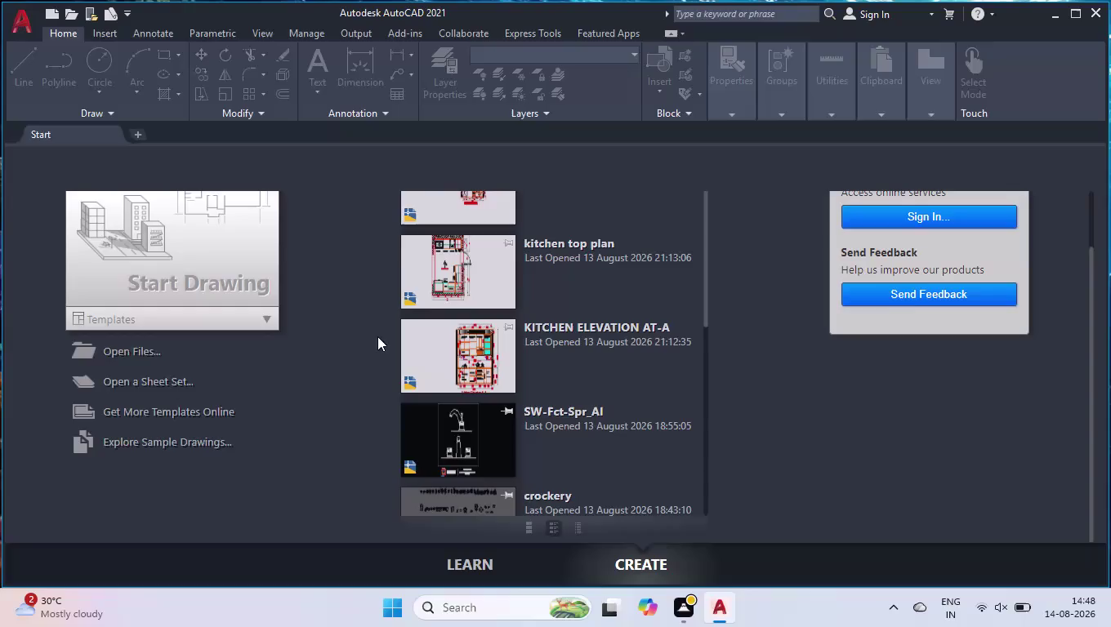
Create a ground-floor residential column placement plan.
Start a new blank drawing and turn the grid off.
scroll(down, 3)
scroll(up, 3)
click(235, 324)
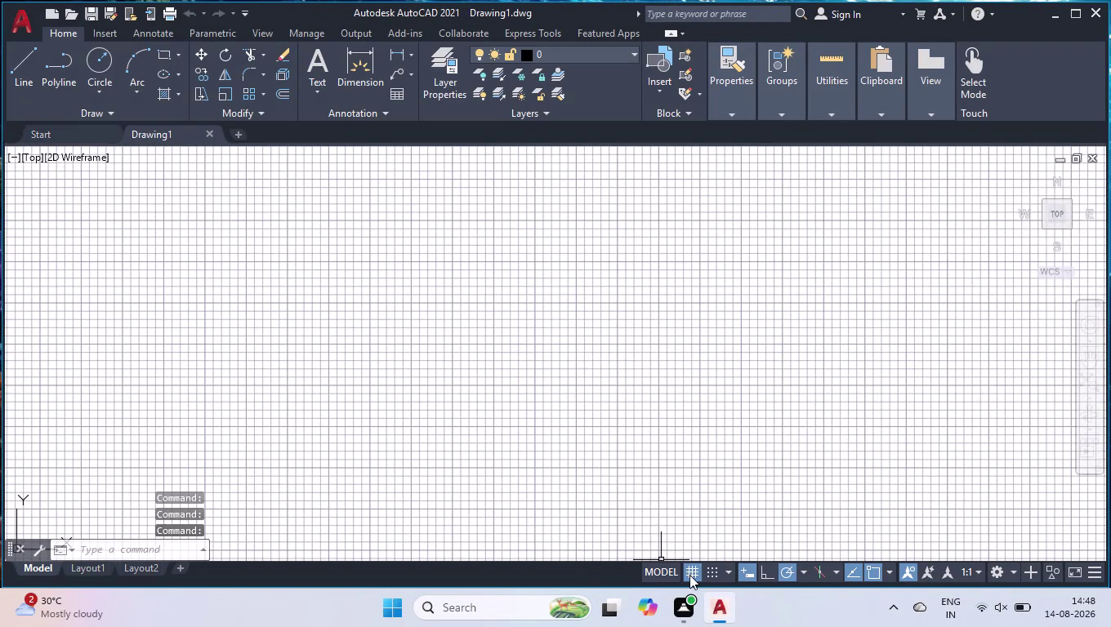
click(690, 576)
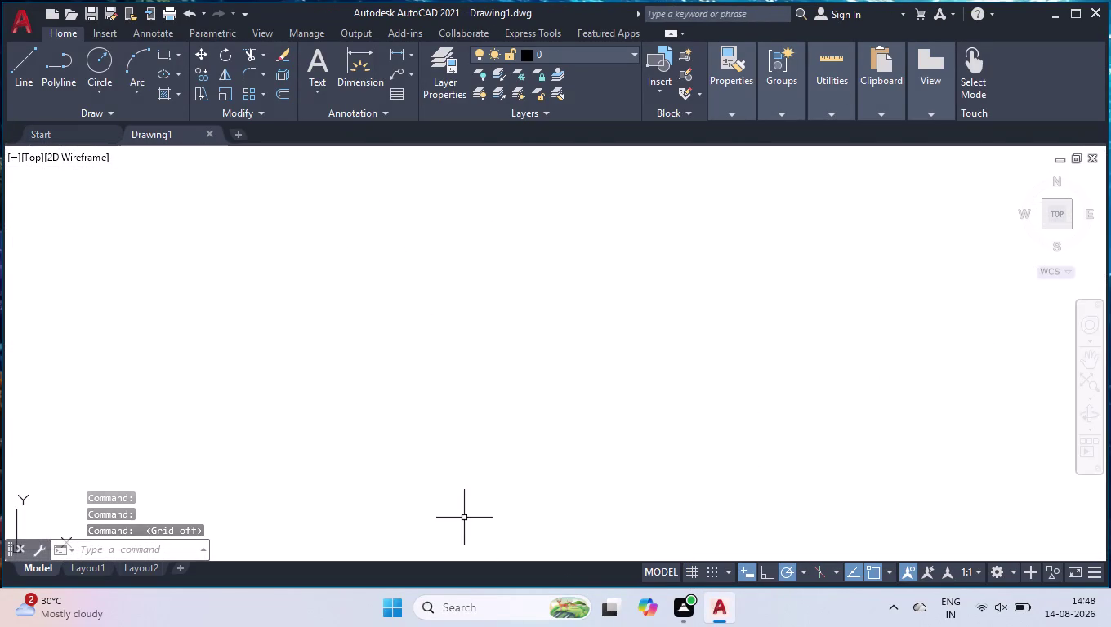
Set drawing units to Engineering, 0'-0.0" precision, with Inches as the insertion scale.
key(u)
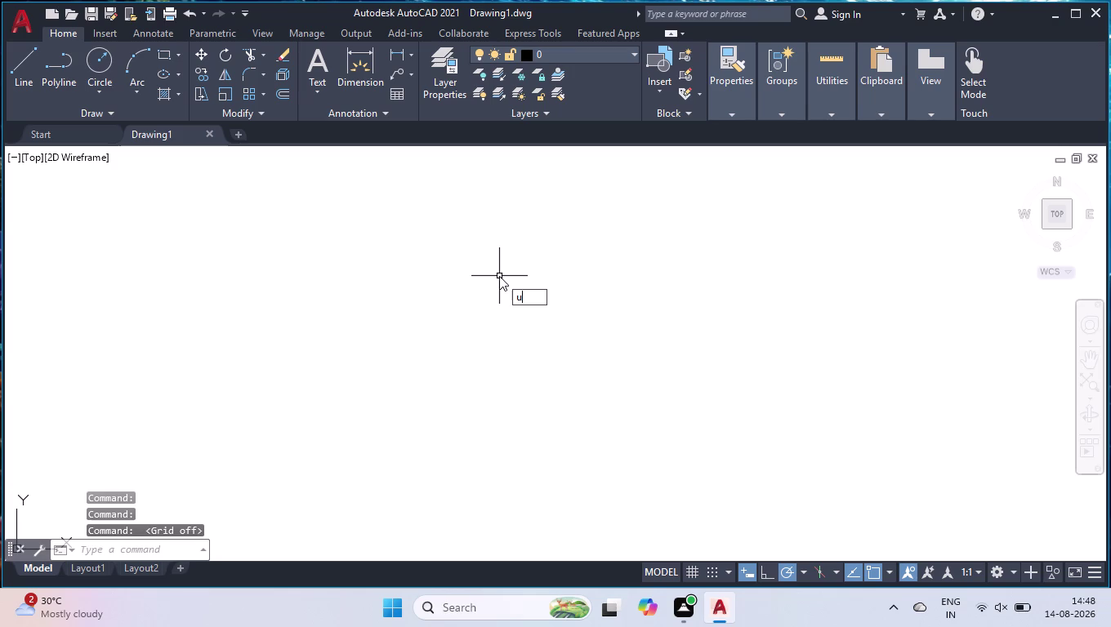
key(n)
key(Return)
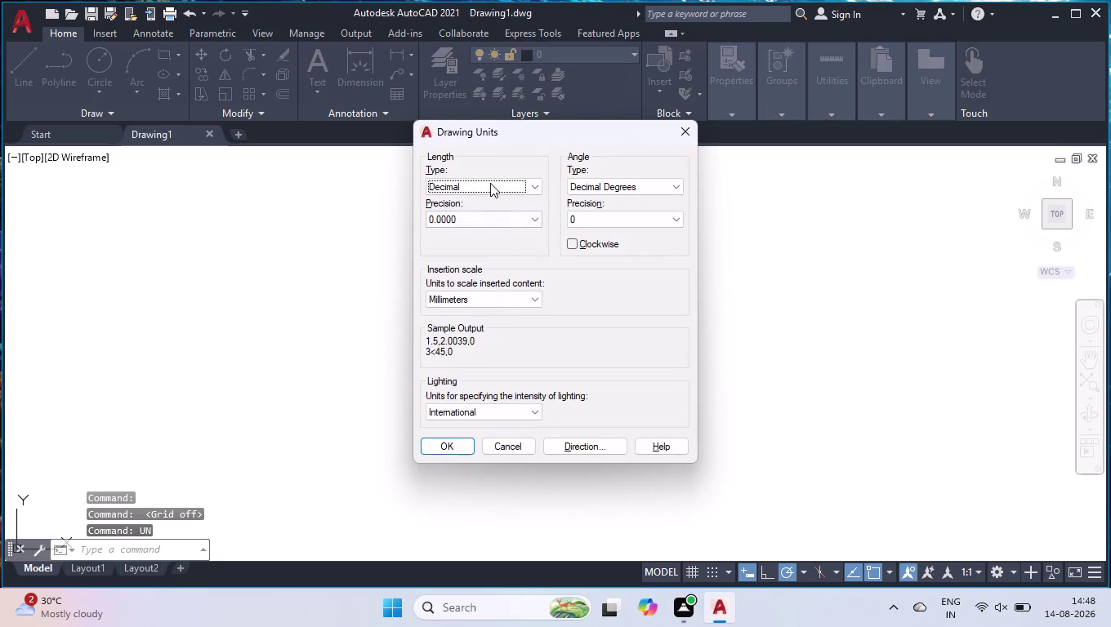
click(491, 184)
click(474, 220)
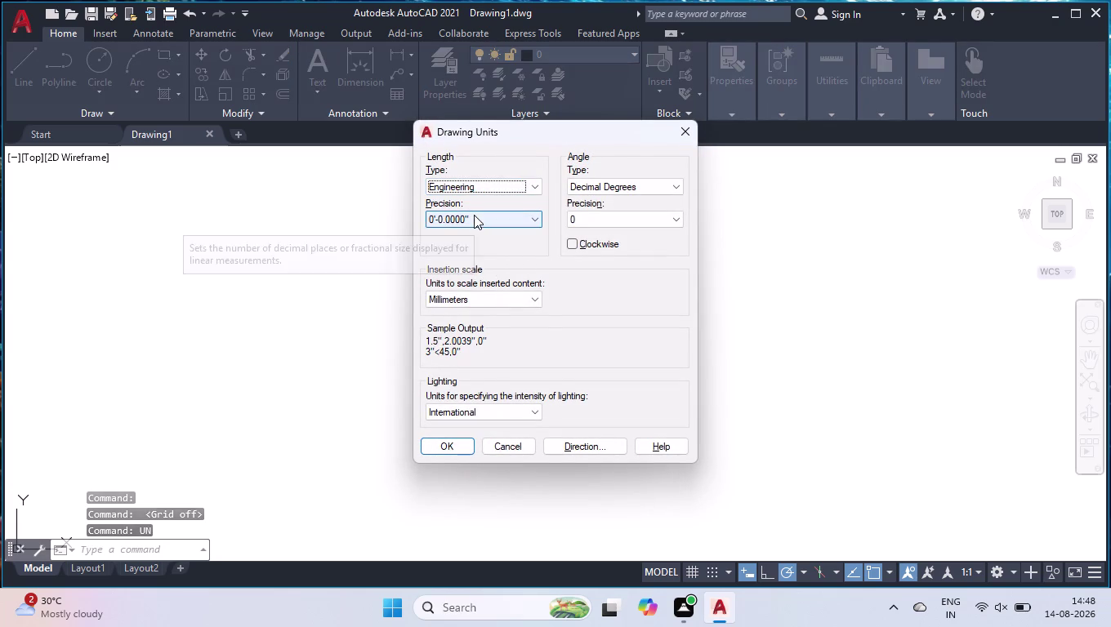
click(474, 215)
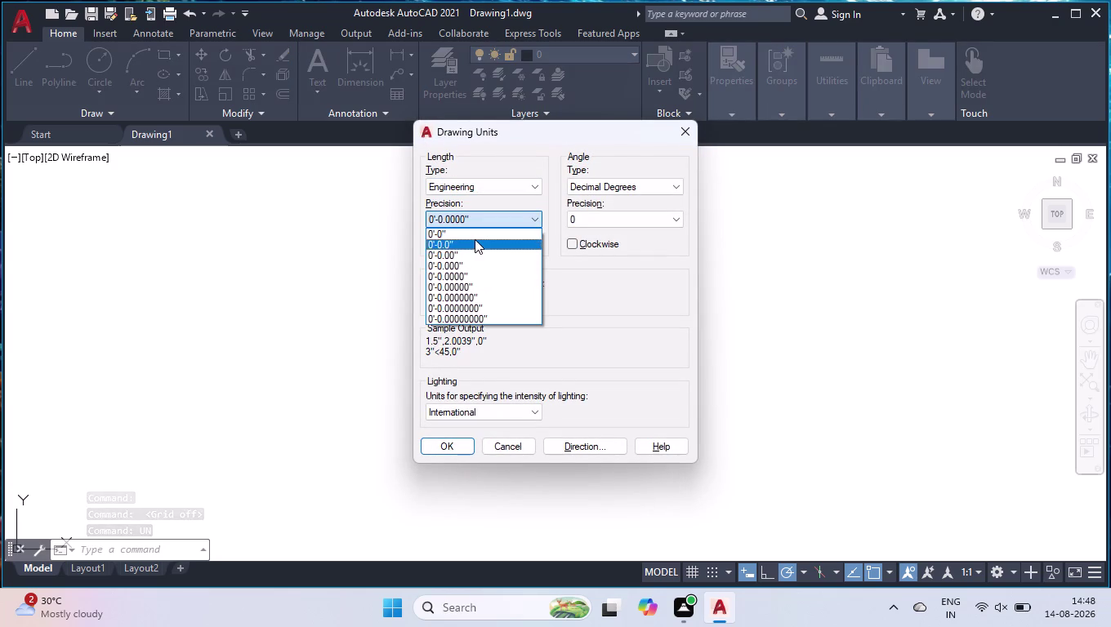
click(474, 240)
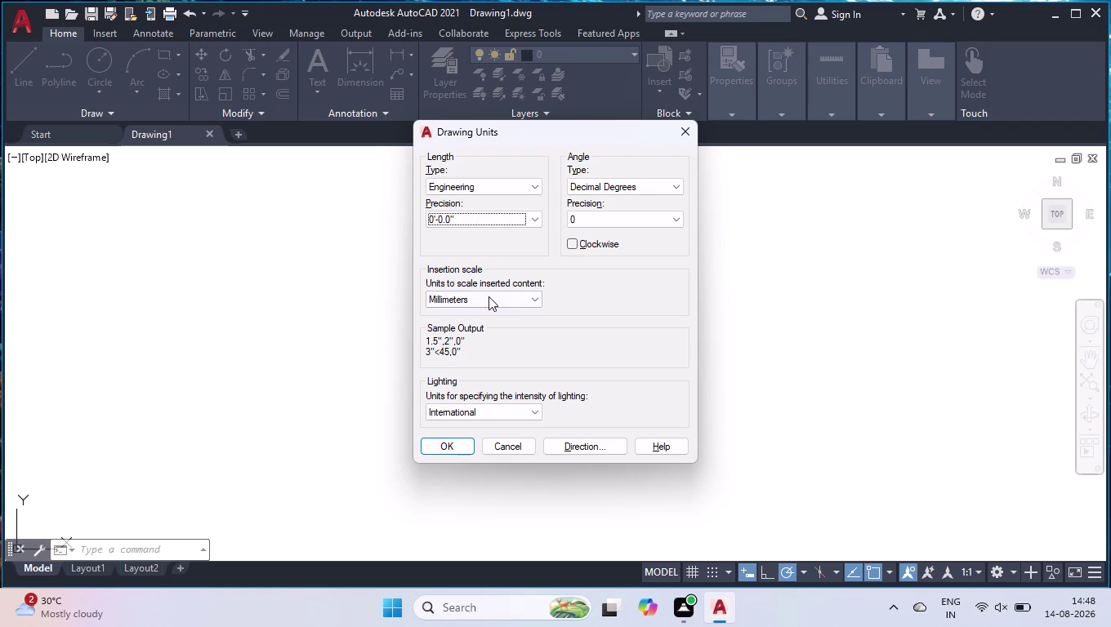
click(488, 297)
click(474, 329)
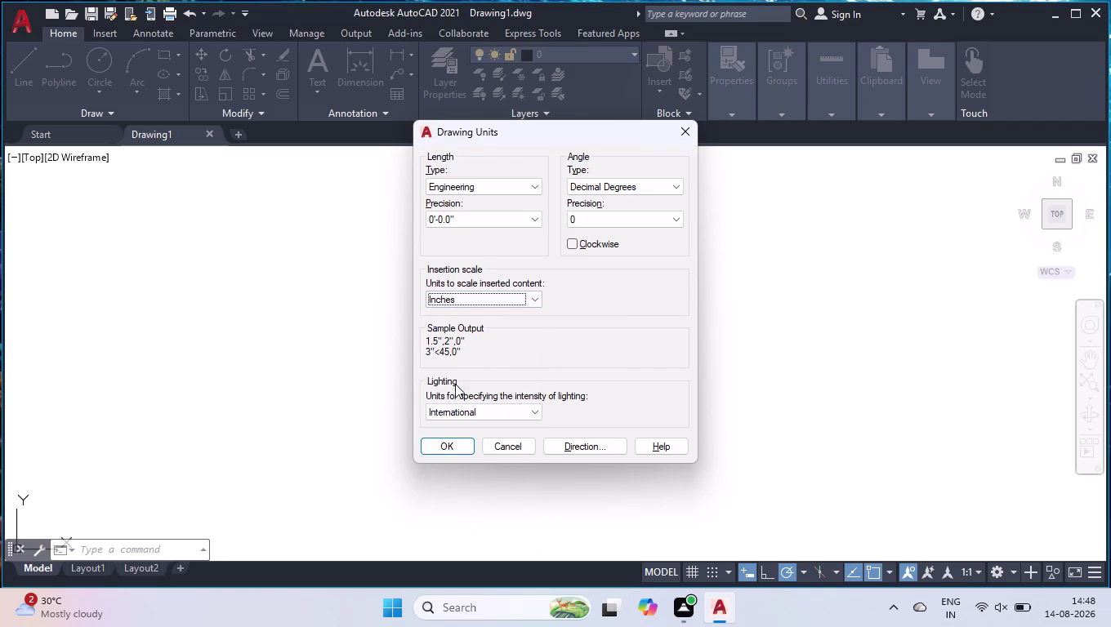
click(447, 451)
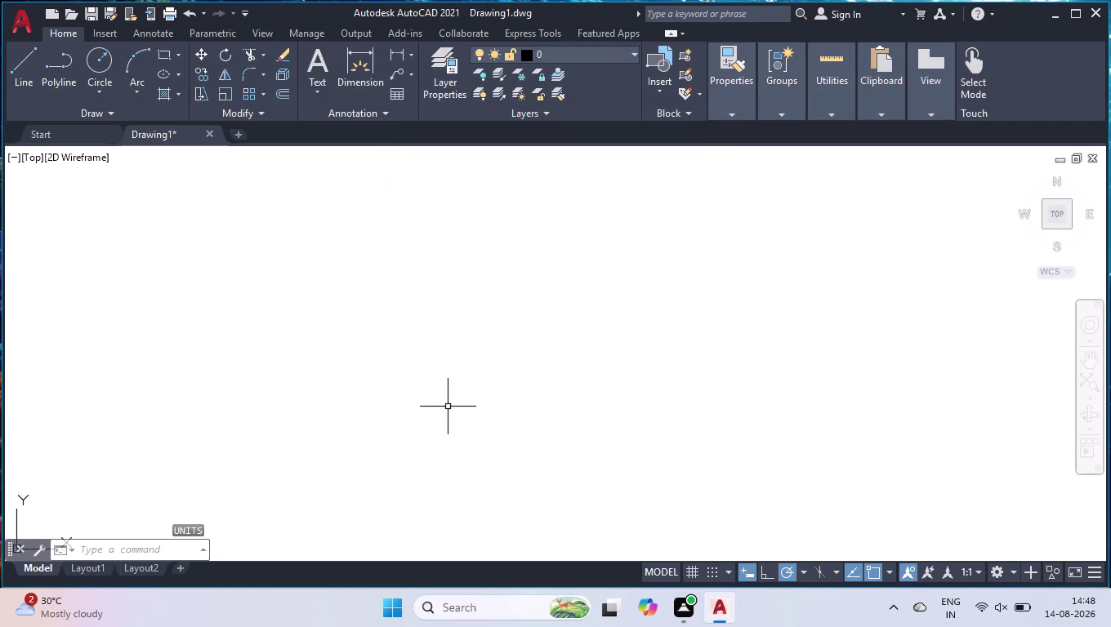
Modify the ISO-25 dimension style to use a 1' arrow size.
key(d)
key(Return)
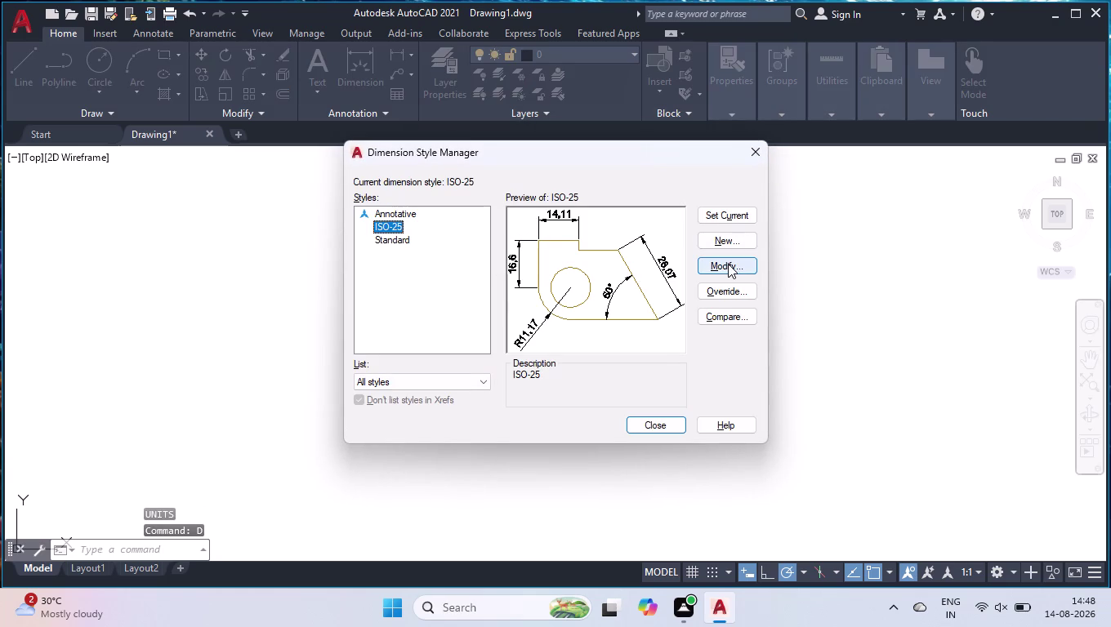
click(728, 264)
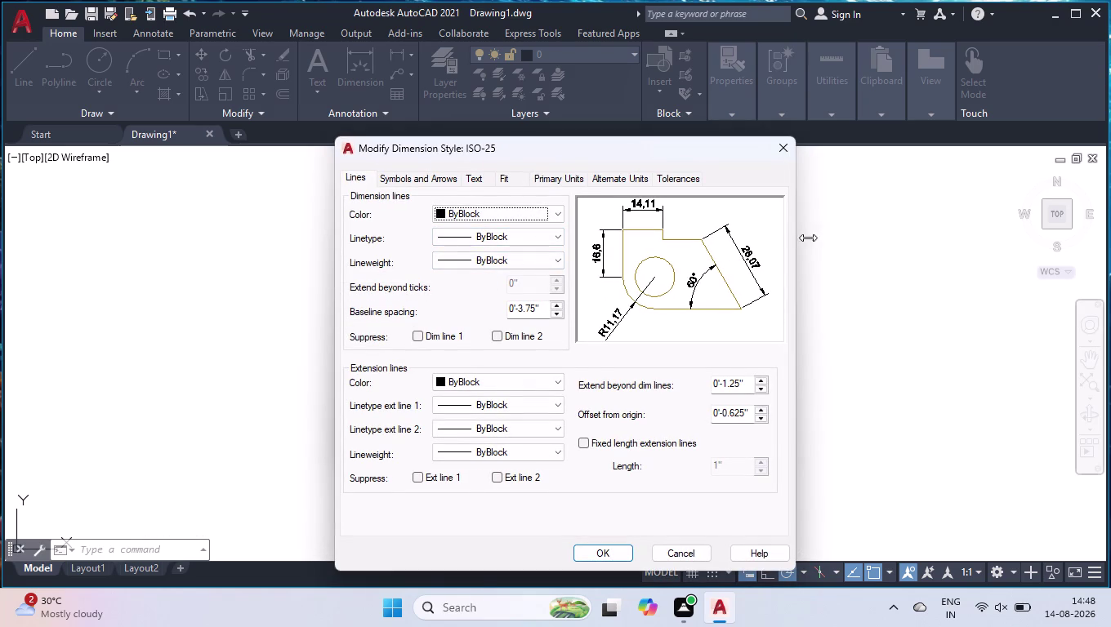
click(437, 182)
drag(385, 349, 256, 376)
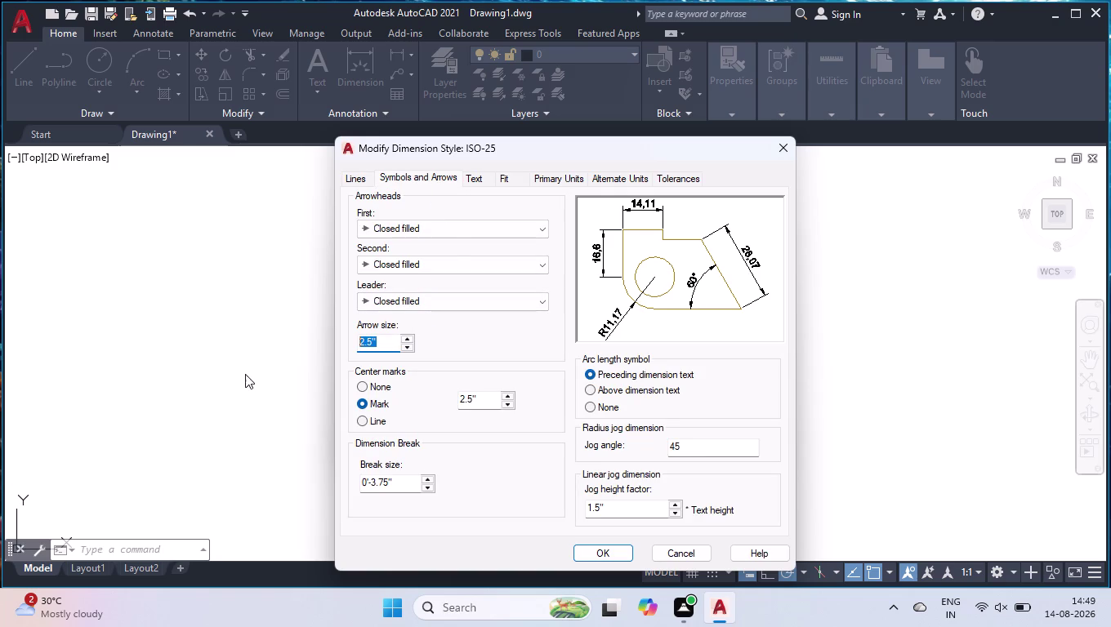
text(1')
key(Return)
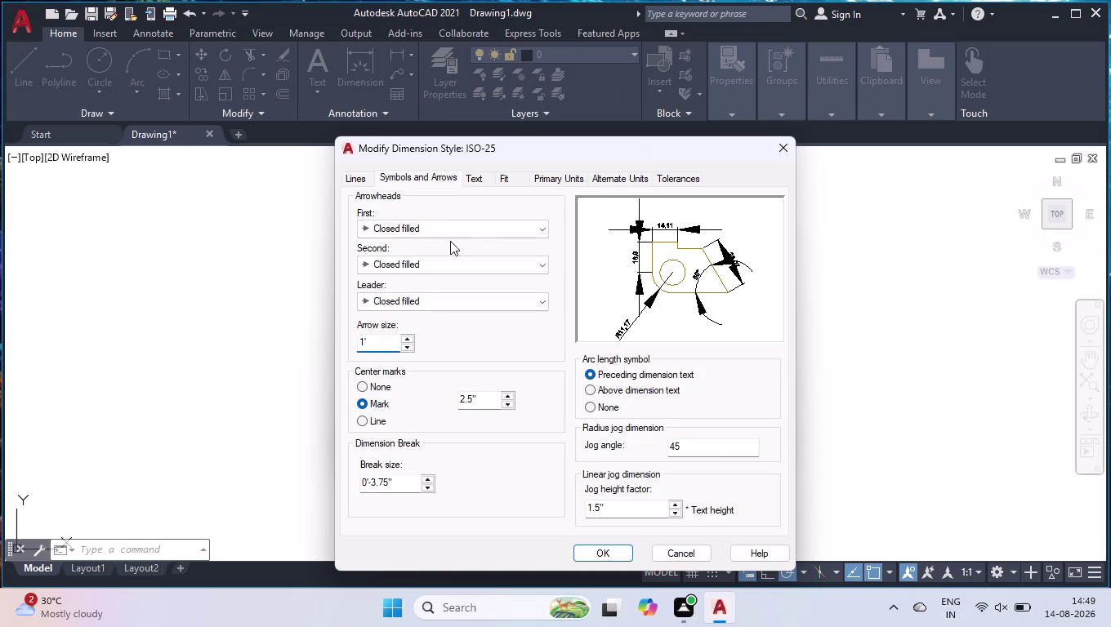
Set the ISO-25 dimension text height to 1'.
click(465, 183)
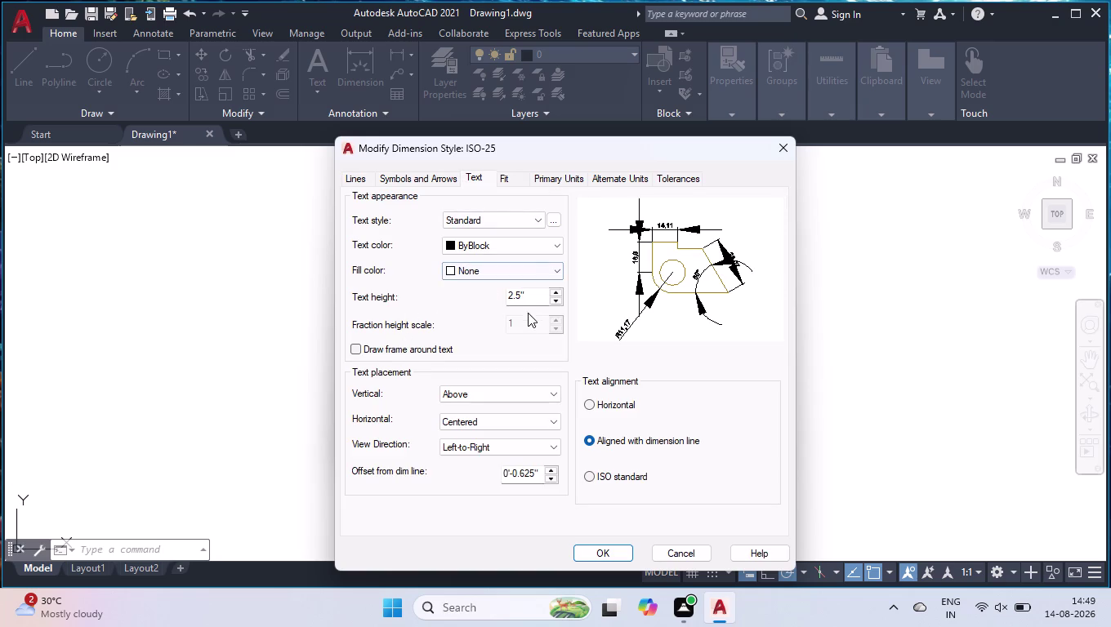
drag(532, 300, 434, 312)
text(1')
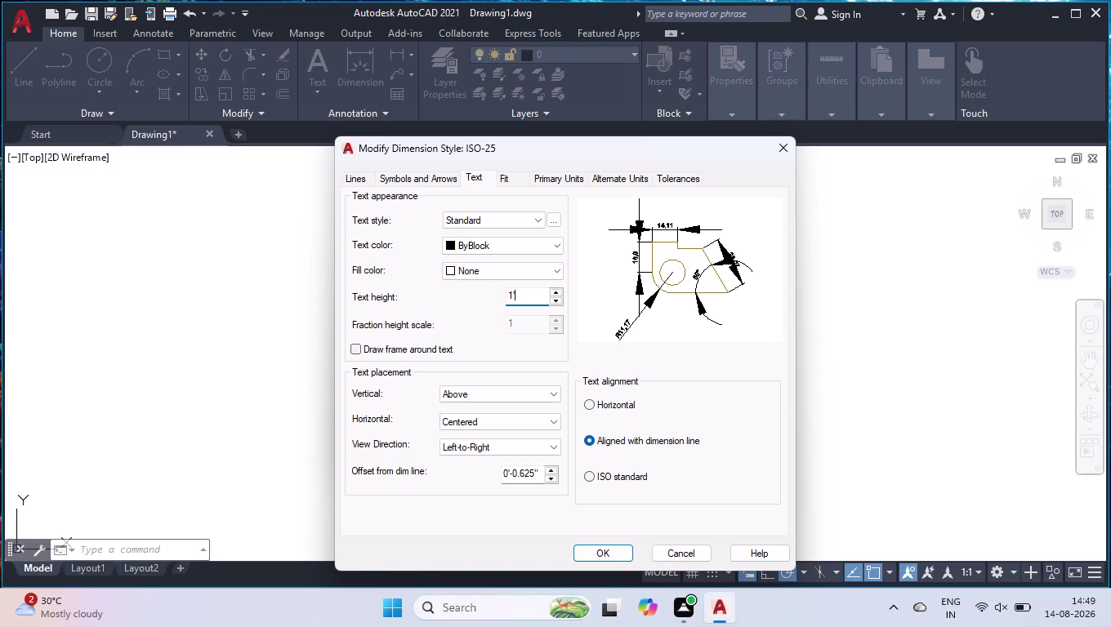
key(Return)
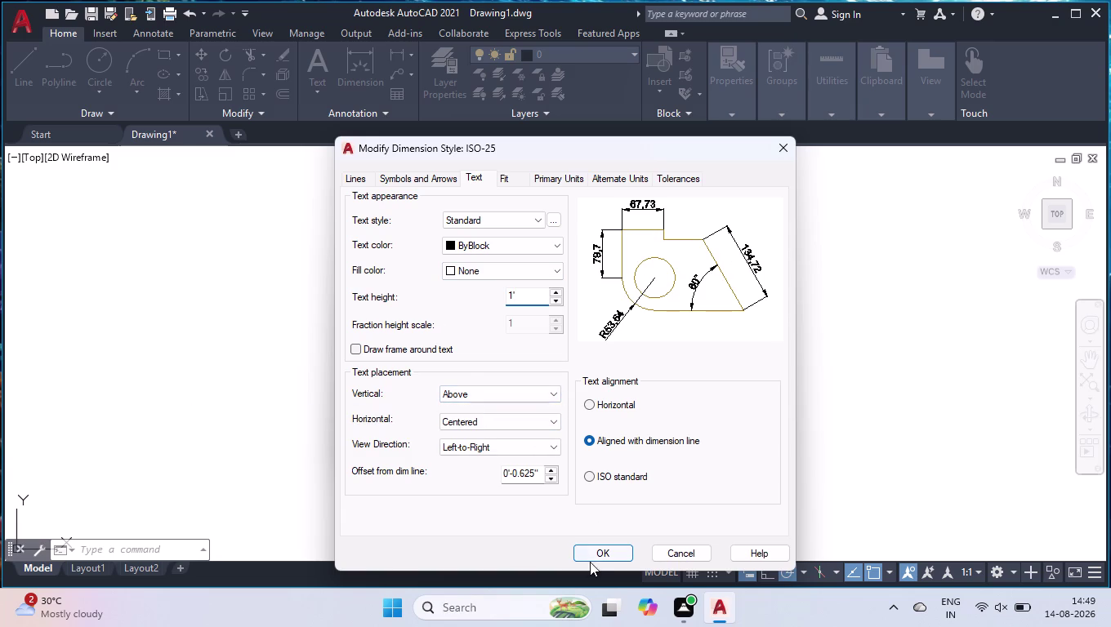
Switch dimension units to Engineering with 0'-0.00" precision and close the style manager.
click(566, 180)
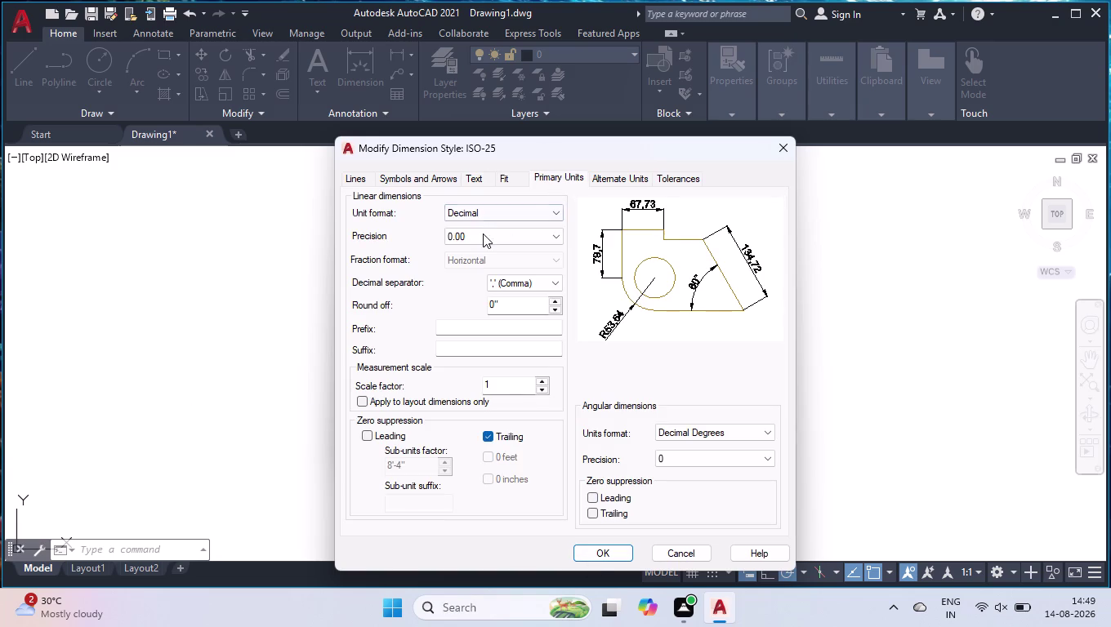
click(487, 220)
click(485, 247)
click(486, 233)
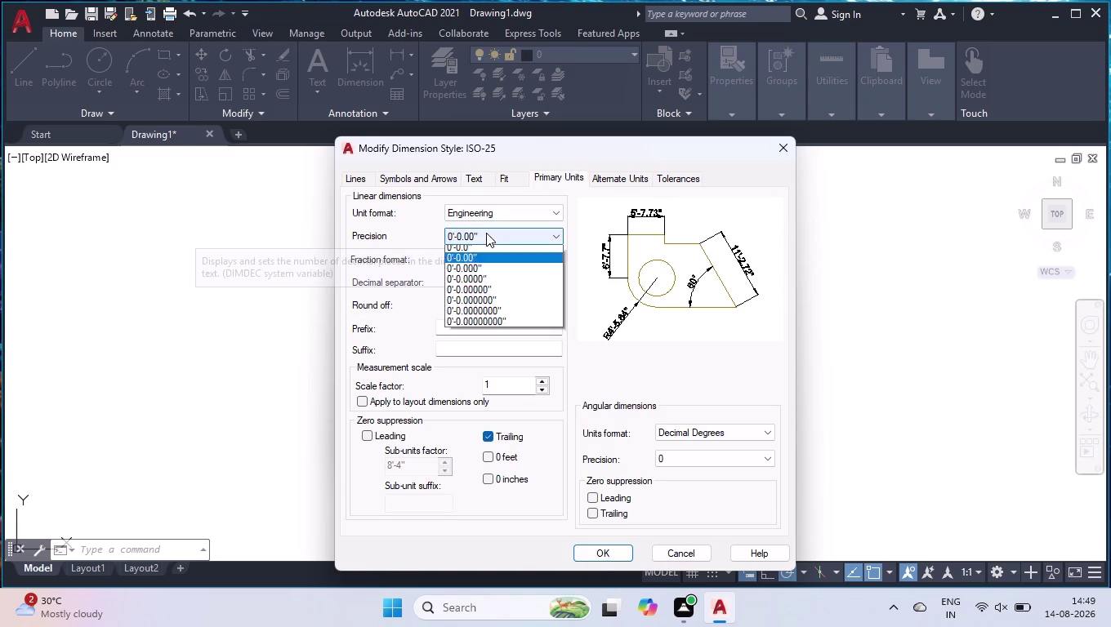
click(464, 271)
click(596, 557)
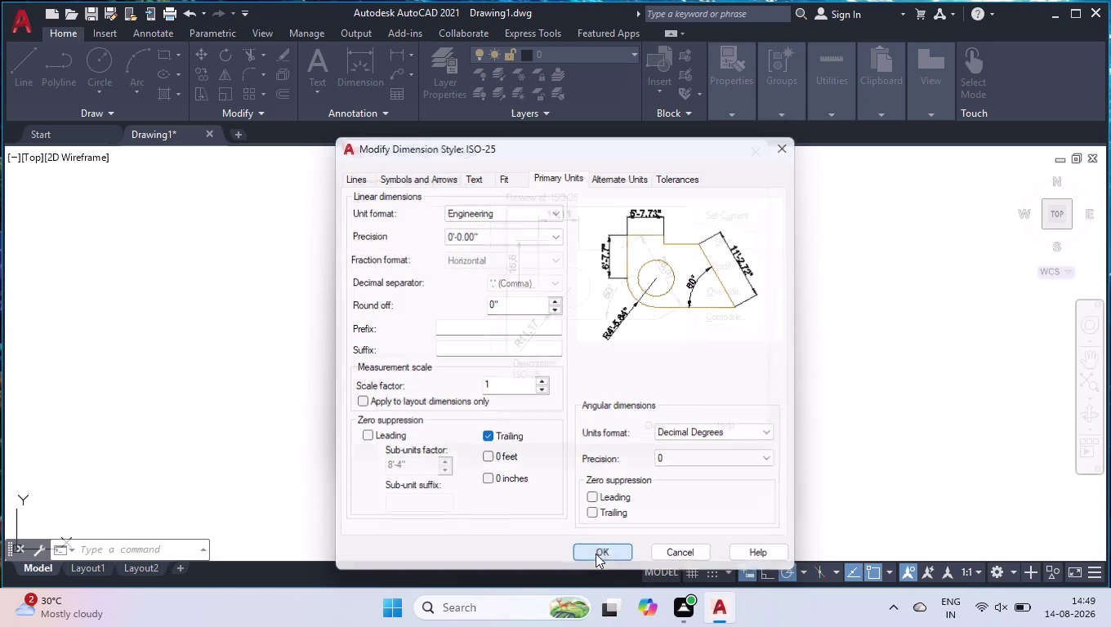
click(730, 210)
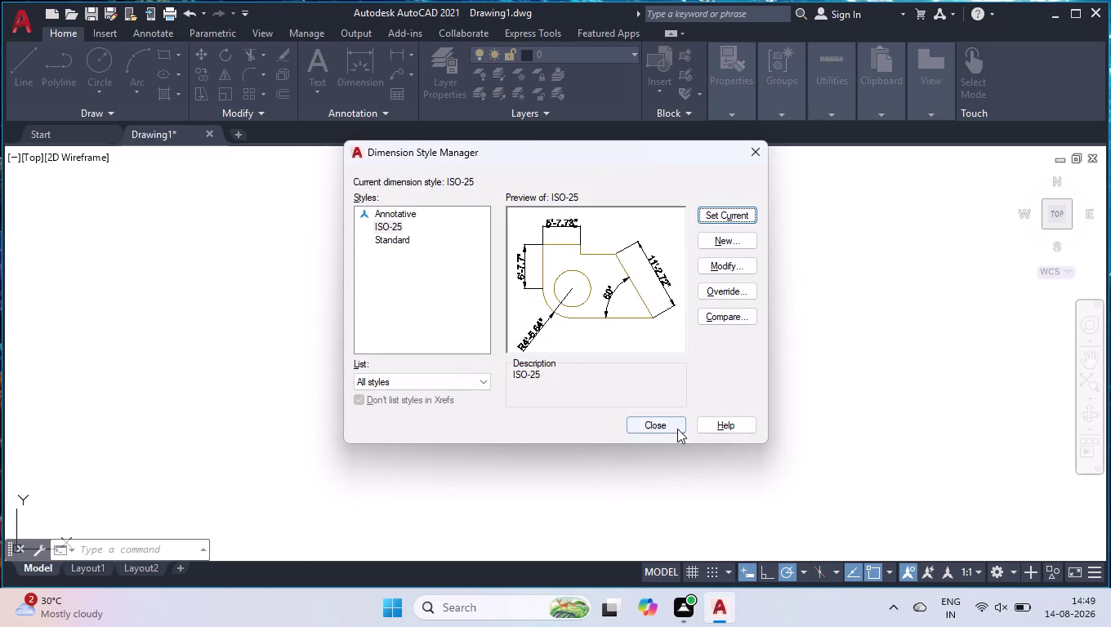
click(677, 429)
key(l)
key(Return)
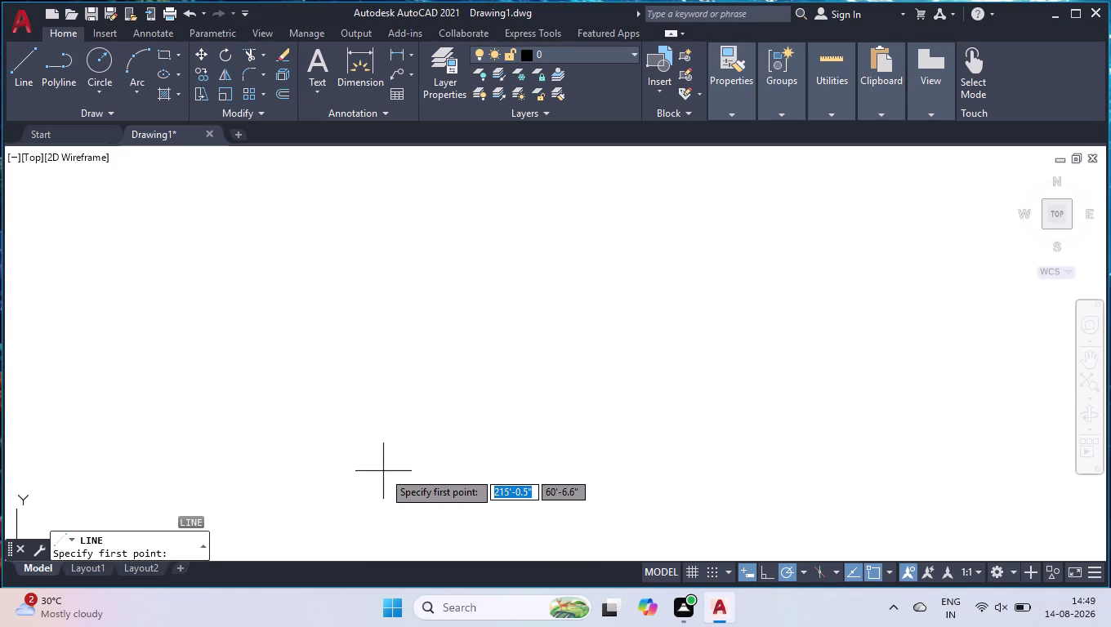
Place the outline's first corner and draw a 37' horizontal wall line.
click(416, 476)
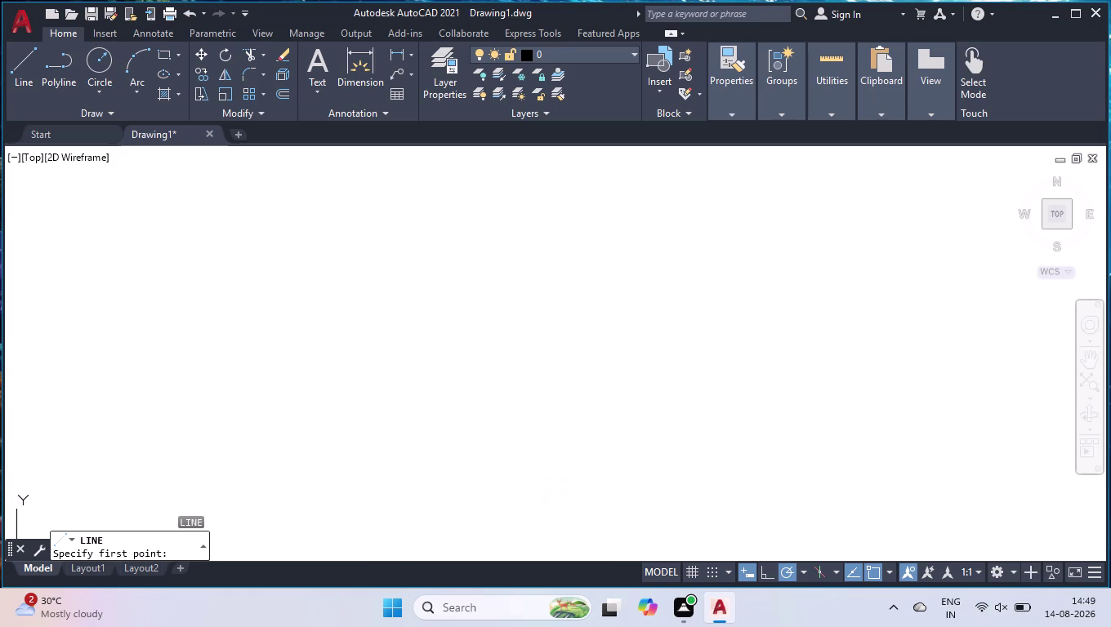
click(764, 577)
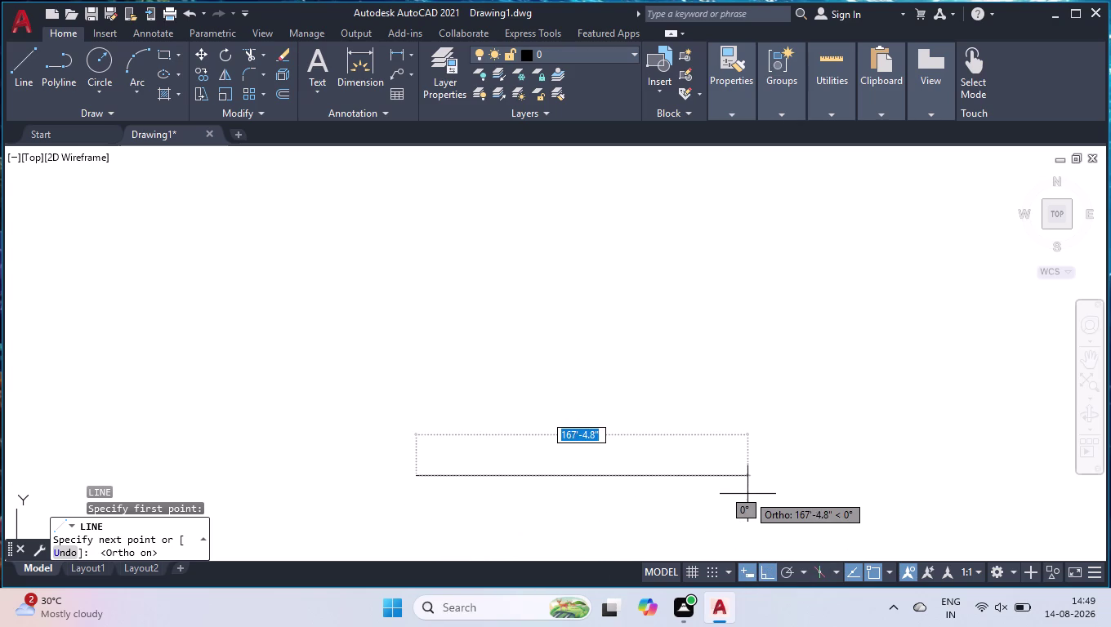
key(3)
text(7)
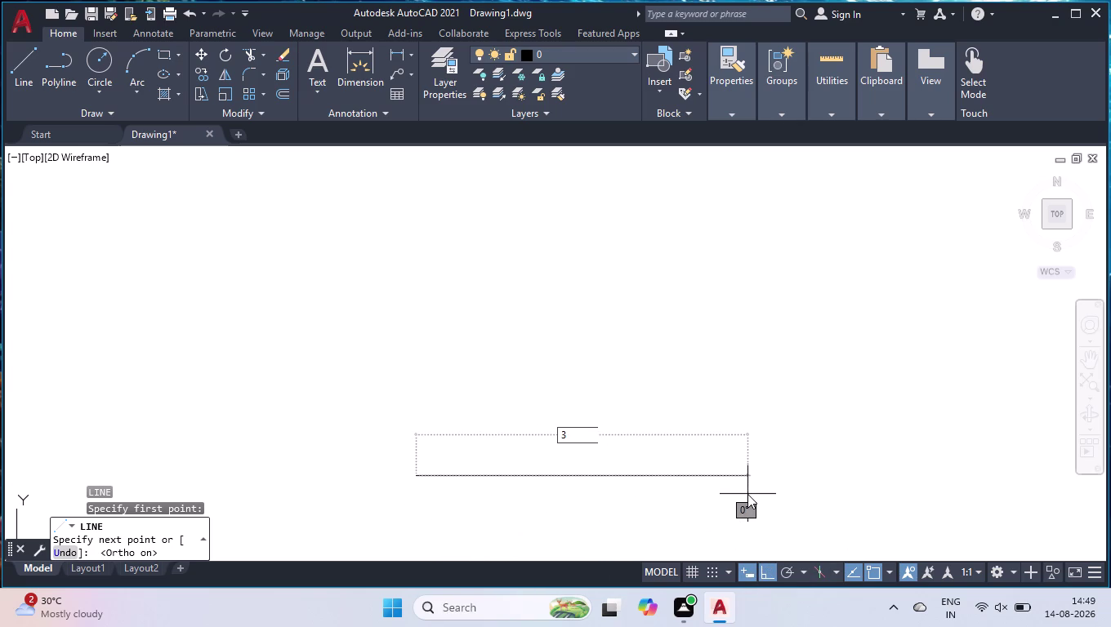
text(')
key(Return)
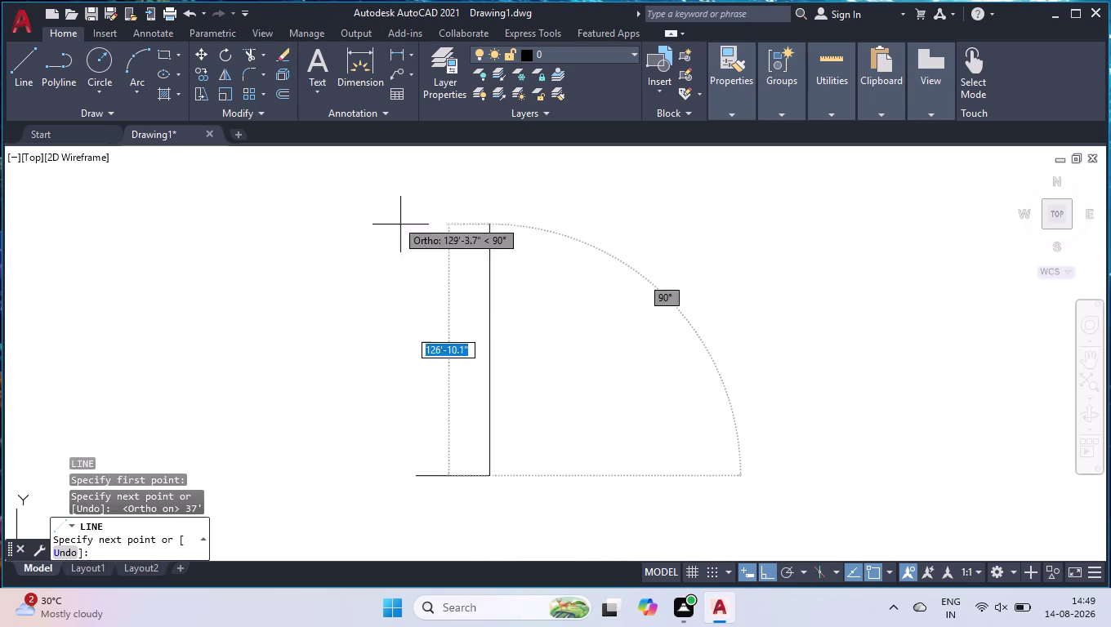
Add the 32' vertical and 37' return lines, then close the rectangle.
scroll(up, 3)
scroll(down, 3)
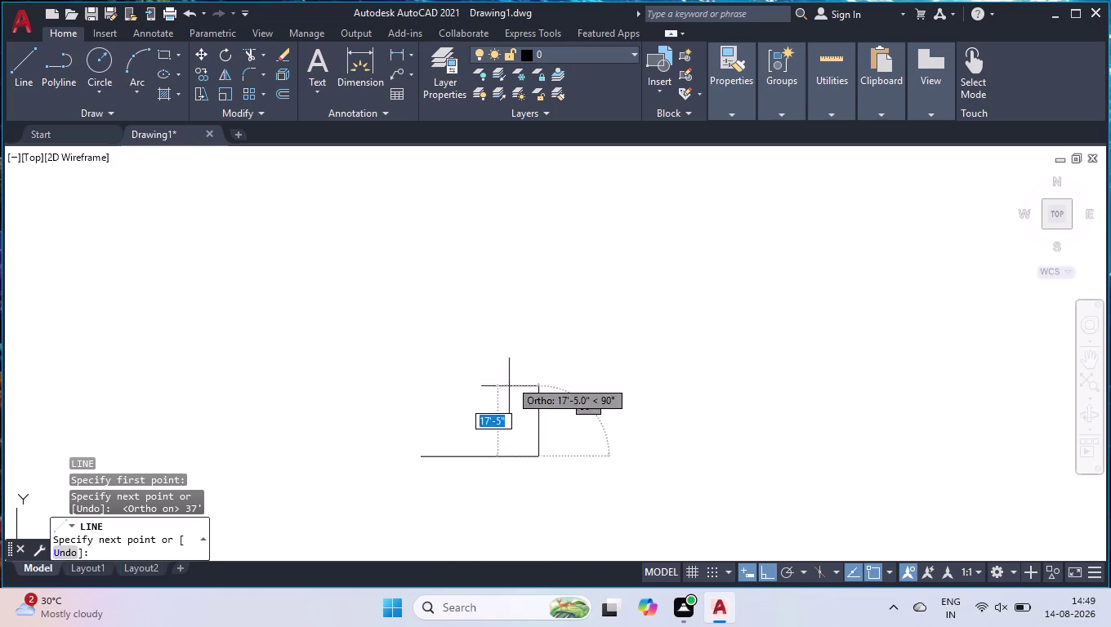
text(32)
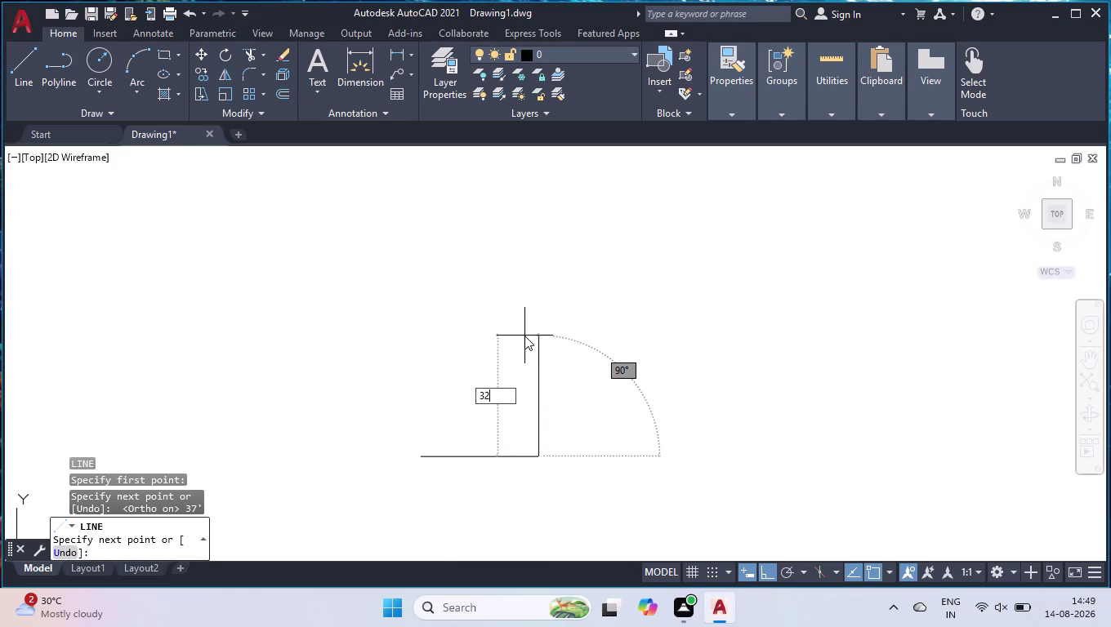
text(')
key(Return)
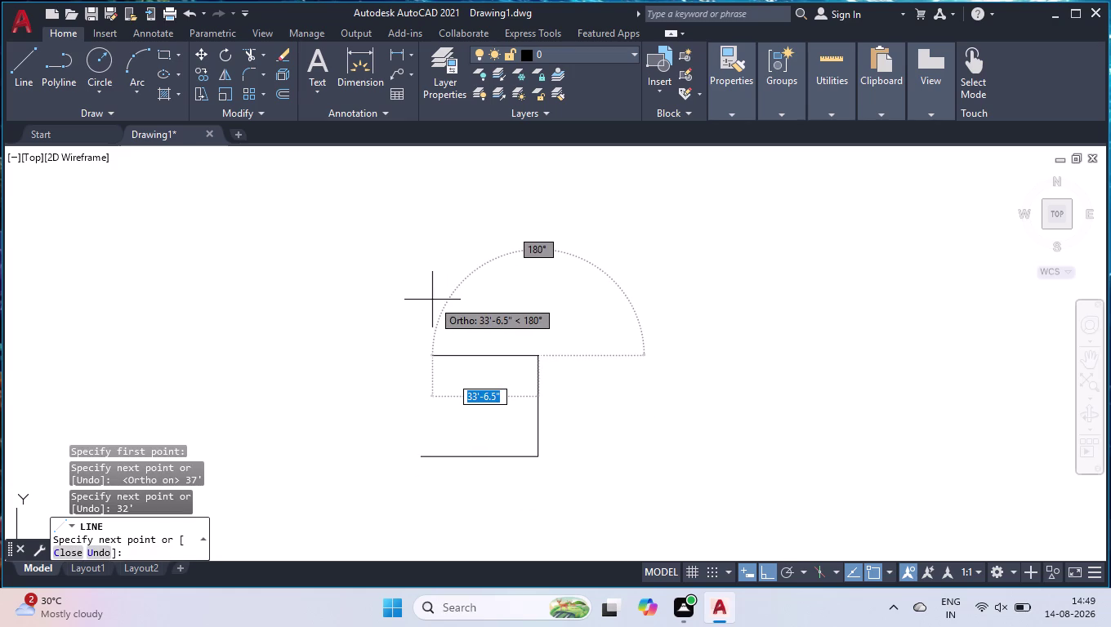
text(37')
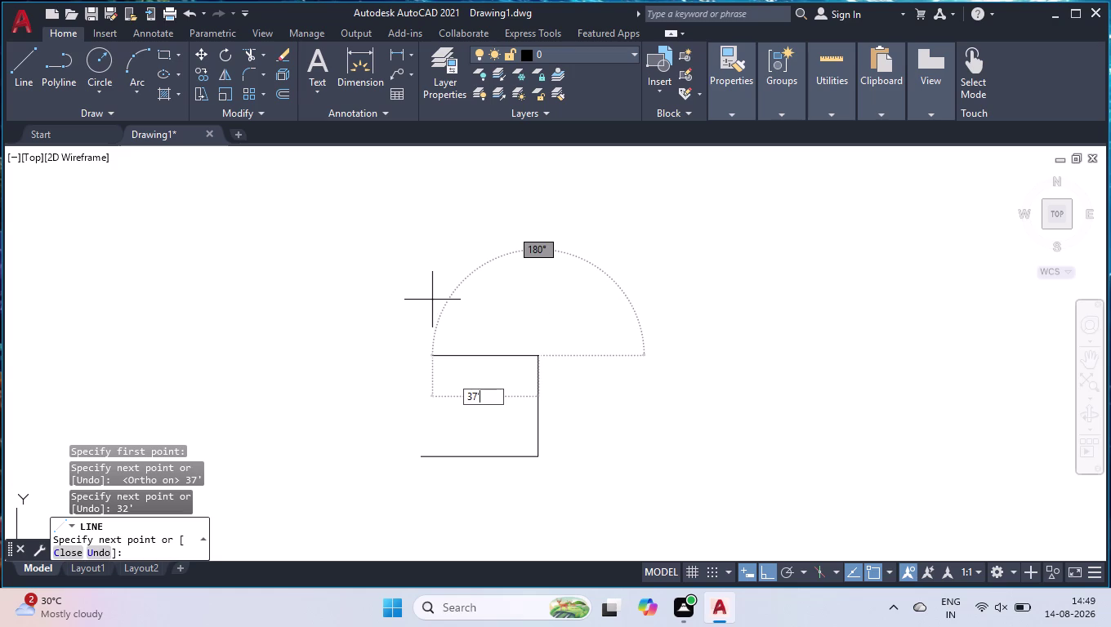
key(Return)
key(c)
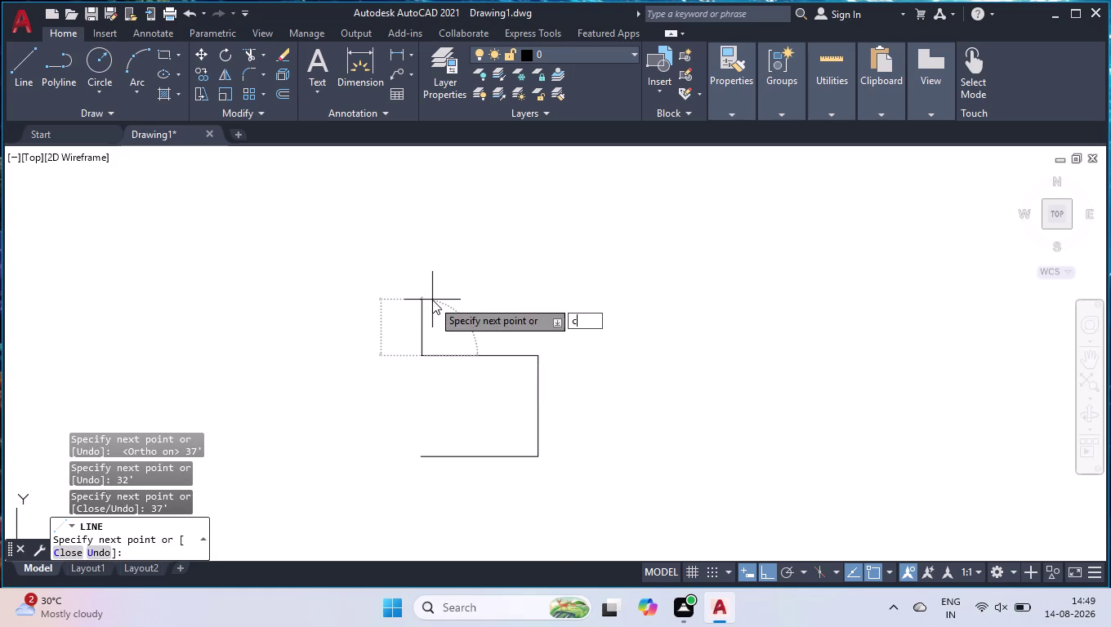
key(Return)
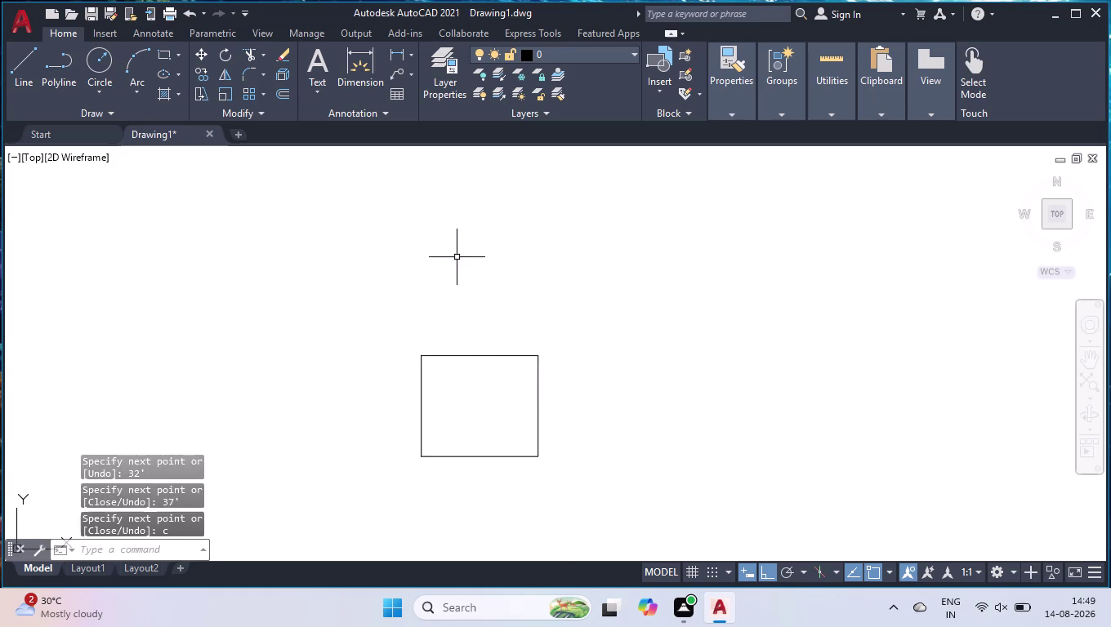
scroll(up, 3)
scroll(up, 3)
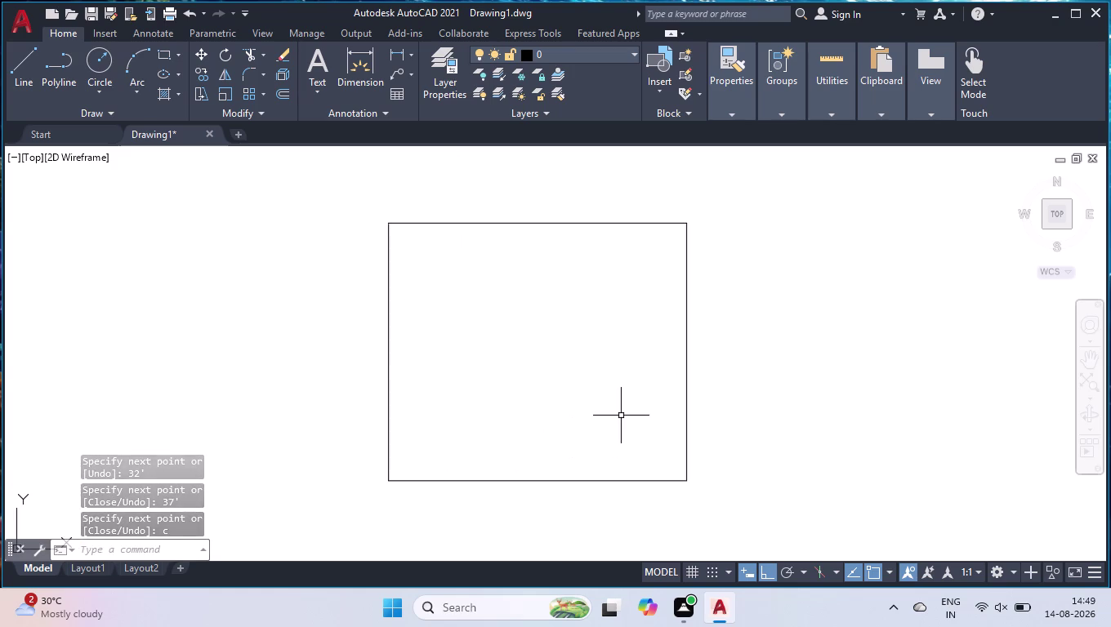
Offset all four outline edges 9" inward to form the exterior walls.
text(off)
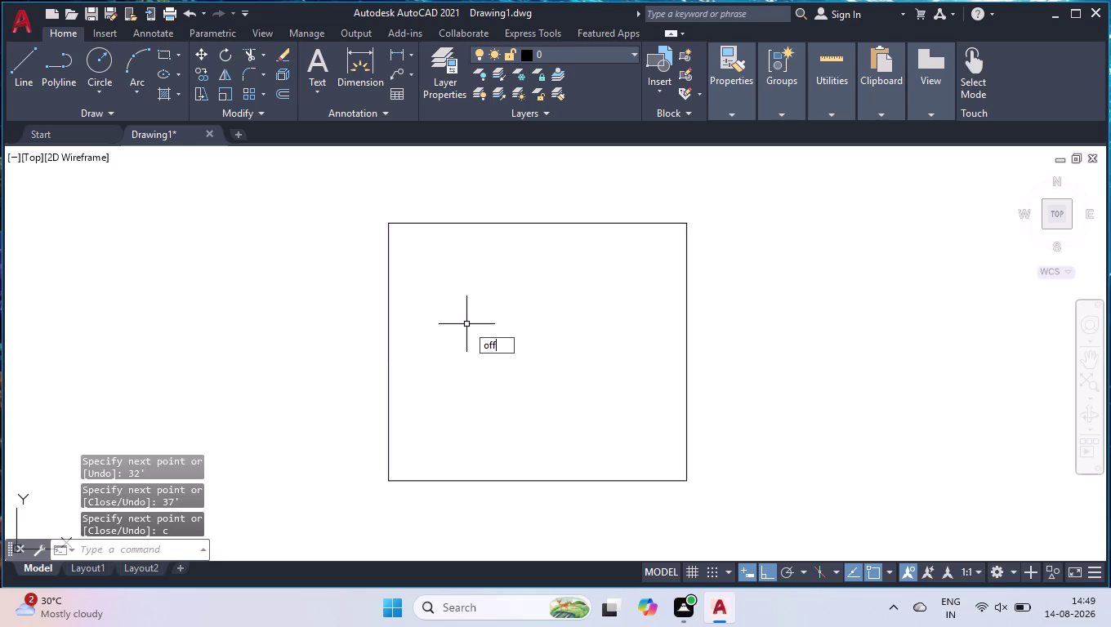
key(Return)
key(9)
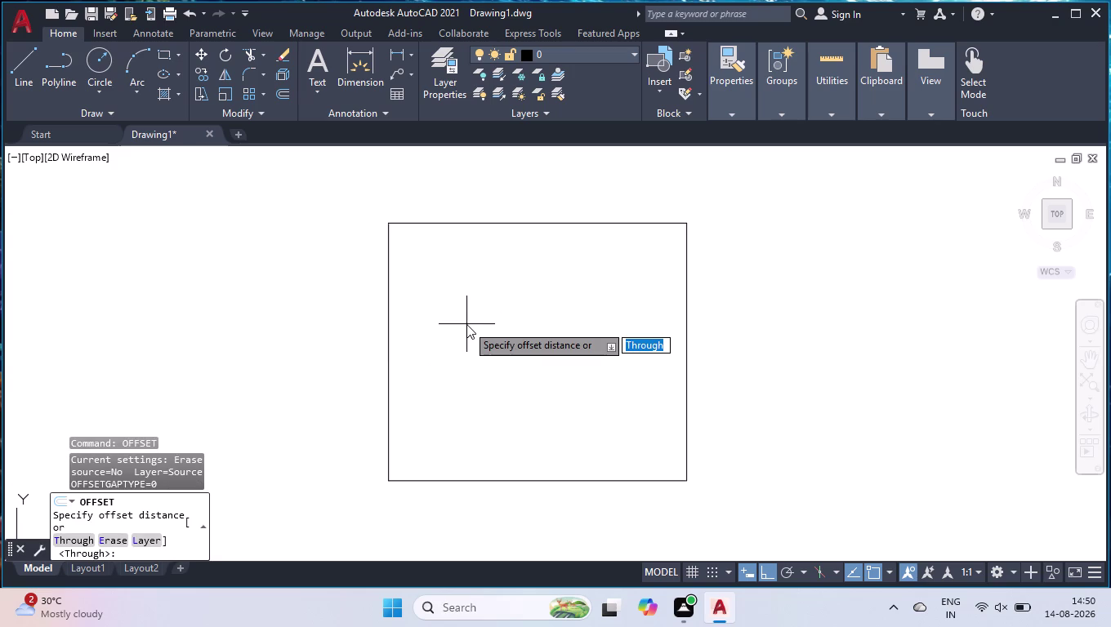
key(shift+quotedbl)
key(Return)
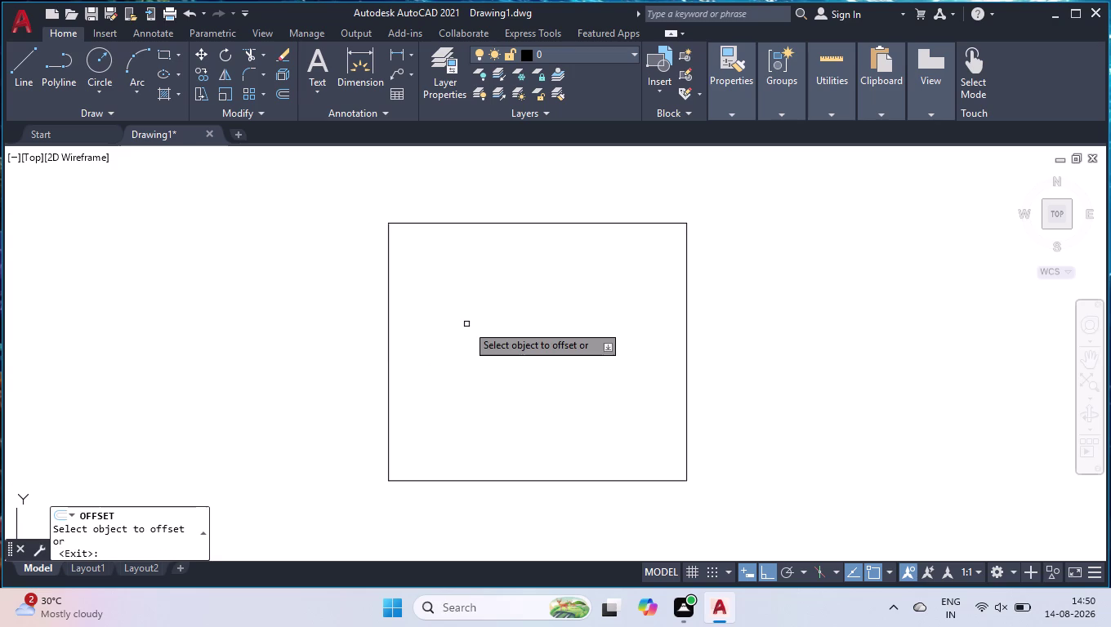
click(387, 351)
click(423, 353)
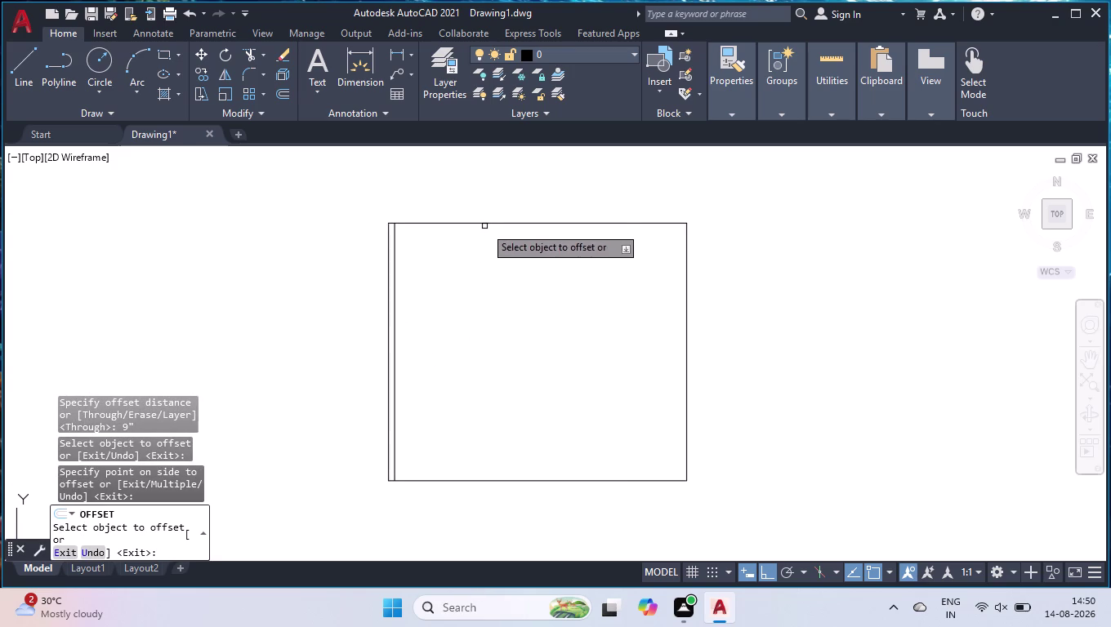
click(489, 223)
click(460, 365)
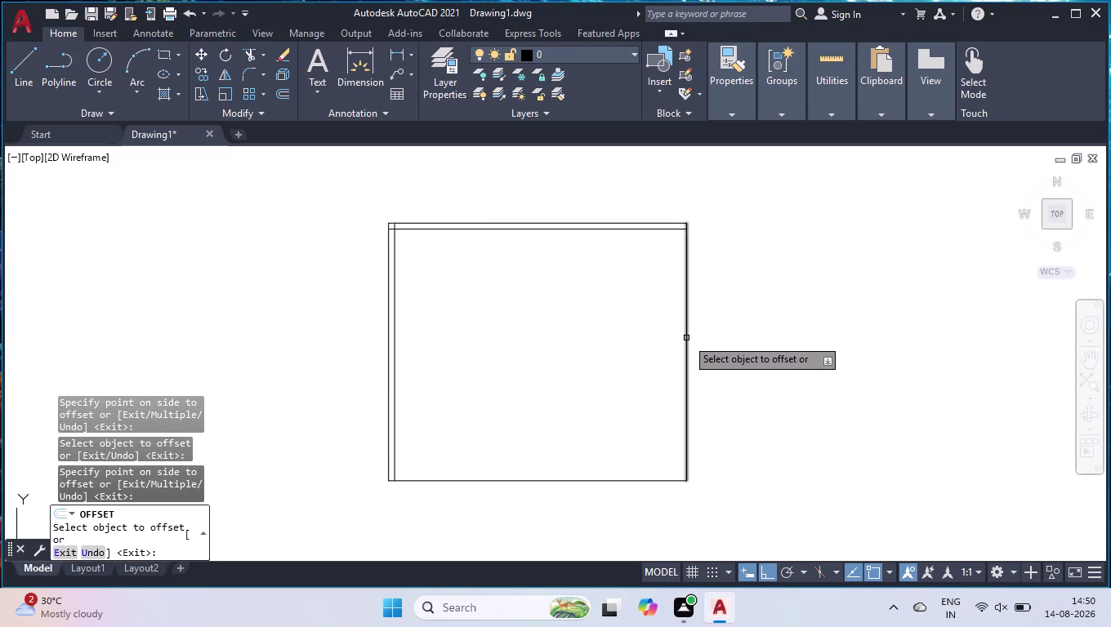
click(686, 338)
click(627, 360)
click(565, 482)
click(580, 398)
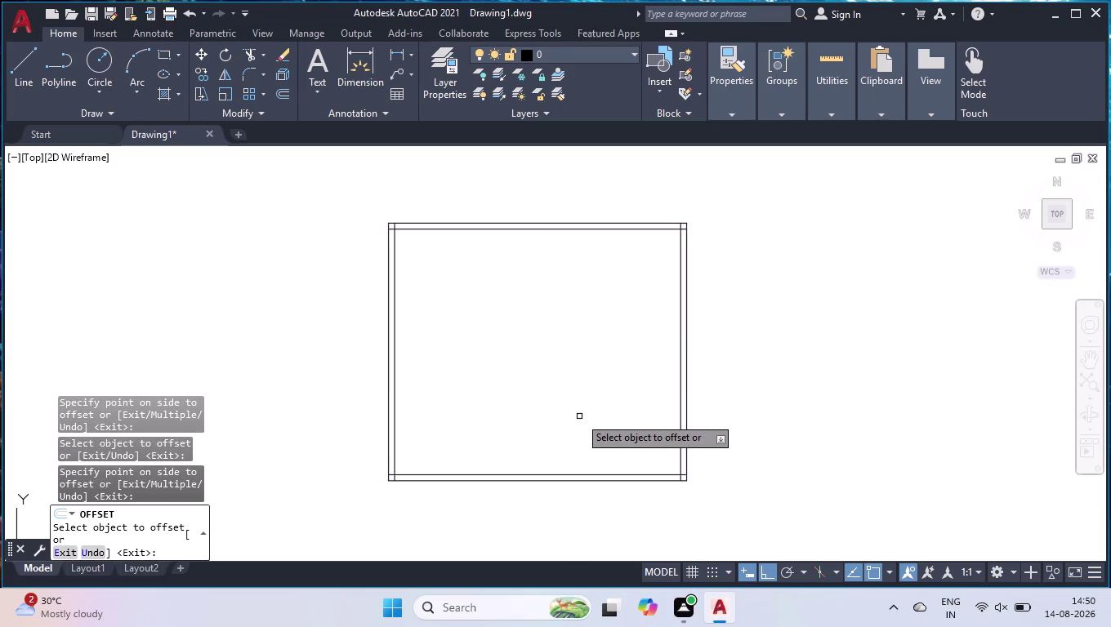
Add a 6"-thick partition wall 10' in from the inner left wall.
scroll(up, 3)
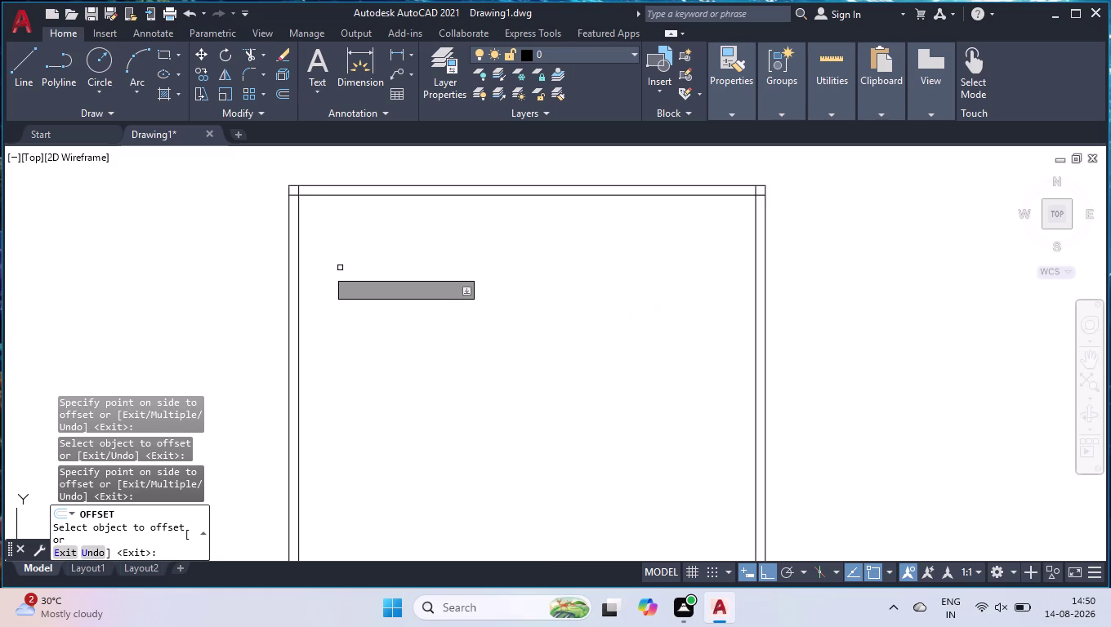
click(298, 290)
text(10)
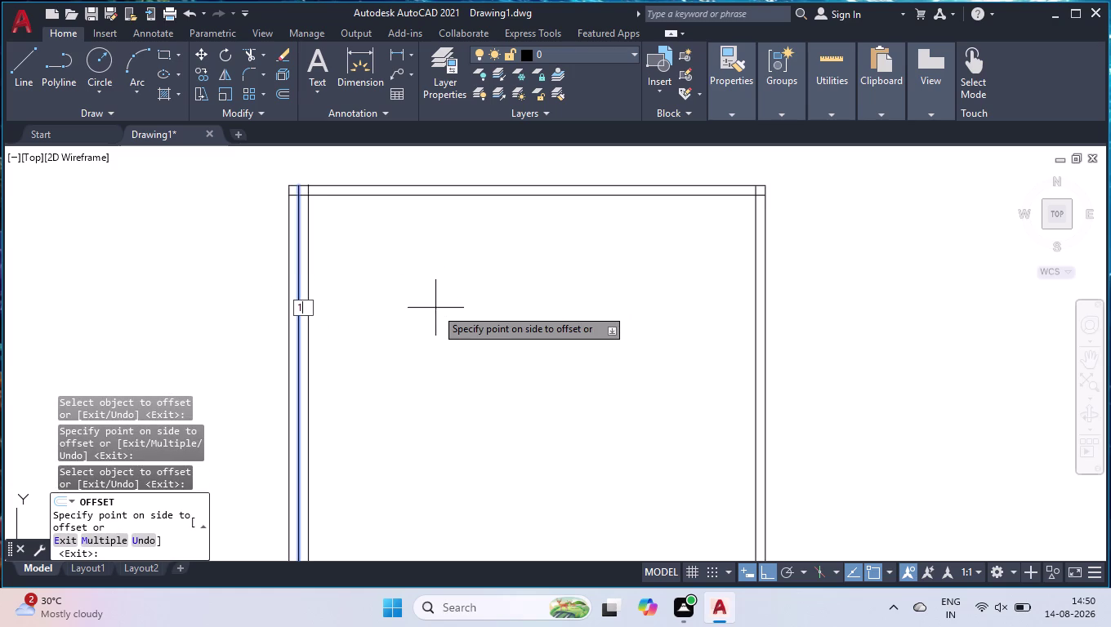
text(')
key(Return)
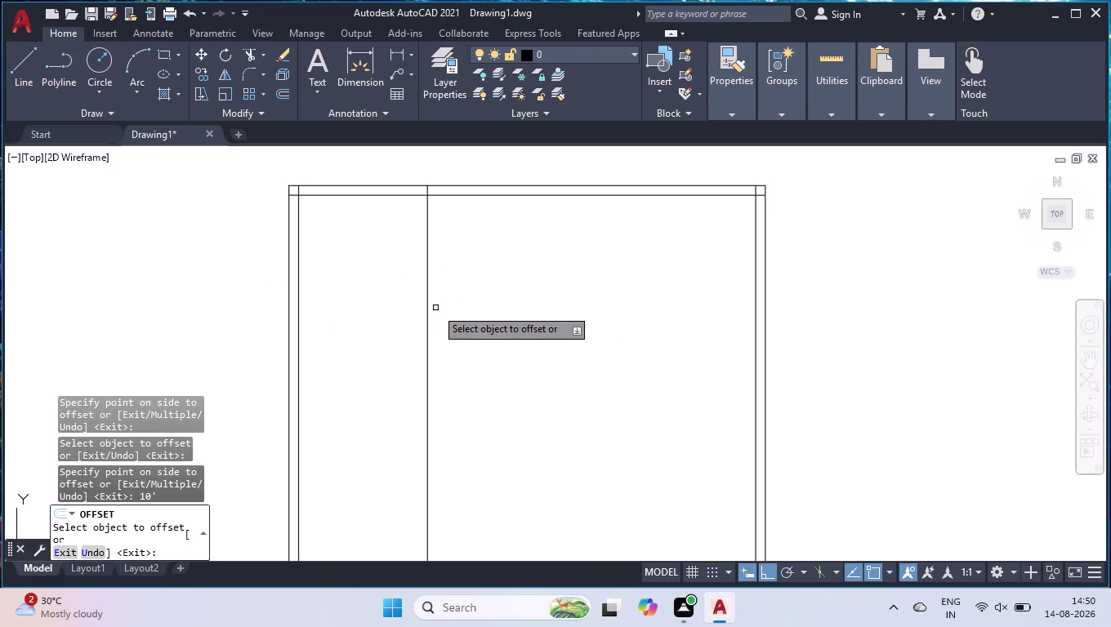
click(428, 302)
text(6)
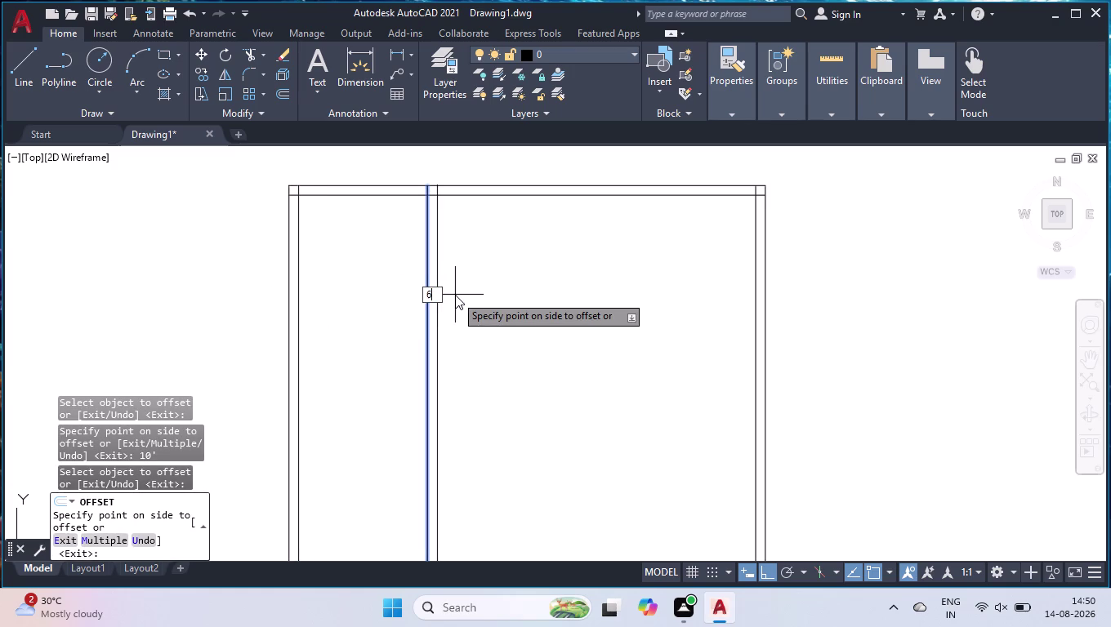
text(")
key(Return)
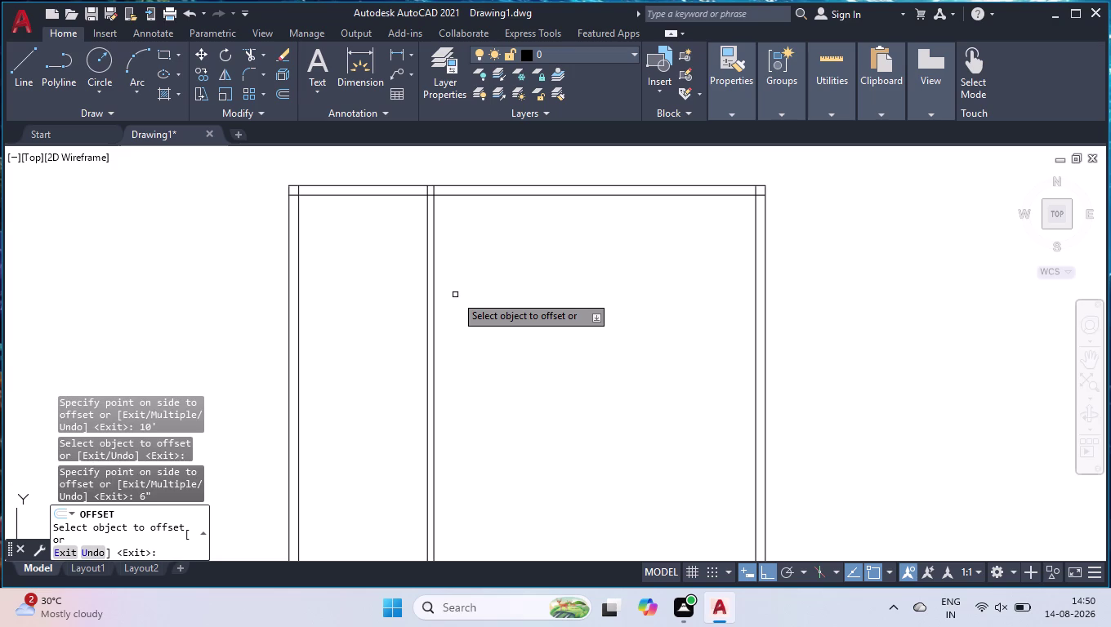
Add a second 6"-thick partition wall 9'6" further right.
click(433, 286)
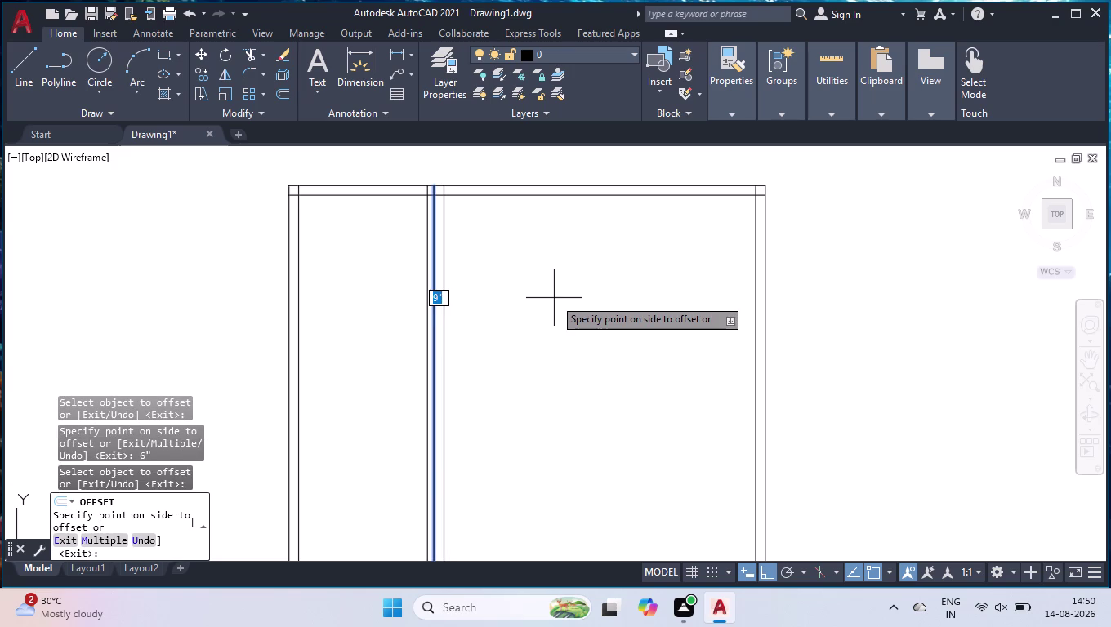
text(9'6")
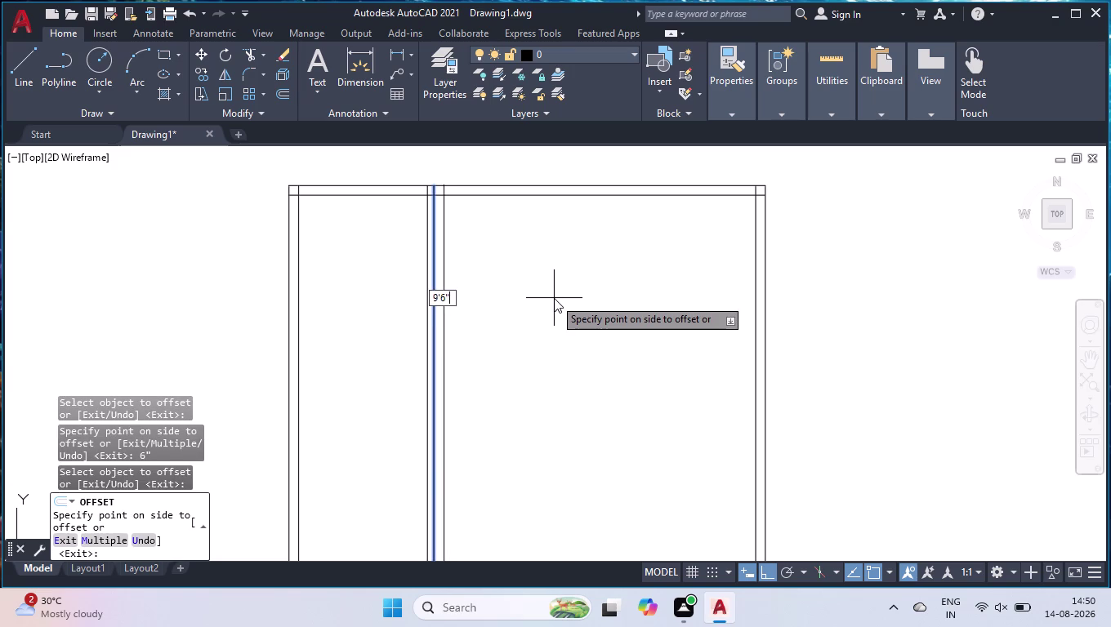
key(Return)
click(556, 301)
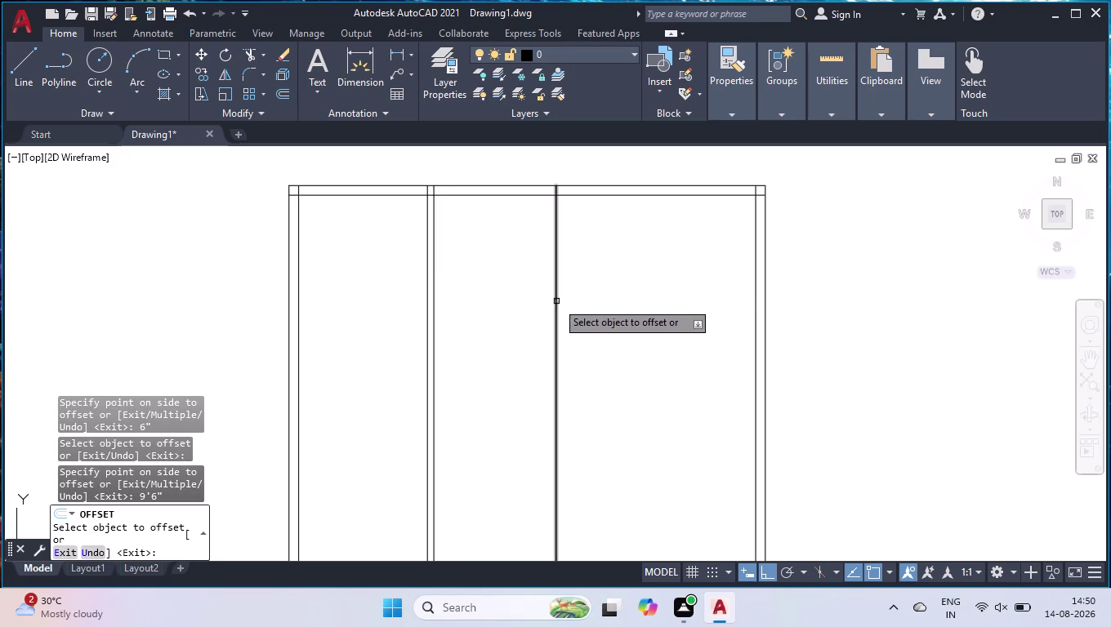
key(6)
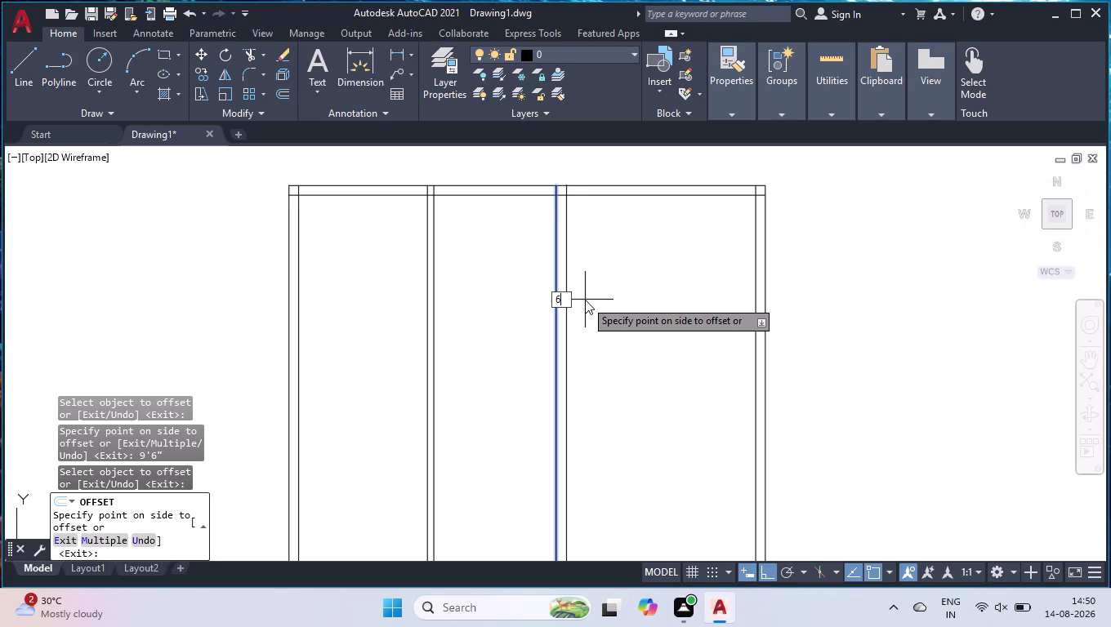
key(Return)
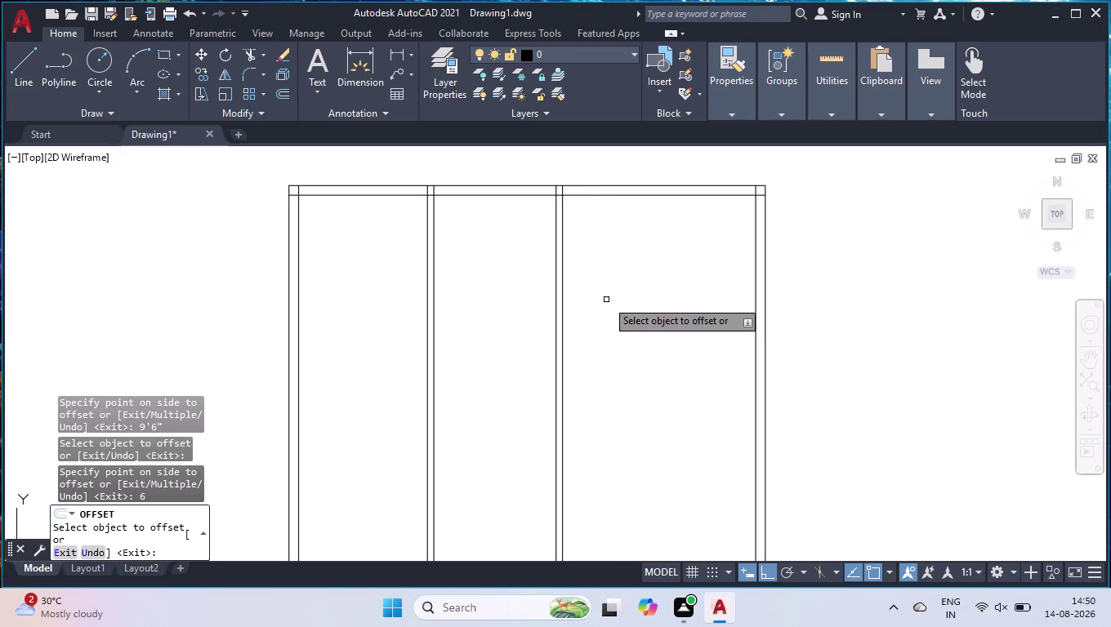
key(space)
Check the drawn geometry with MEASUREGEOM.
text(m)
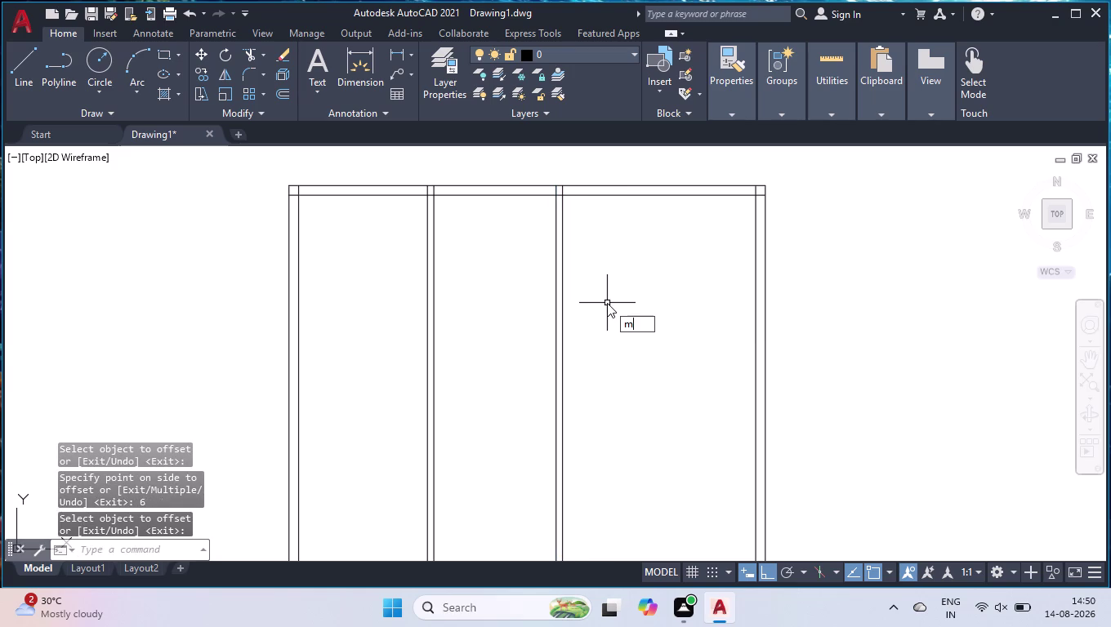
text(easur)
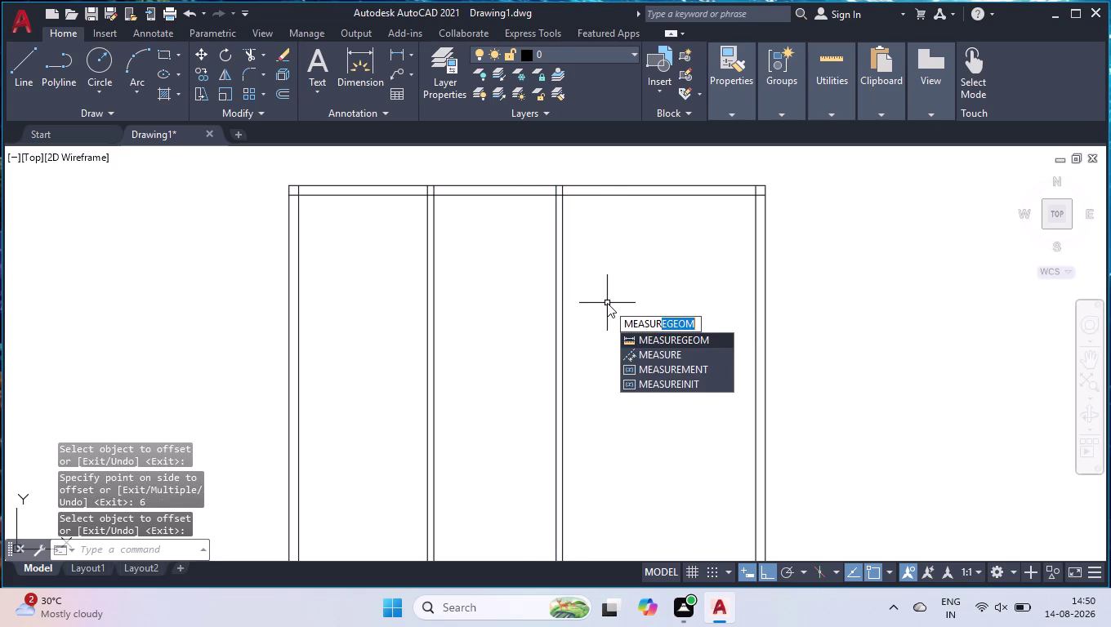
key(Return)
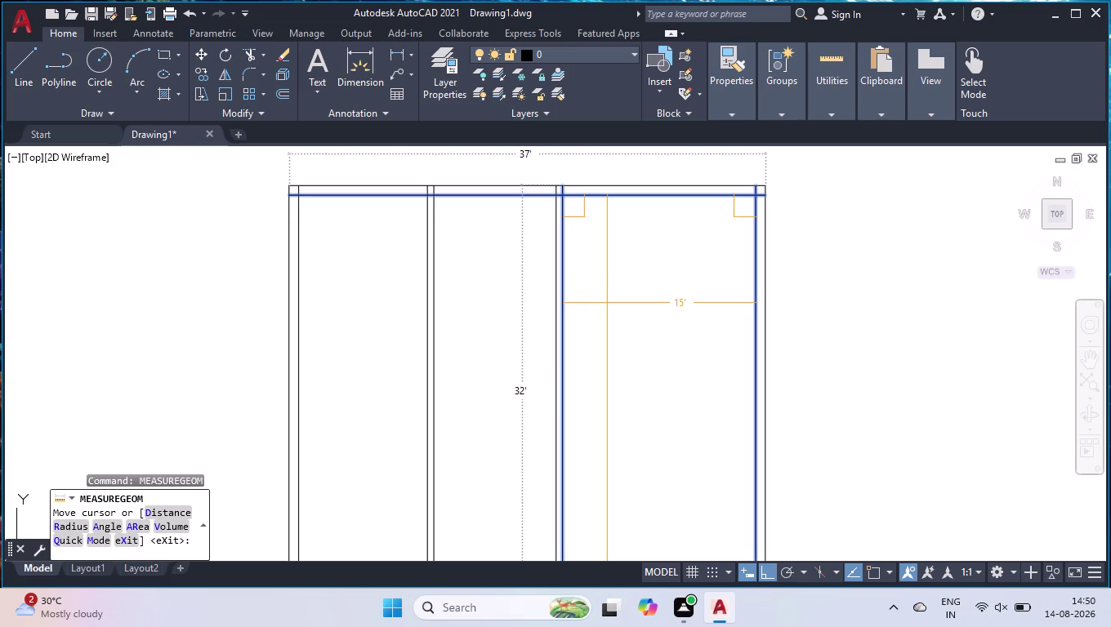
key(space)
text(o)
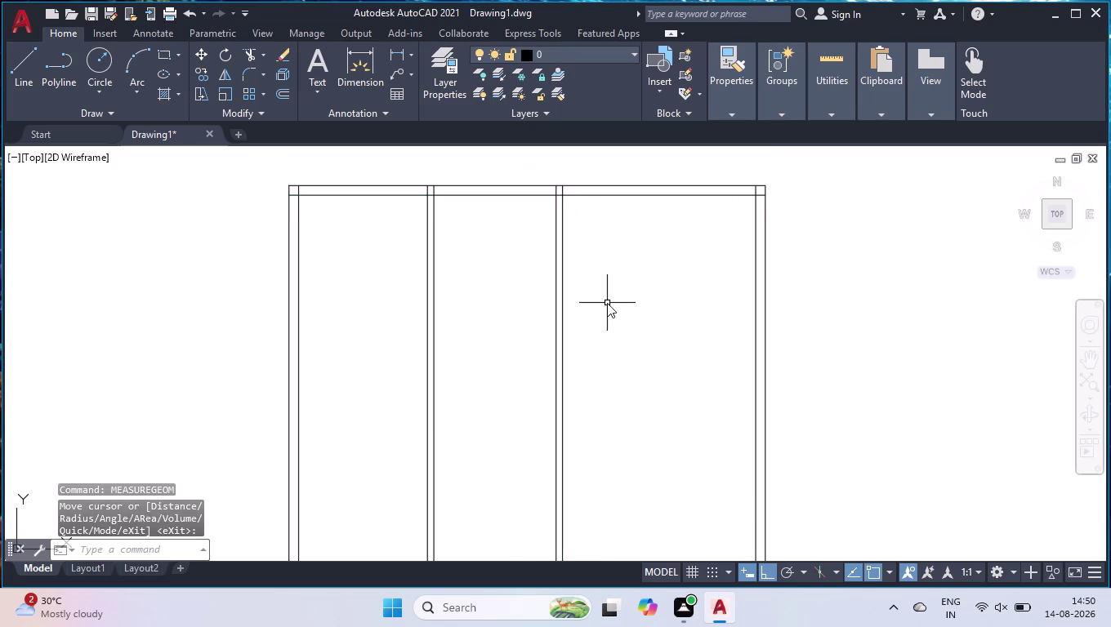
text(ff)
key(Return)
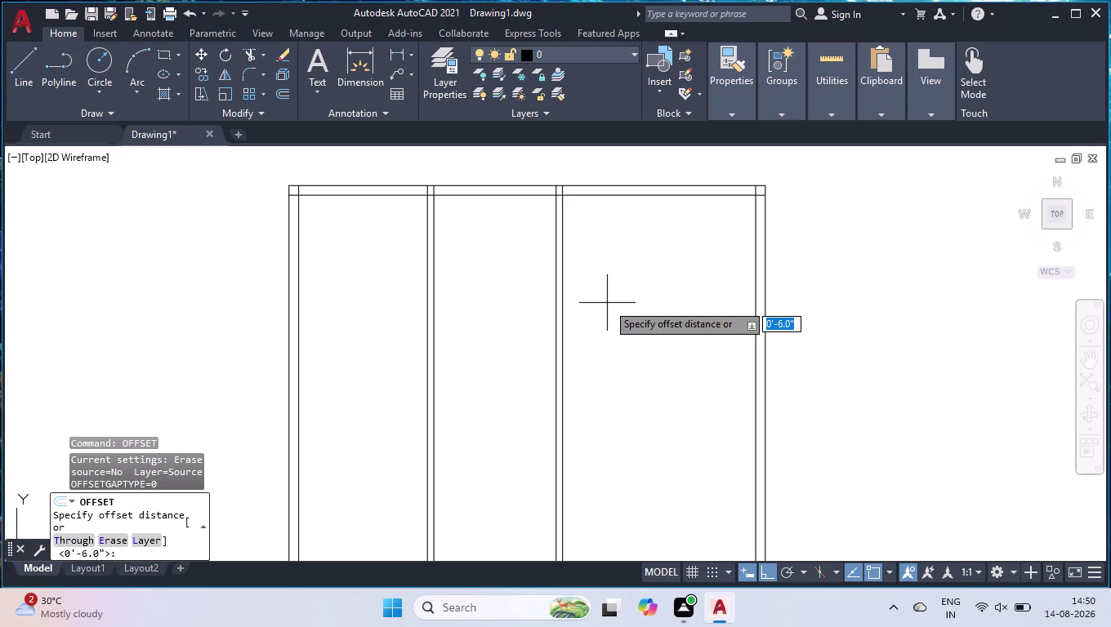
Add a 6"-thick horizontal partition 10'6" below the inner top wall.
text(10')
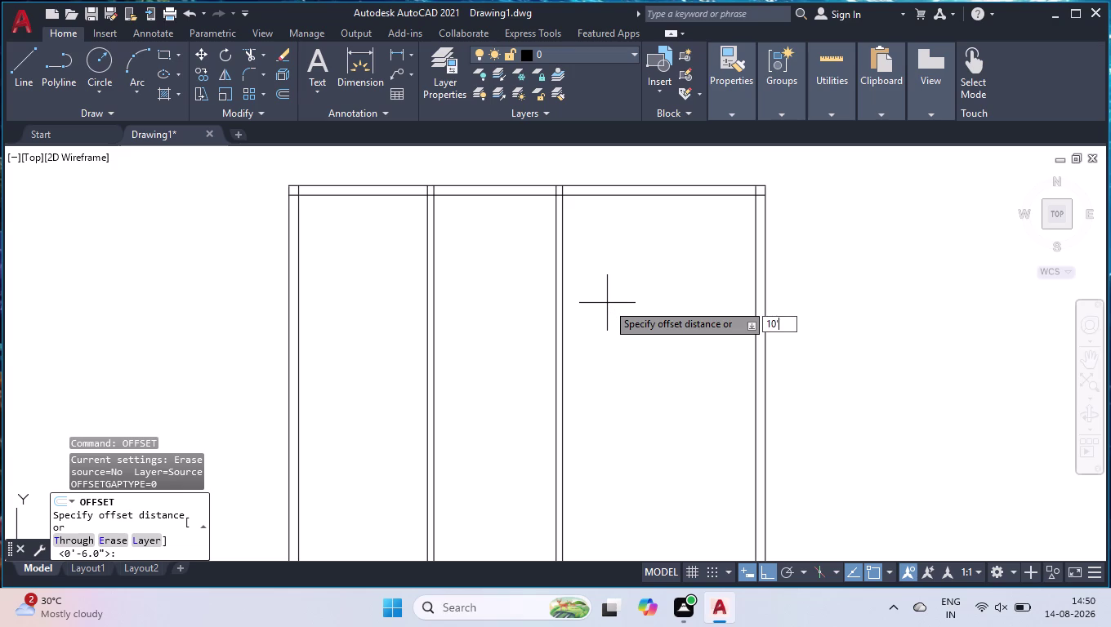
text(6")
key(Return)
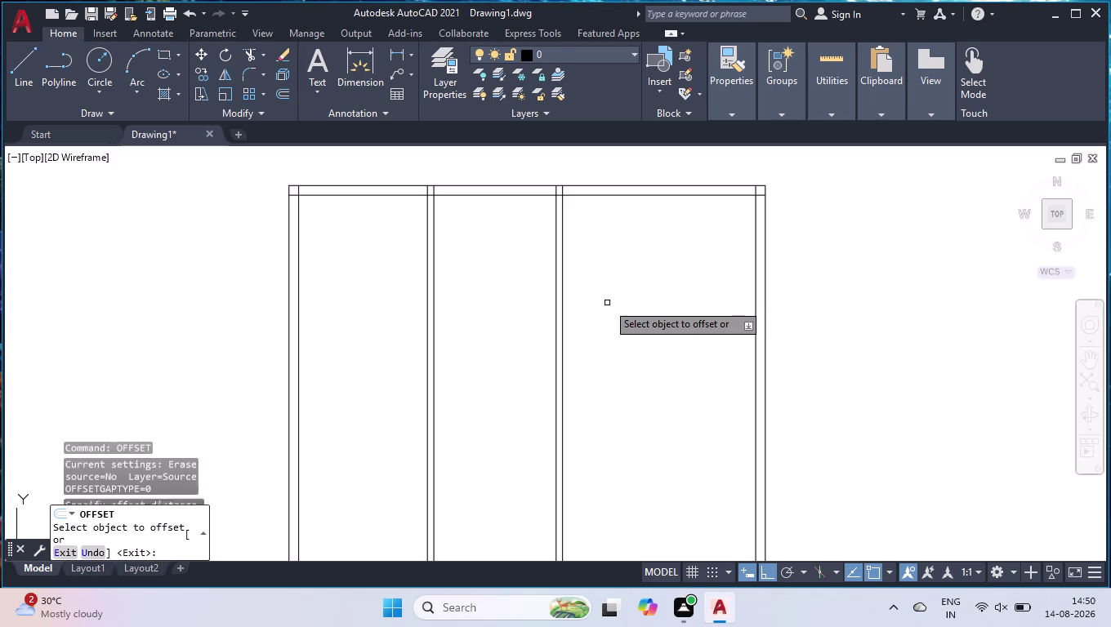
click(351, 195)
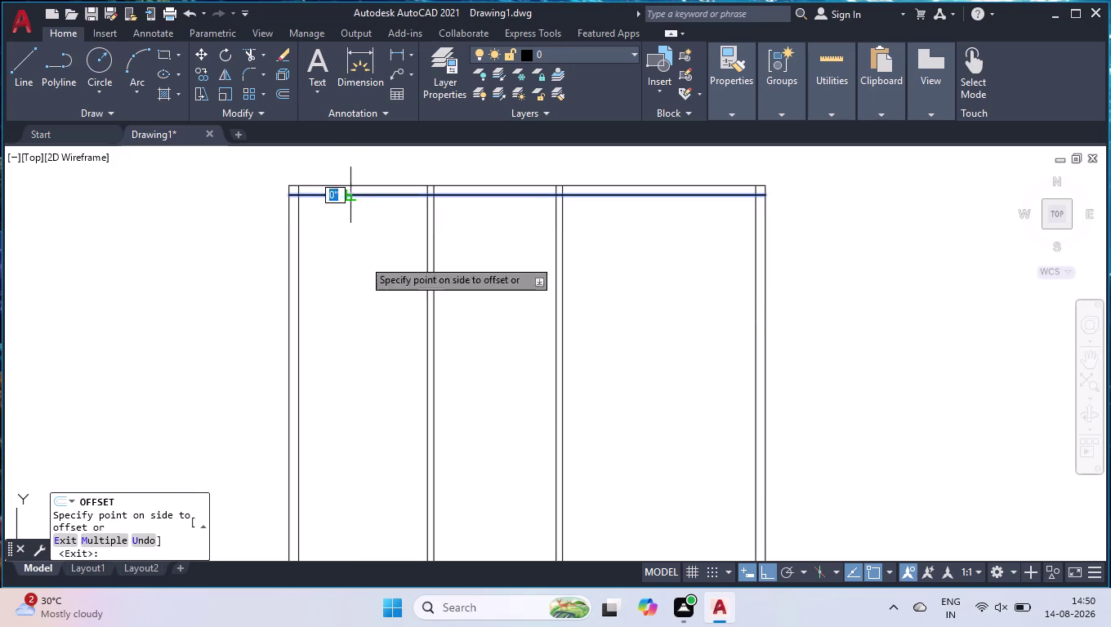
click(367, 317)
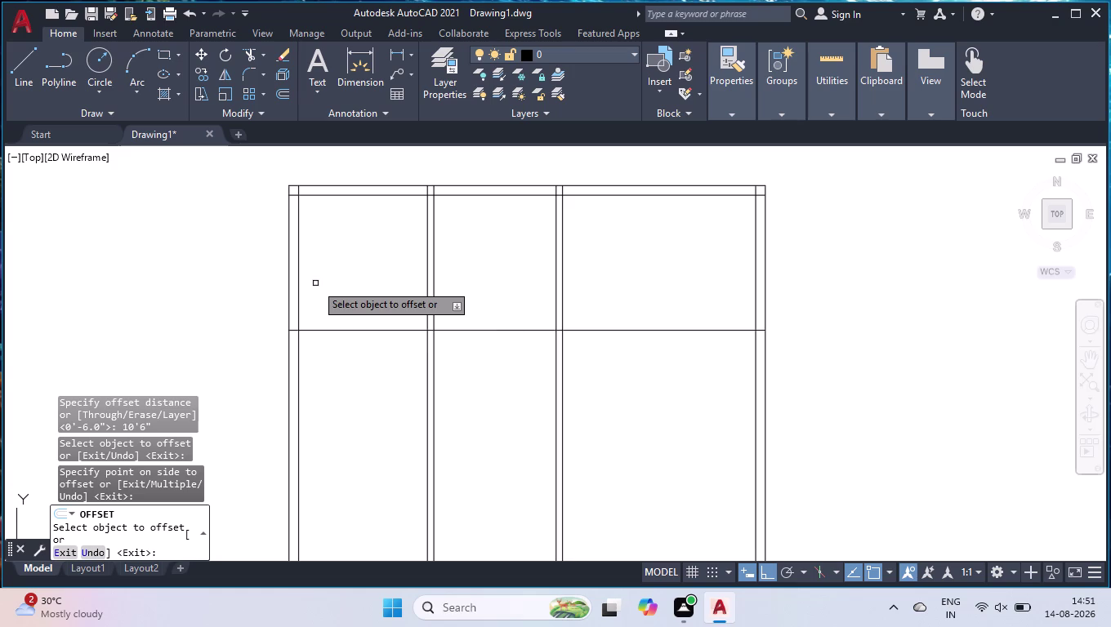
click(337, 328)
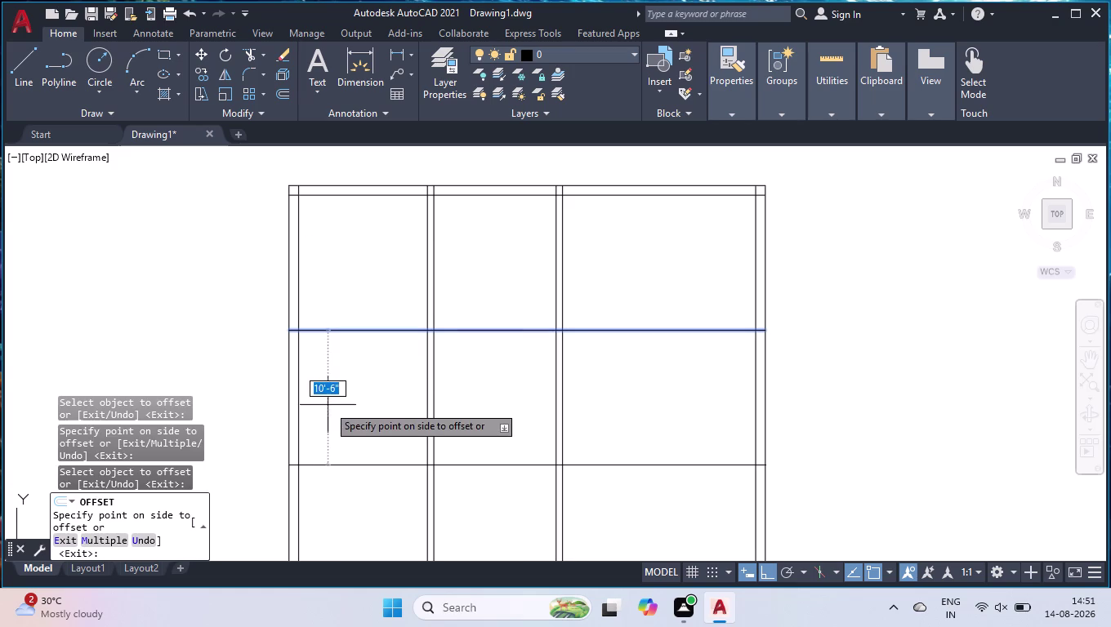
text(6")
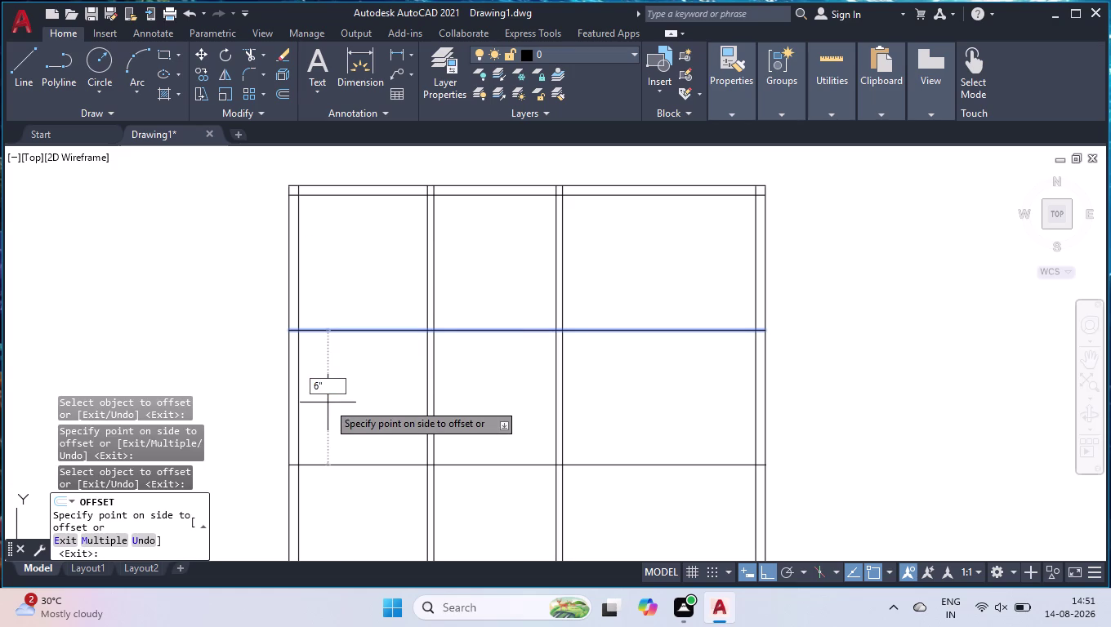
key(Return)
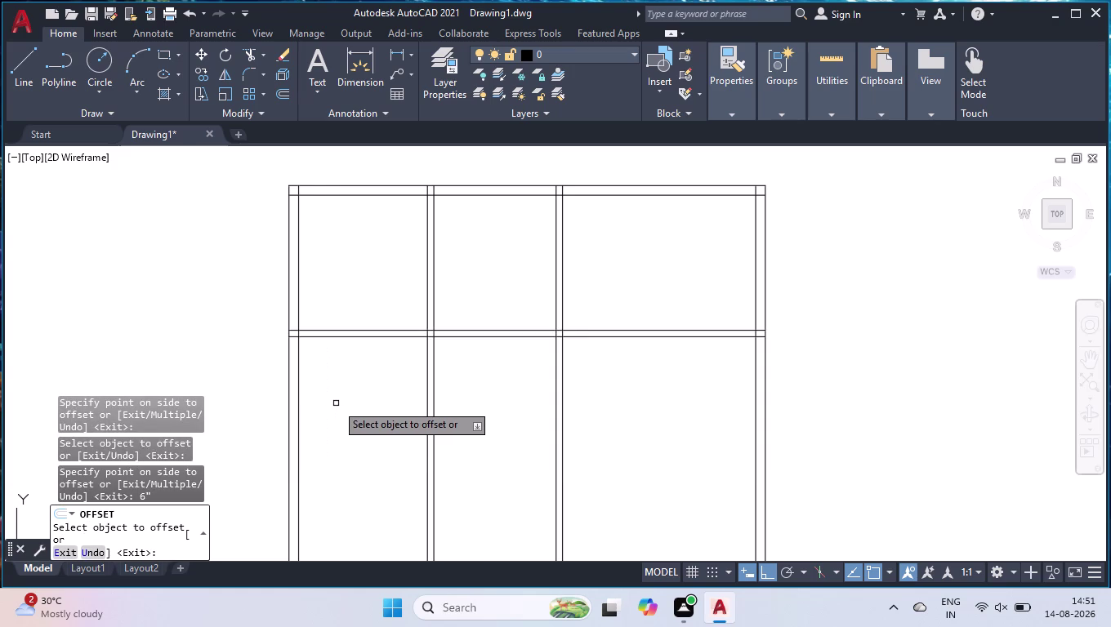
Offset the inner top wall line 15' downward.
click(484, 196)
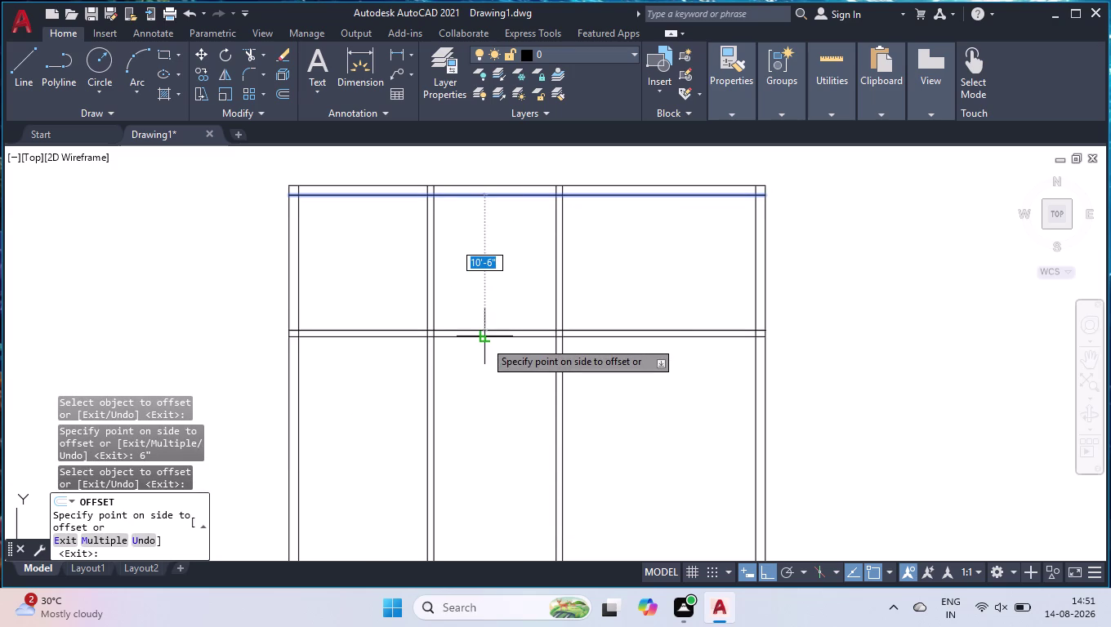
text(15)
key(apostrophe)
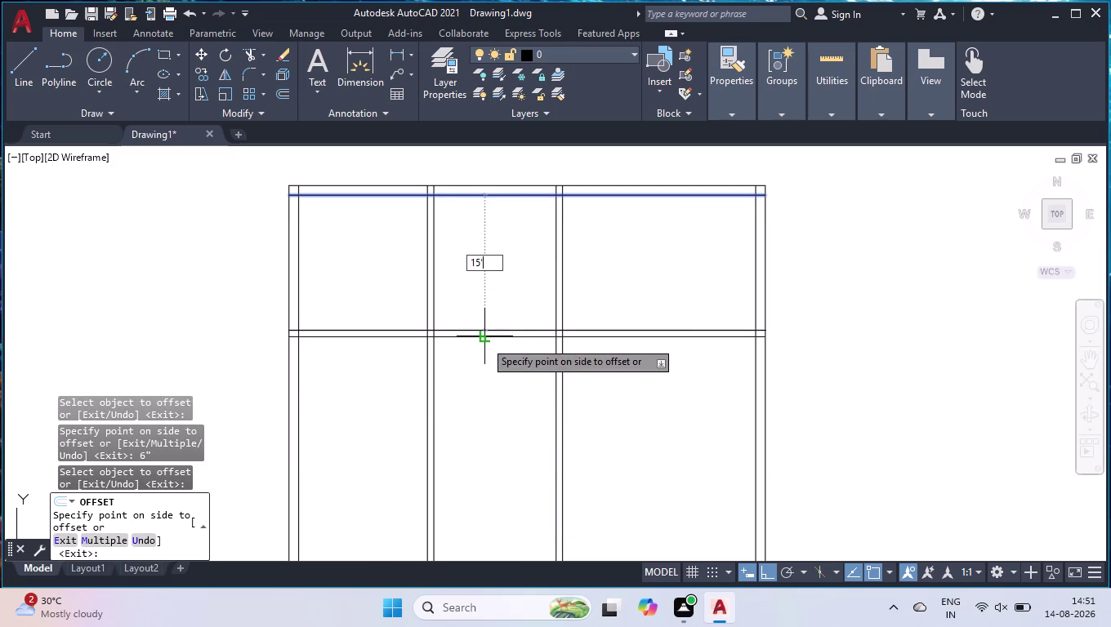
key(Return)
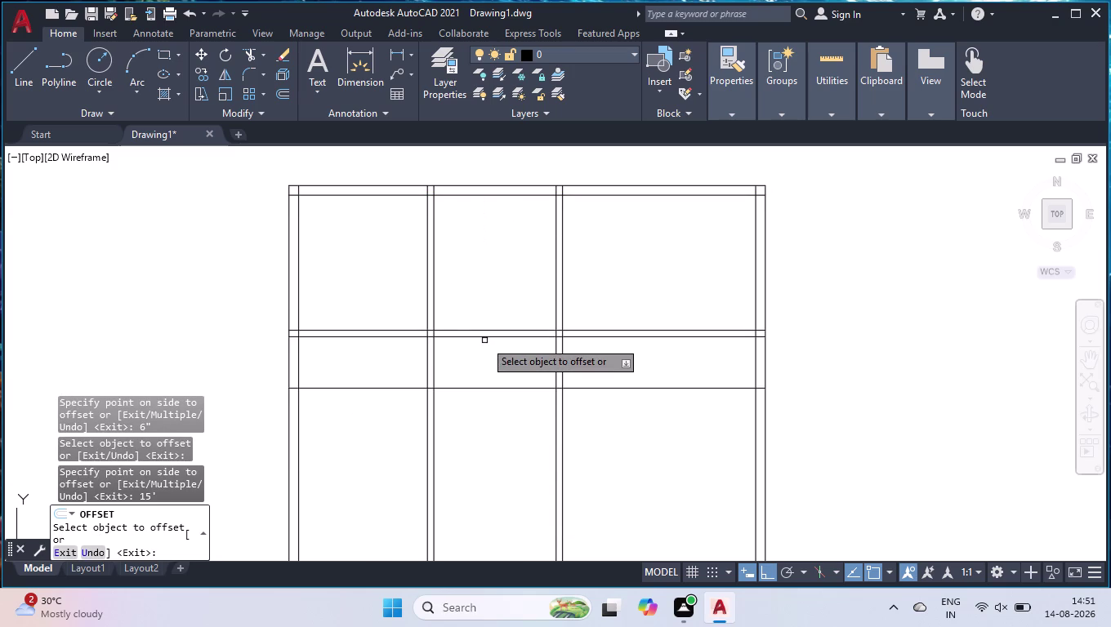
key(Return)
Trim overlapping segments at the new cross wall, middle junction and left junction.
text(tr)
key(Return)
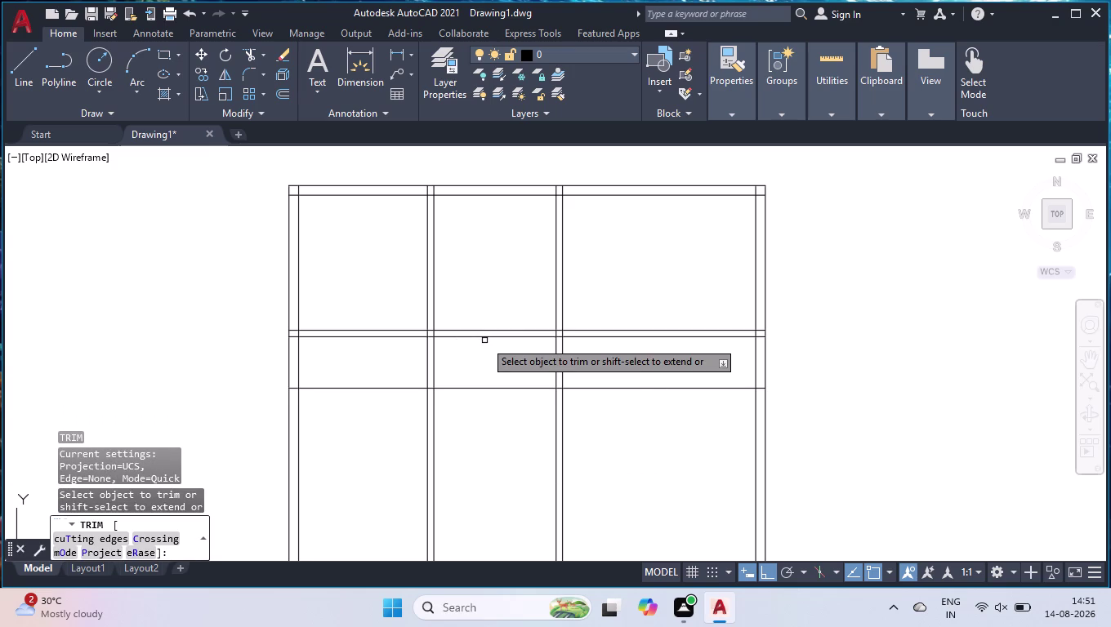
click(395, 361)
click(365, 408)
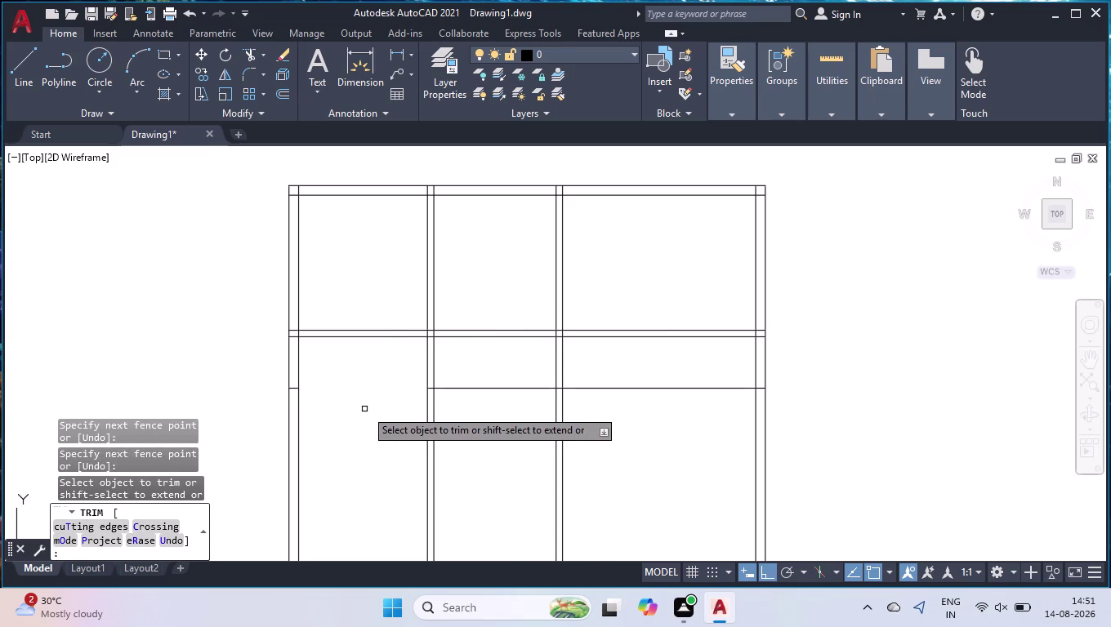
click(481, 318)
click(474, 359)
click(604, 285)
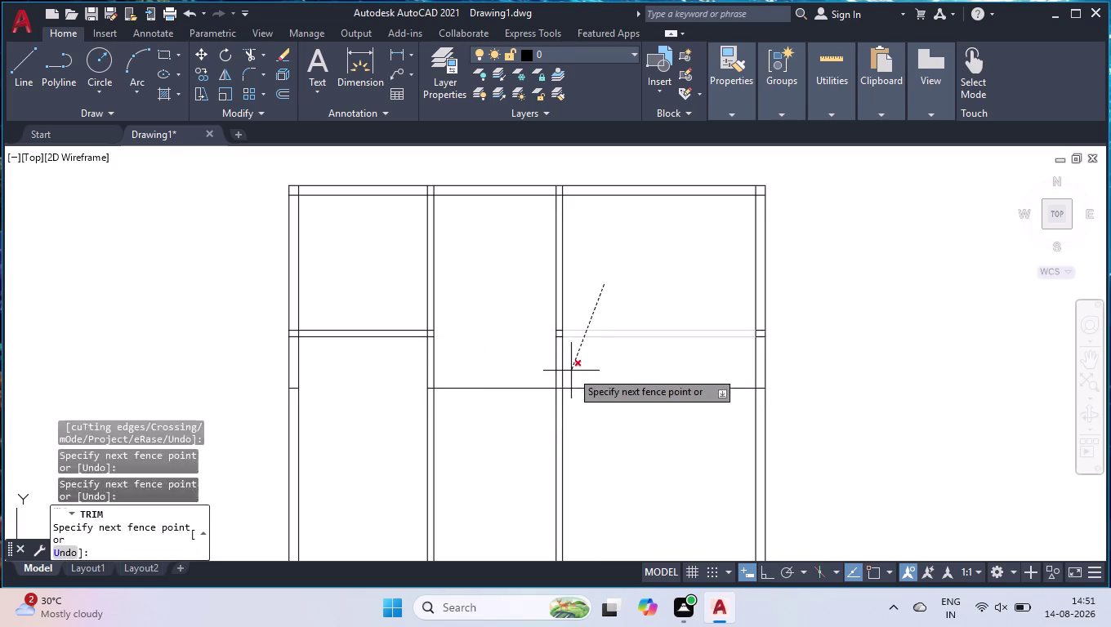
click(571, 371)
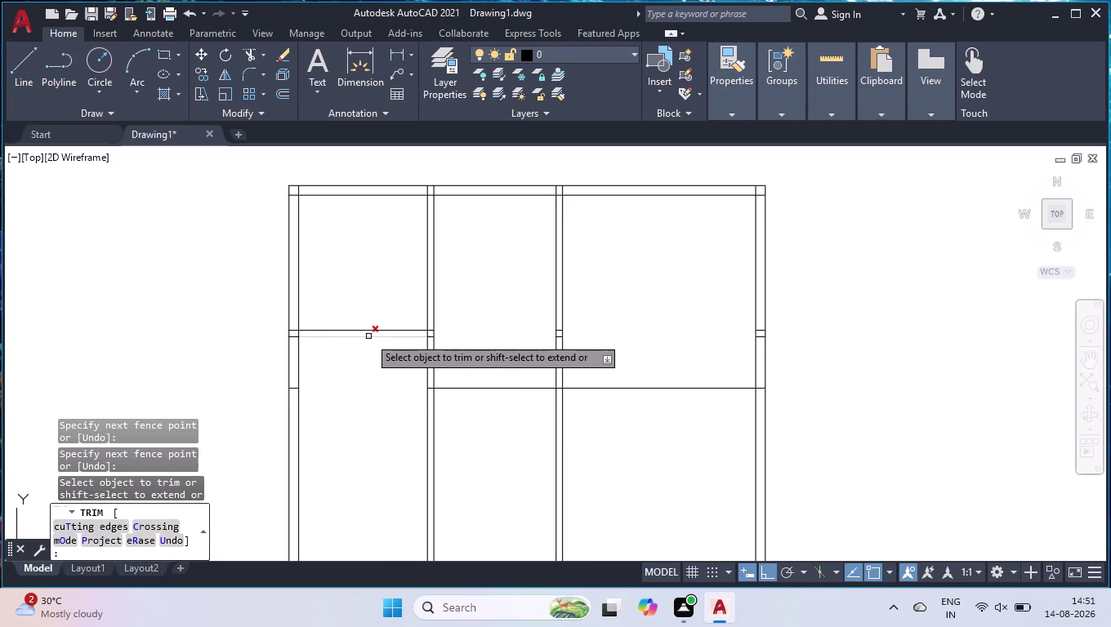
scroll(up, 3)
click(208, 285)
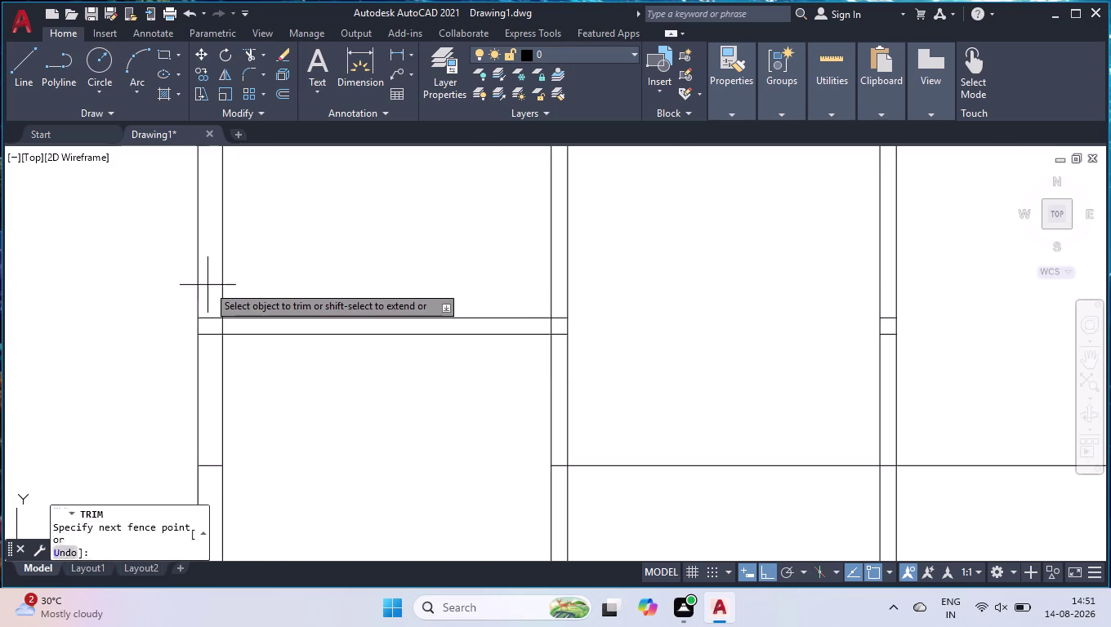
click(205, 343)
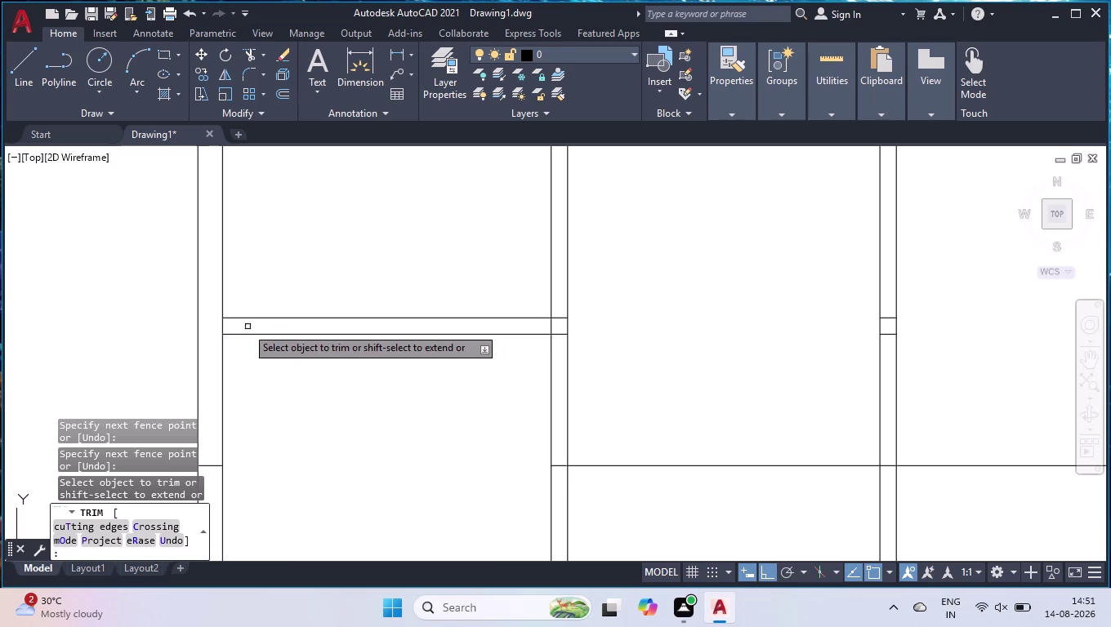
click(221, 326)
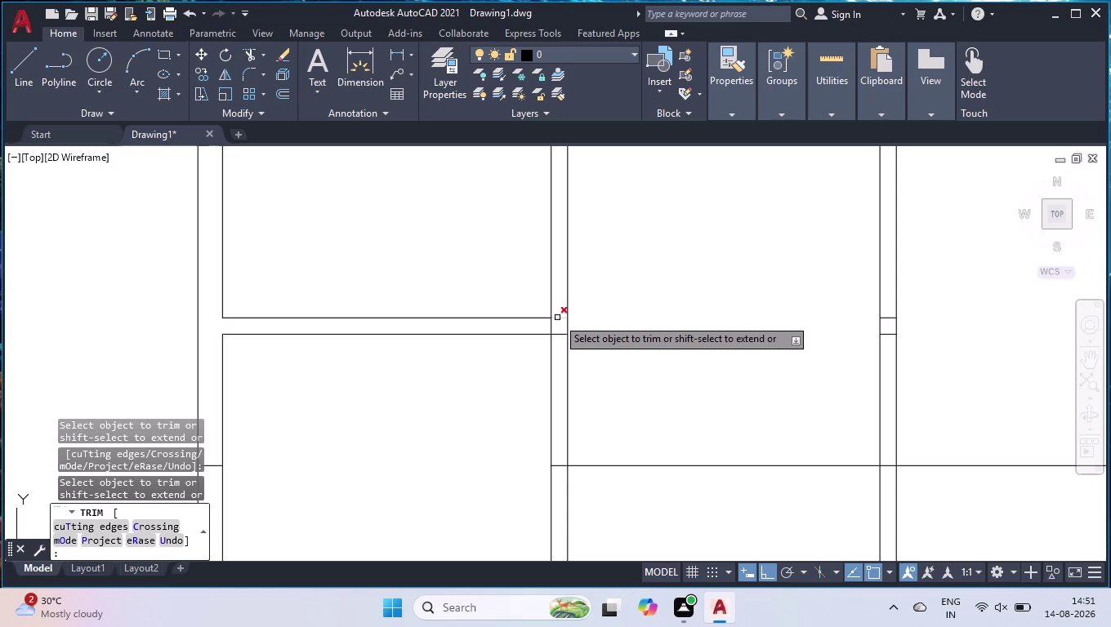
Fence-trim the crossing vertical wall lines and clean up the right wall junction.
scroll(down, 3)
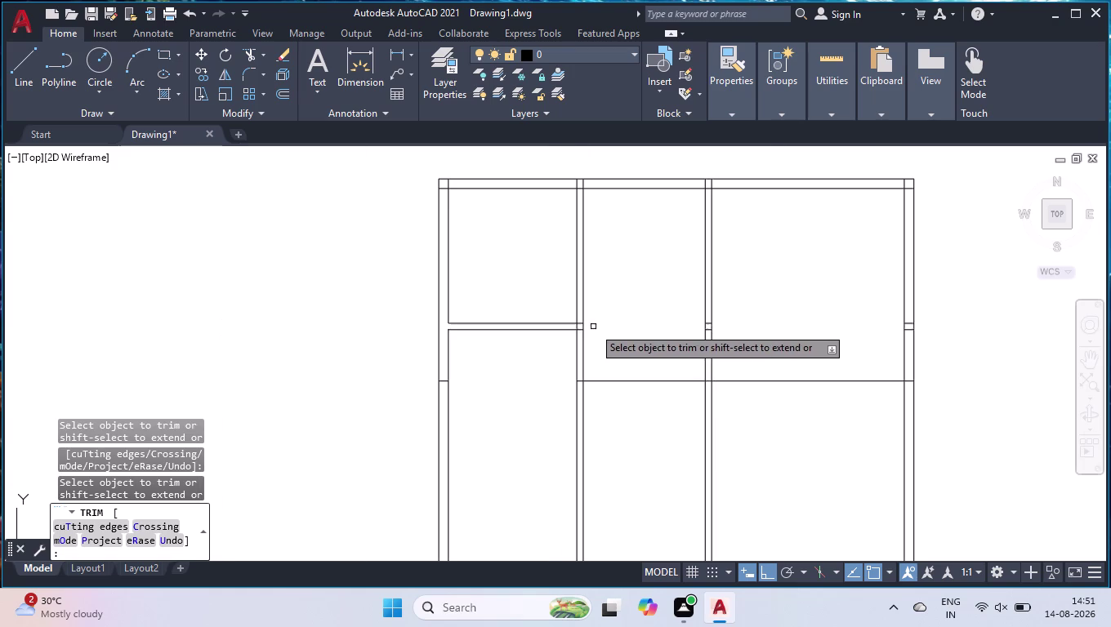
scroll(up, 3)
click(641, 283)
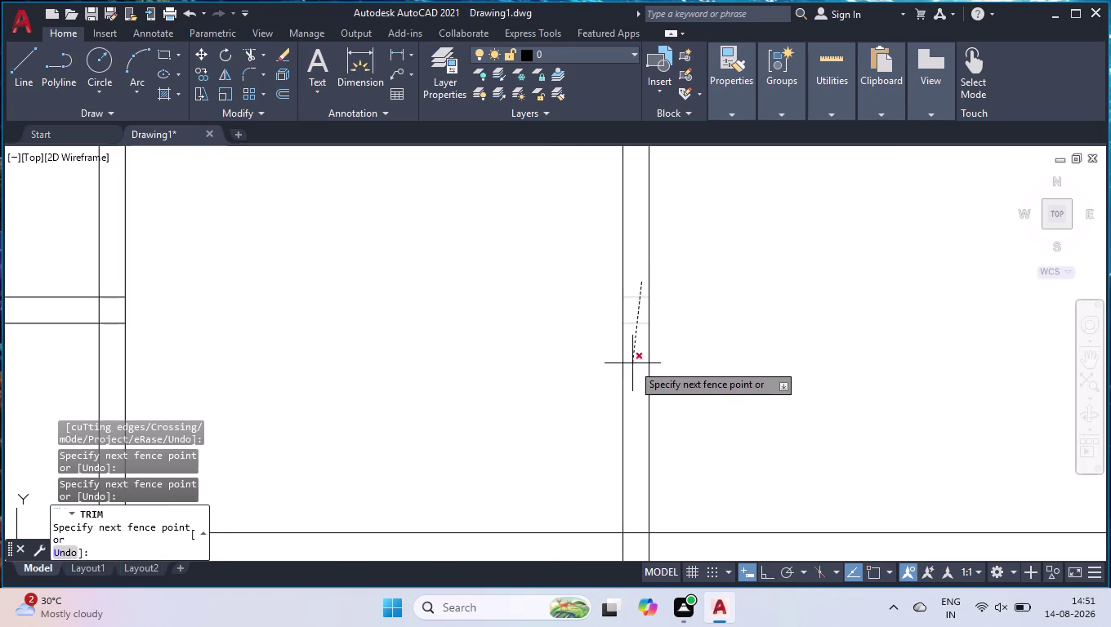
click(633, 364)
scroll(down, 3)
scroll(down, 3)
scroll(down, 3)
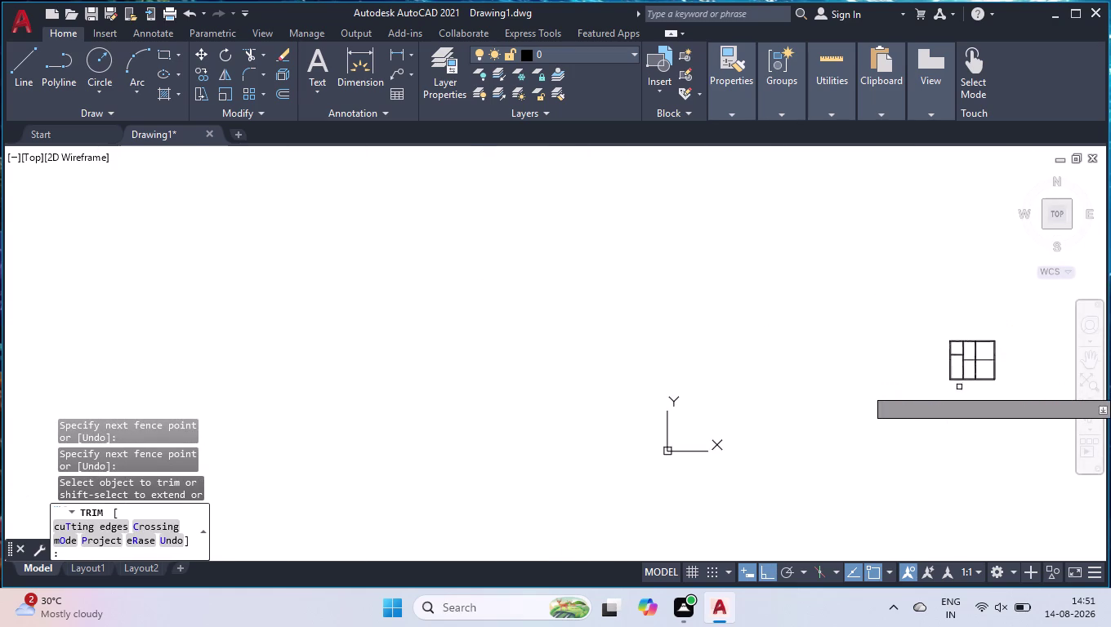
scroll(up, 3)
scroll(up, 3)
click(866, 297)
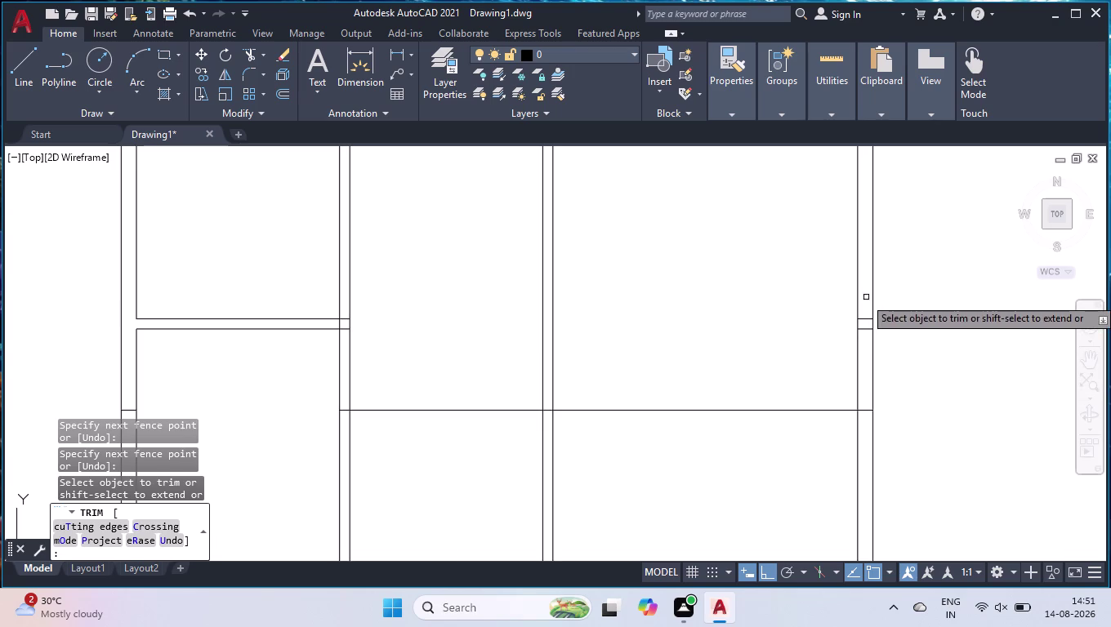
click(865, 350)
scroll(down, 3)
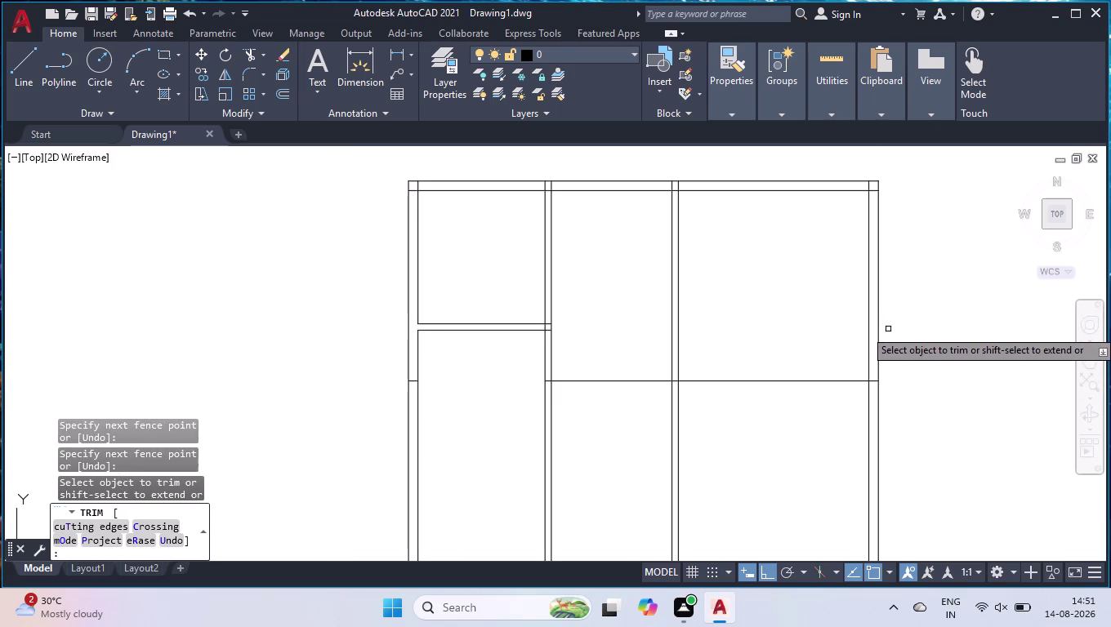
key(space)
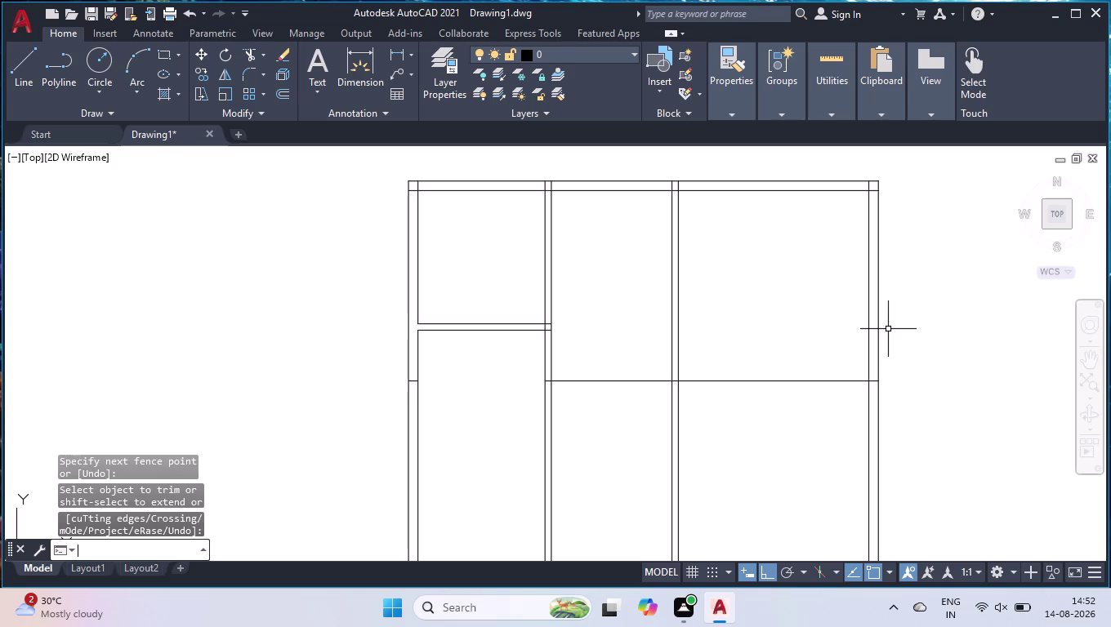
Offset the lower-left room's left wall line 5' inward.
text(of)
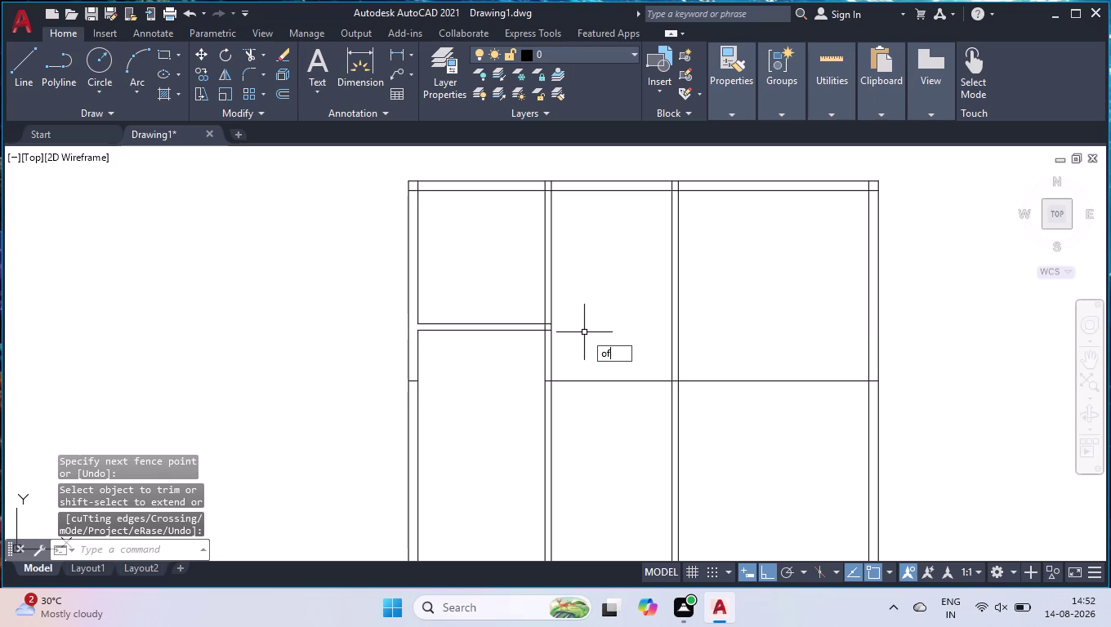
text(f)
key(Return)
text(5')
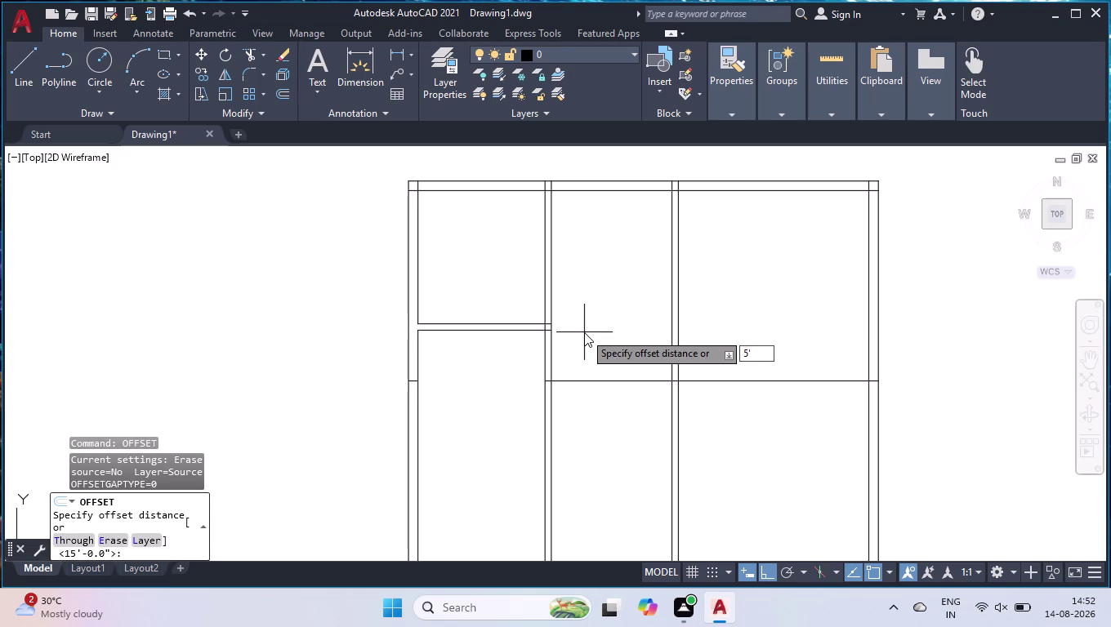
key(Return)
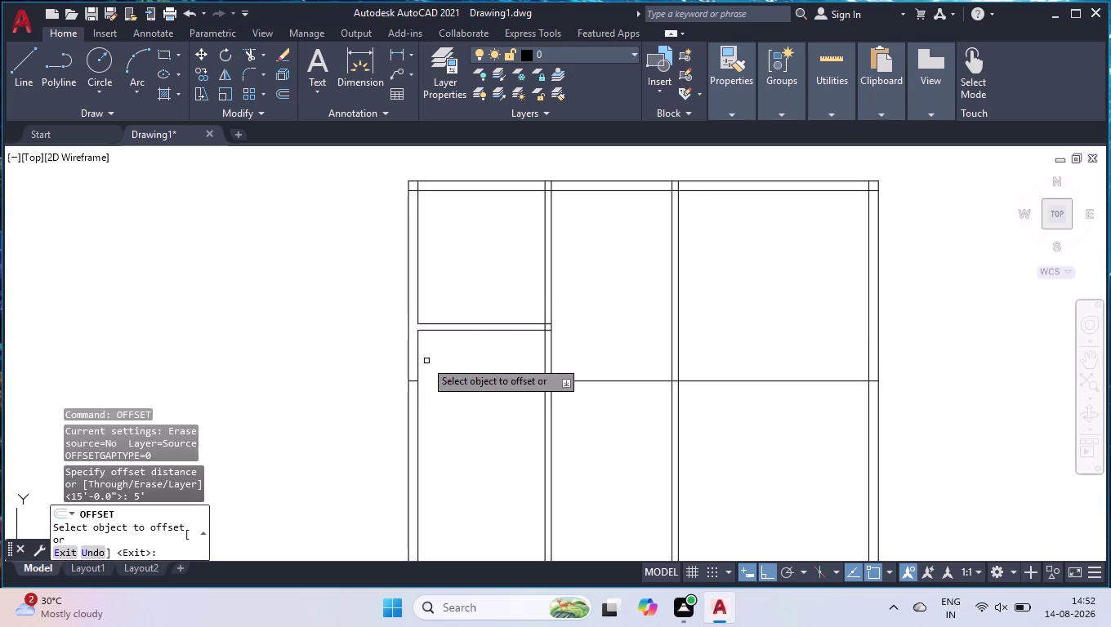
click(419, 346)
click(453, 354)
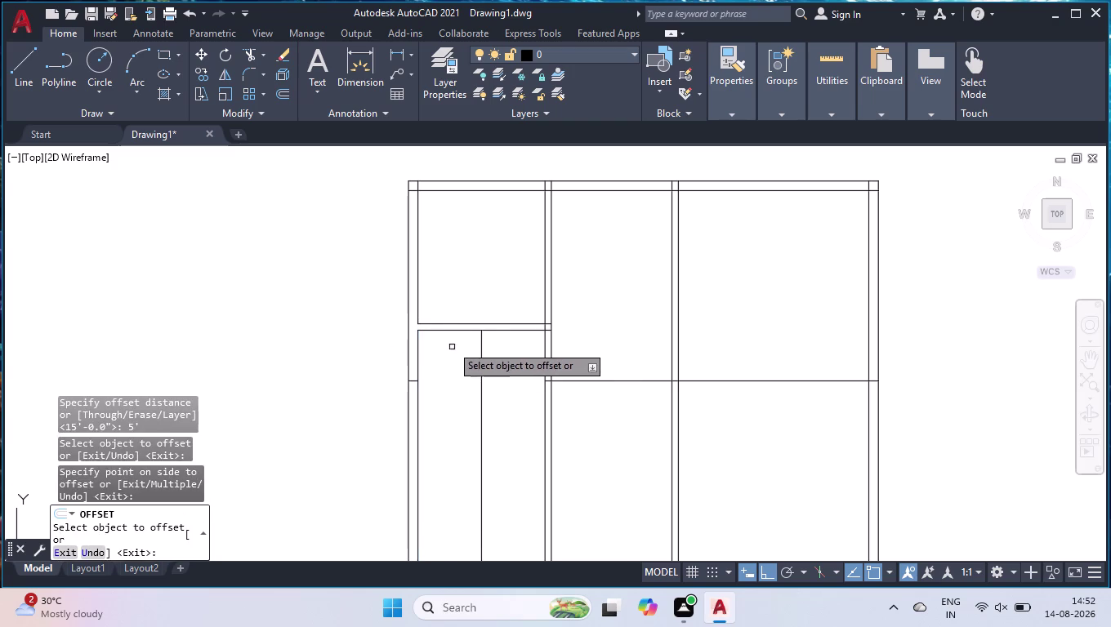
Offset that room's top wall line 4' downward.
click(448, 330)
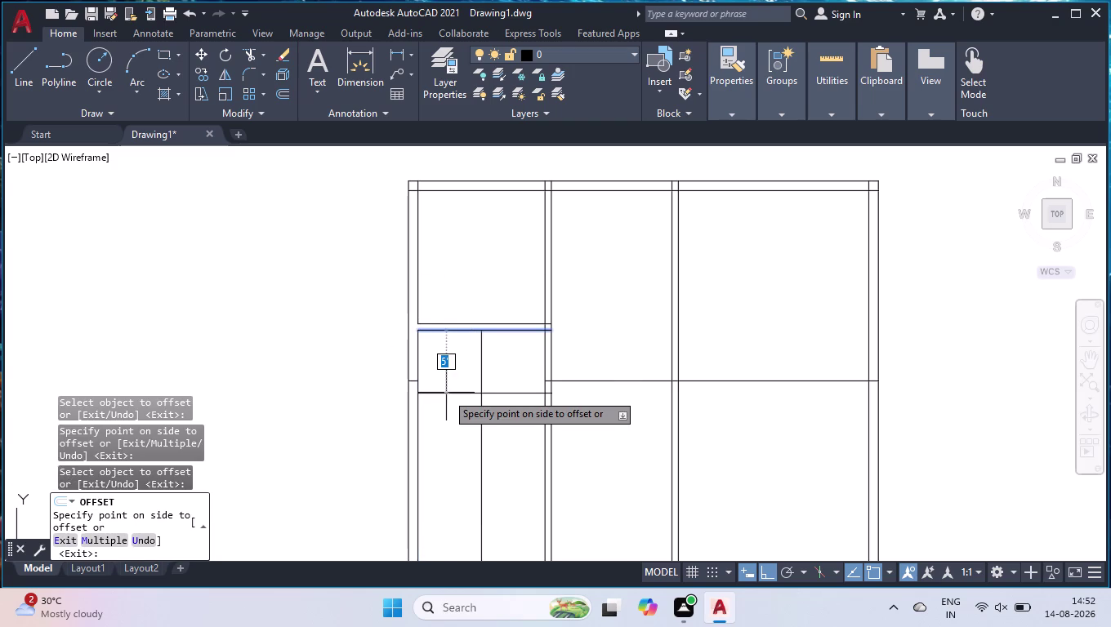
text(4')
key(Return)
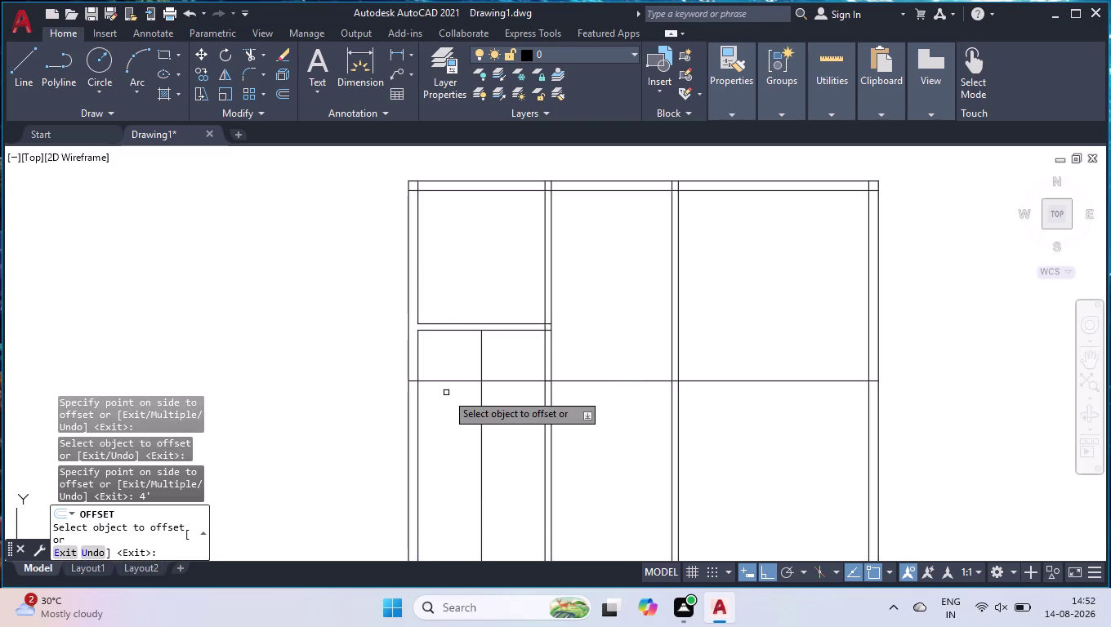
key(space)
text(tr)
key(Return)
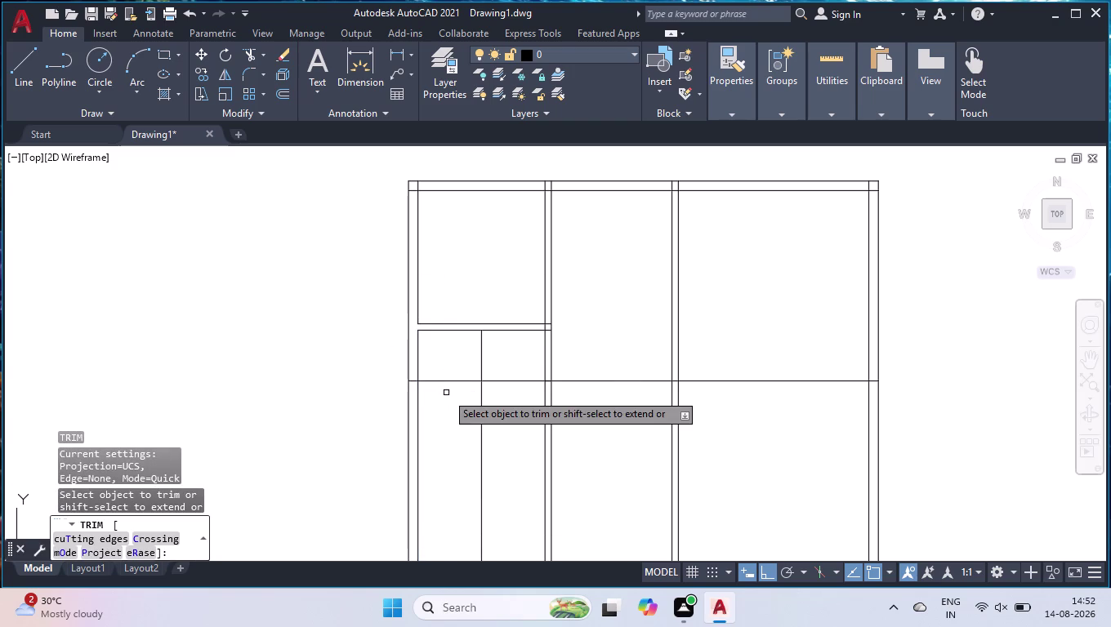
click(516, 366)
click(511, 409)
click(621, 343)
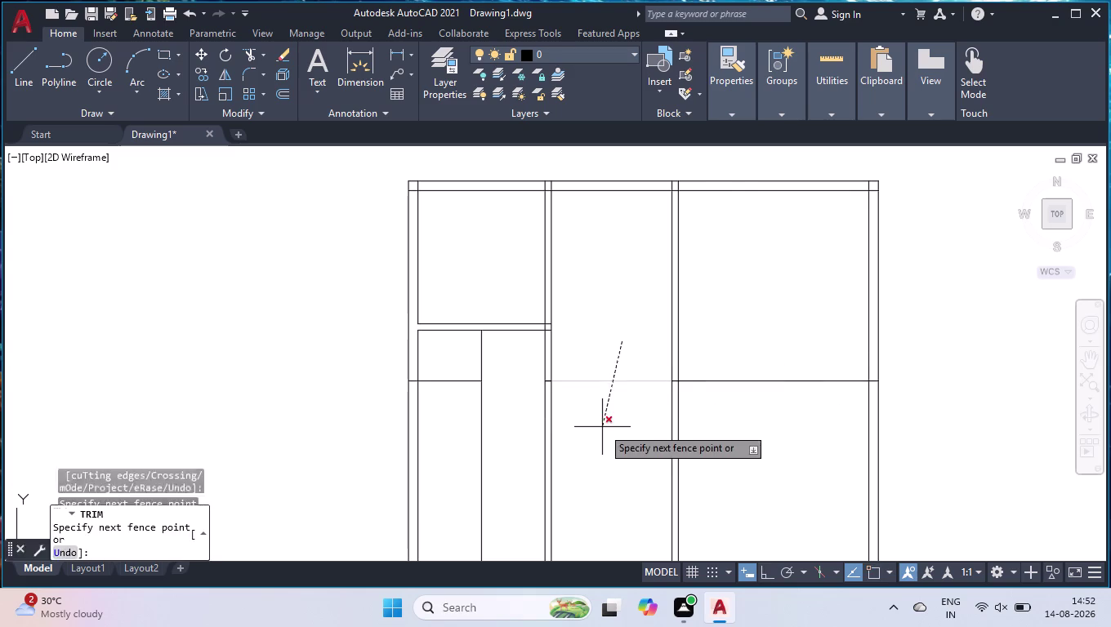
click(602, 428)
key(u)
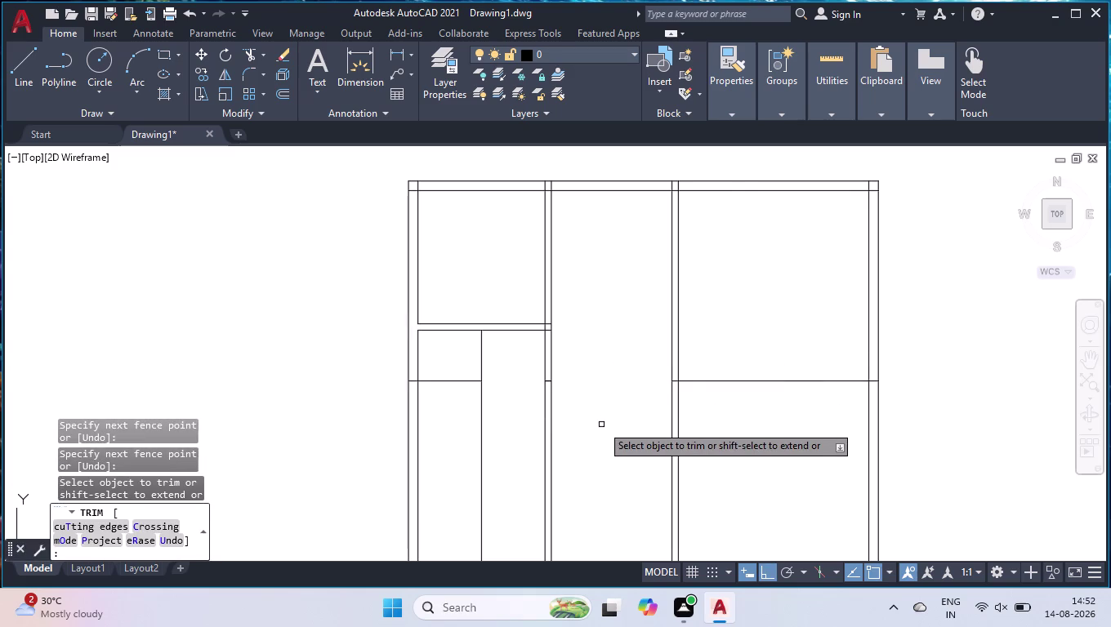
key(Return)
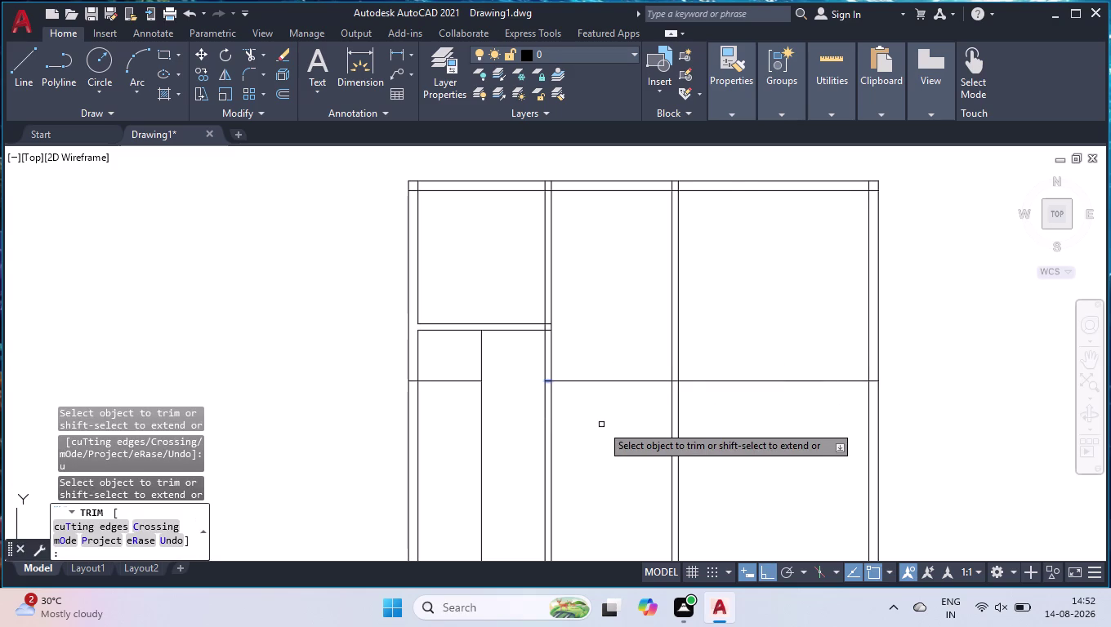
key(space)
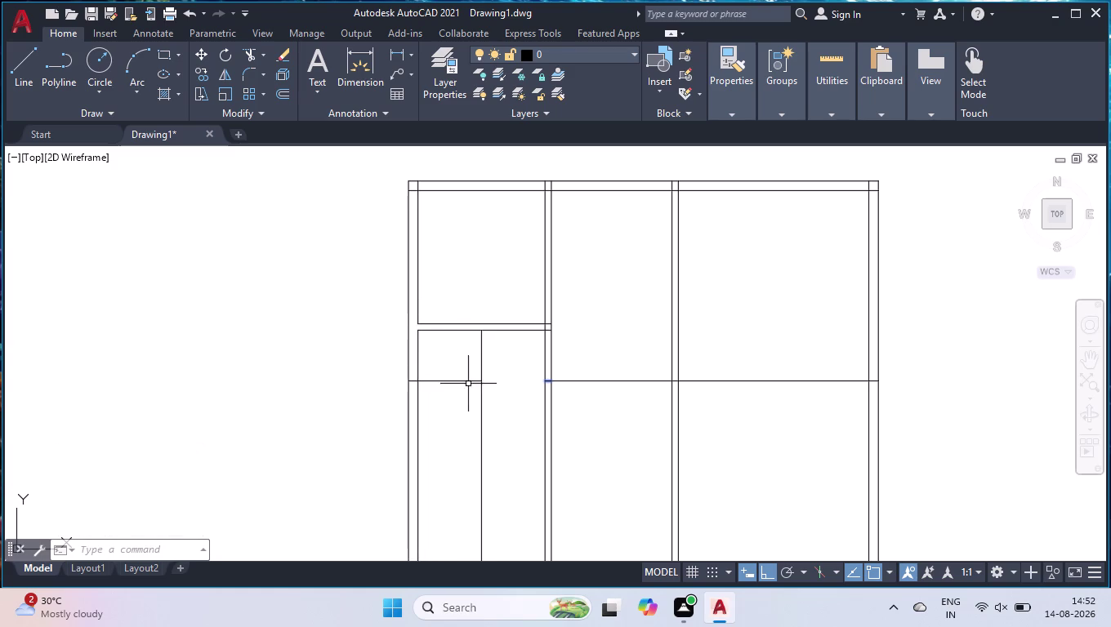
text(ex)
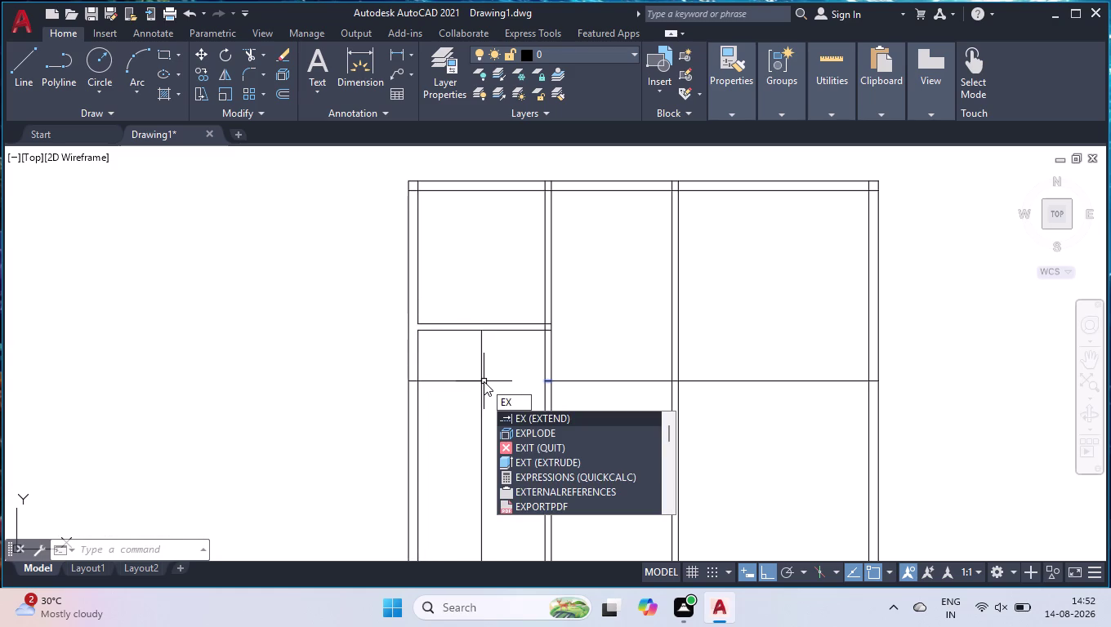
Finish extending the previous wall lines.
key(Return)
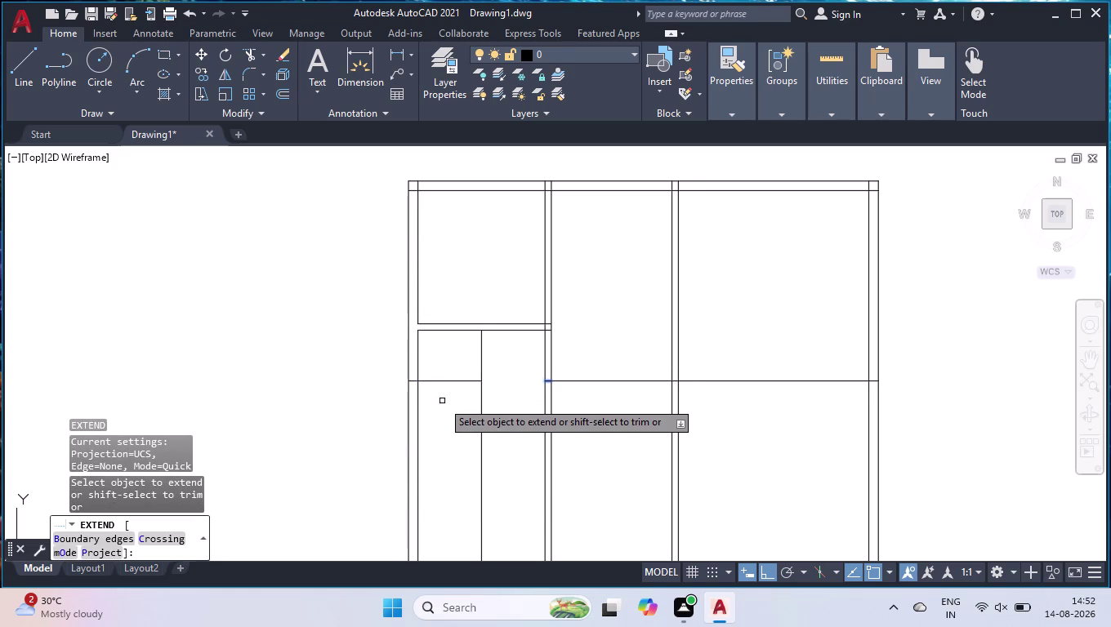
key(space)
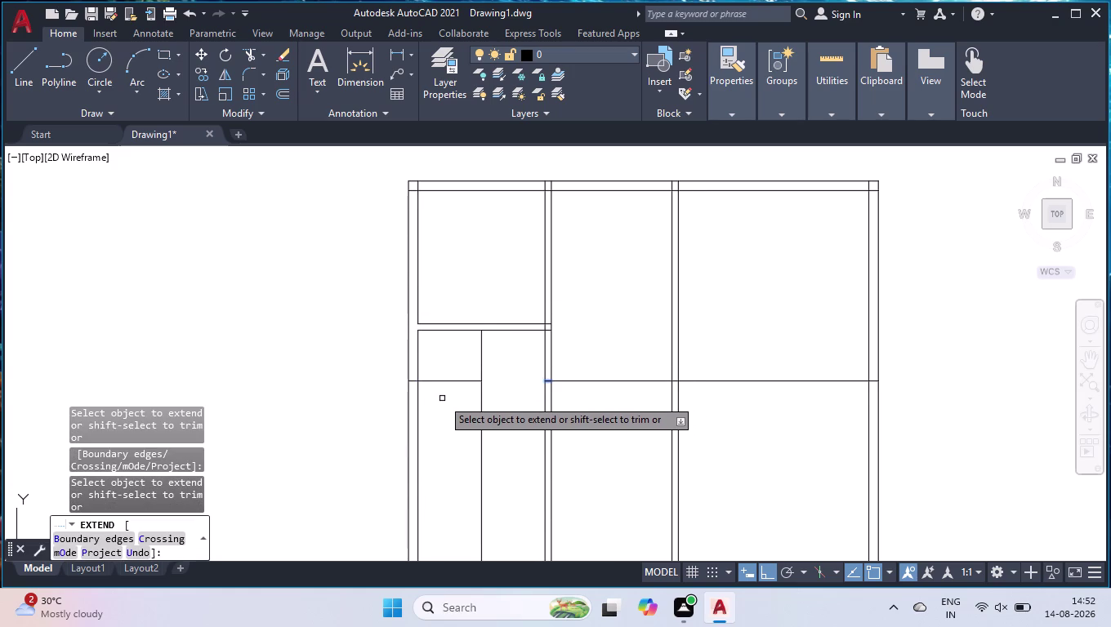
key(space)
Offset the small room's bottom wall and right horizontal wall lines 6" downward.
text(o)
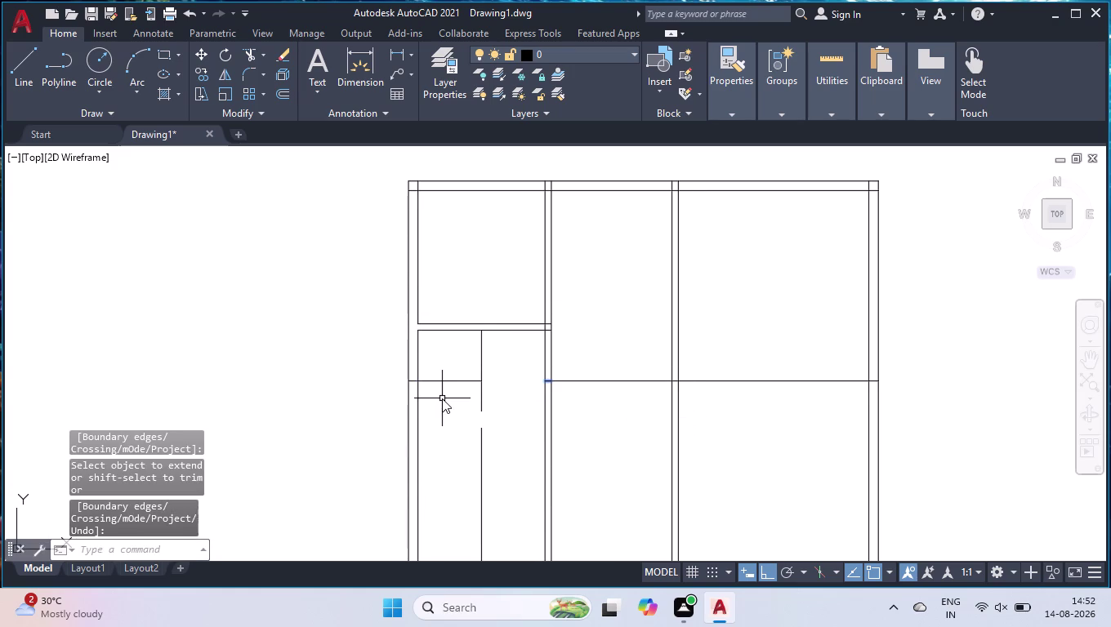
text(ff)
key(Return)
key(6)
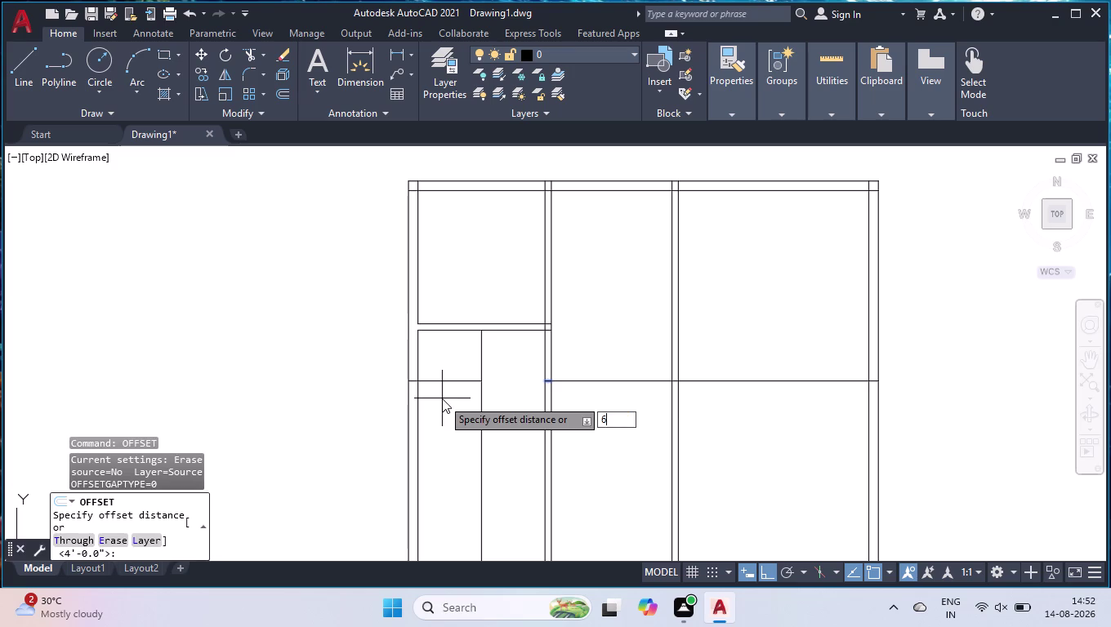
key(shift+quotedbl)
key(Return)
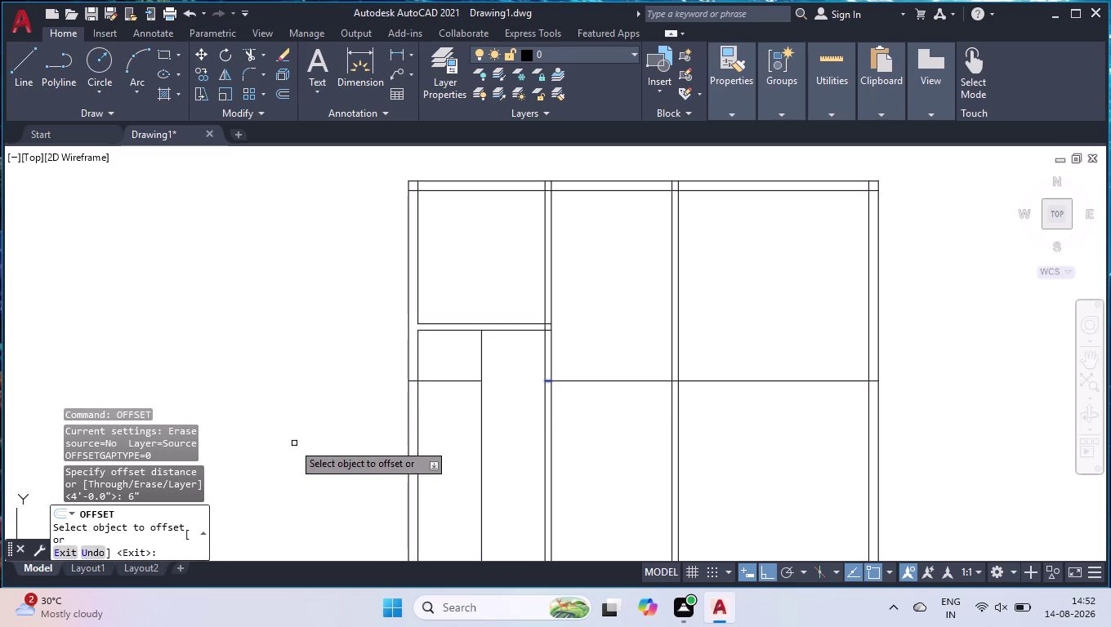
click(454, 378)
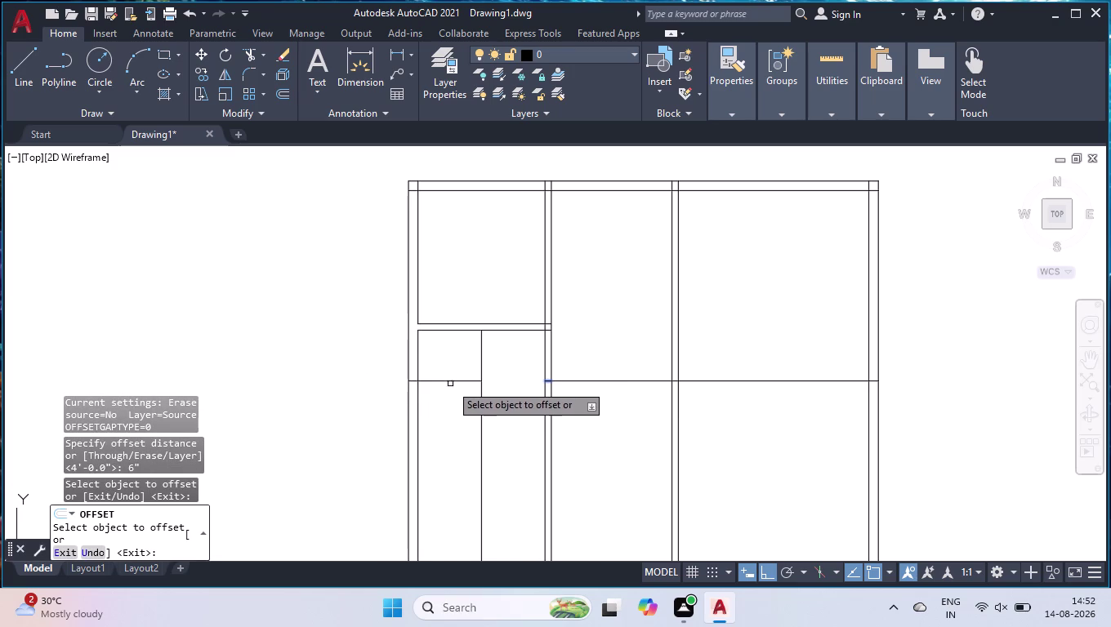
click(452, 381)
click(453, 419)
click(569, 380)
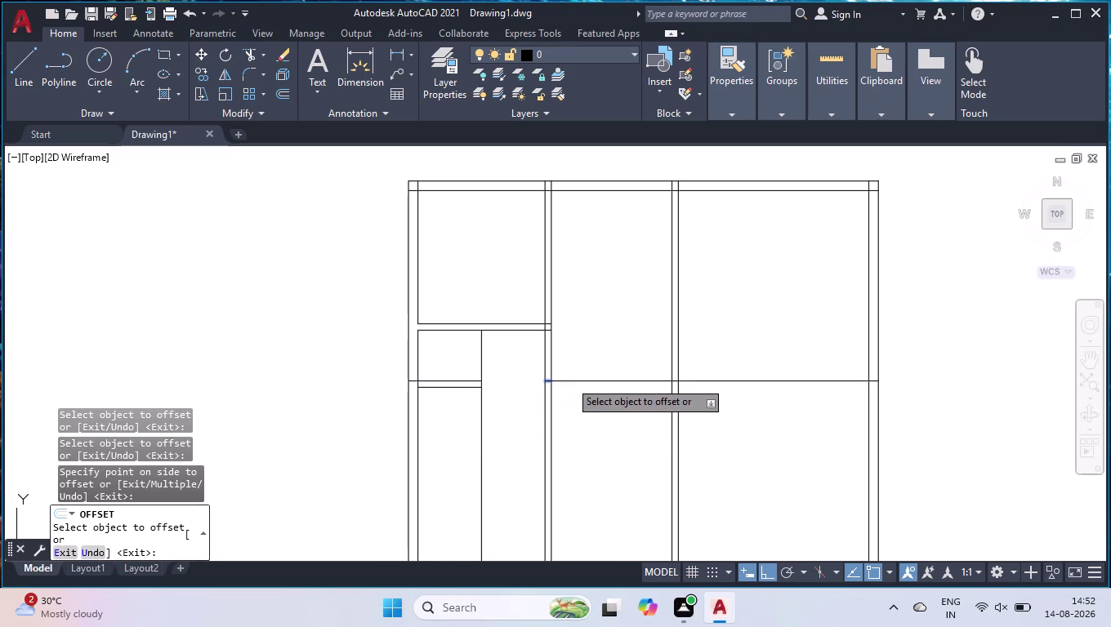
click(563, 413)
key(Return)
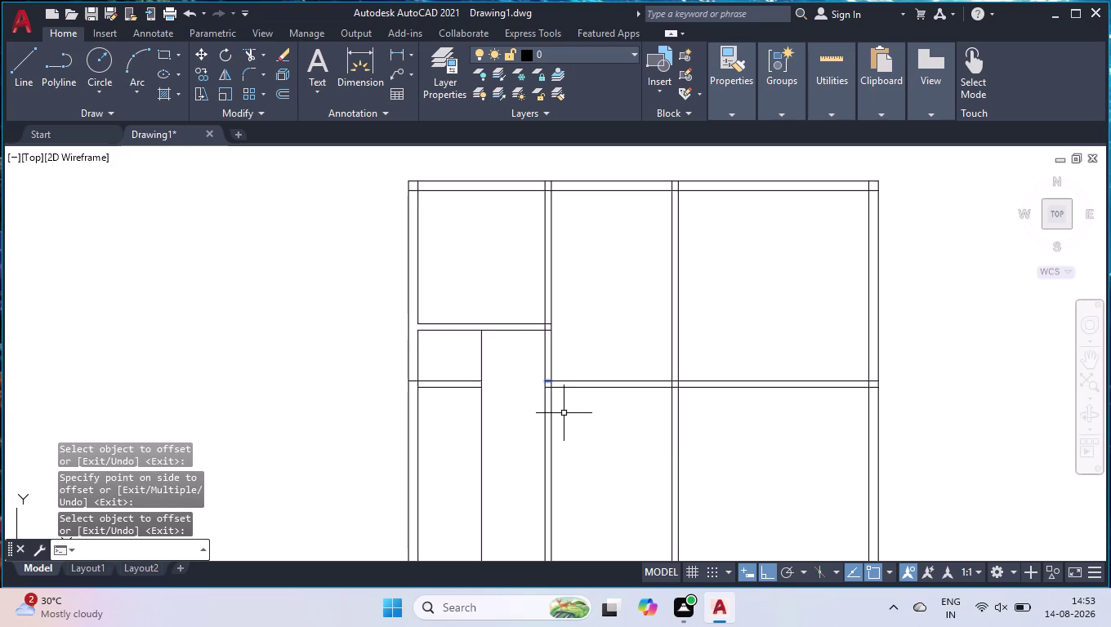
Offset the vertical partition wall line 6" to the right.
text(off)
key(Return)
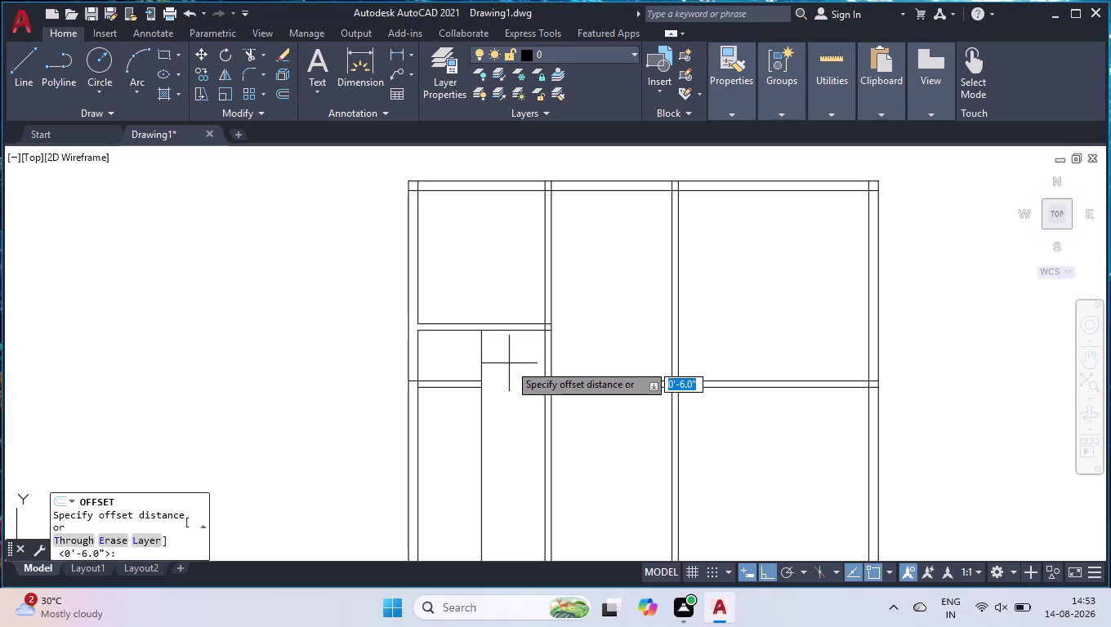
text(6")
key(Return)
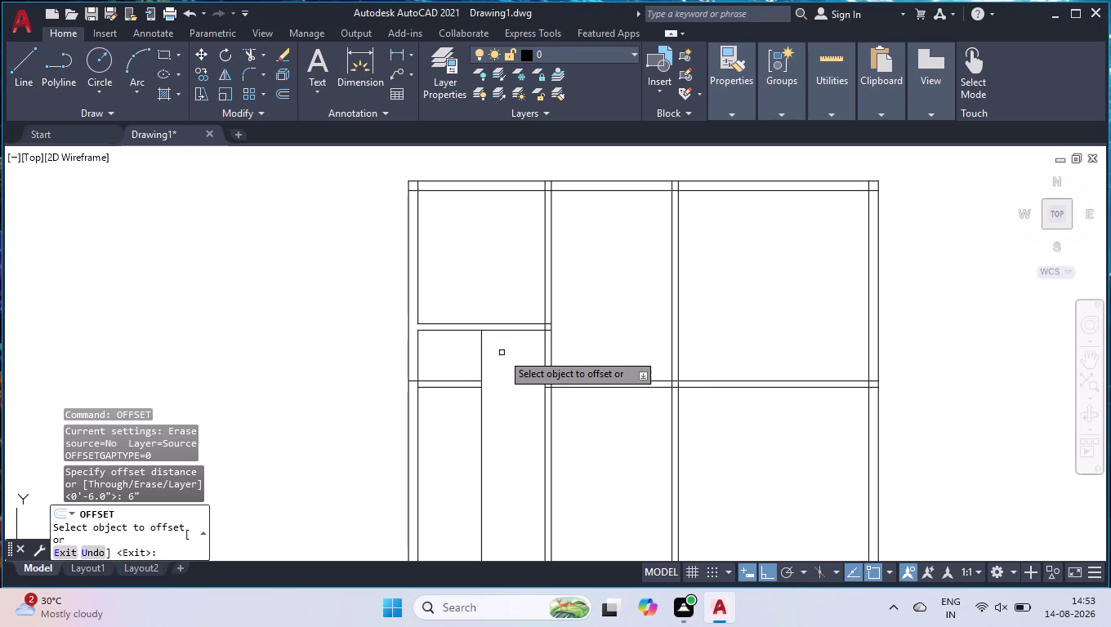
click(480, 344)
click(500, 350)
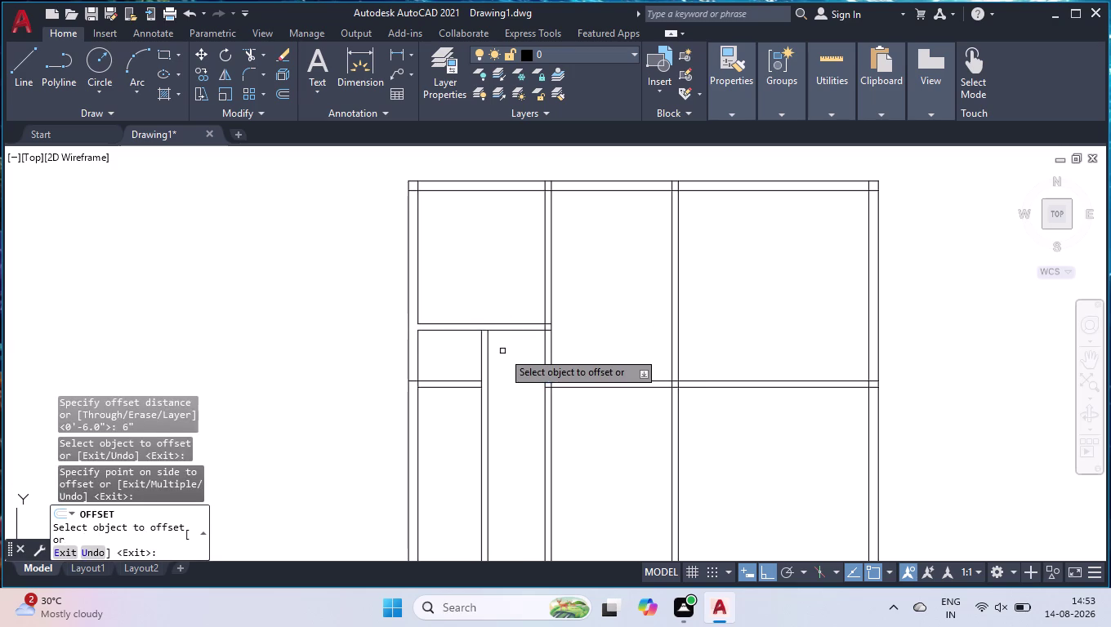
key(Return)
Extend the new vertical partition line up to the wall.
text(ex)
key(Return)
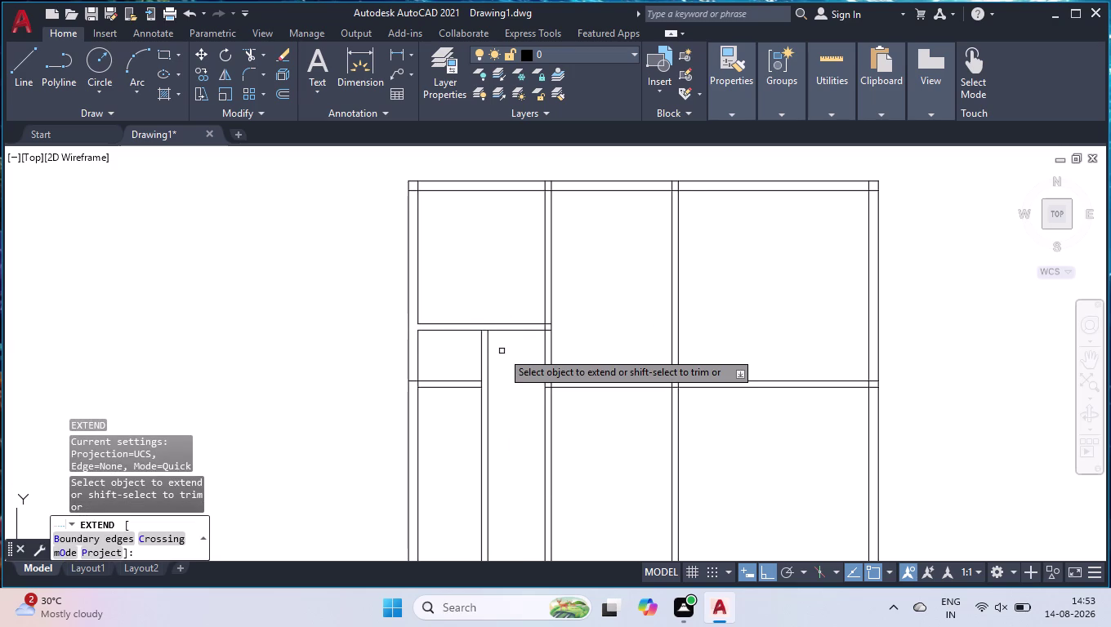
click(489, 344)
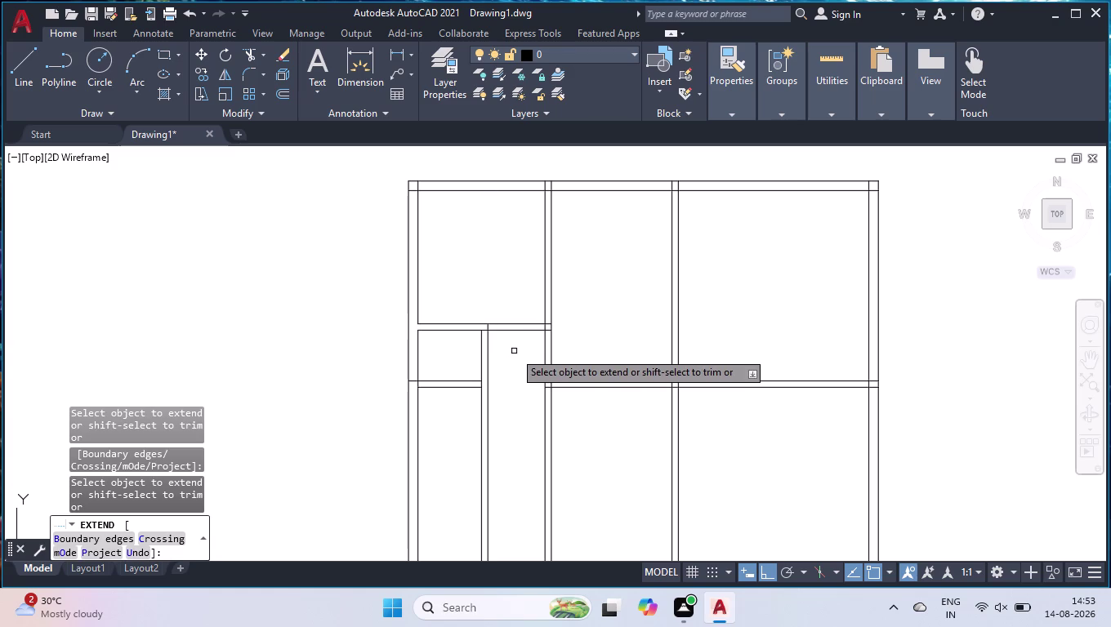
key(Return)
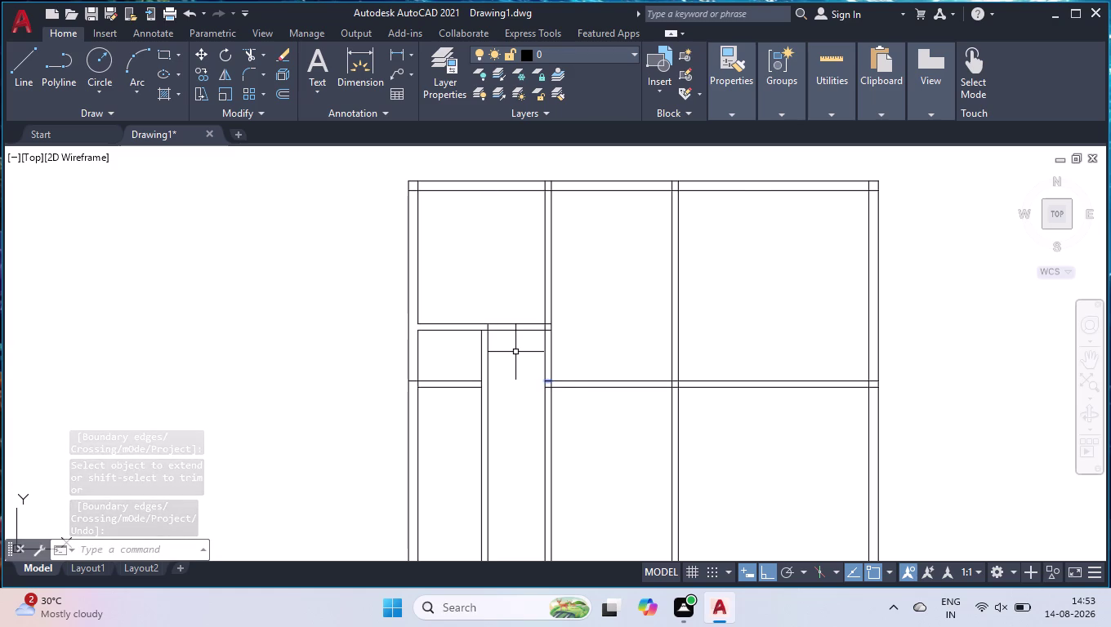
Extend the partition wall lines to the top wall using a fence.
text(ex)
key(Return)
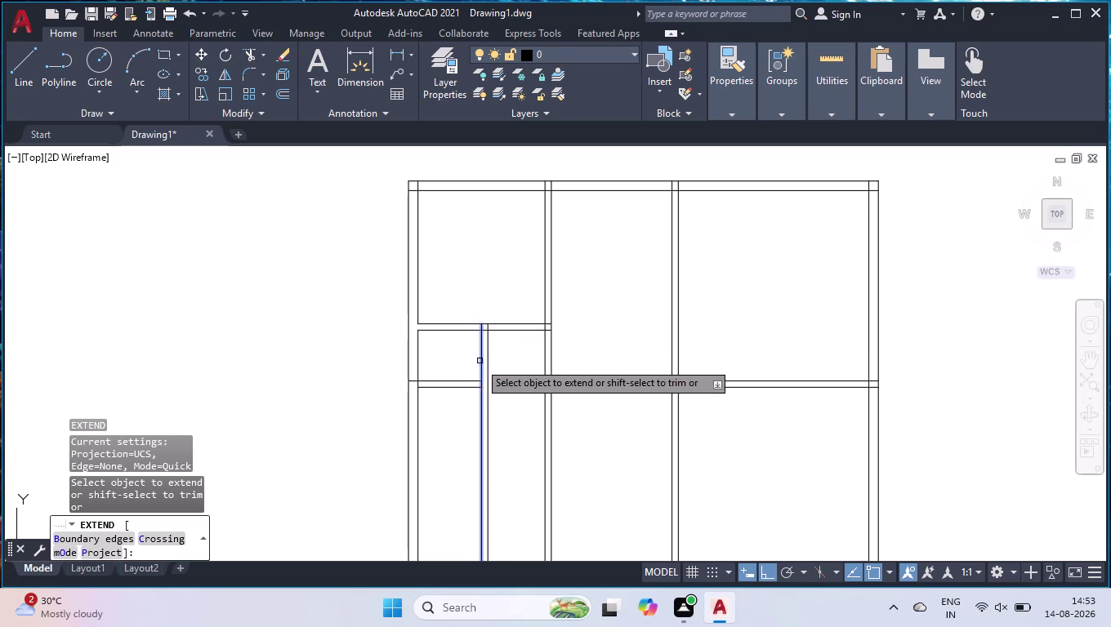
click(465, 376)
click(477, 412)
click(477, 367)
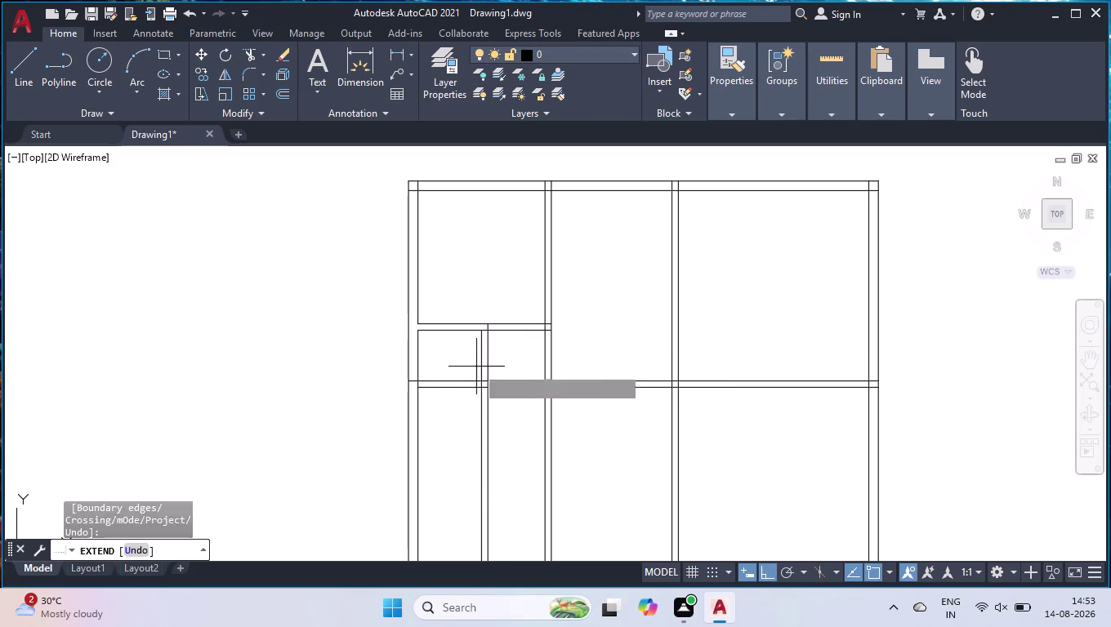
click(467, 396)
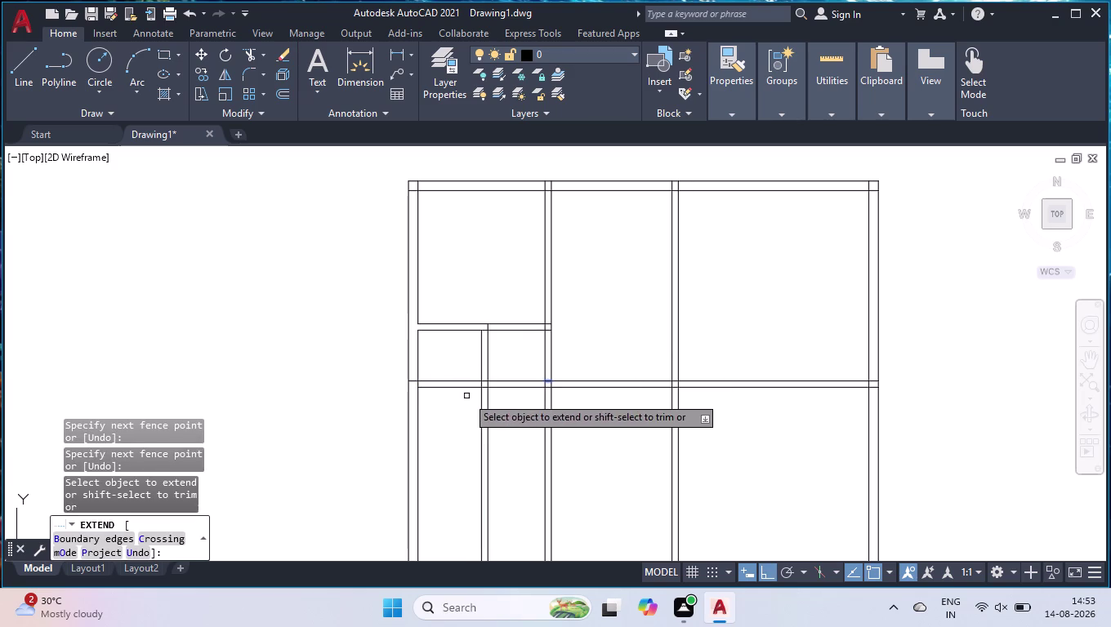
key(Return)
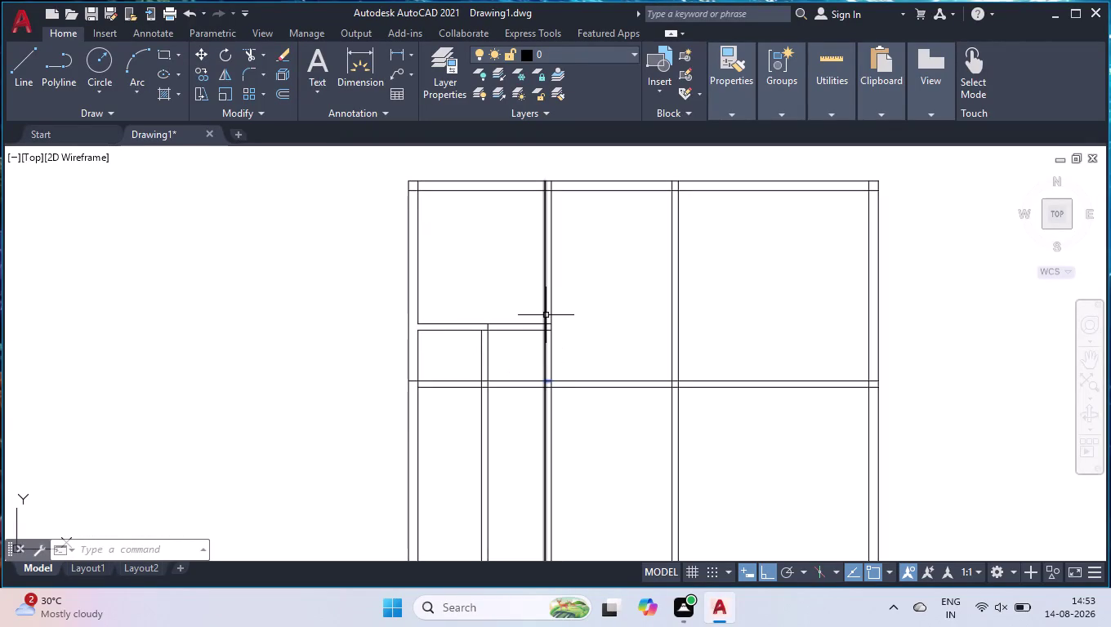
Trim the crossing wall segments at the partition junctions, picking lines and using a fence.
text(tr)
key(Return)
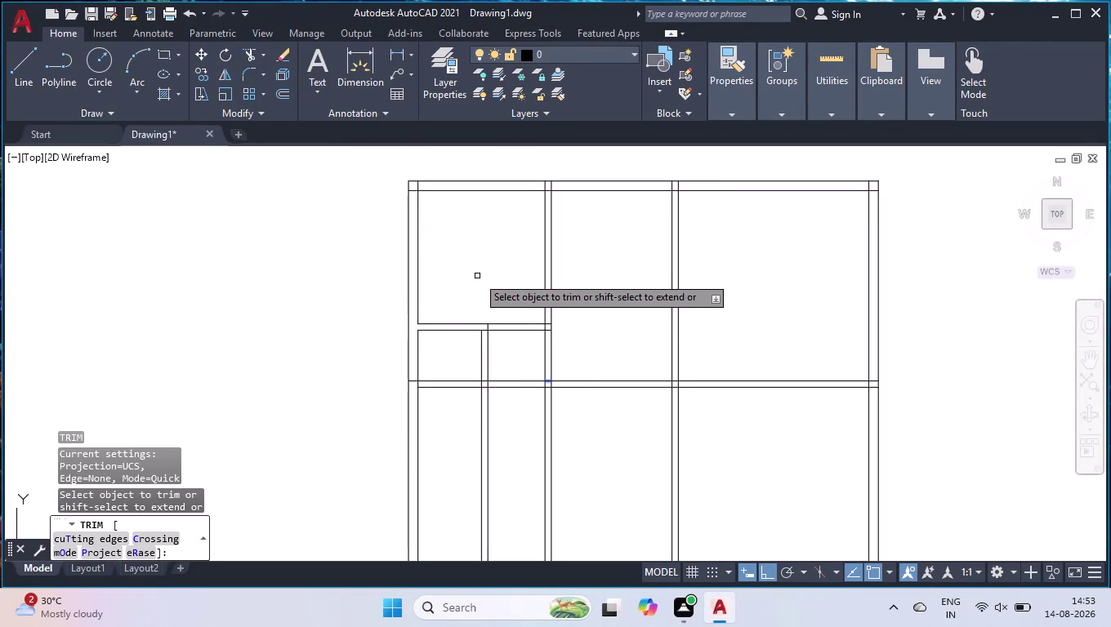
click(520, 294)
click(515, 340)
scroll(up, 3)
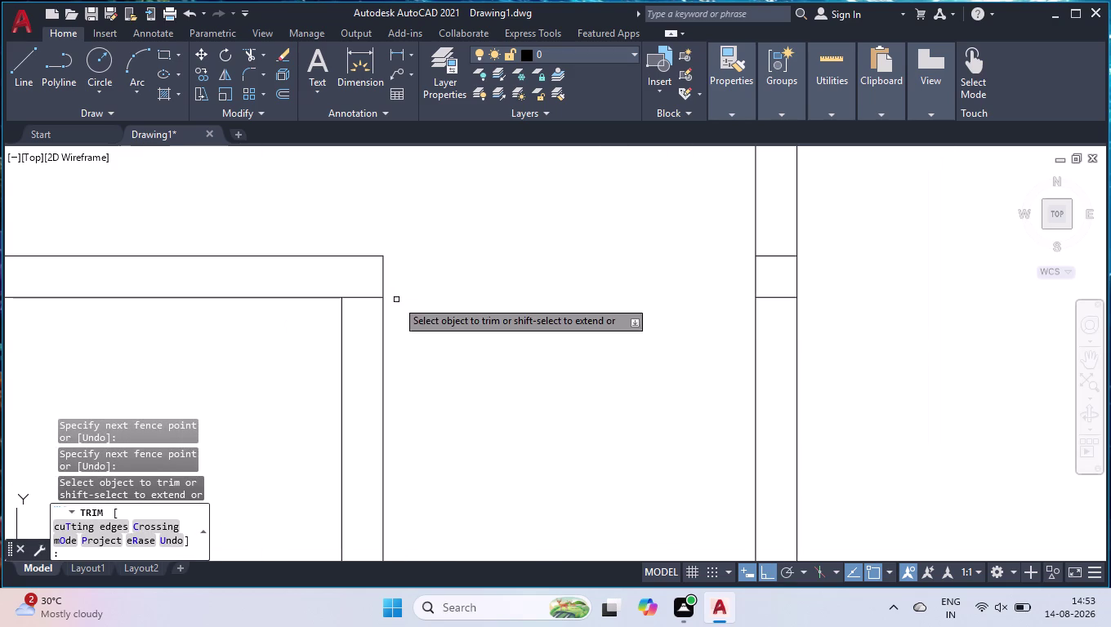
click(370, 273)
click(356, 316)
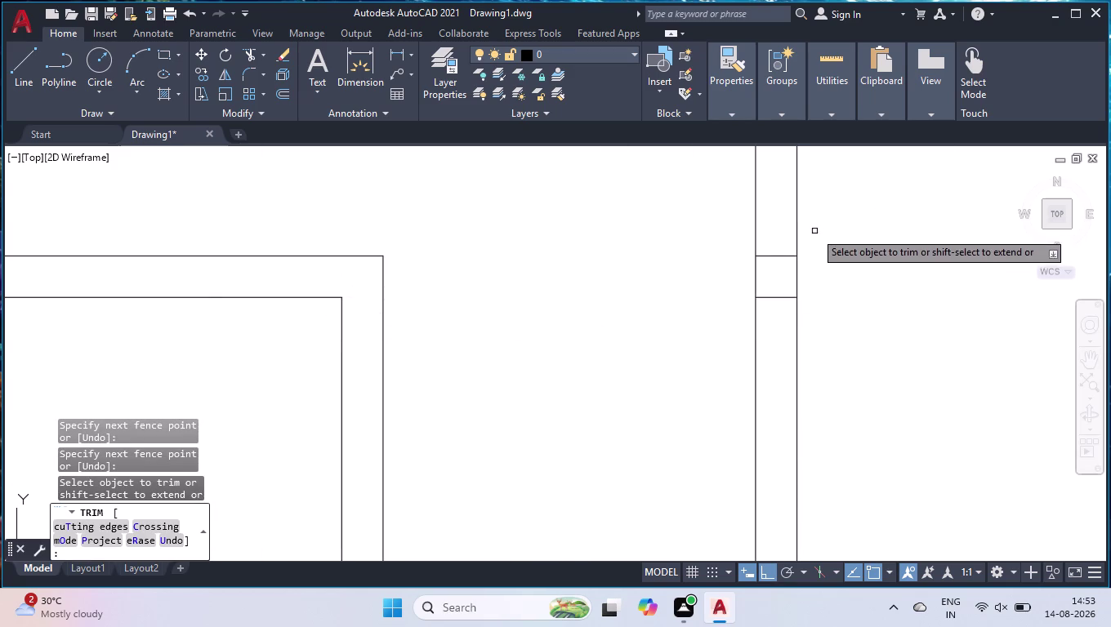
click(782, 227)
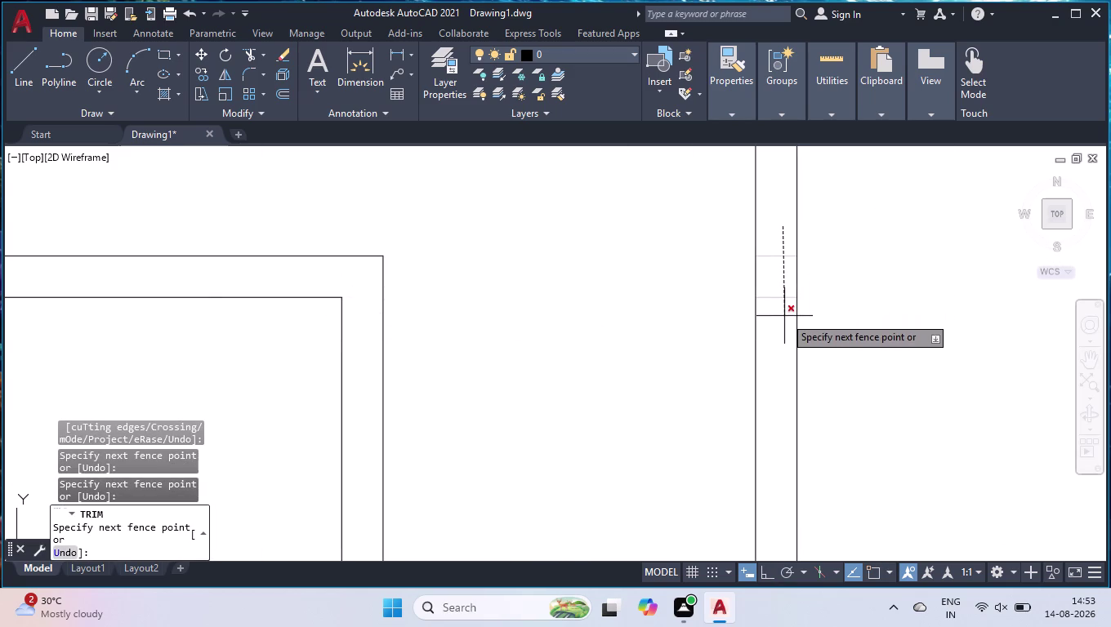
click(781, 268)
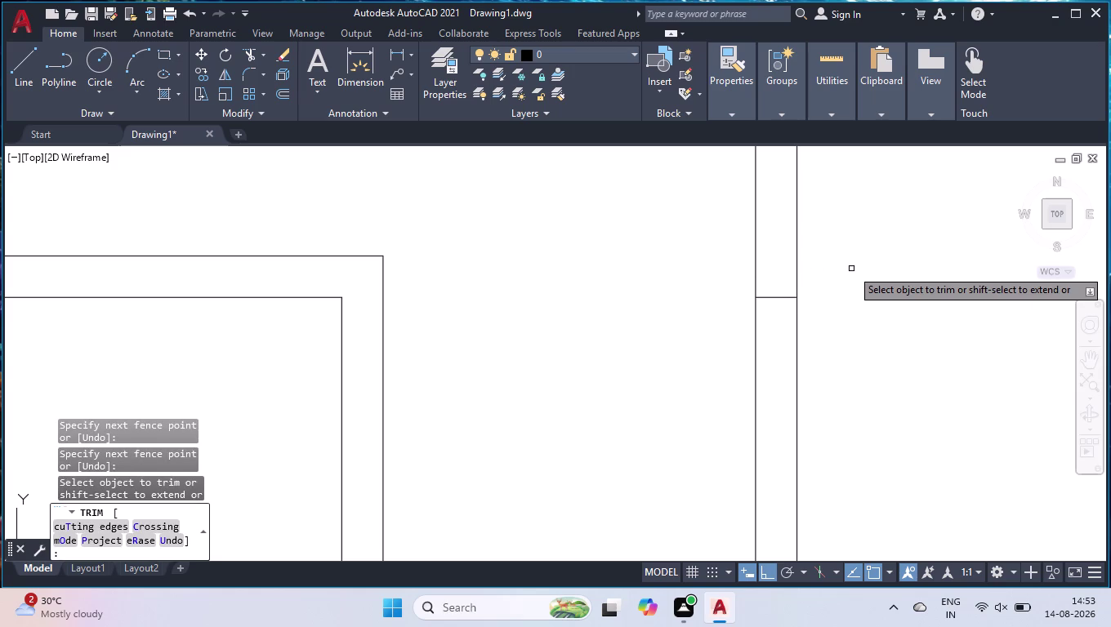
key(space)
scroll(down, 3)
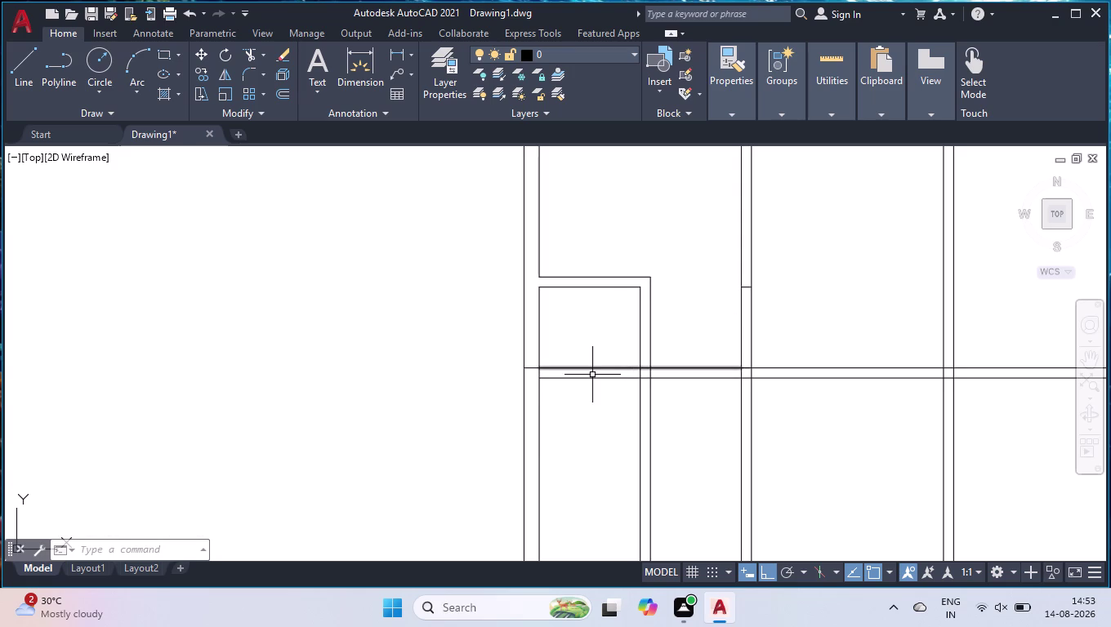
scroll(down, 3)
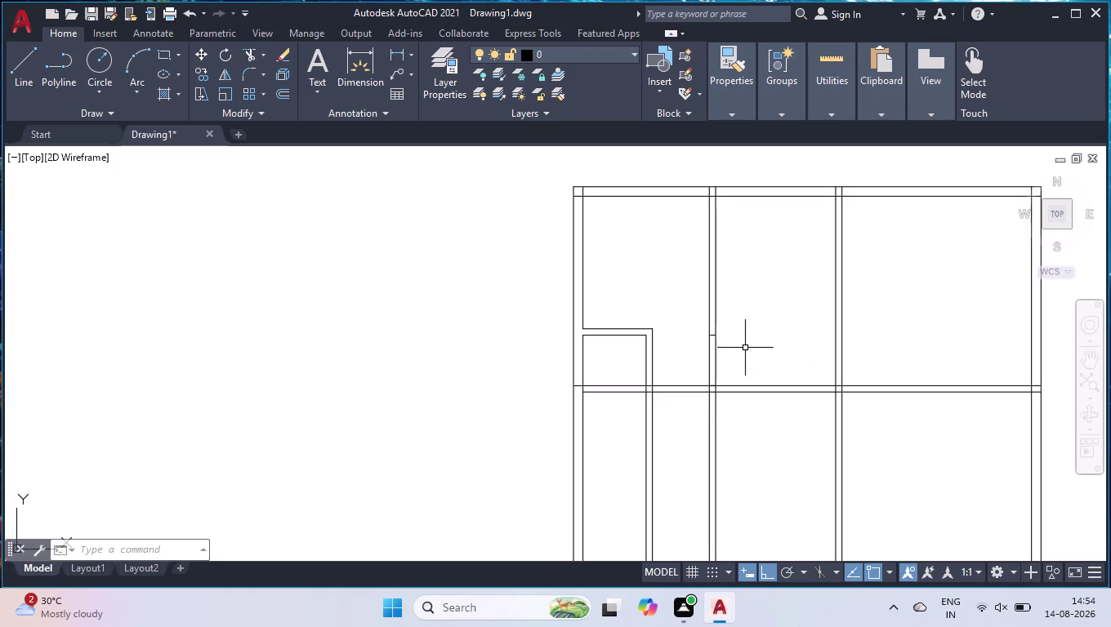
Trim both lines of the vertical interior wall to cut a doorway.
text(tr)
key(Return)
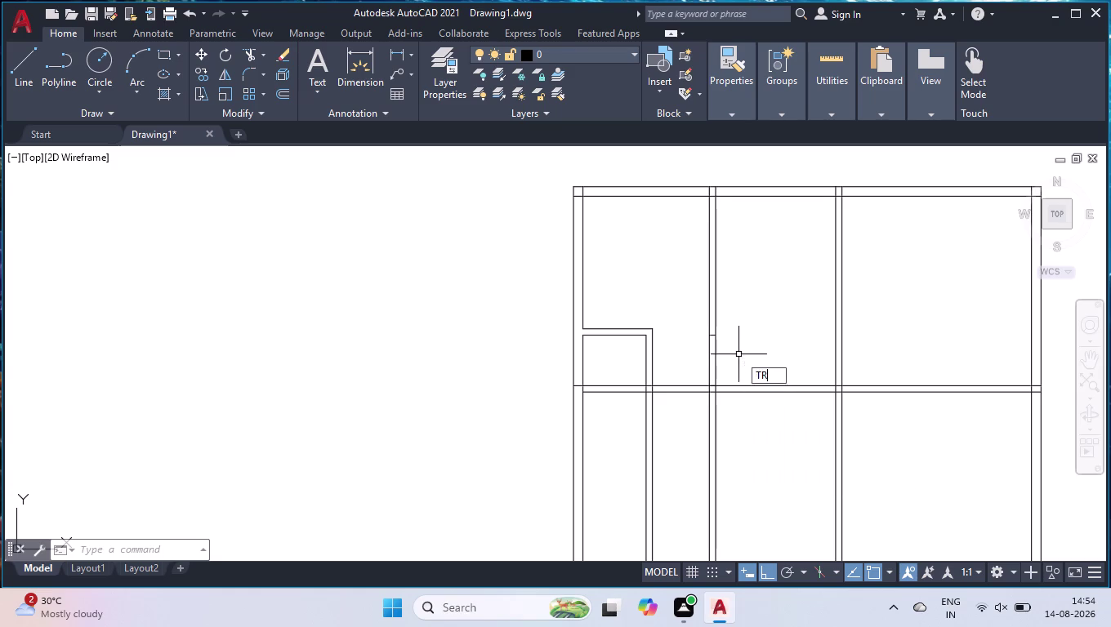
click(739, 354)
click(700, 361)
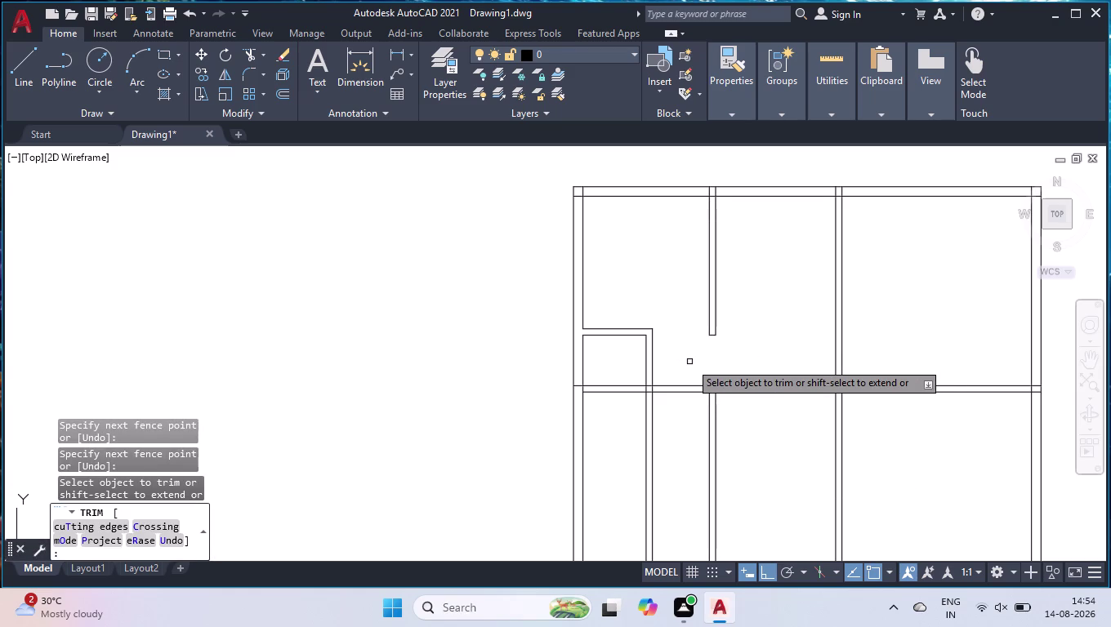
key(Return)
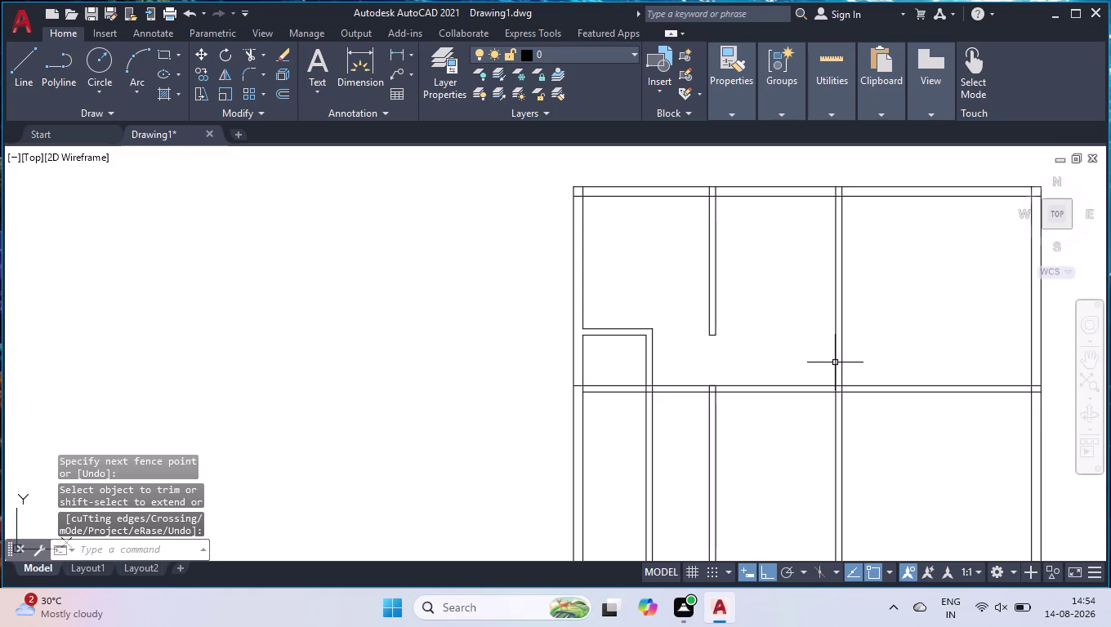
Cut an opening through the horizontal cross wall and trim leftover pieces with a fence.
text(tr)
key(Return)
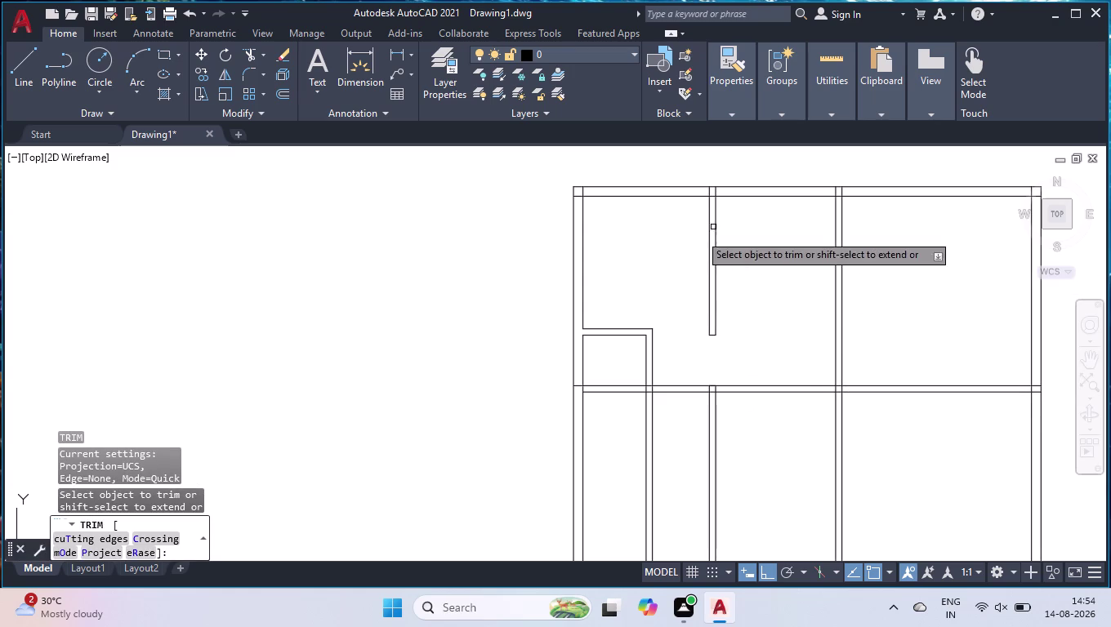
click(756, 308)
click(791, 480)
click(781, 466)
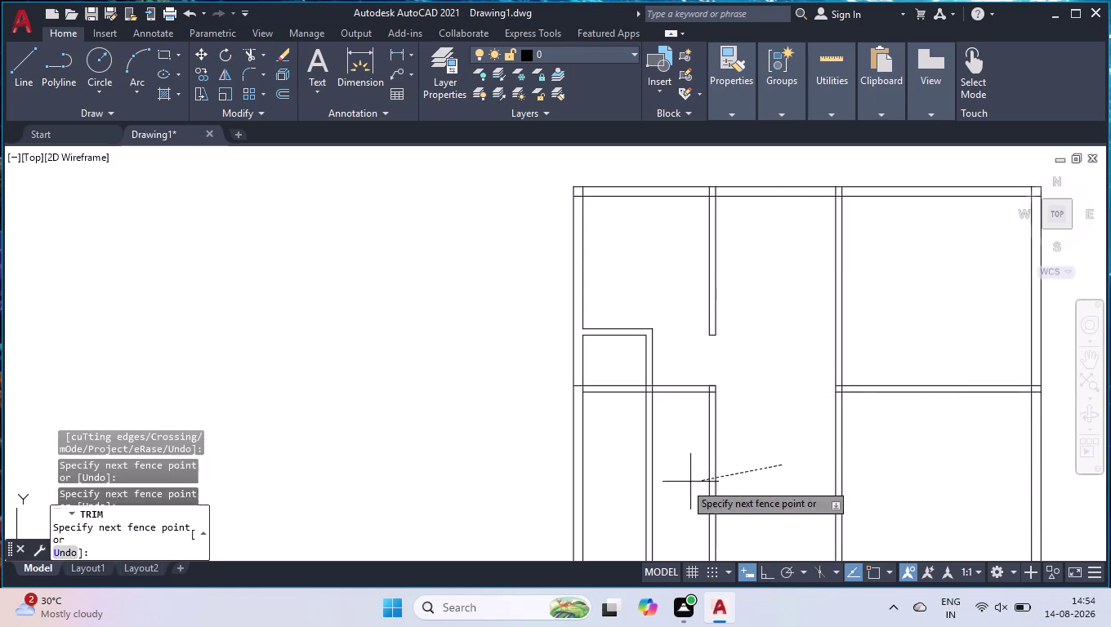
click(677, 485)
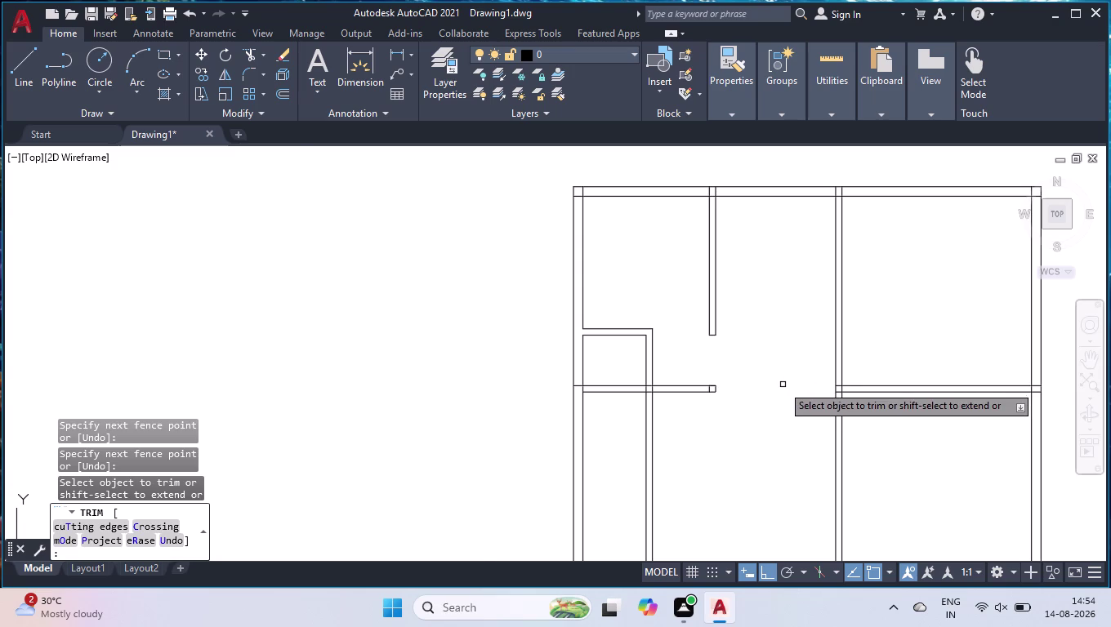
scroll(up, 3)
scroll(up, 3)
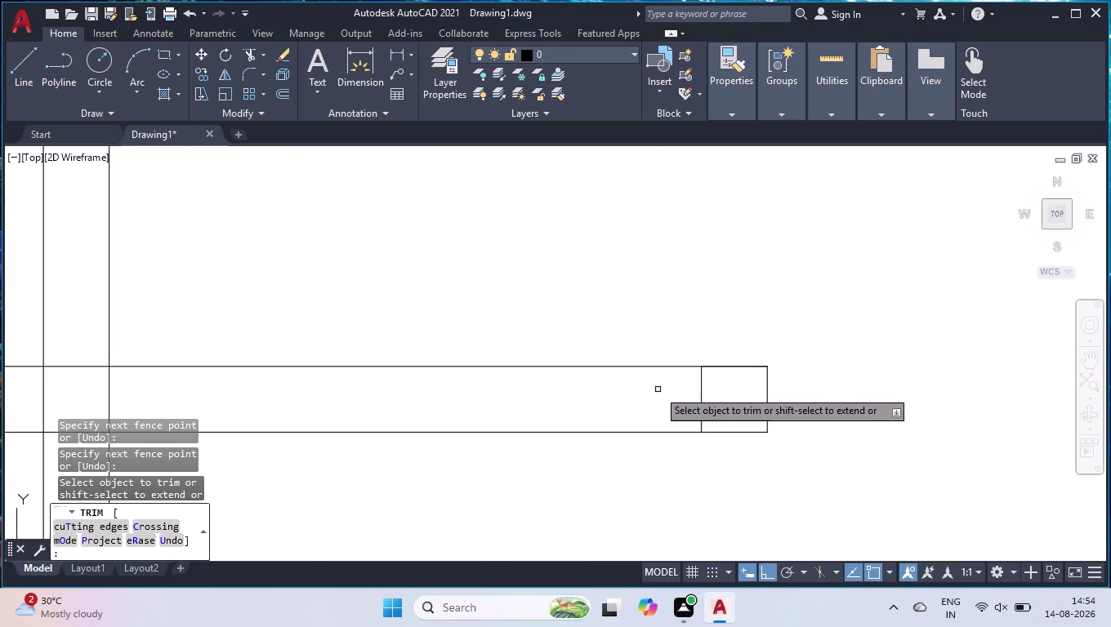
click(657, 389)
click(856, 400)
key(Return)
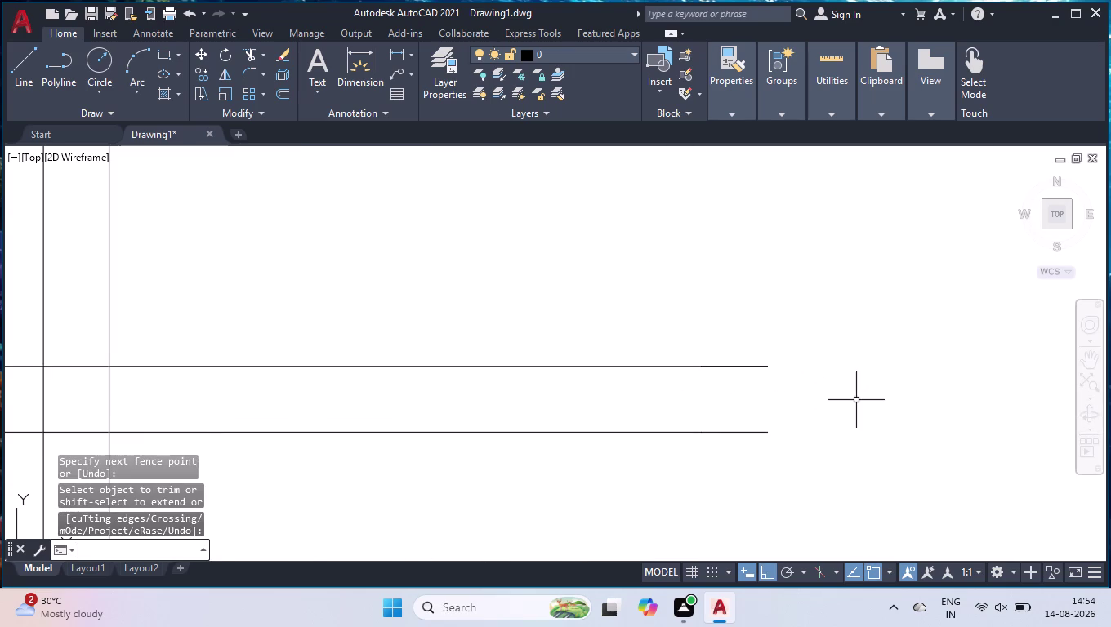
Delete the leftover short line stub.
click(745, 368)
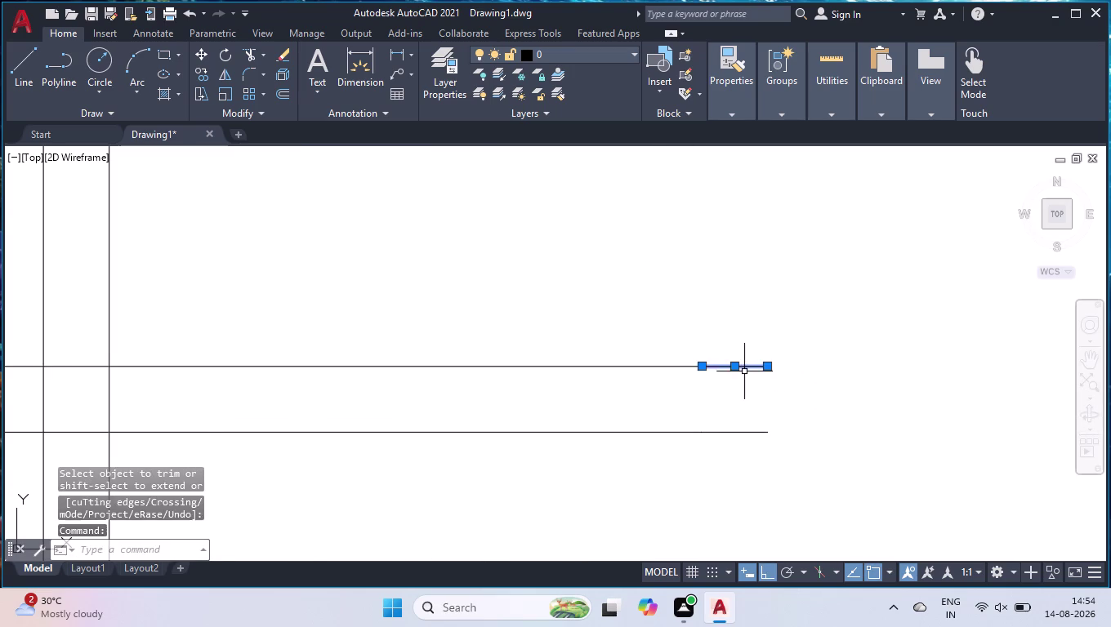
key(Delete)
scroll(down, 3)
scroll(down, 3)
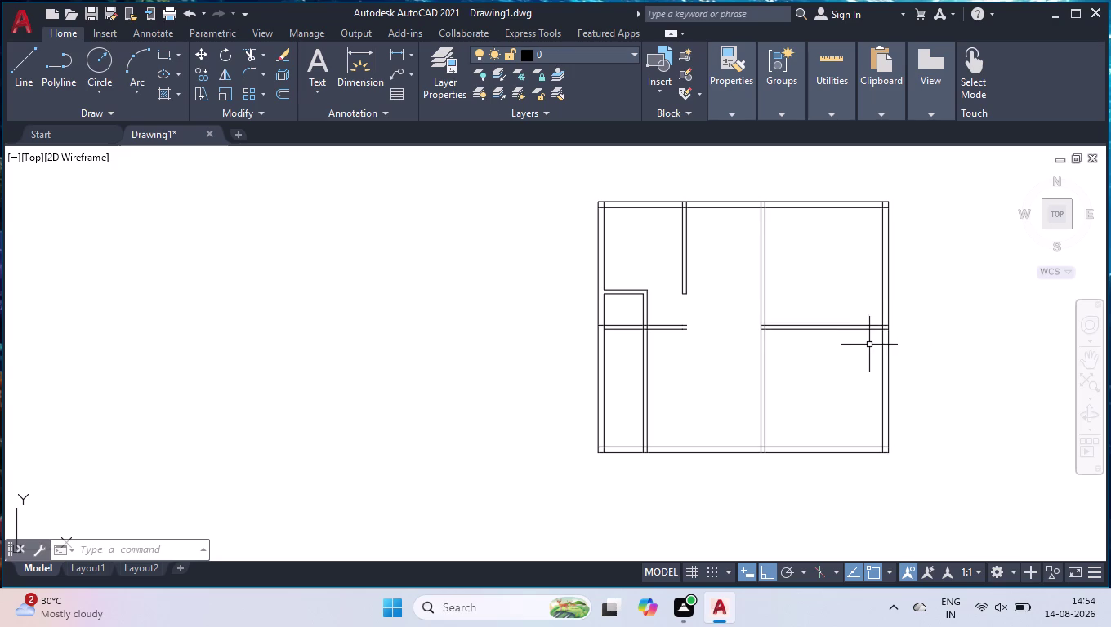
Offset the right wall line 4' into the plan.
text(pf)
text(f)
key(BackSpace)
key(BackSpace)
key(BackSpace)
key(BackSpace)
text(o)
text(ff)
key(Return)
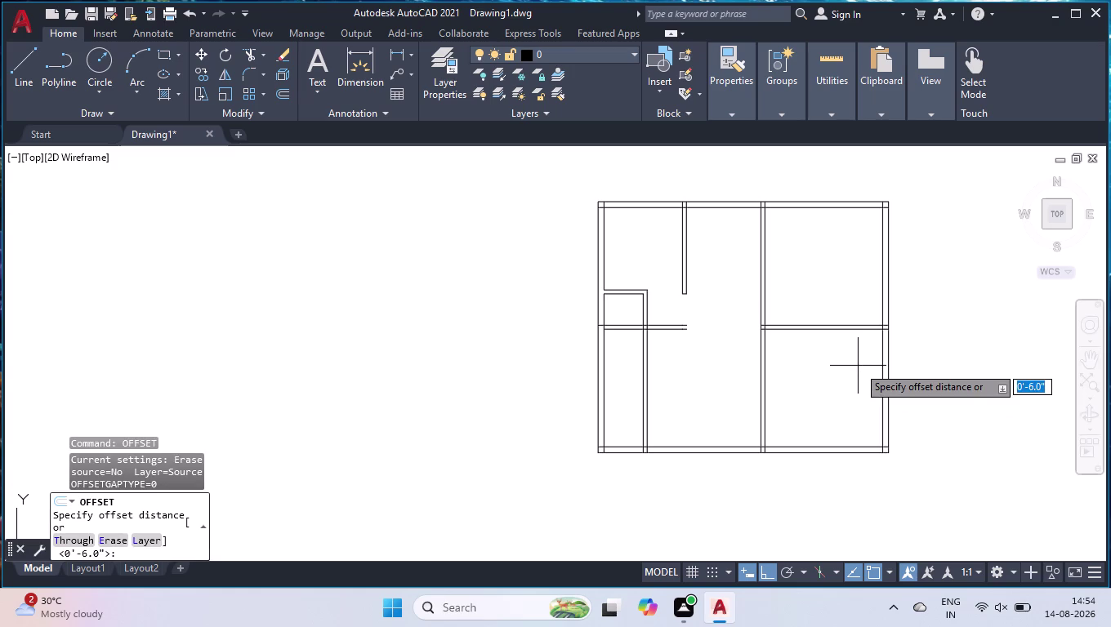
text(4')
key(Return)
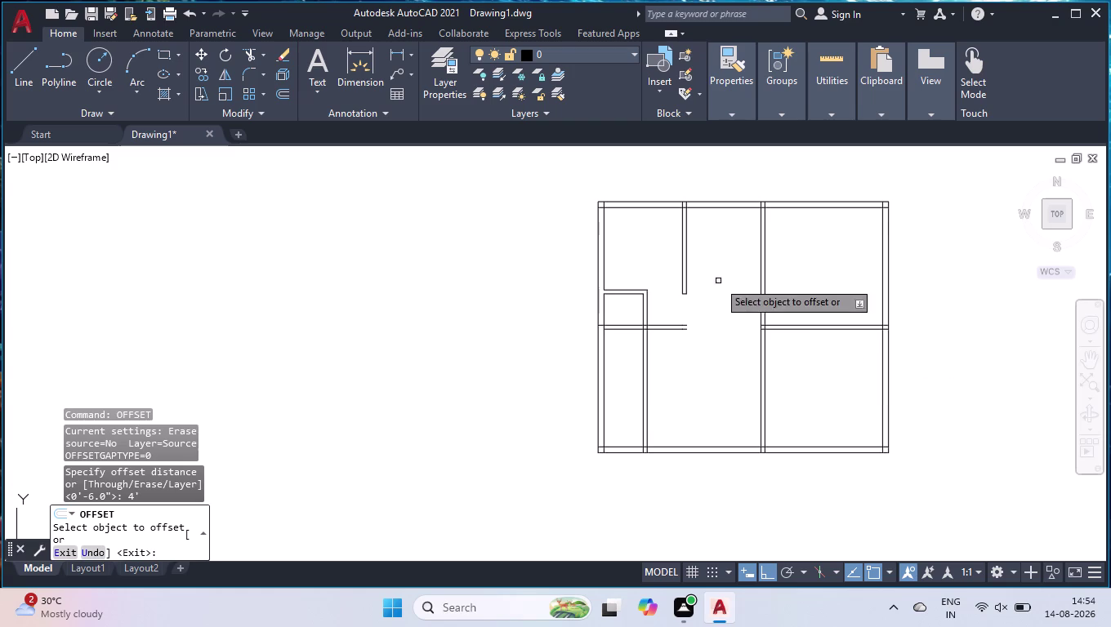
click(883, 353)
click(807, 363)
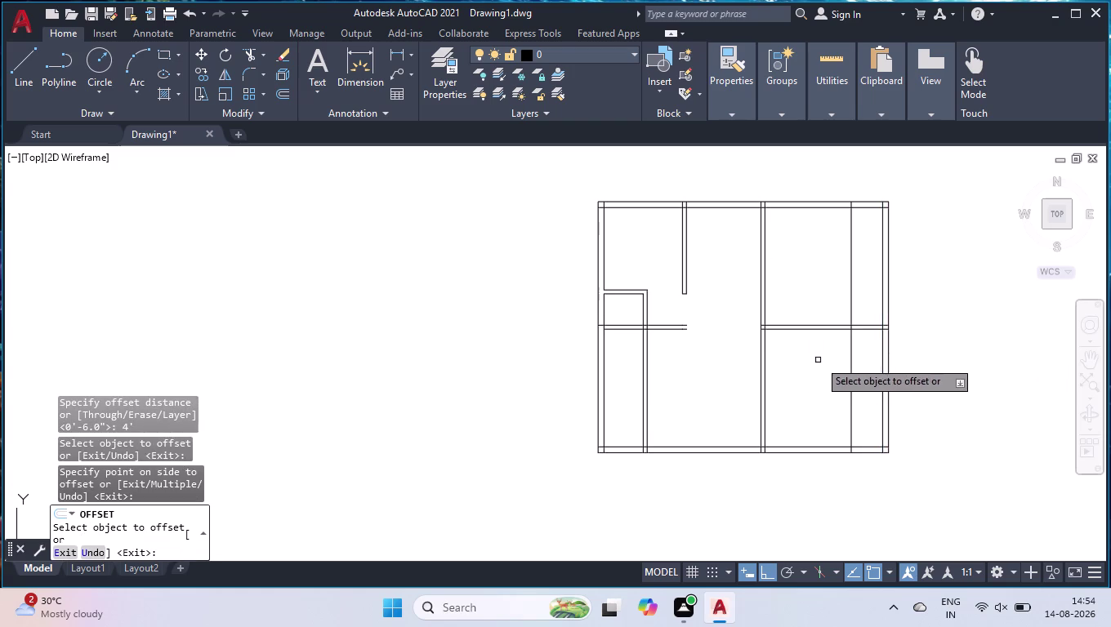
Offset the new vertical line 6" to form the wall.
click(851, 352)
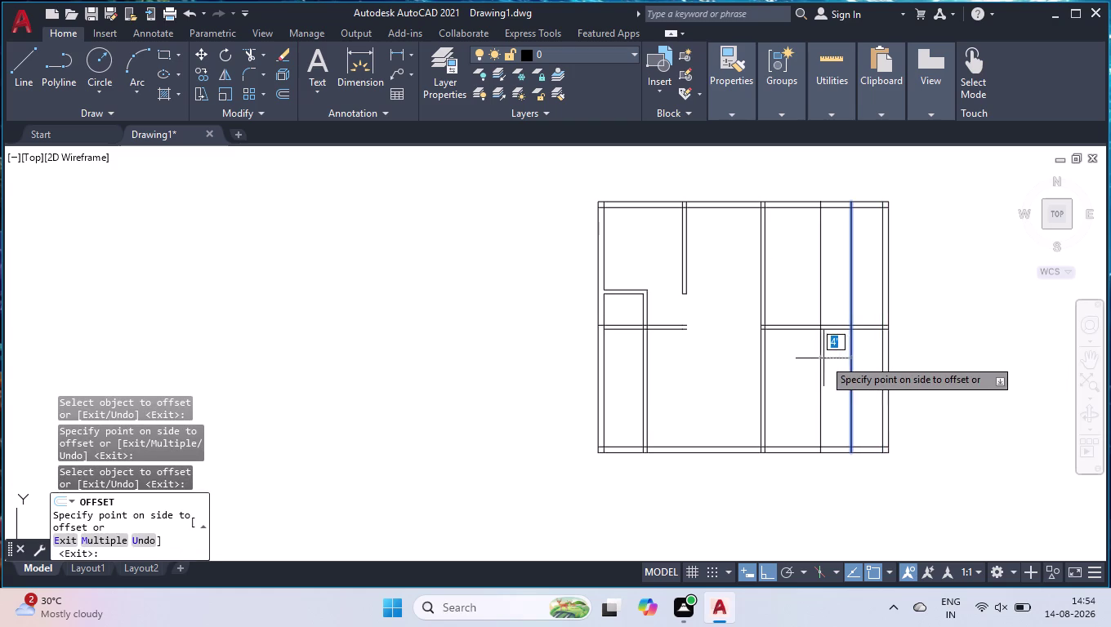
text(6")
key(Return)
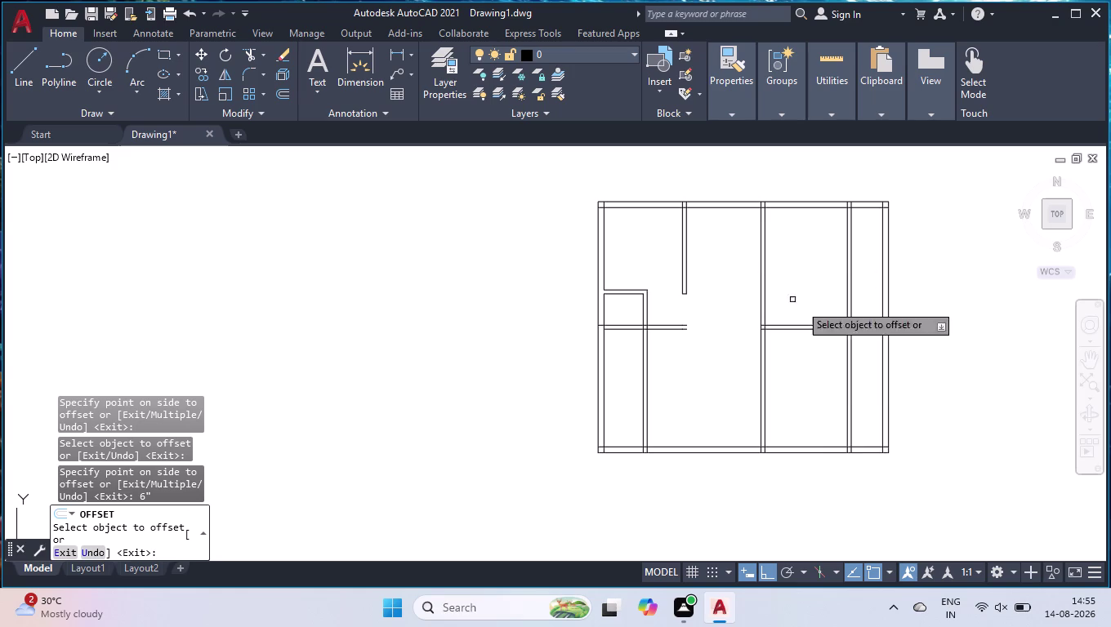
Offset the middle horizontal wall line 7'3" down, then that line 6".
scroll(up, 3)
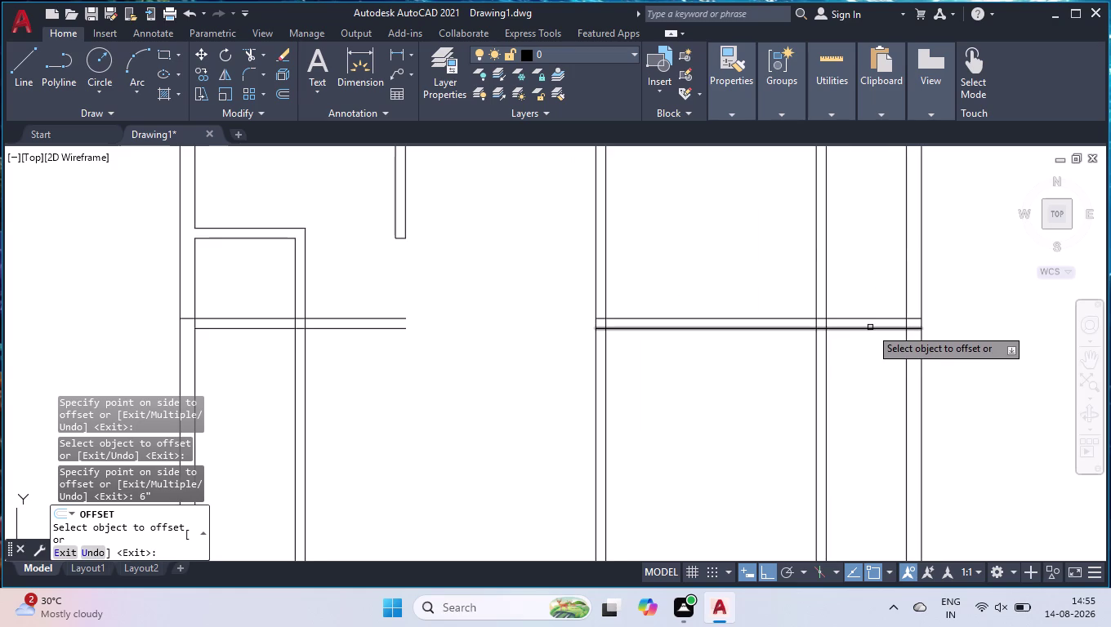
click(870, 328)
text(7)
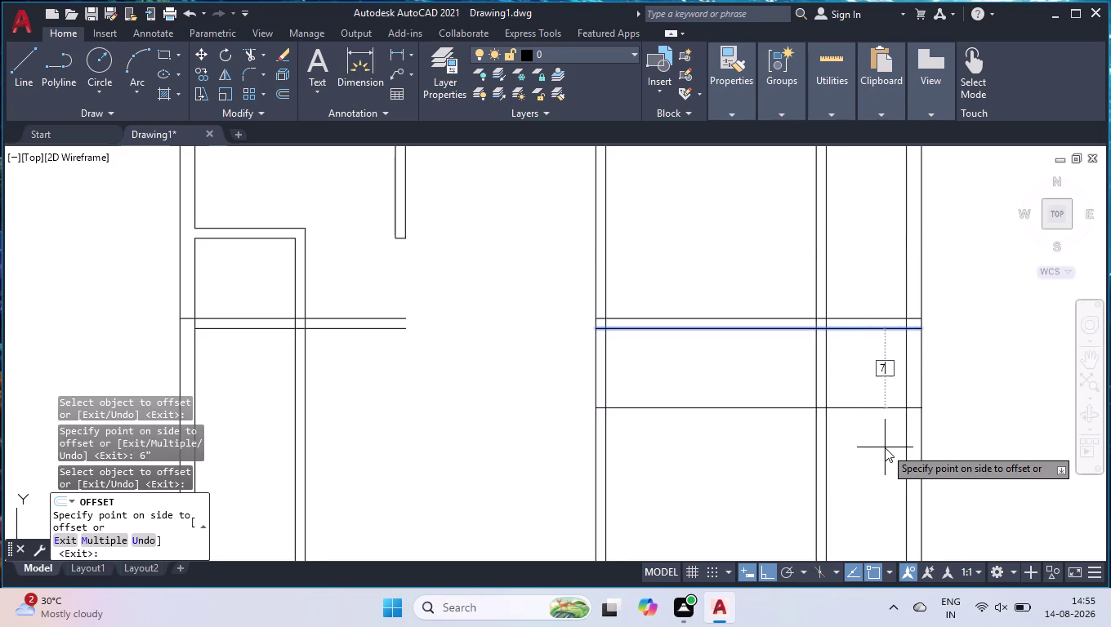
text('3")
key(Return)
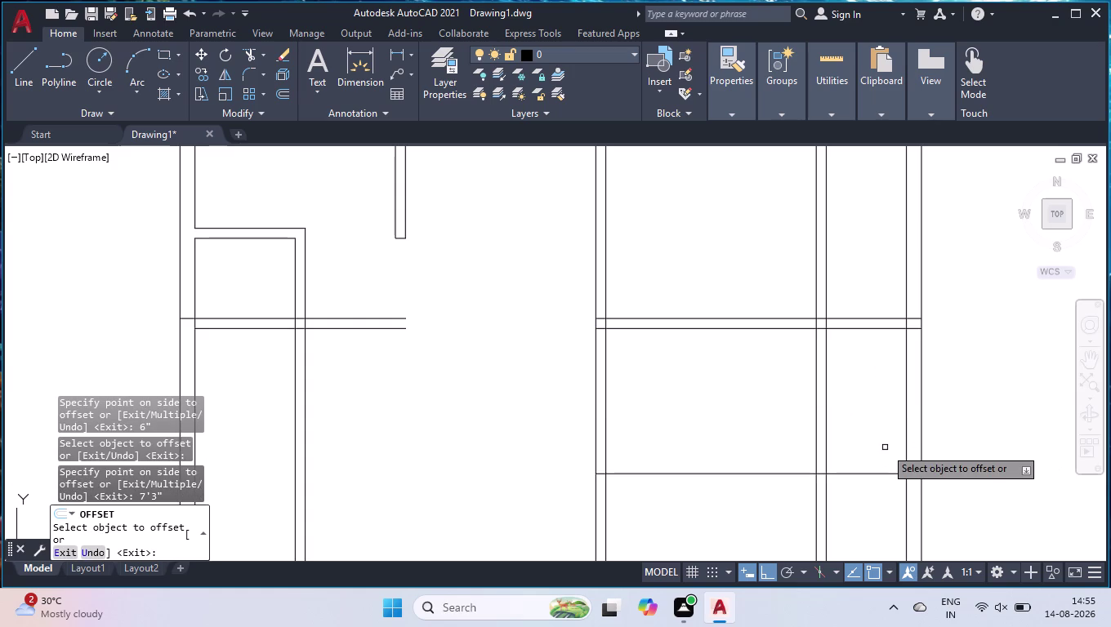
click(872, 473)
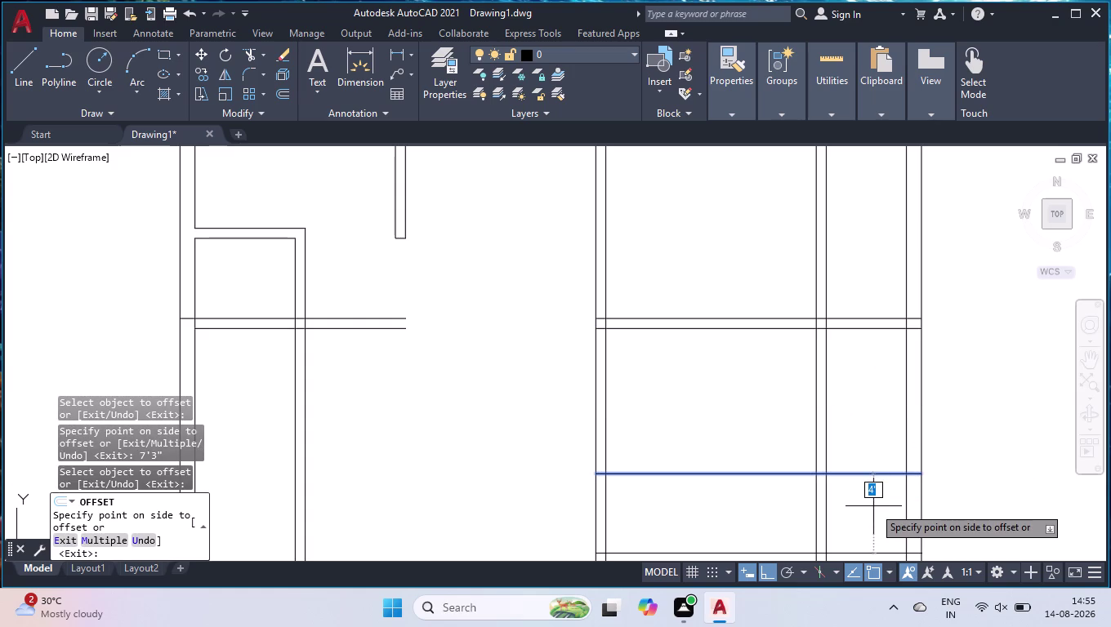
text(6")
key(Return)
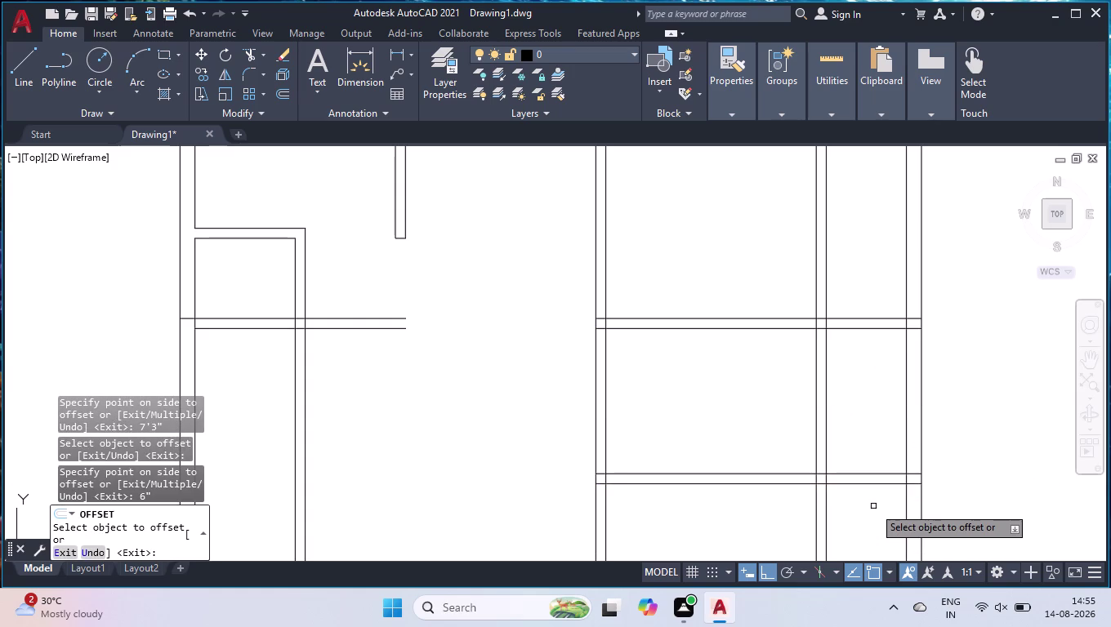
Offset the bottom wall line 7'3" upward.
scroll(down, 3)
scroll(up, 3)
scroll(down, 3)
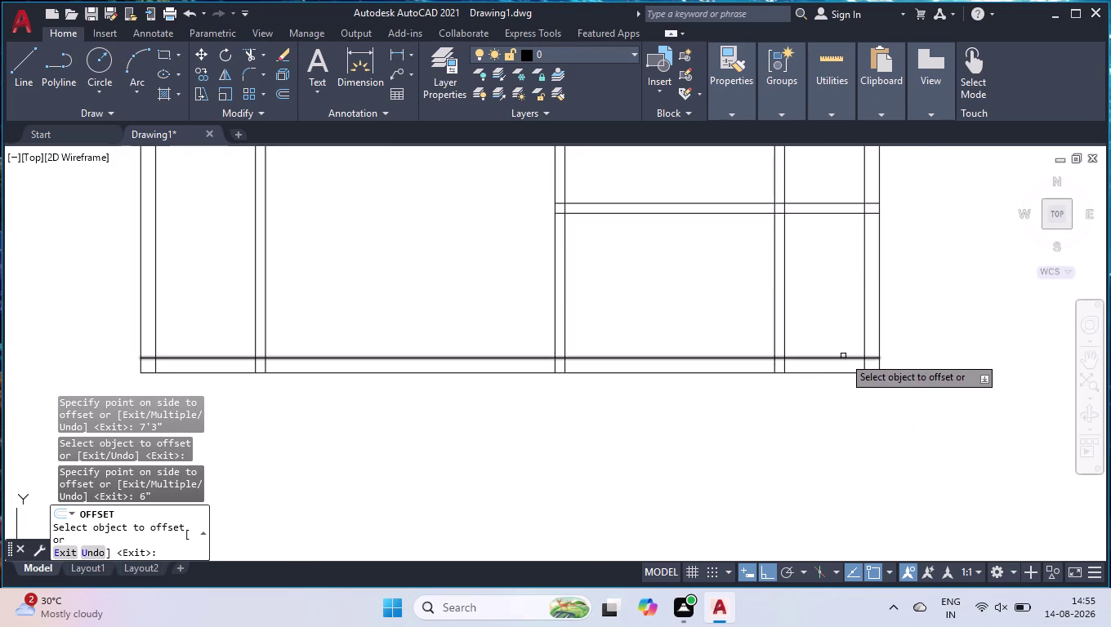
click(844, 356)
text(7)
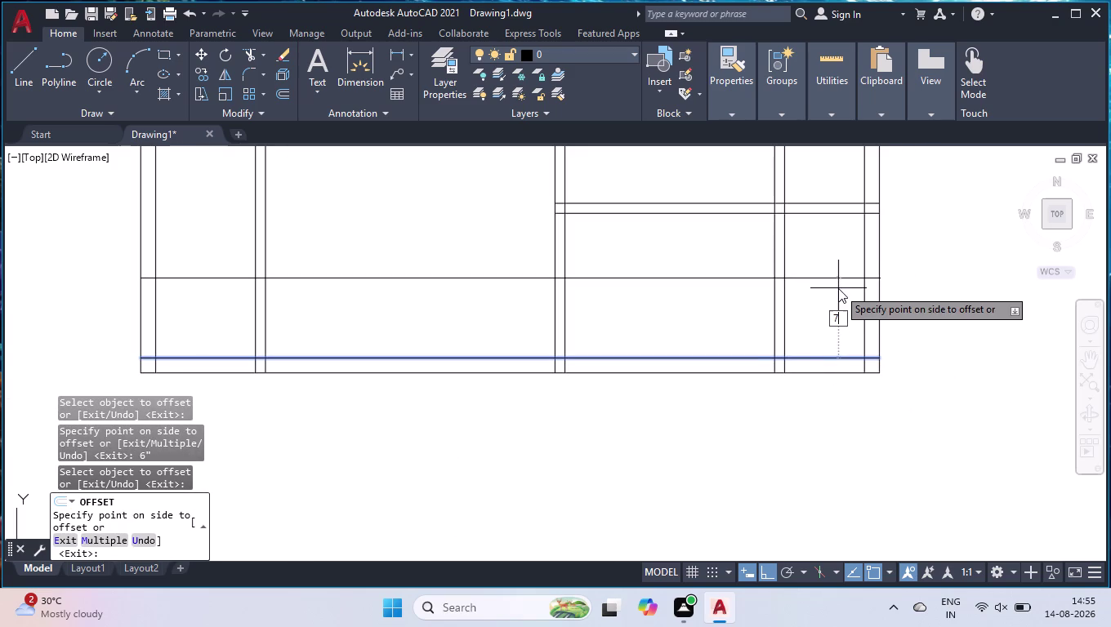
text(')
key(3)
key(shift+quotedbl)
key(Return)
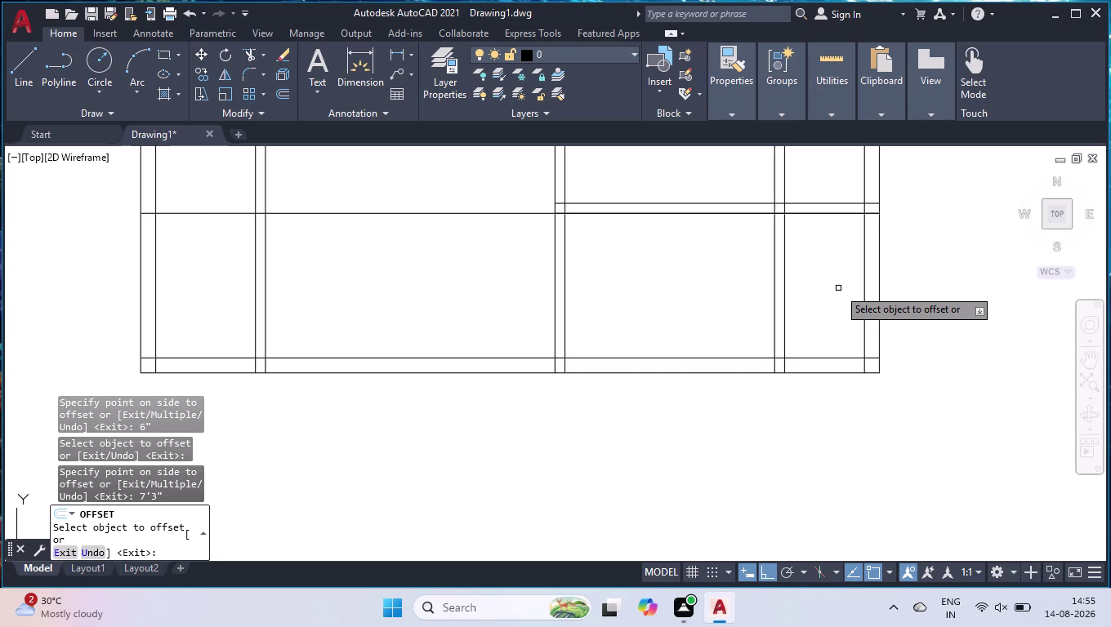
key(Return)
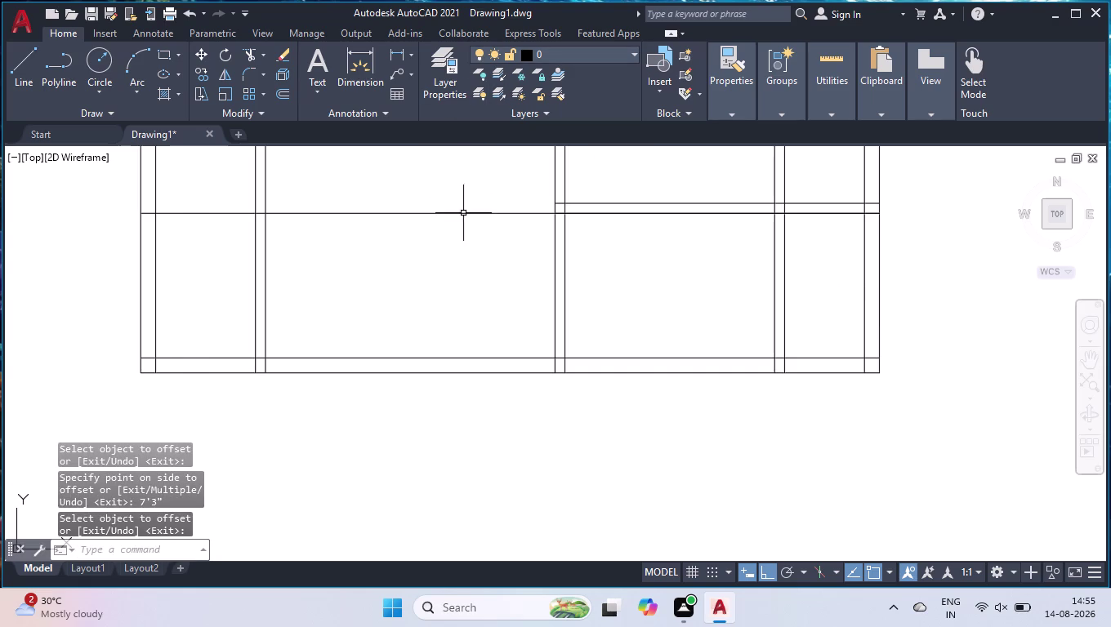
Delete the unwanted horizontal line.
click(464, 213)
key(Delete)
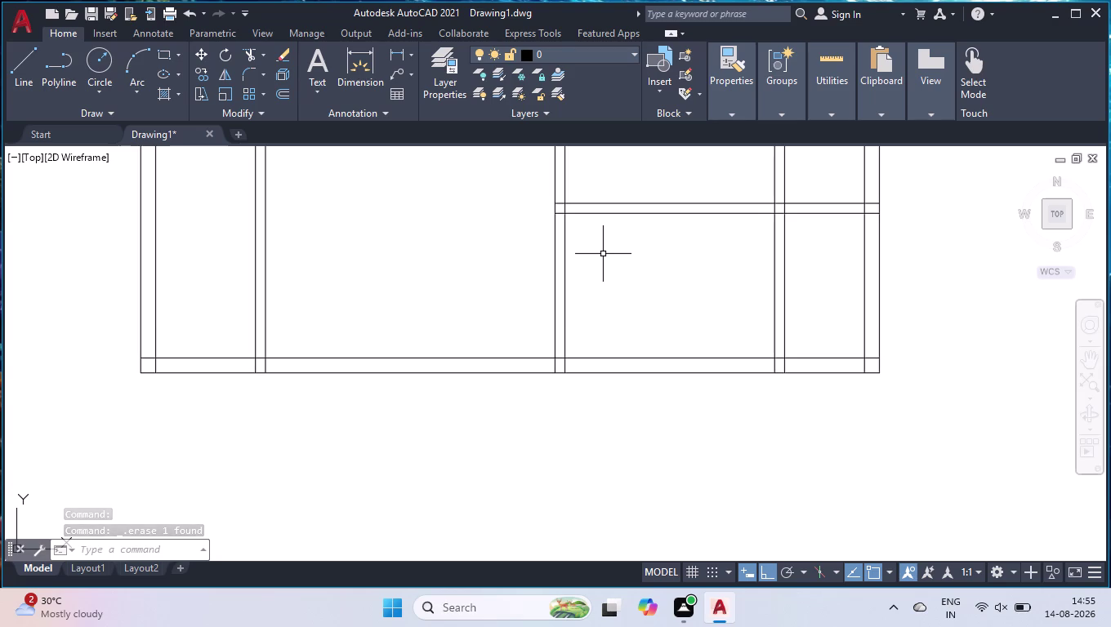
text(tr)
key(Return)
Fence-trim the overlapping right-side wall segments to enclose the lower-right room.
scroll(down, 3)
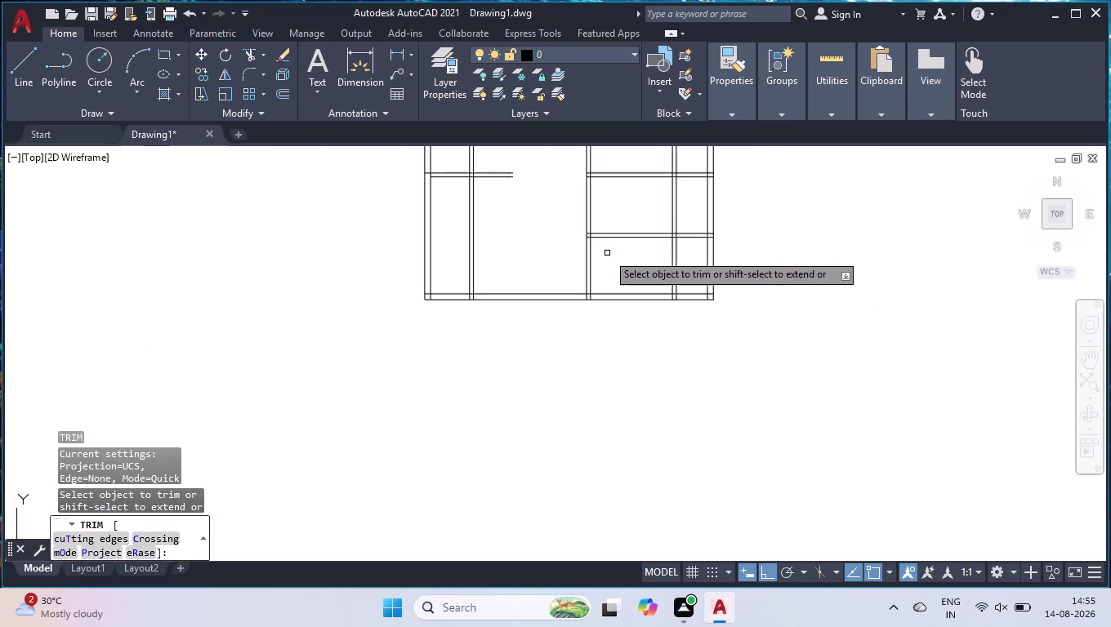
scroll(down, 3)
scroll(up, 3)
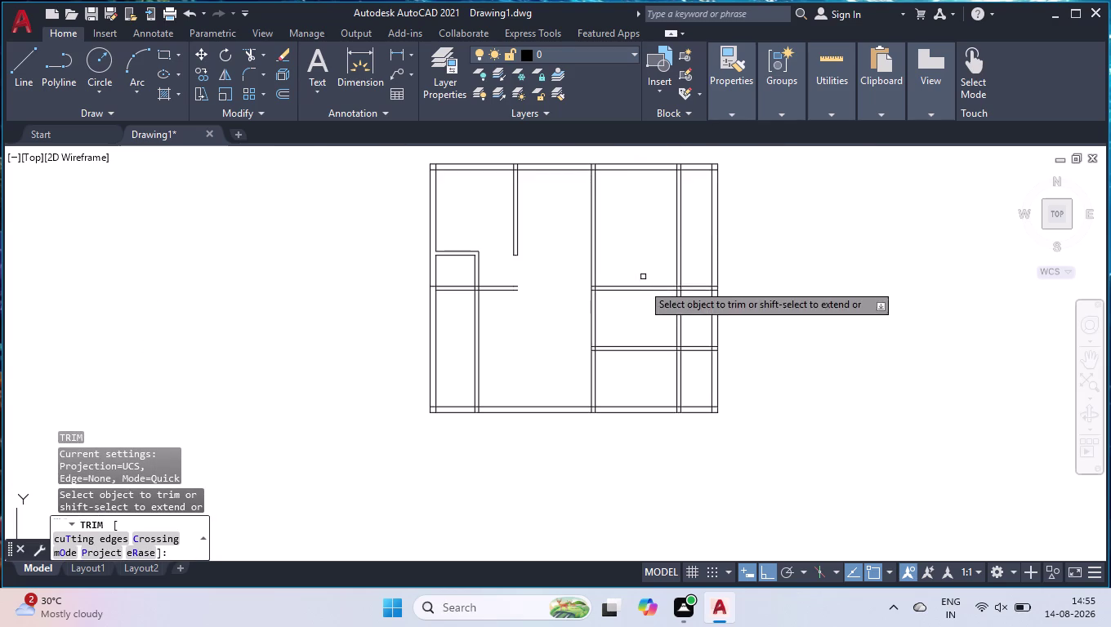
scroll(up, 3)
click(653, 314)
click(618, 438)
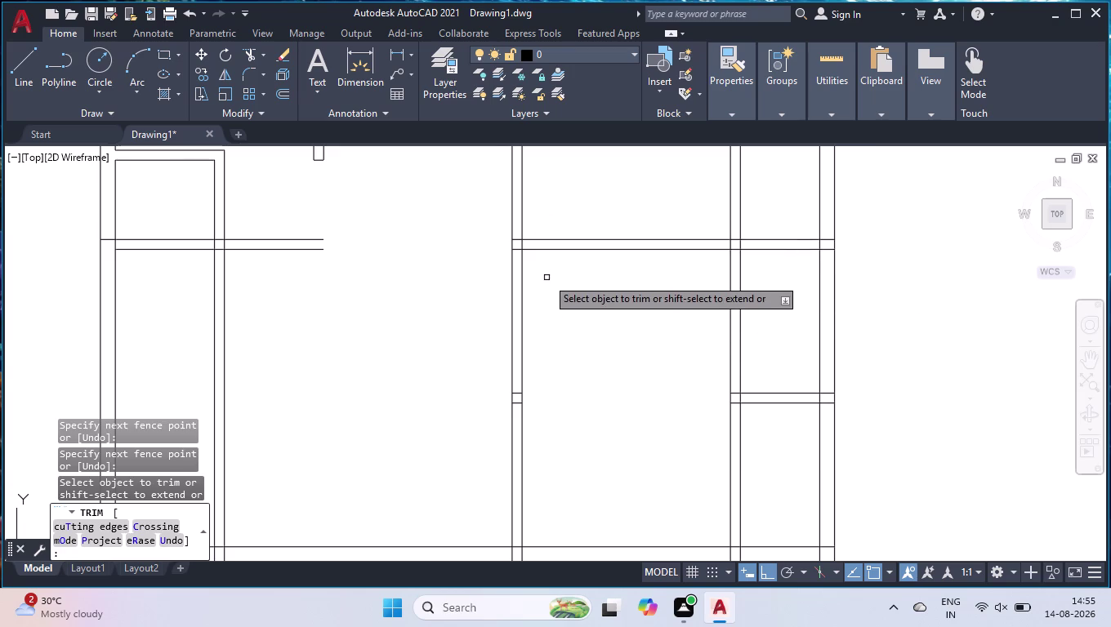
scroll(down, 3)
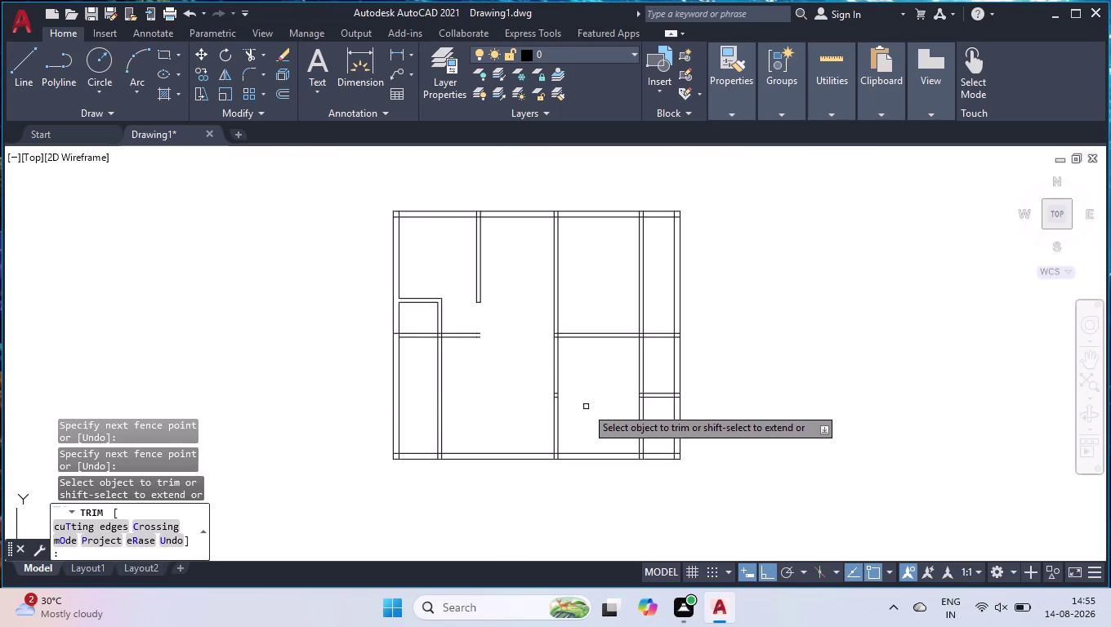
key(Return)
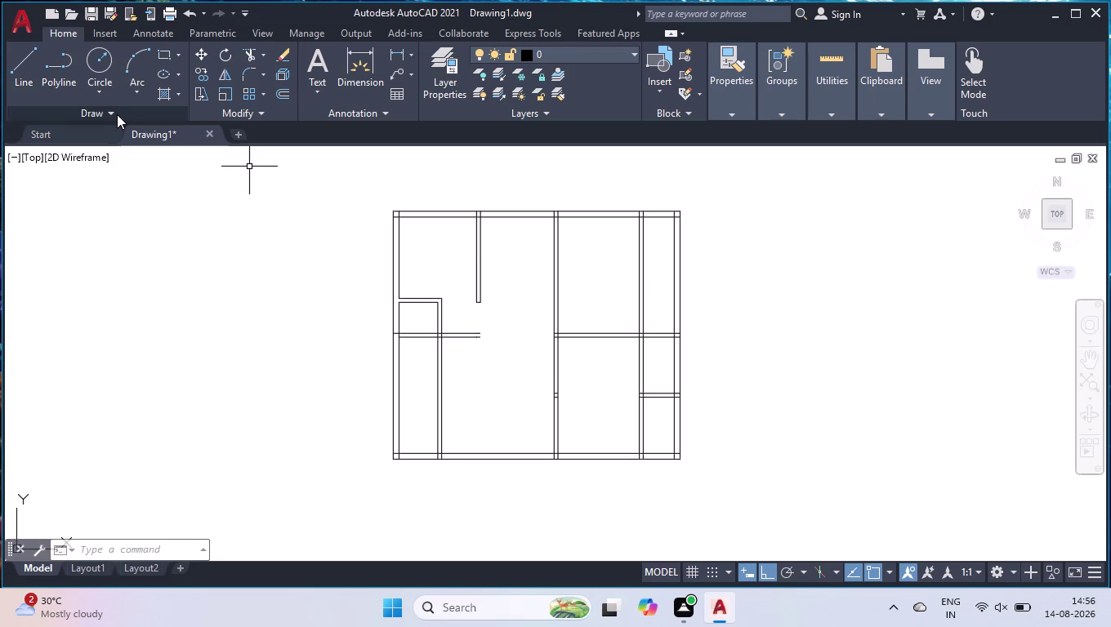
Insert the Door - Imperial block from Tool Palettes beside the floor plan.
key(ctrl+3)
drag(708, 132, 257, 389)
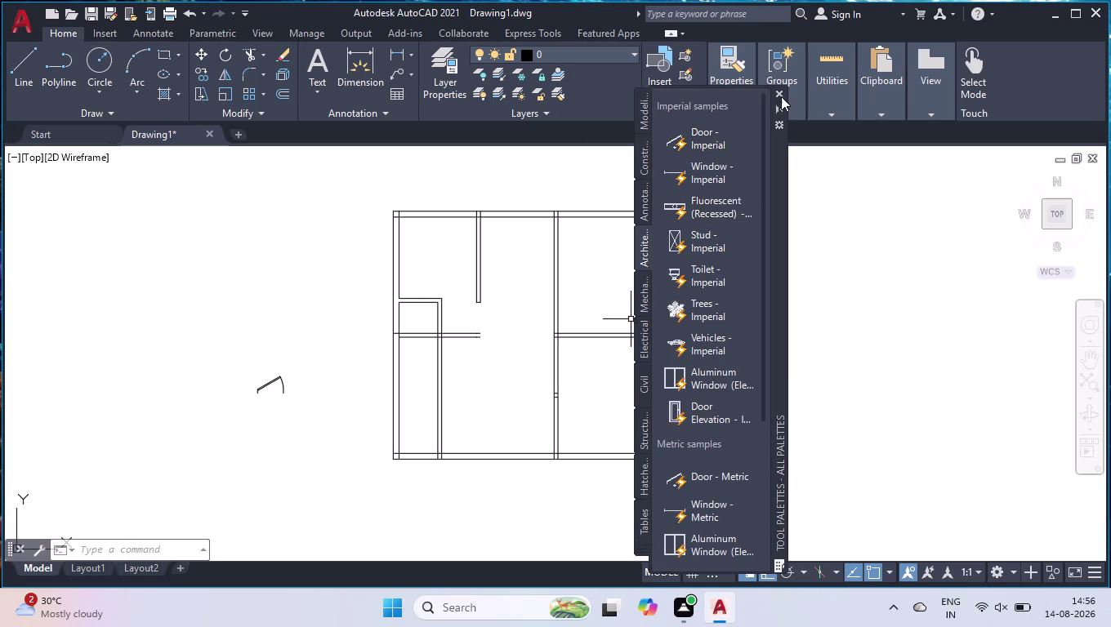
click(781, 92)
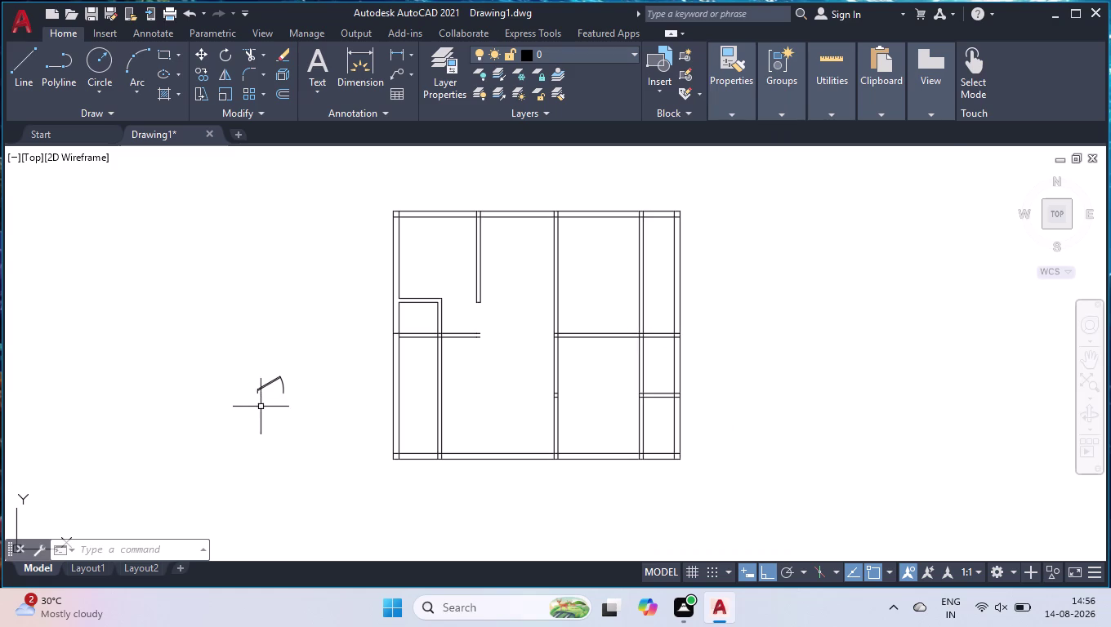
scroll(up, 3)
Set the door swing to Open 90° and drag its size grip smaller.
click(290, 318)
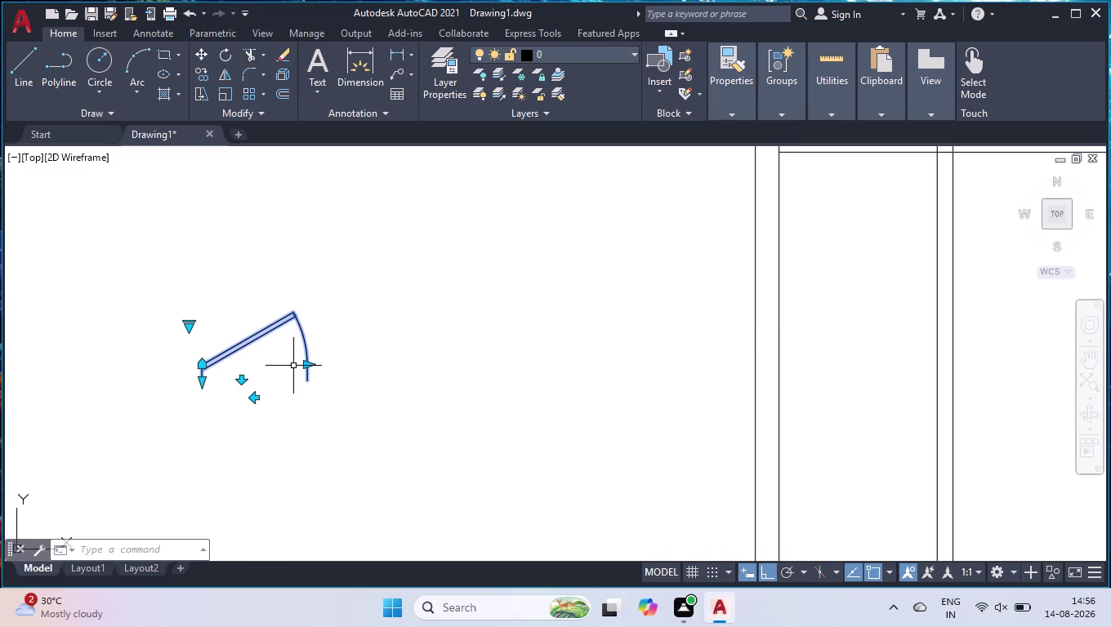
click(187, 329)
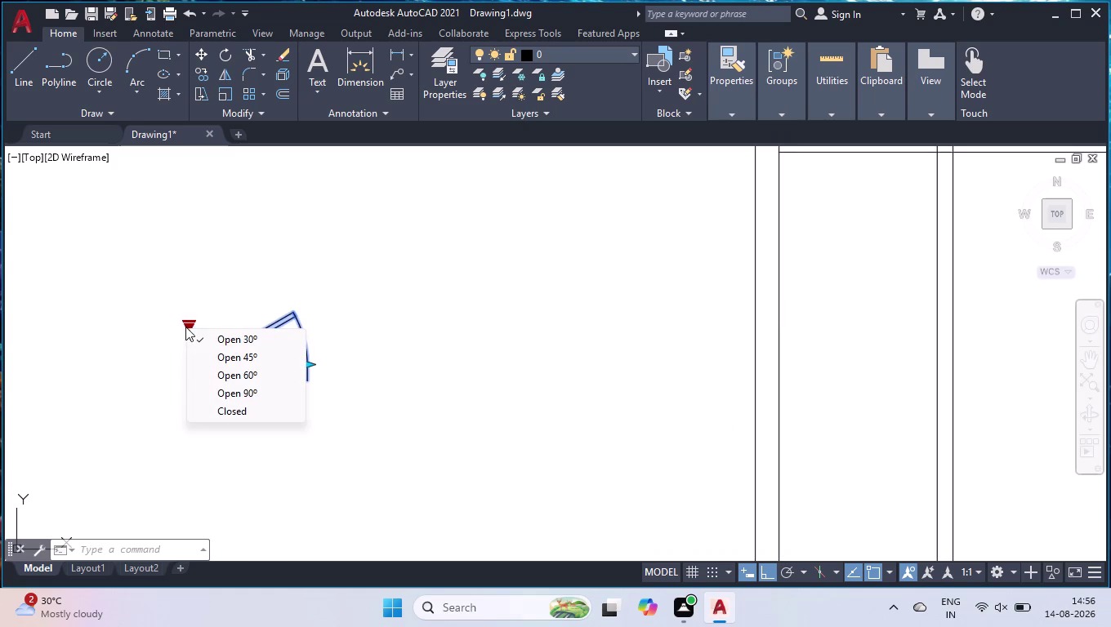
click(240, 390)
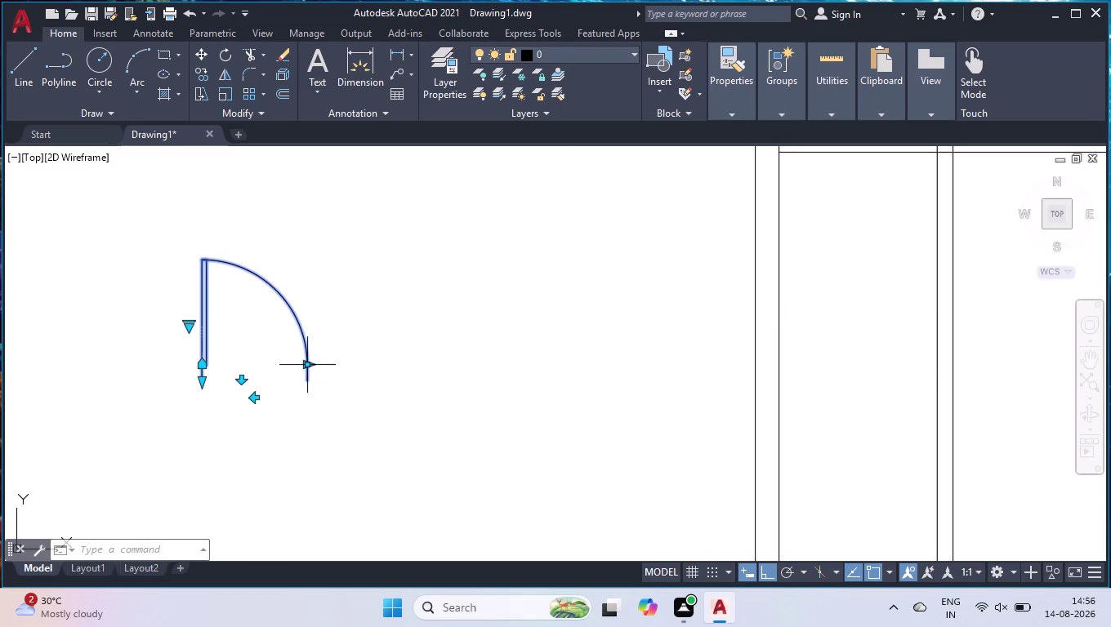
click(310, 370)
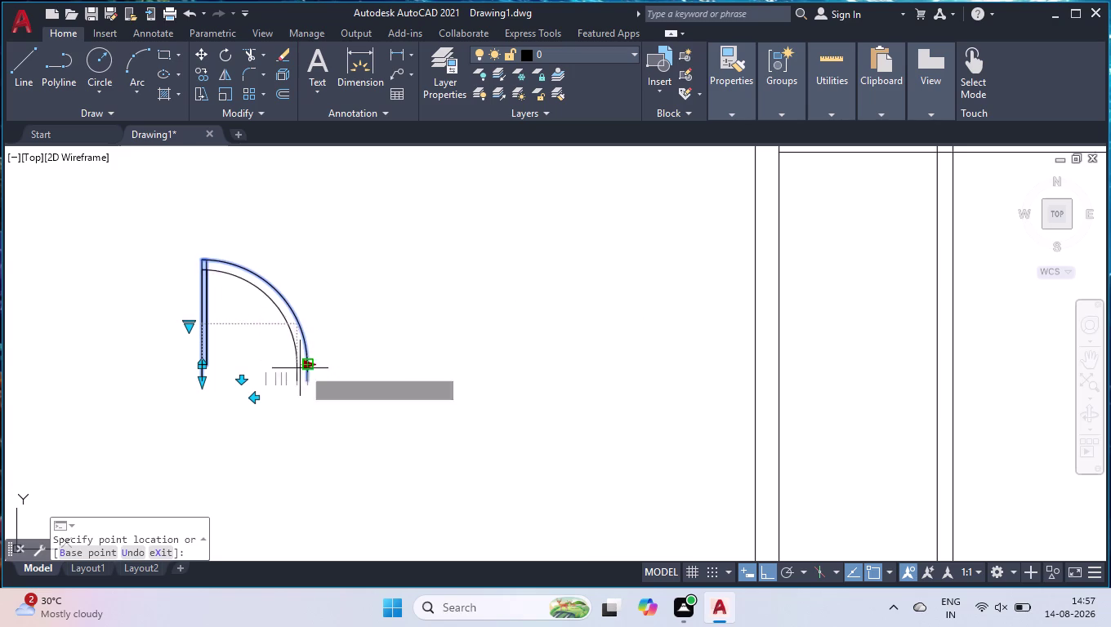
click(280, 358)
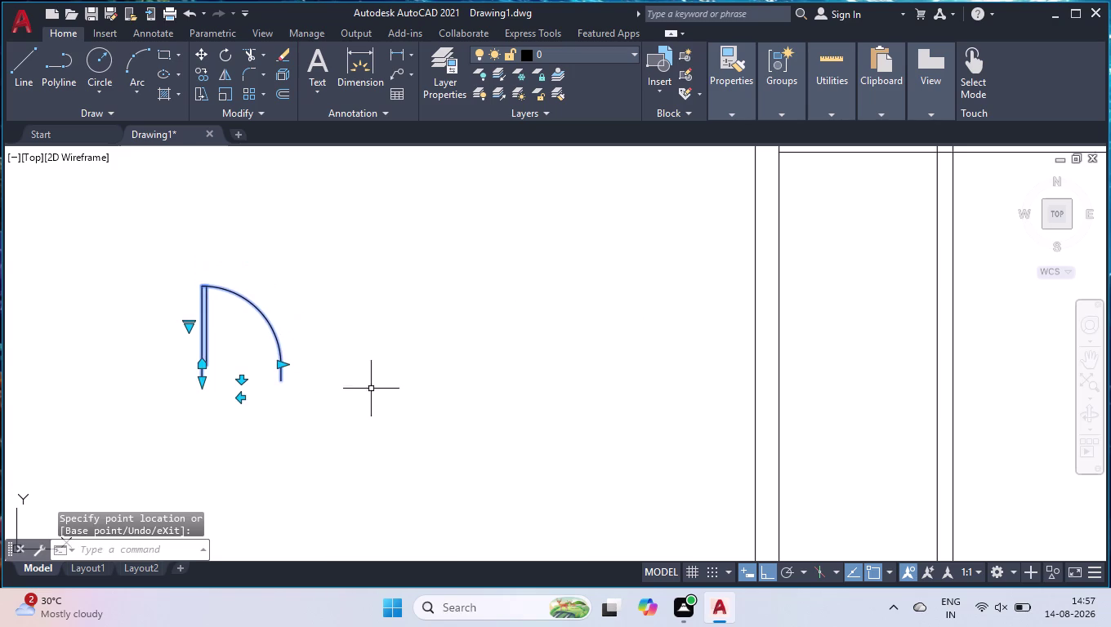
scroll(down, 3)
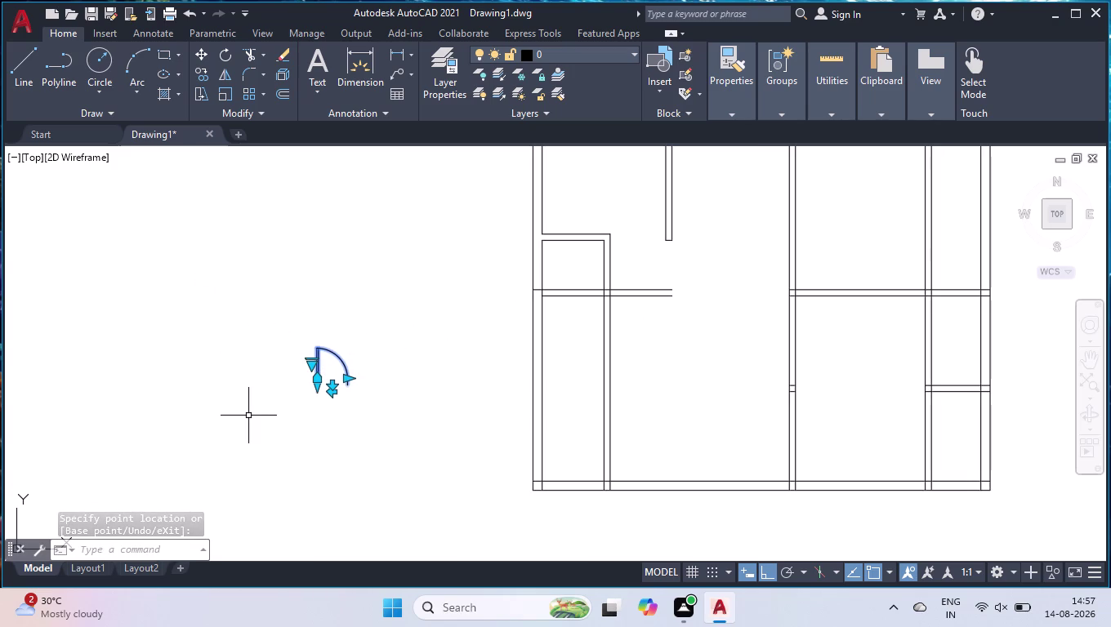
Rotate the door block about its base point.
text(ro)
key(Return)
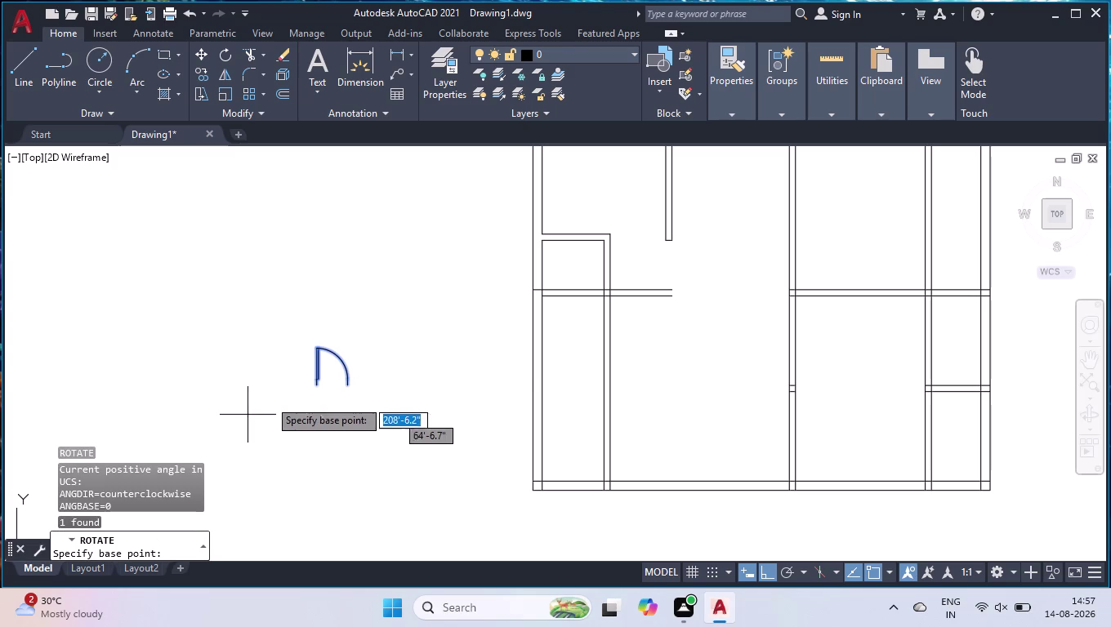
click(318, 388)
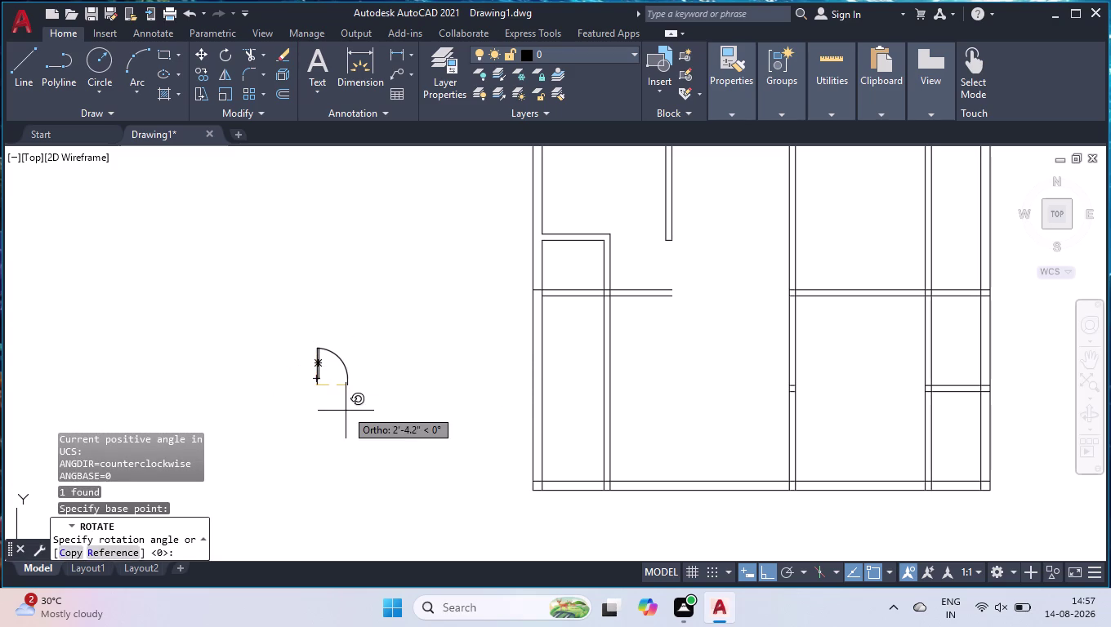
click(299, 452)
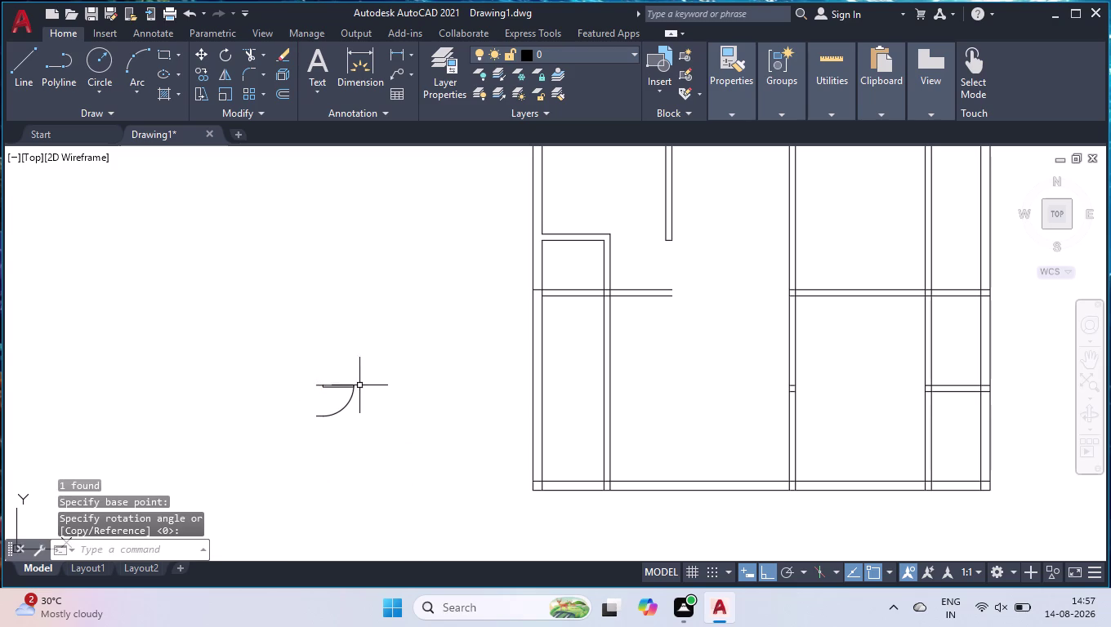
scroll(up, 3)
Mirror the door along its leaf line, erasing the original.
click(364, 379)
text(m)
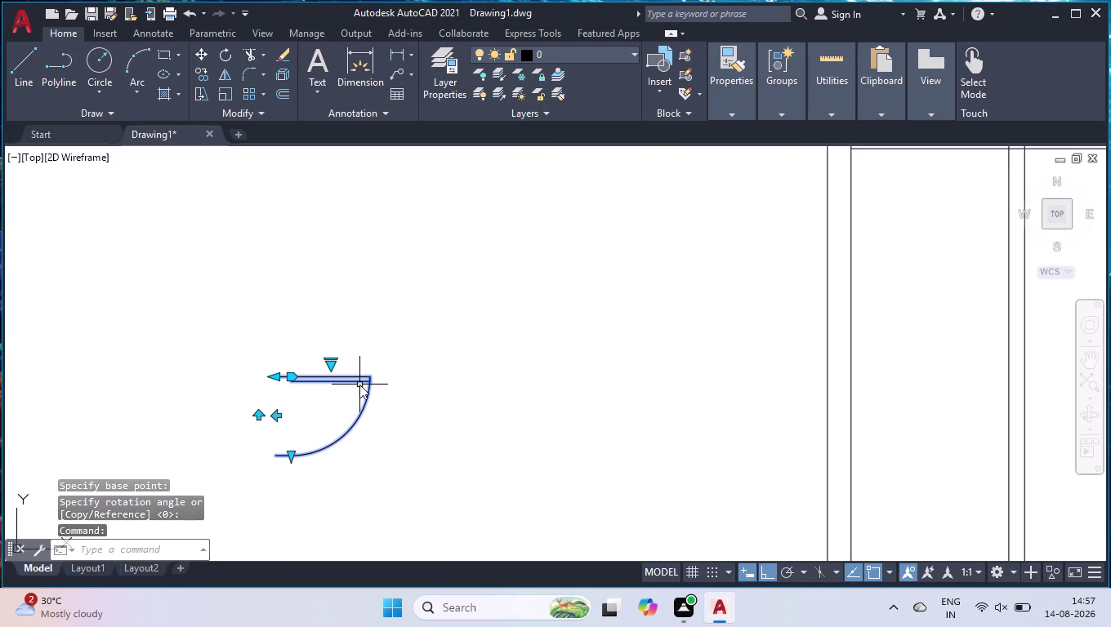
text(i)
key(Return)
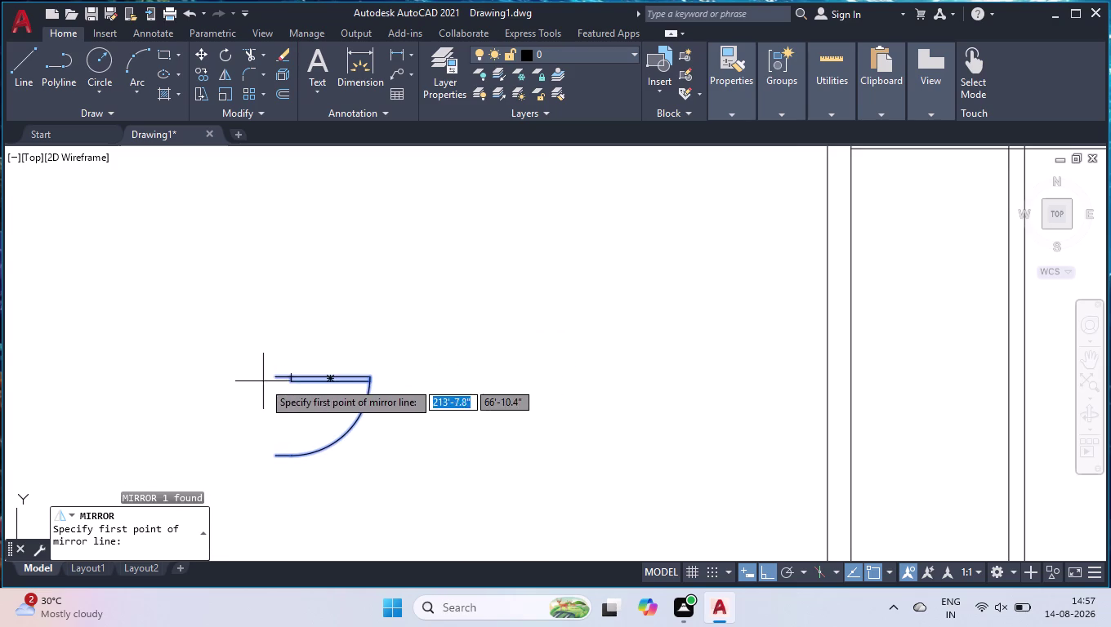
click(274, 376)
click(401, 382)
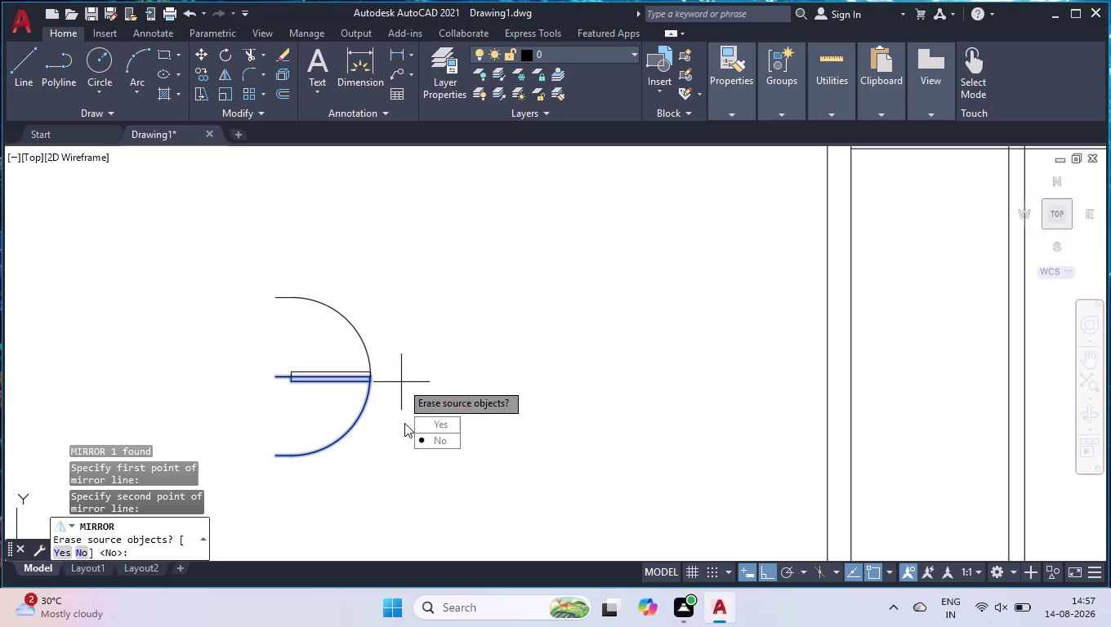
drag(422, 426, 402, 383)
click(368, 372)
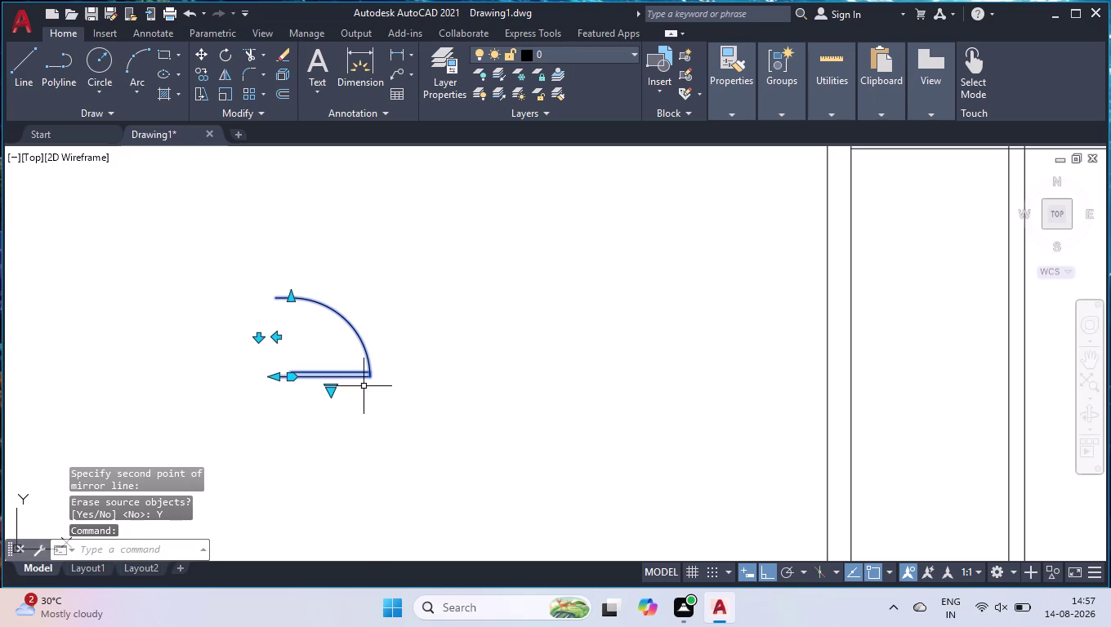
text(move)
key(Return)
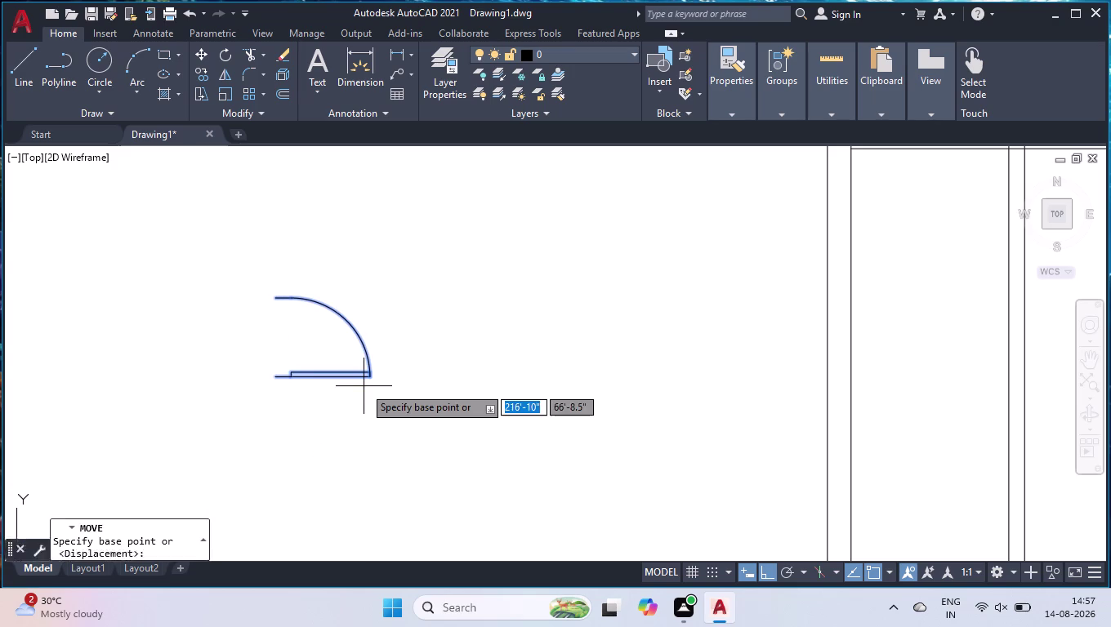
Move the door block from its leaf corner onto the wall opening corner.
click(275, 375)
scroll(down, 3)
scroll(up, 3)
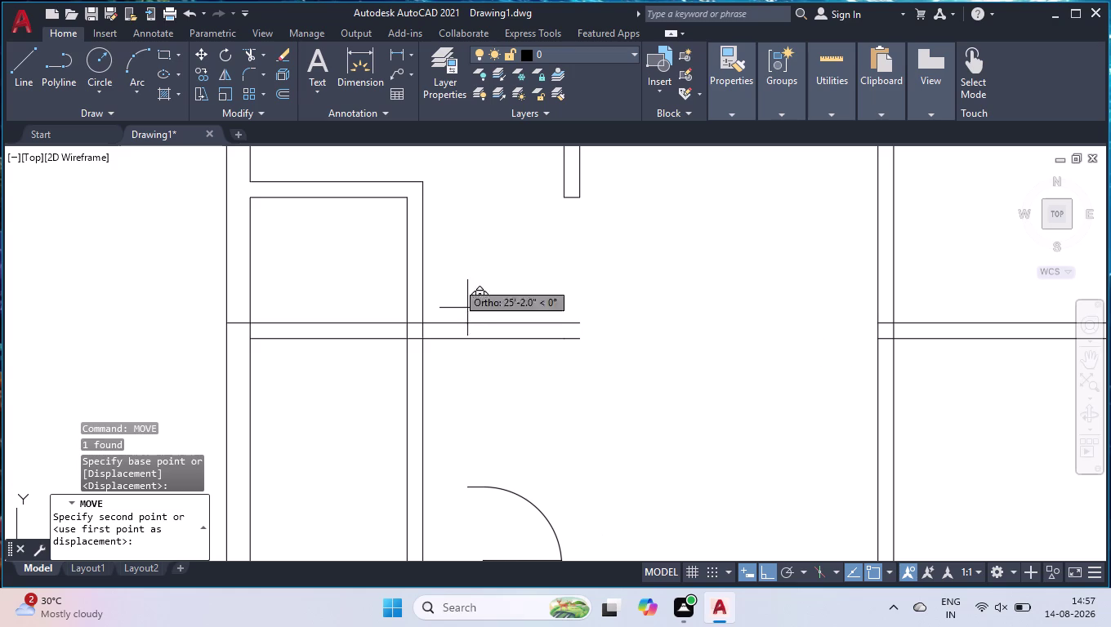
click(403, 323)
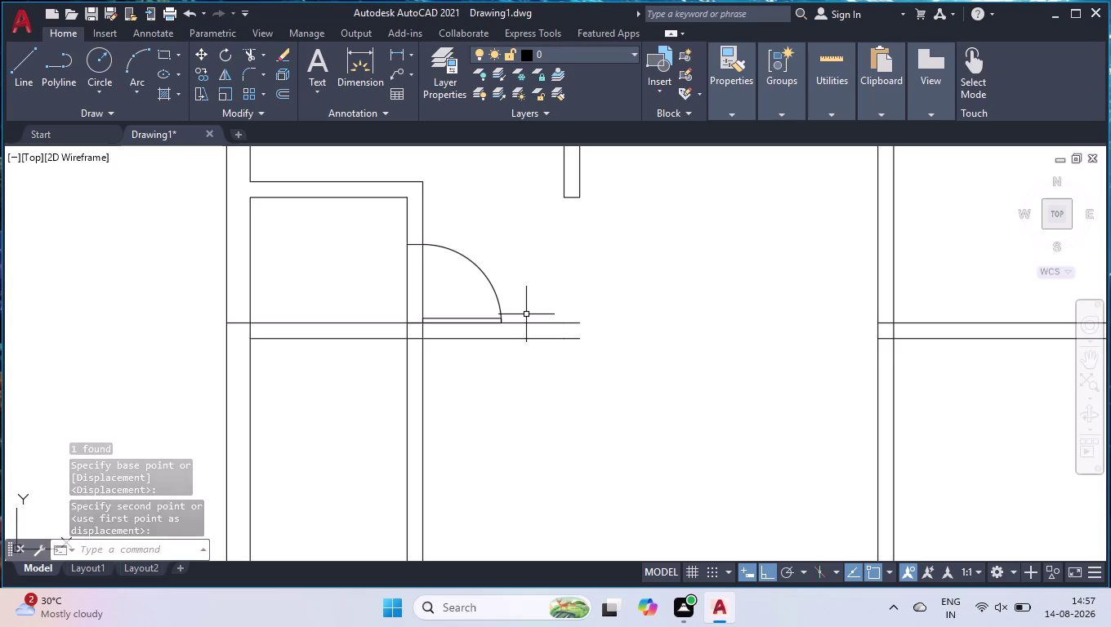
Fence-trim the wall lines running across the doorway.
text(tr)
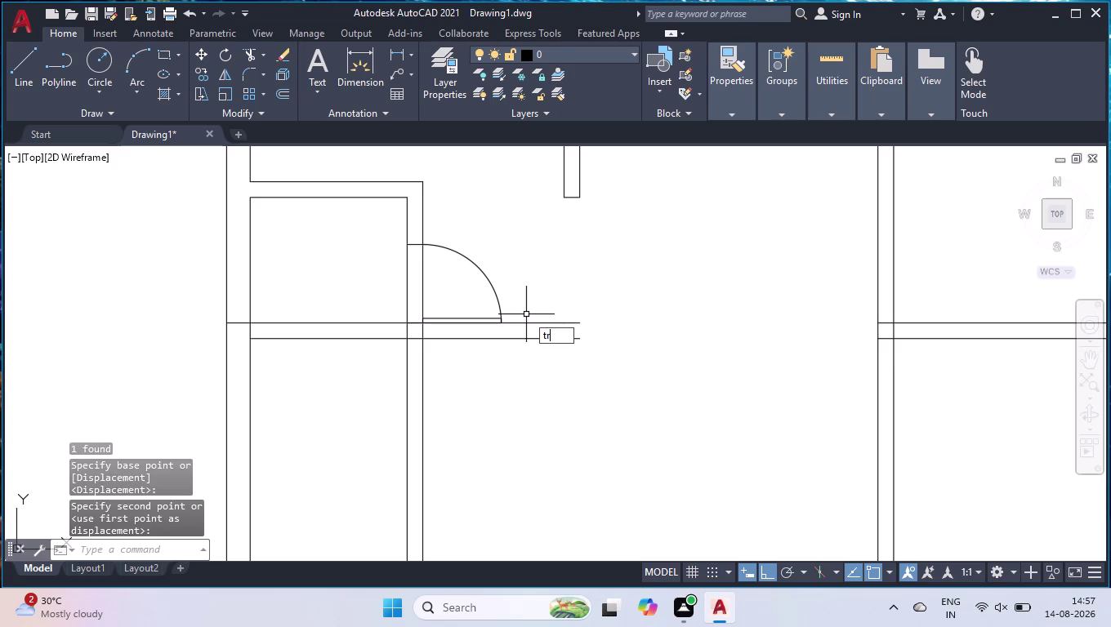
key(Return)
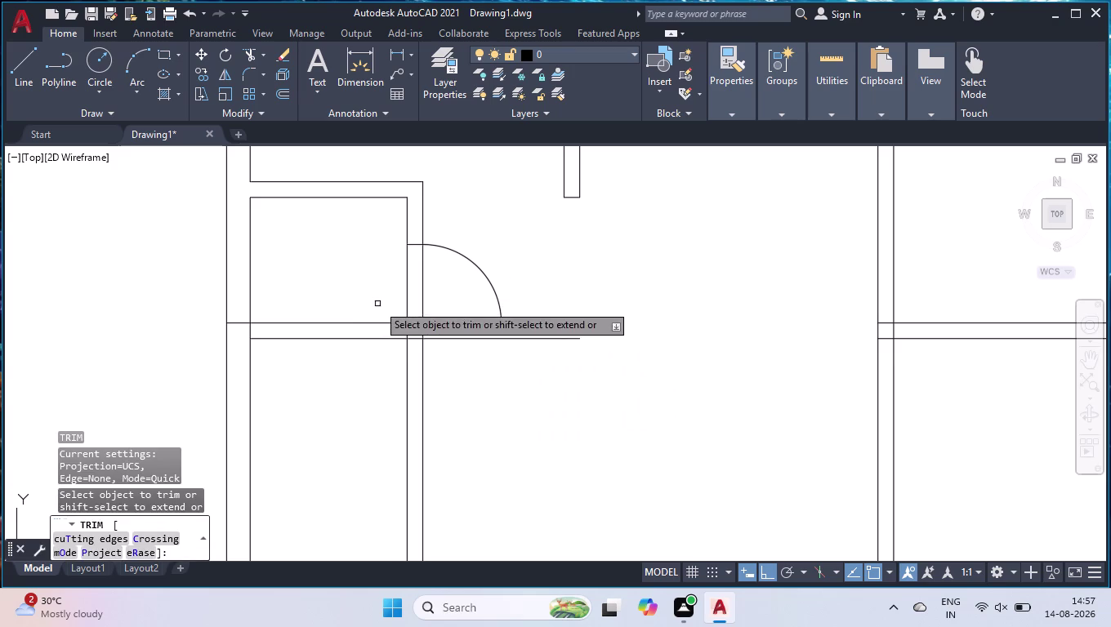
click(393, 290)
click(454, 292)
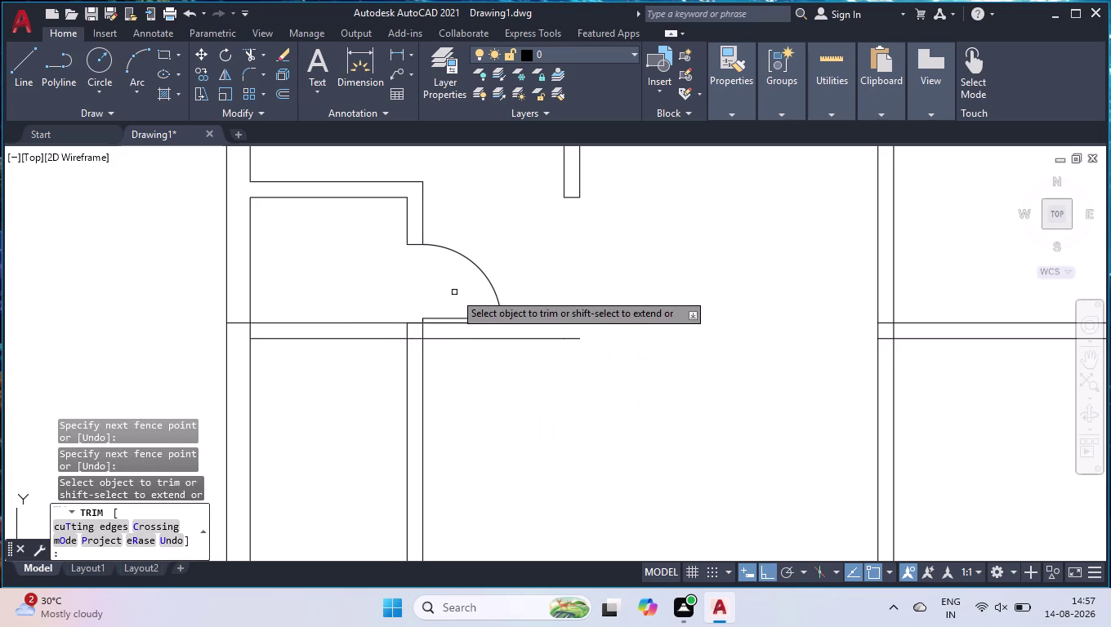
key(Return)
scroll(down, 3)
scroll(down, 3)
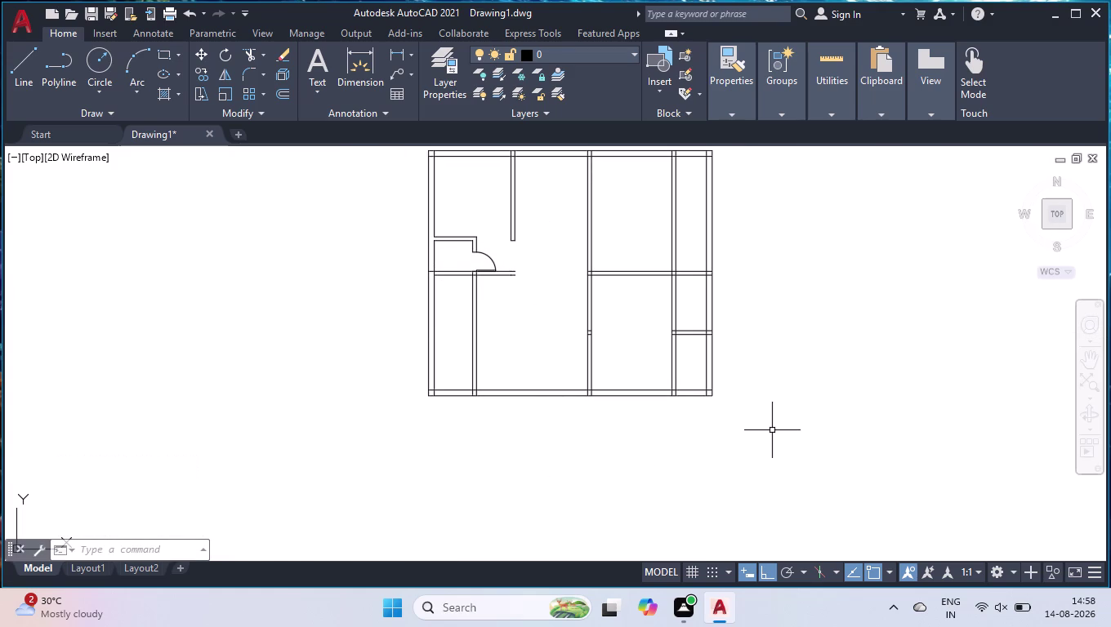
scroll(up, 3)
scroll(up, 3)
scroll(up, 3)
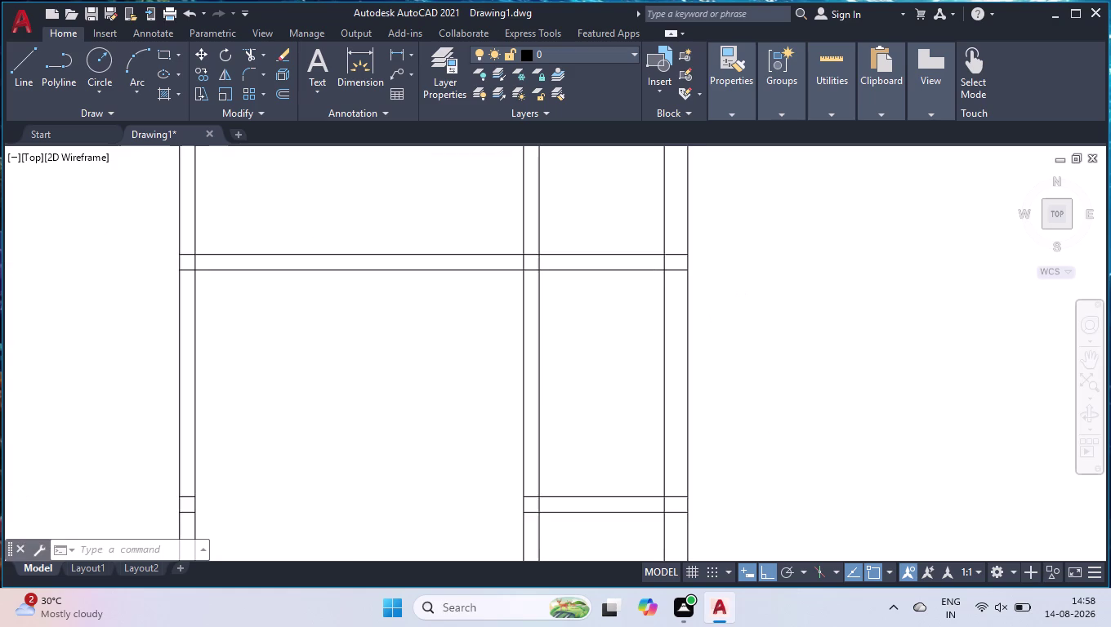
scroll(down, 3)
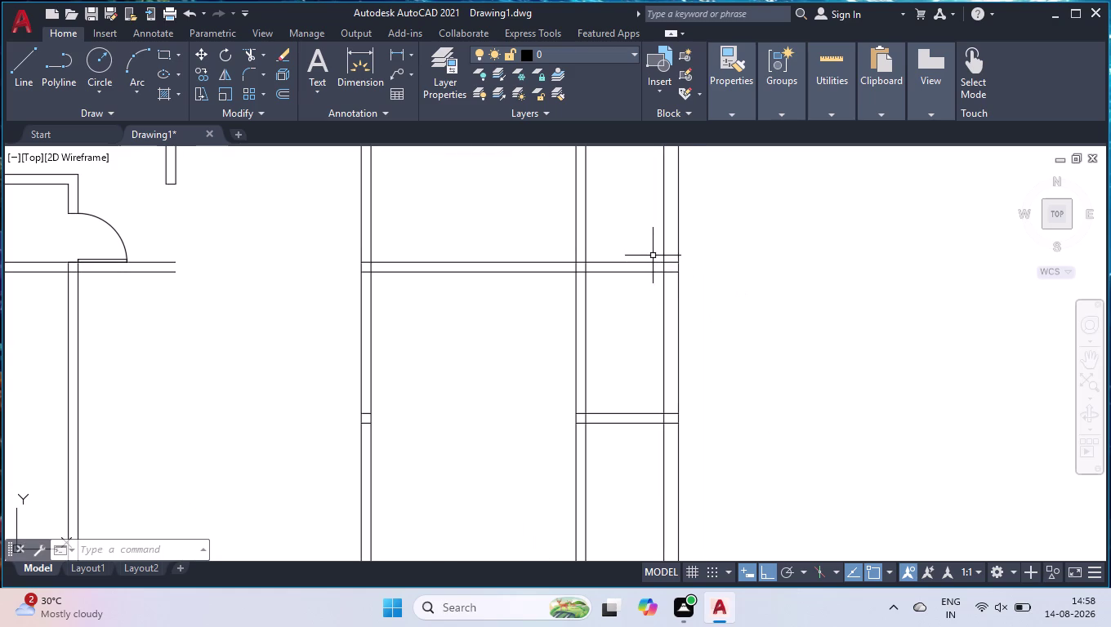
scroll(up, 3)
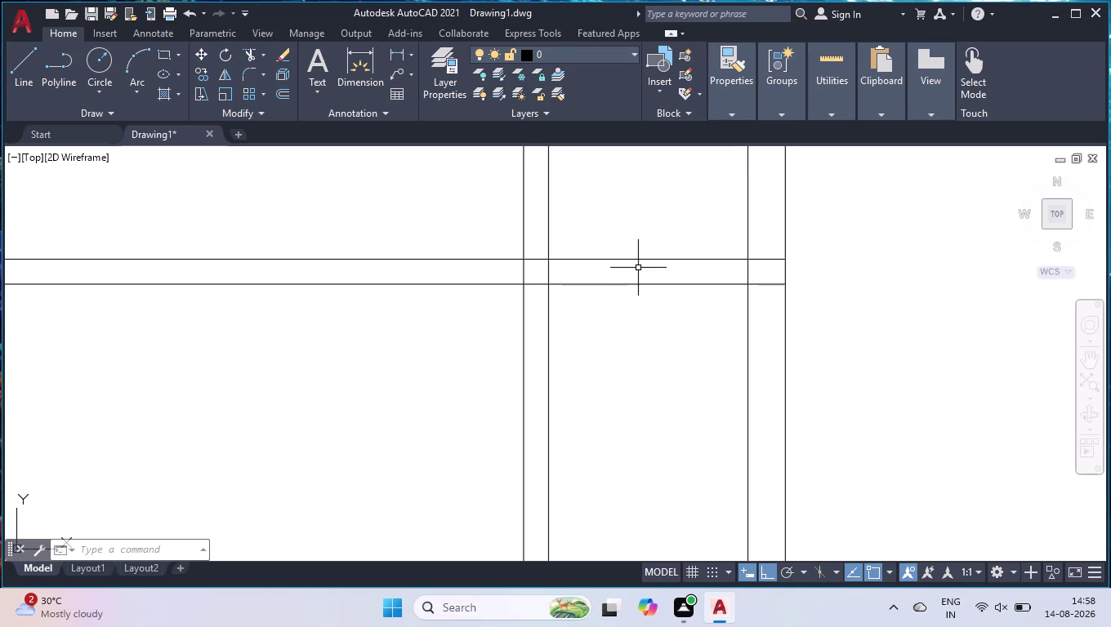
scroll(down, 3)
scroll(up, 3)
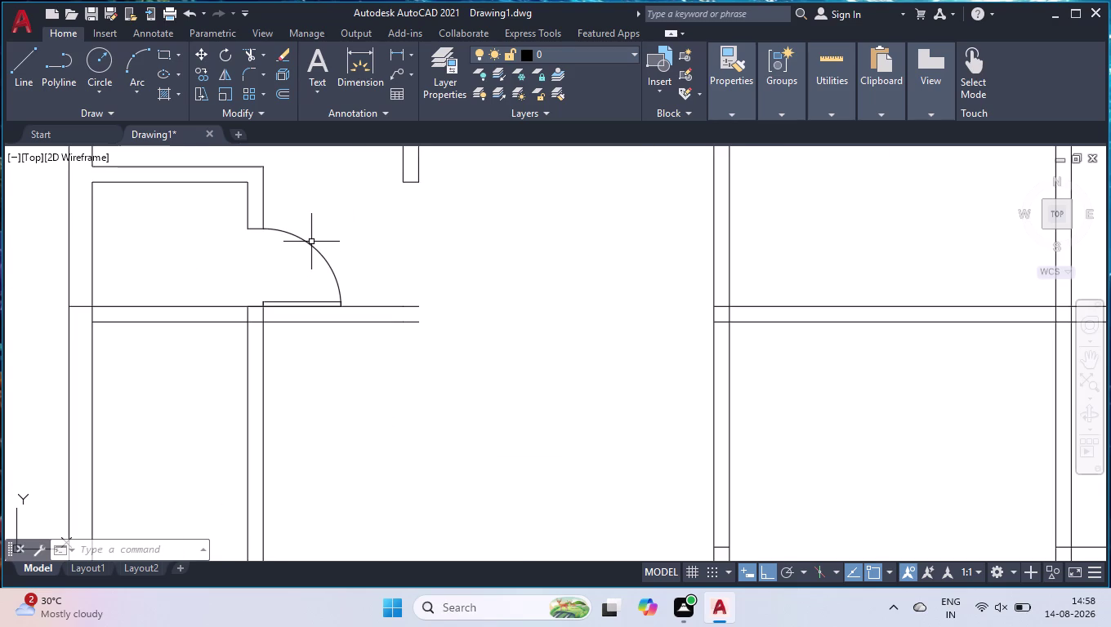
click(311, 242)
click(263, 230)
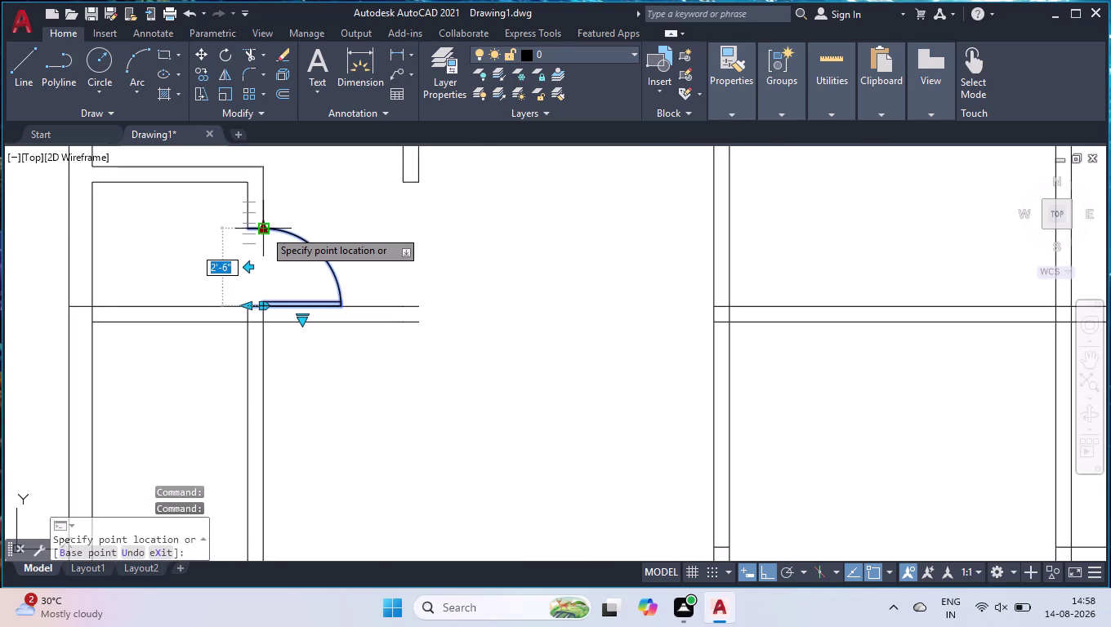
click(260, 230)
scroll(down, 3)
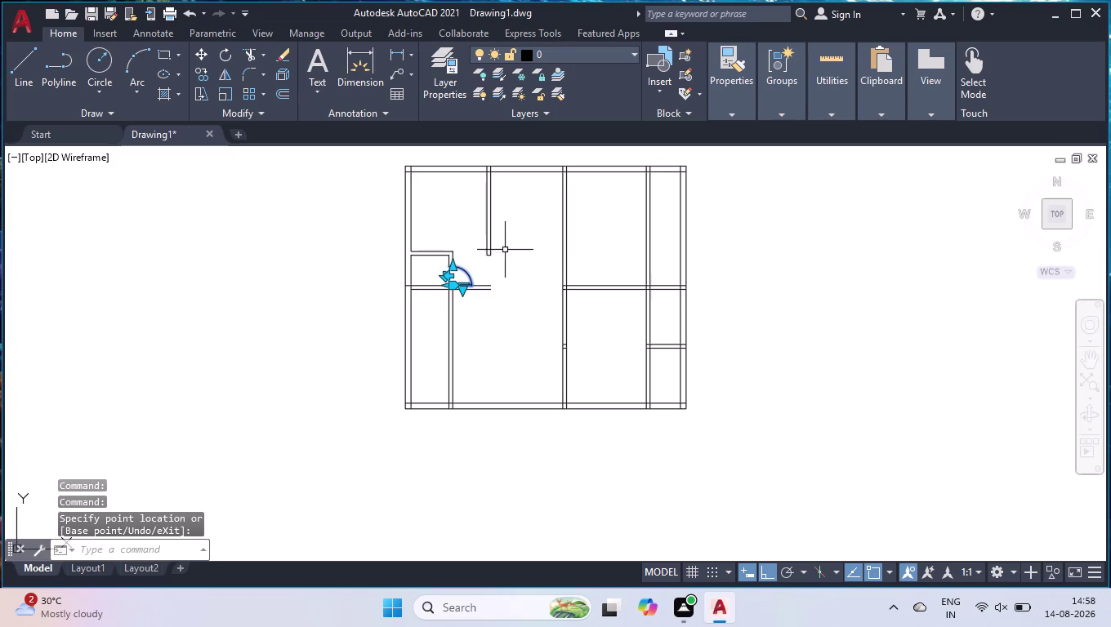
click(505, 250)
click(416, 281)
scroll(up, 3)
scroll(up, 3)
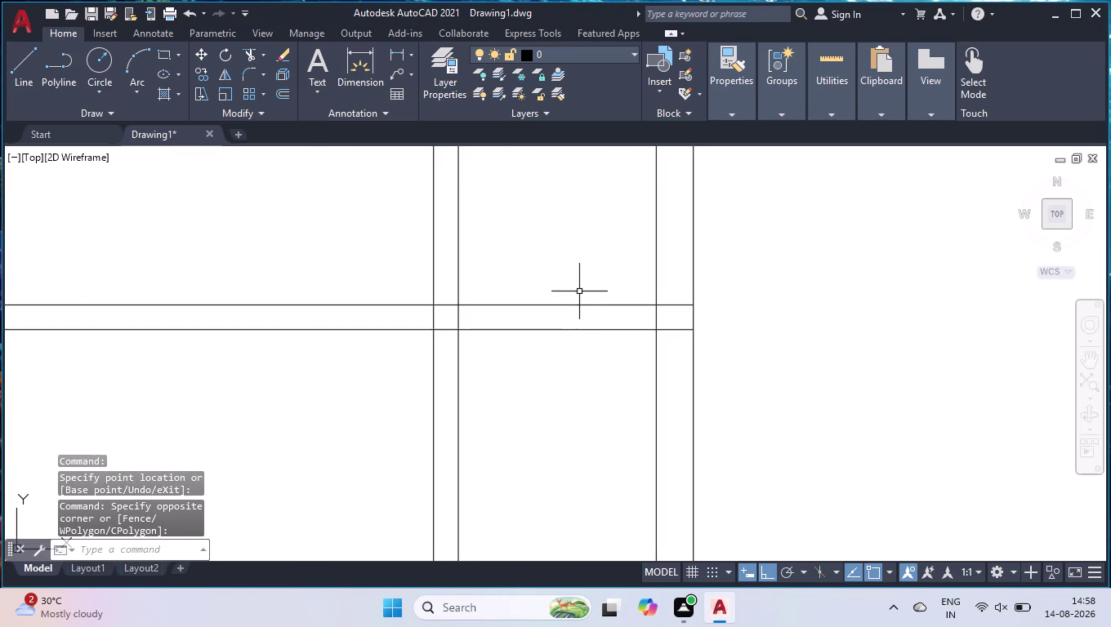
Offset the vertical wall line 6" to the right.
text(off)
key(Return)
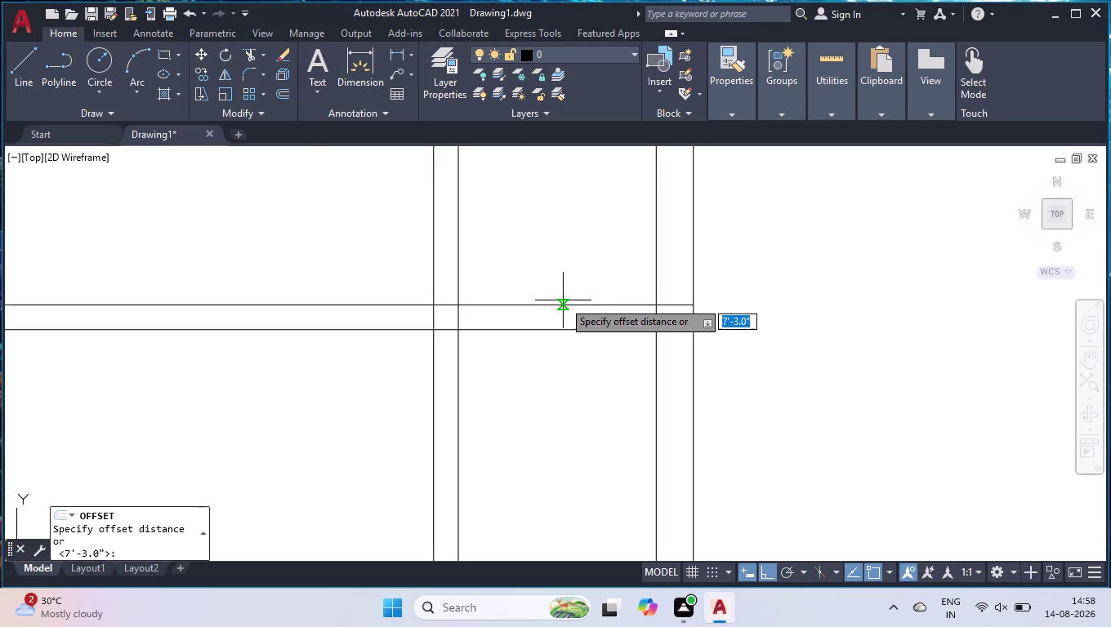
text(6")
key(Return)
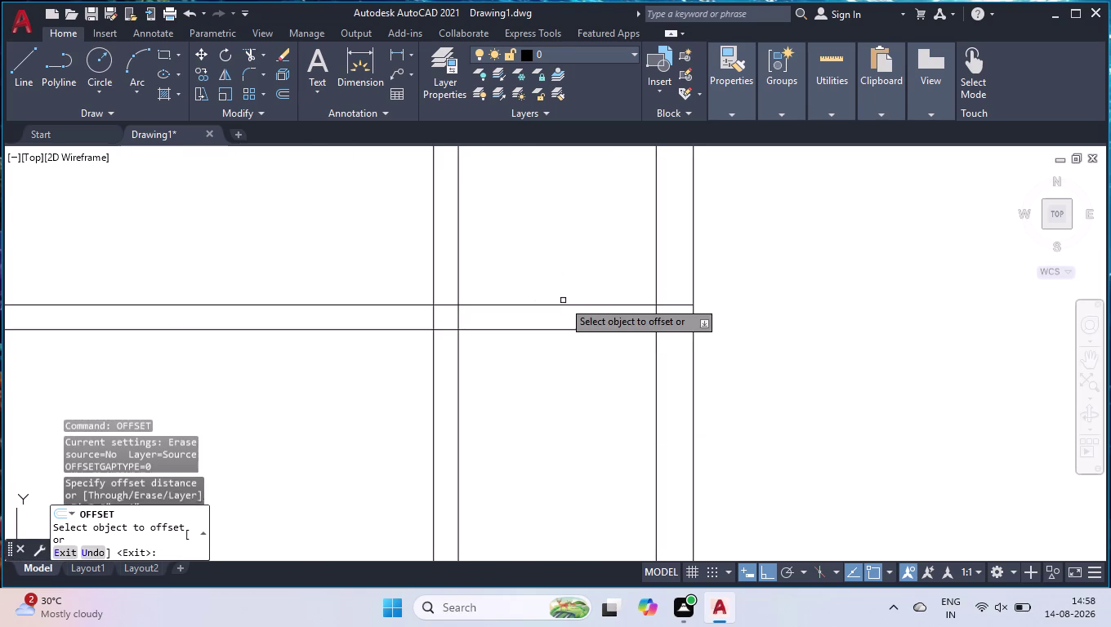
click(460, 317)
click(496, 317)
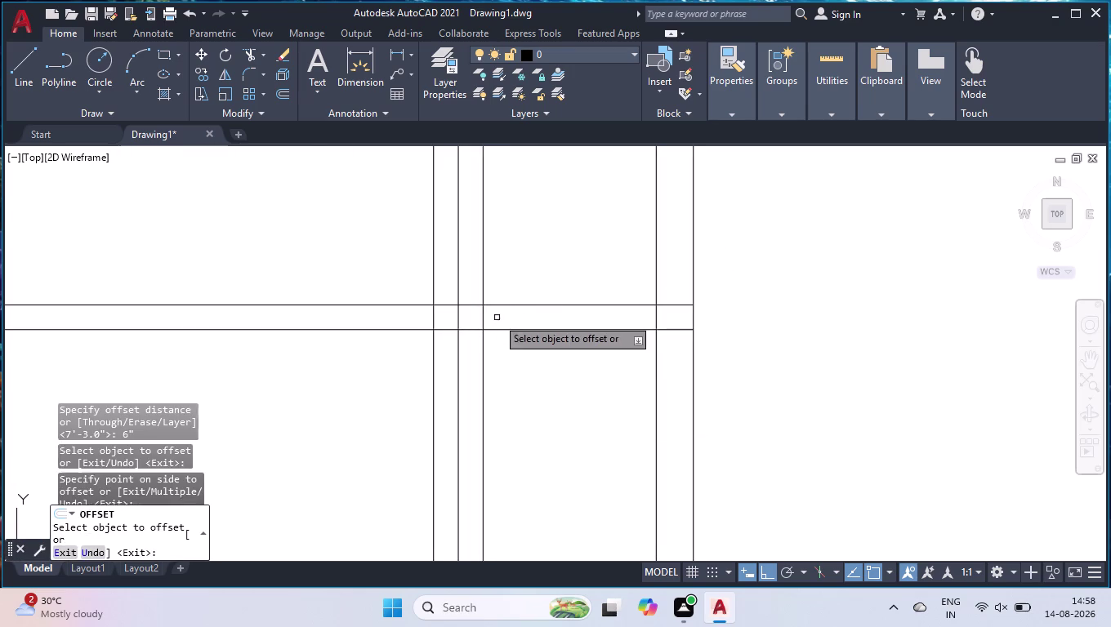
Offset the new guide line 2'4" to the right.
click(482, 314)
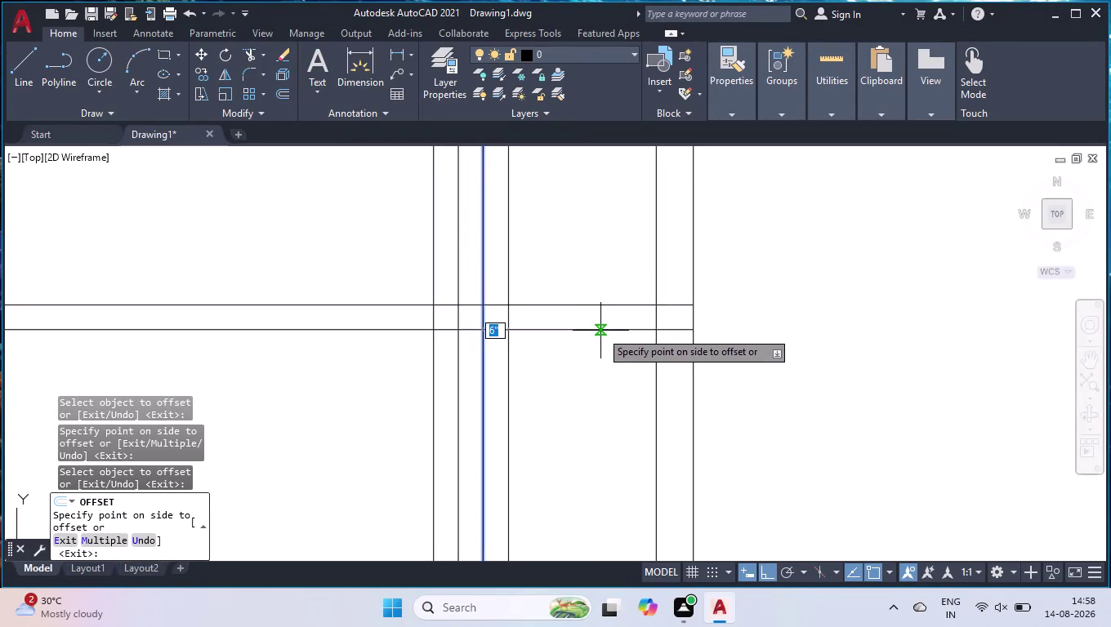
key(2)
text('4)
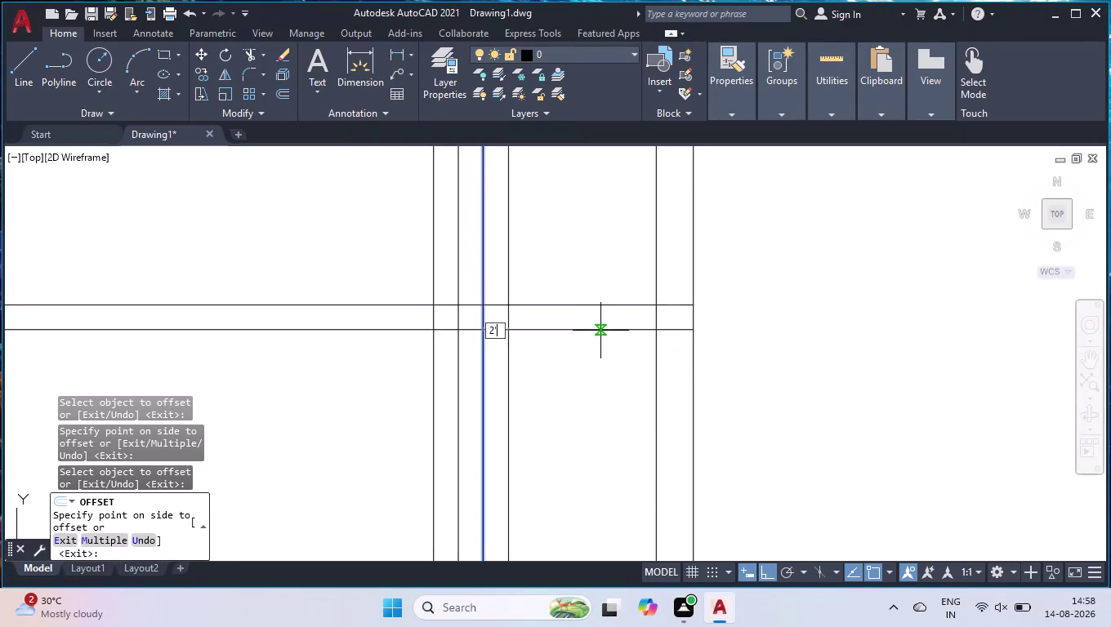
text(")
key(Return)
key(Return)
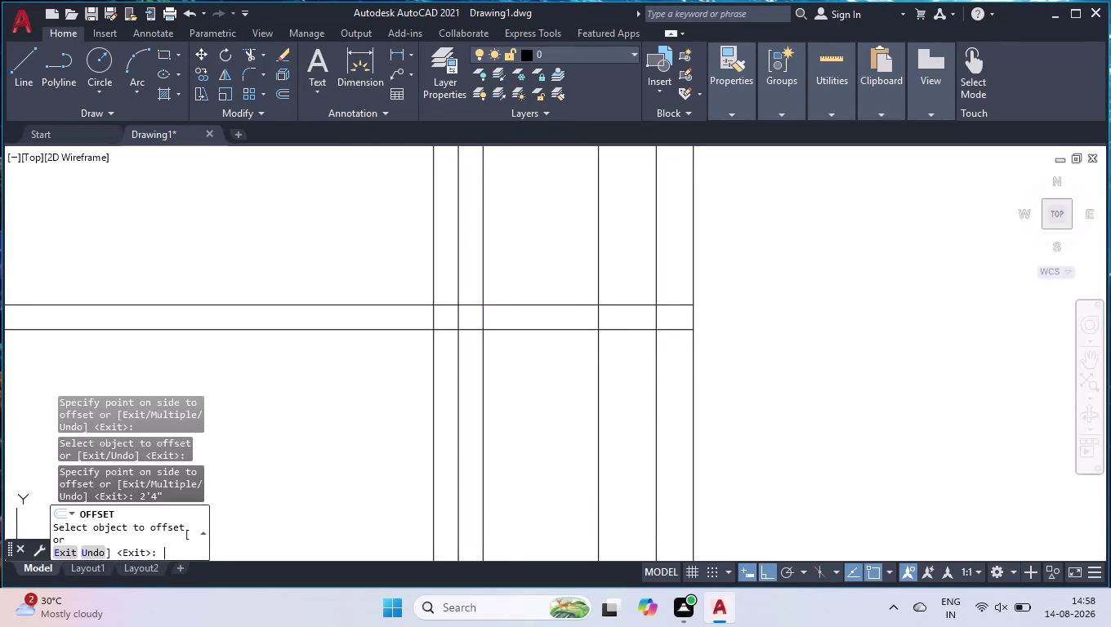
Start a fence trim across the wall lines at the new doorway.
text(tr)
key(Return)
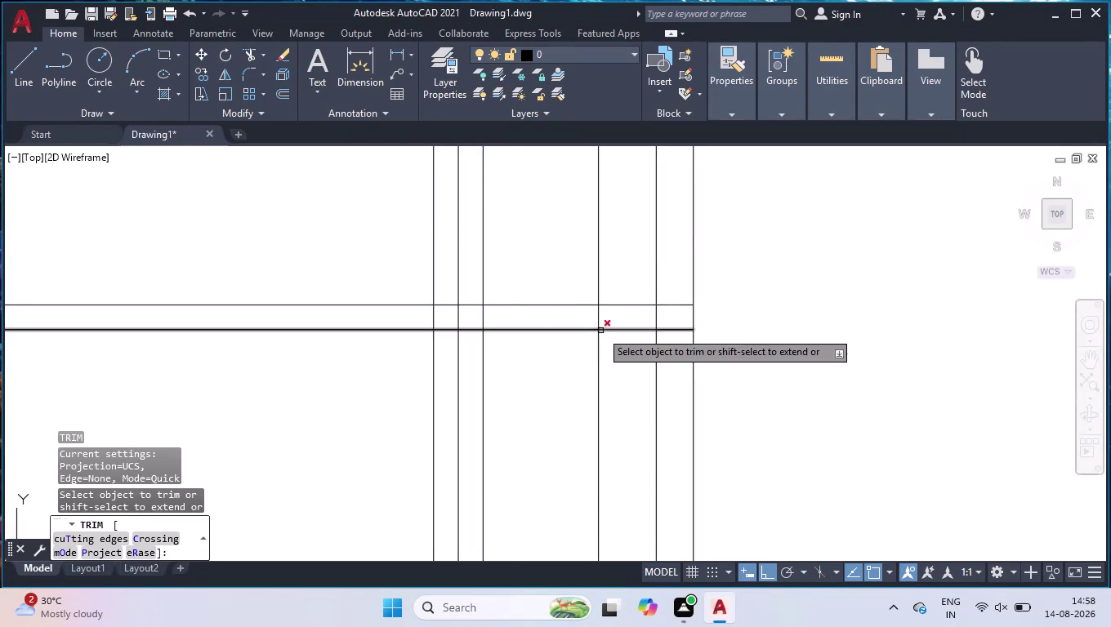
click(616, 228)
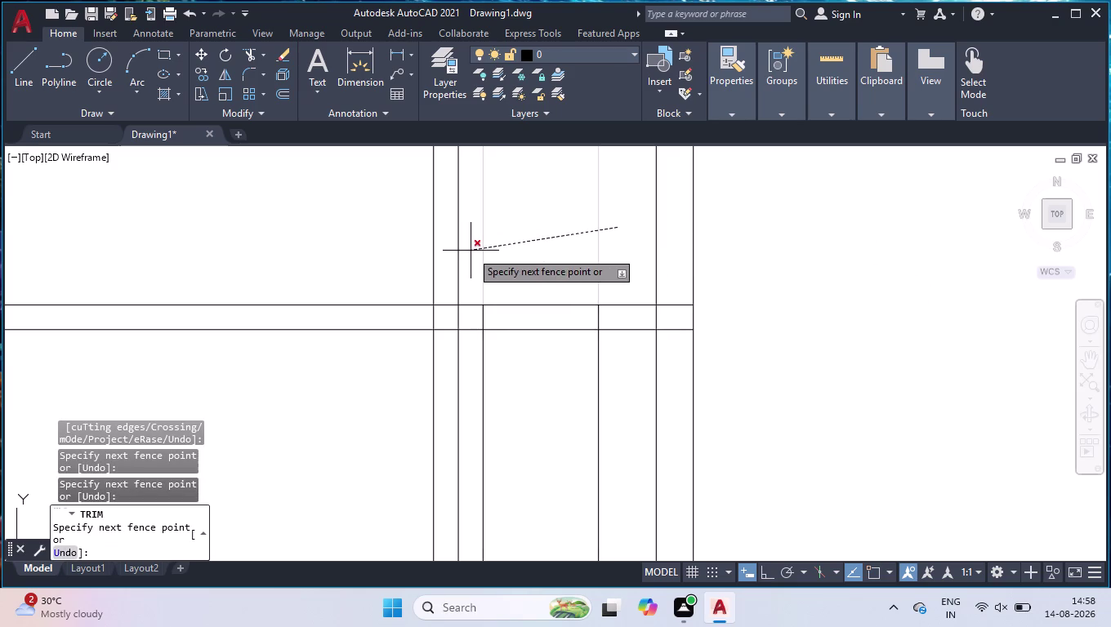
Fence-trim the wall segments and leftover guide lines inside the upper doorway.
click(471, 250)
click(536, 269)
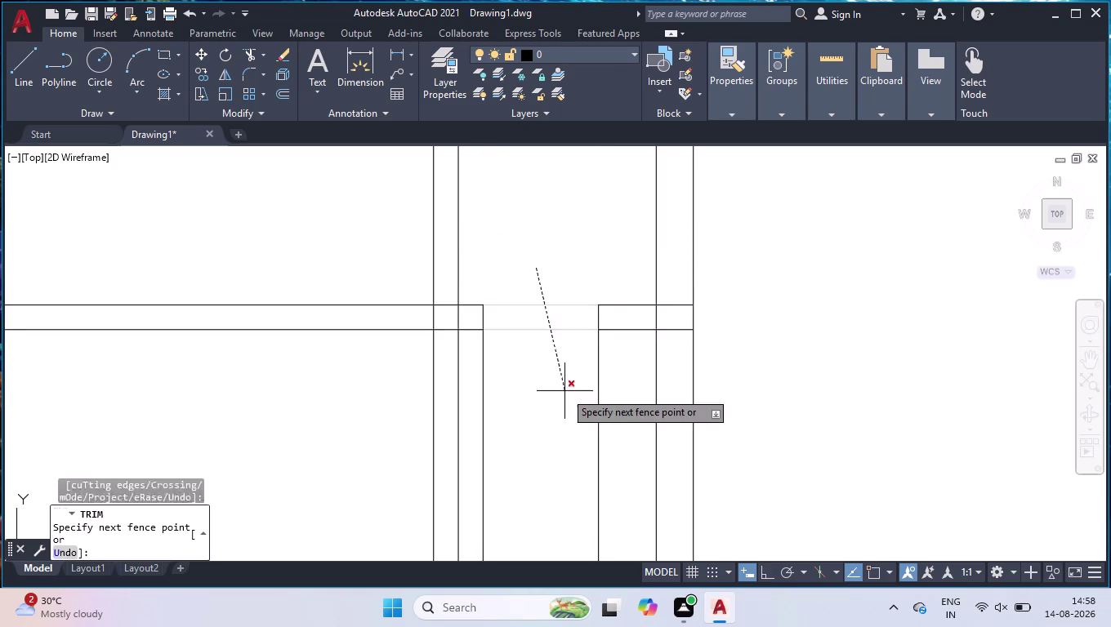
click(564, 392)
click(610, 365)
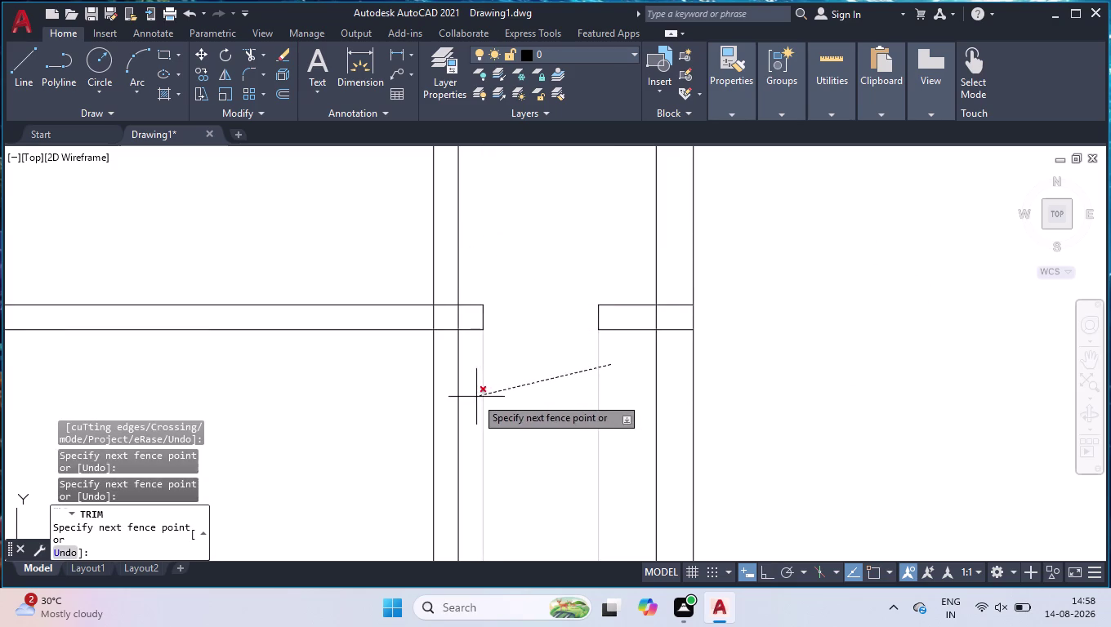
click(476, 397)
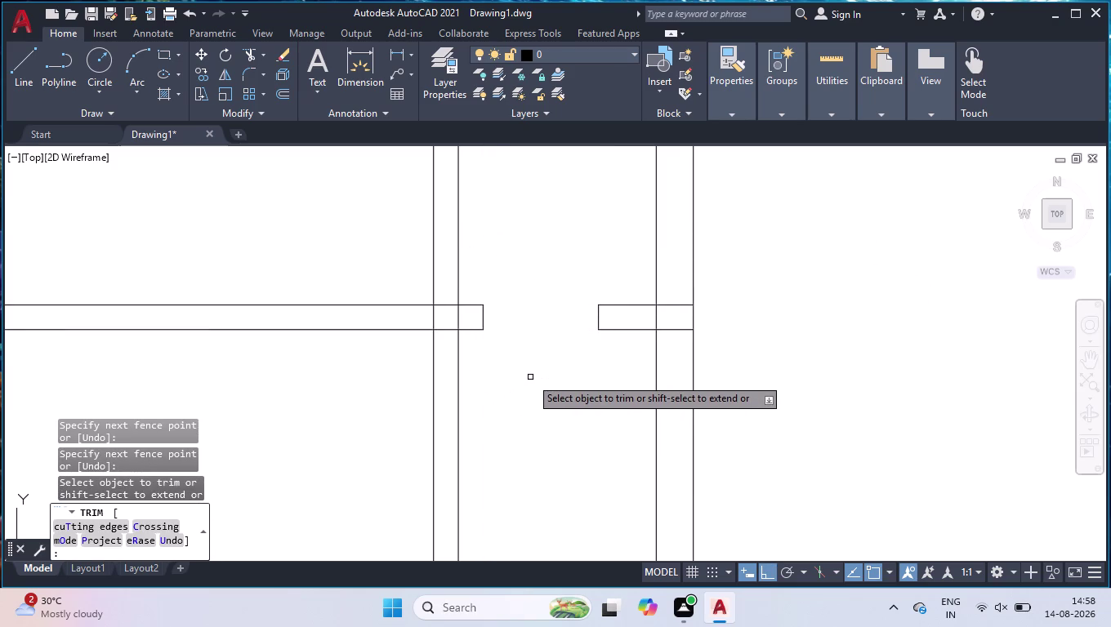
key(Return)
scroll(down, 3)
scroll(up, 3)
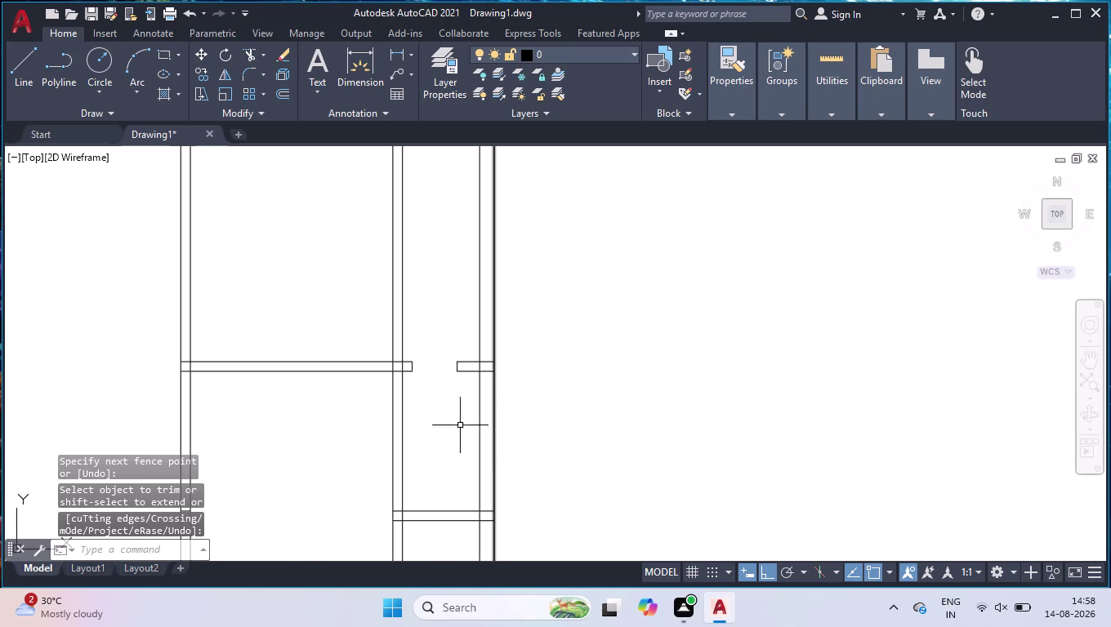
scroll(down, 3)
scroll(up, 3)
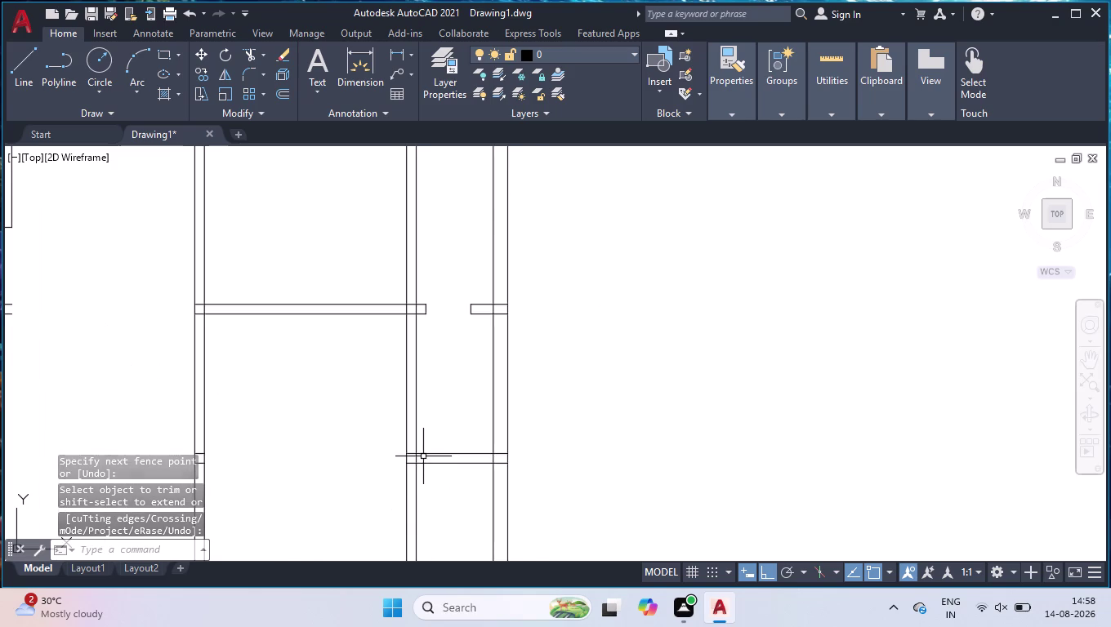
scroll(up, 3)
Extend the left and right opening edges down to the lower wall.
text(ex)
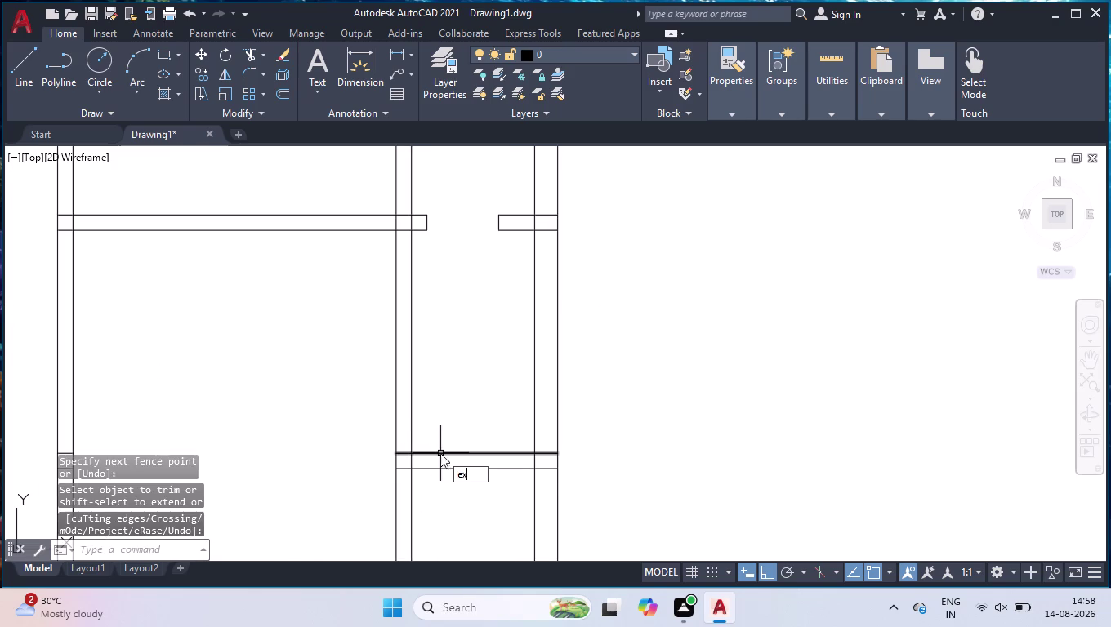
key(Return)
click(427, 224)
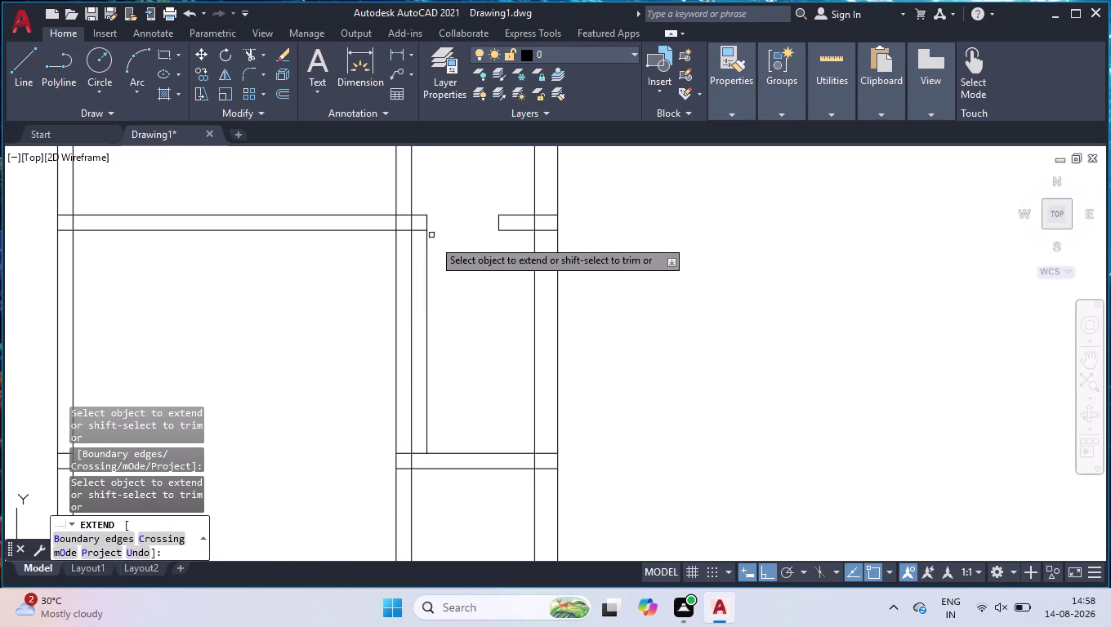
click(428, 362)
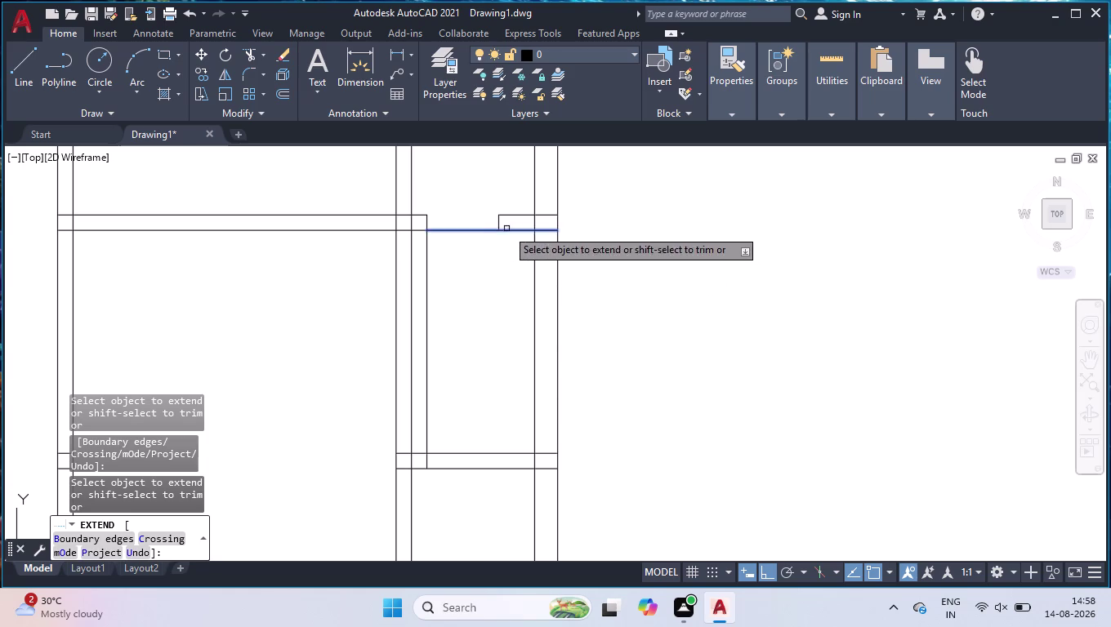
click(501, 221)
click(498, 222)
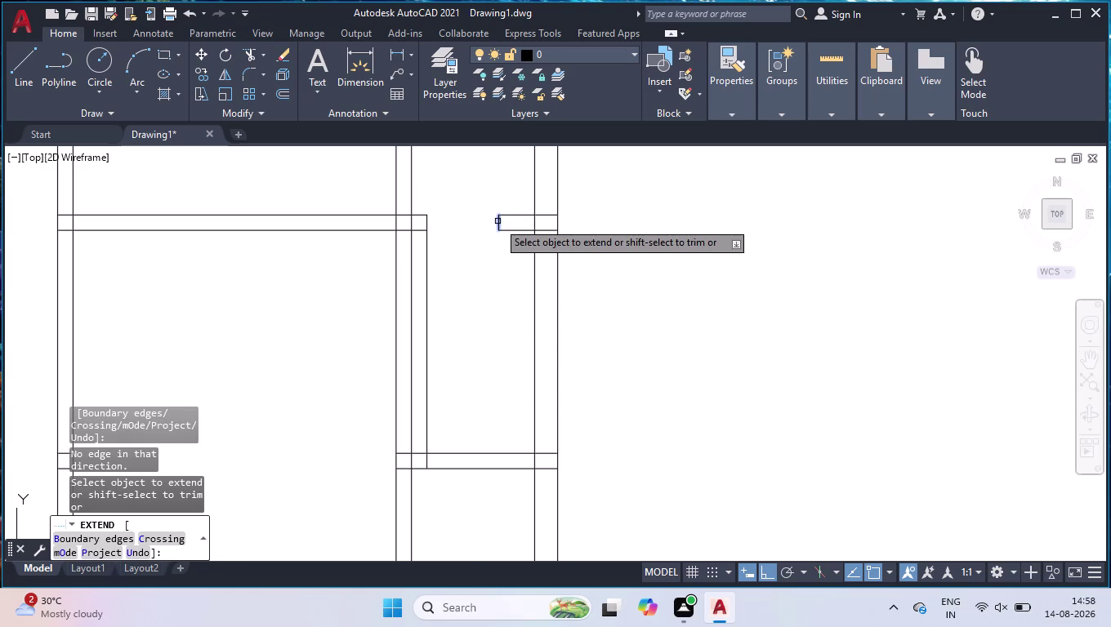
click(500, 223)
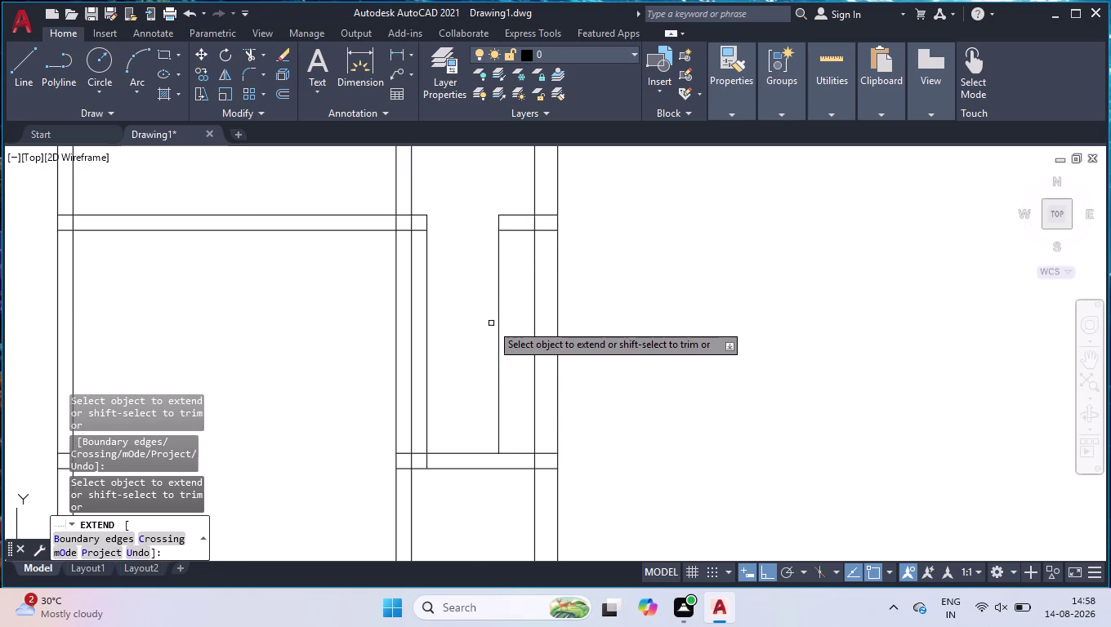
click(496, 329)
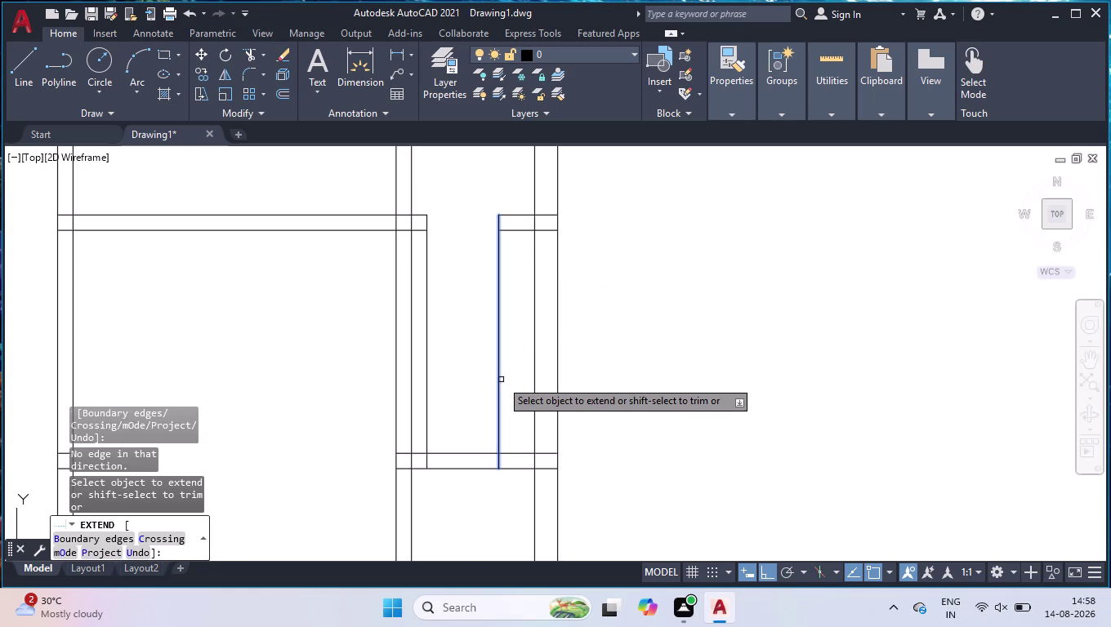
click(501, 380)
key(Return)
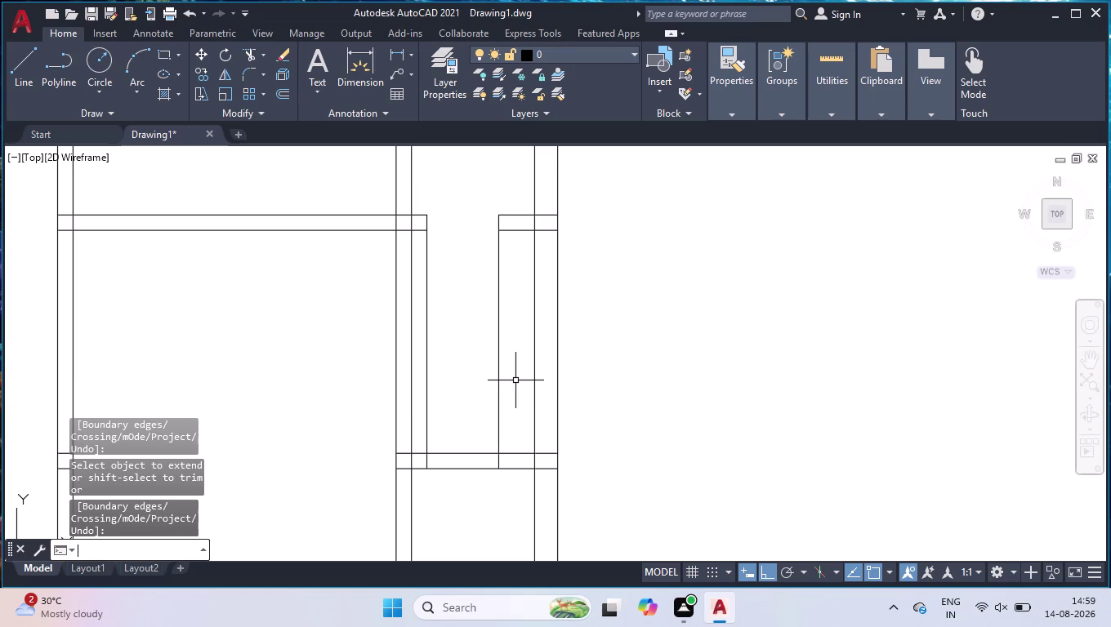
Fence-trim the opening edge lines and cut a gap in the lower wall.
text(tr)
key(Return)
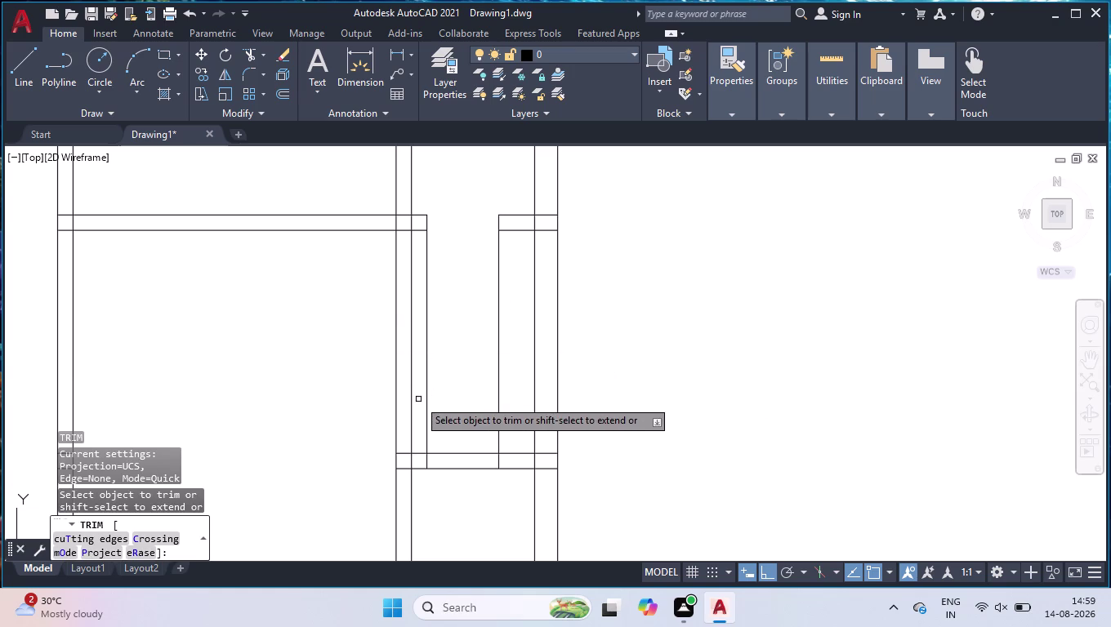
click(419, 401)
click(506, 384)
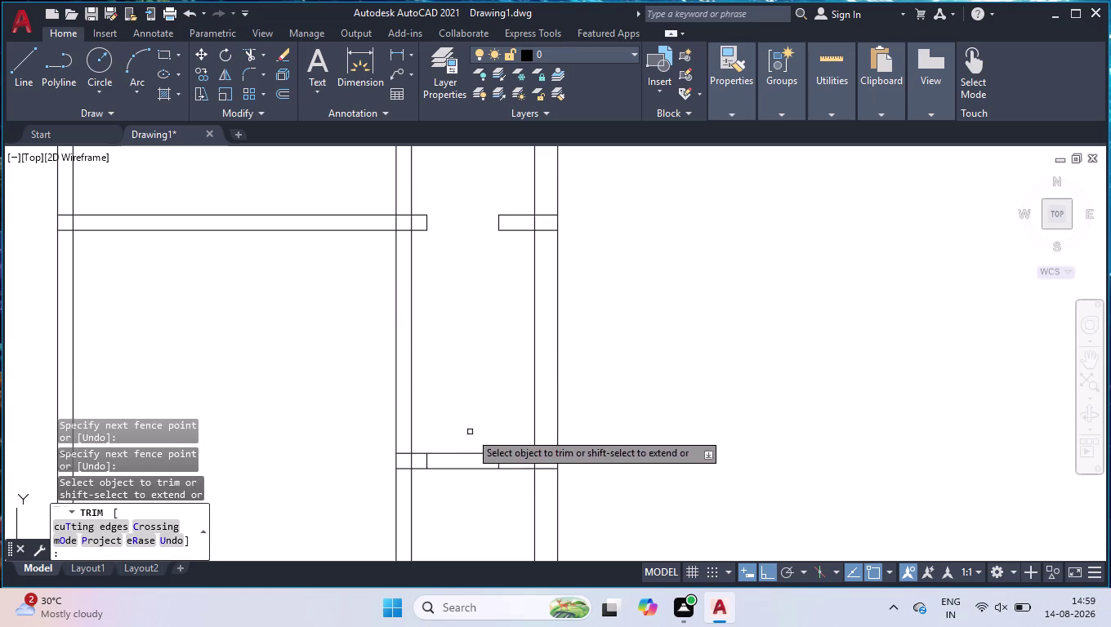
click(472, 432)
click(442, 511)
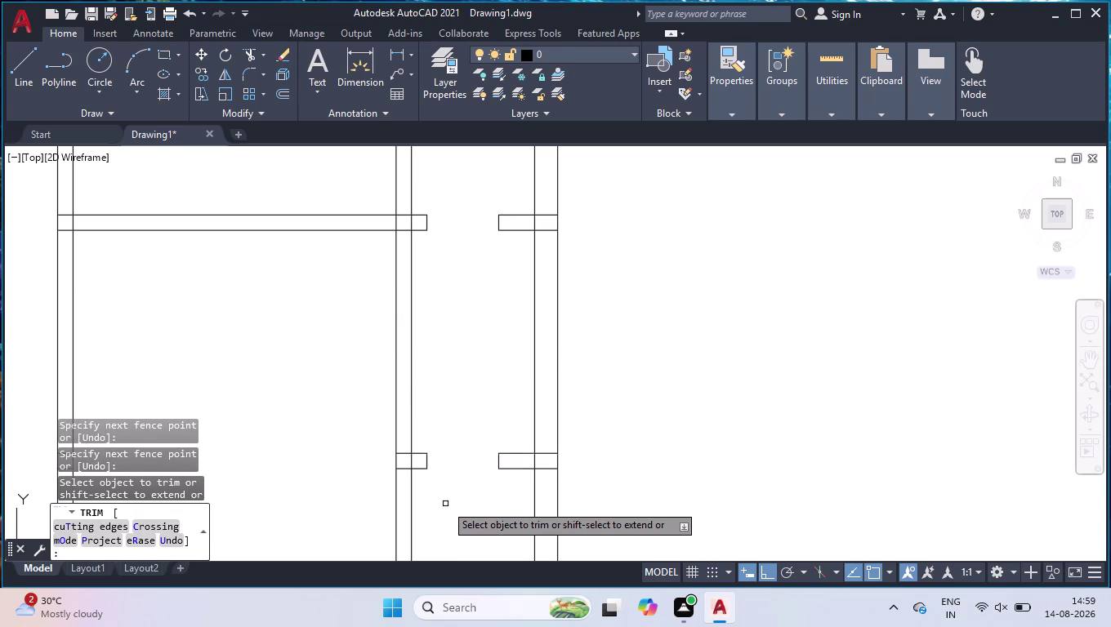
key(Return)
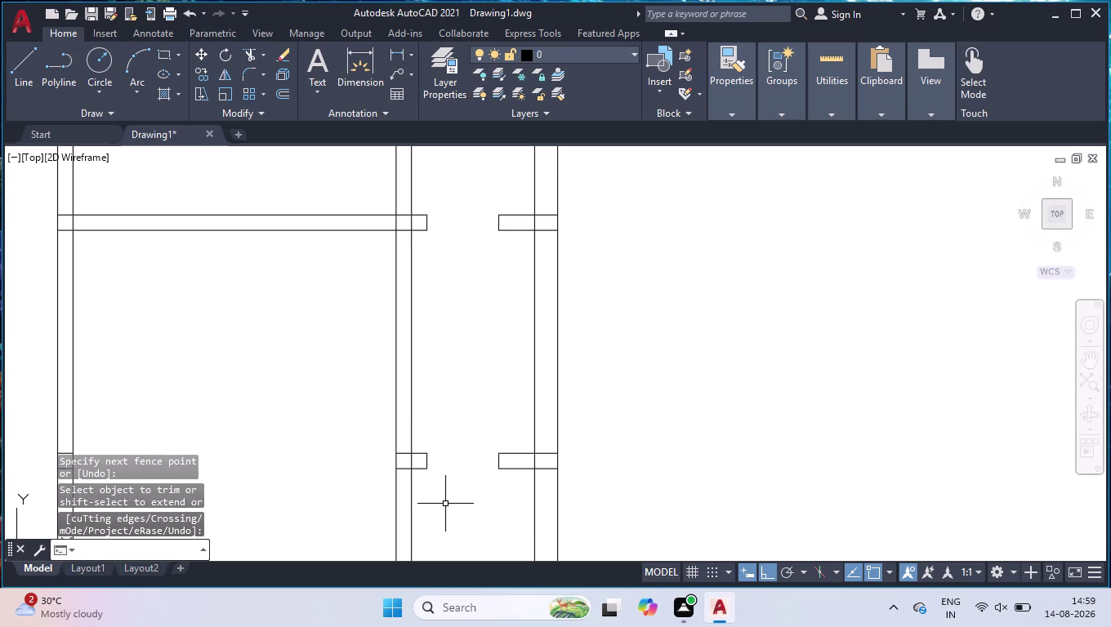
Extend the opening edges across the lower wall lines.
text(ex)
key(Return)
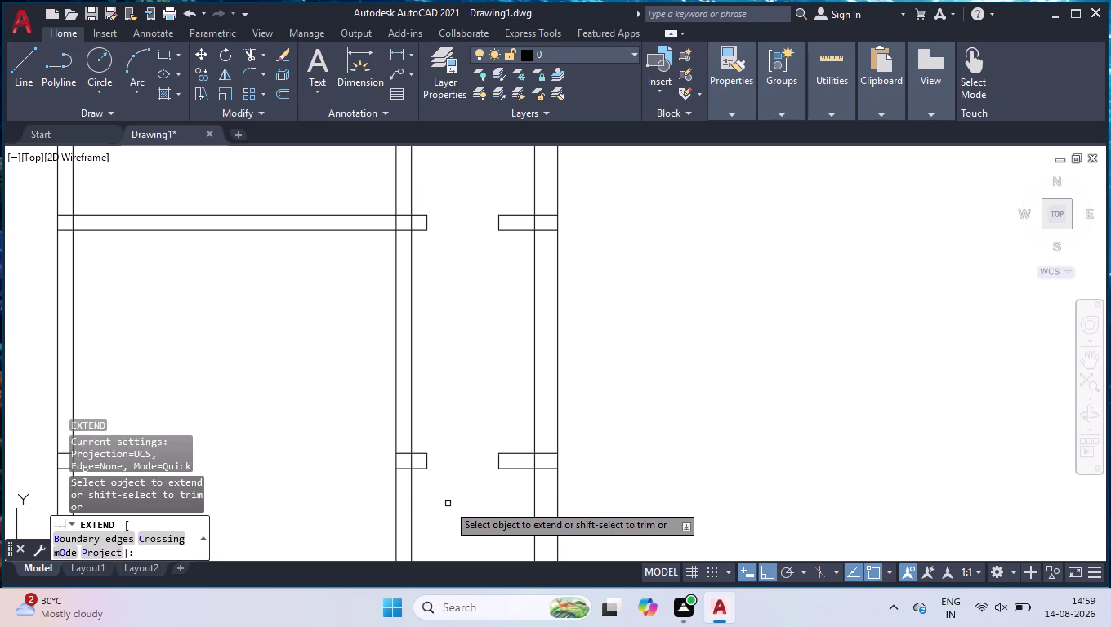
click(420, 453)
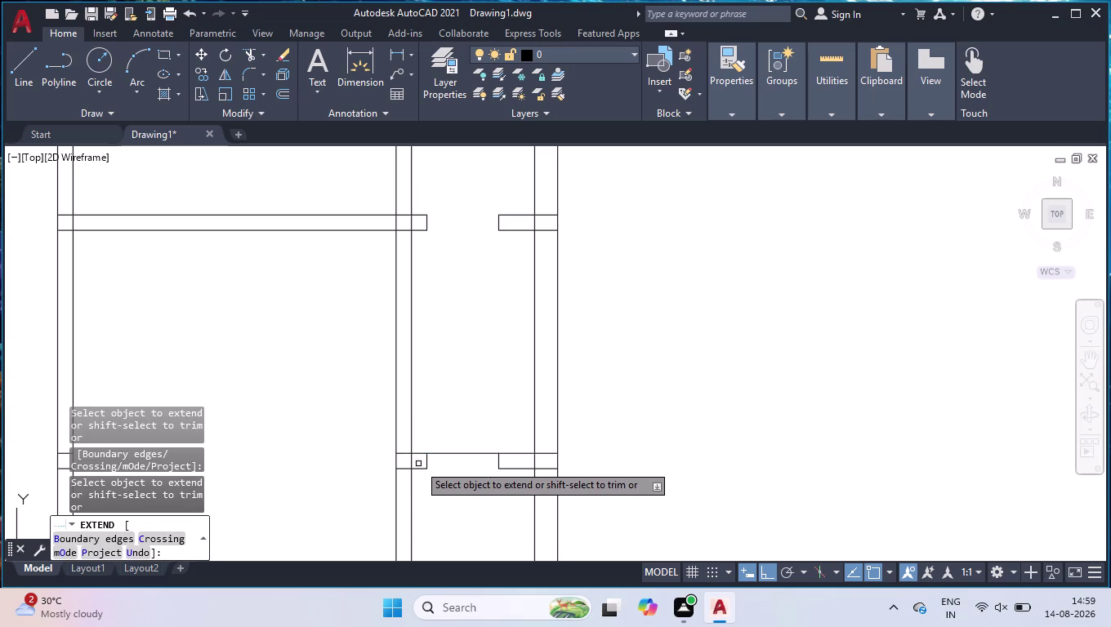
click(418, 465)
click(418, 478)
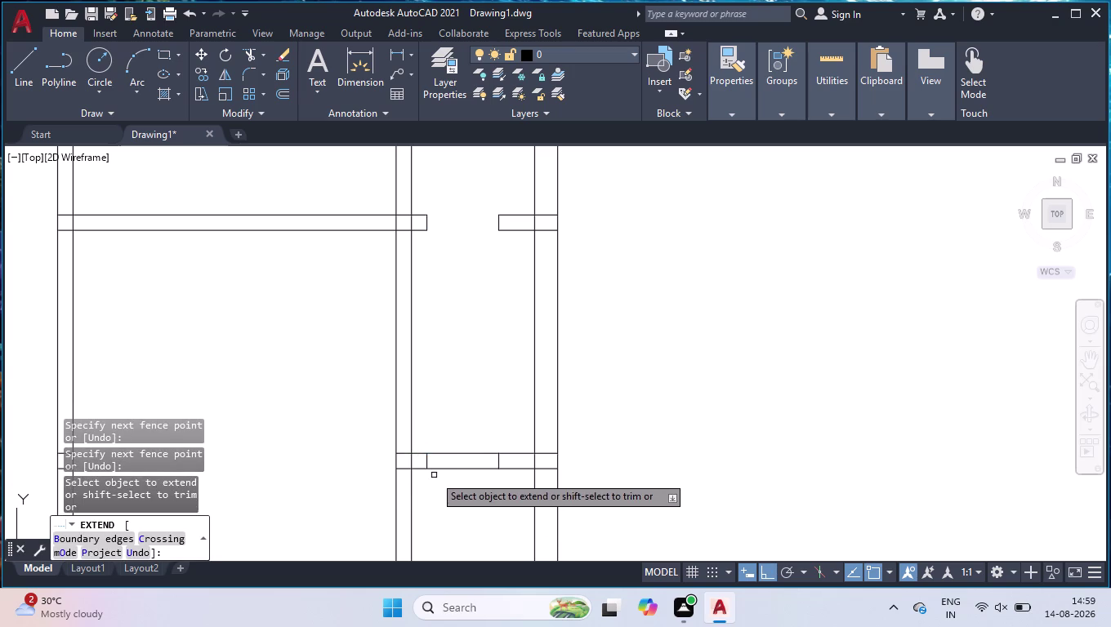
key(Return)
Fence-trim the lines crossing the wall junction.
text(tr)
key(Return)
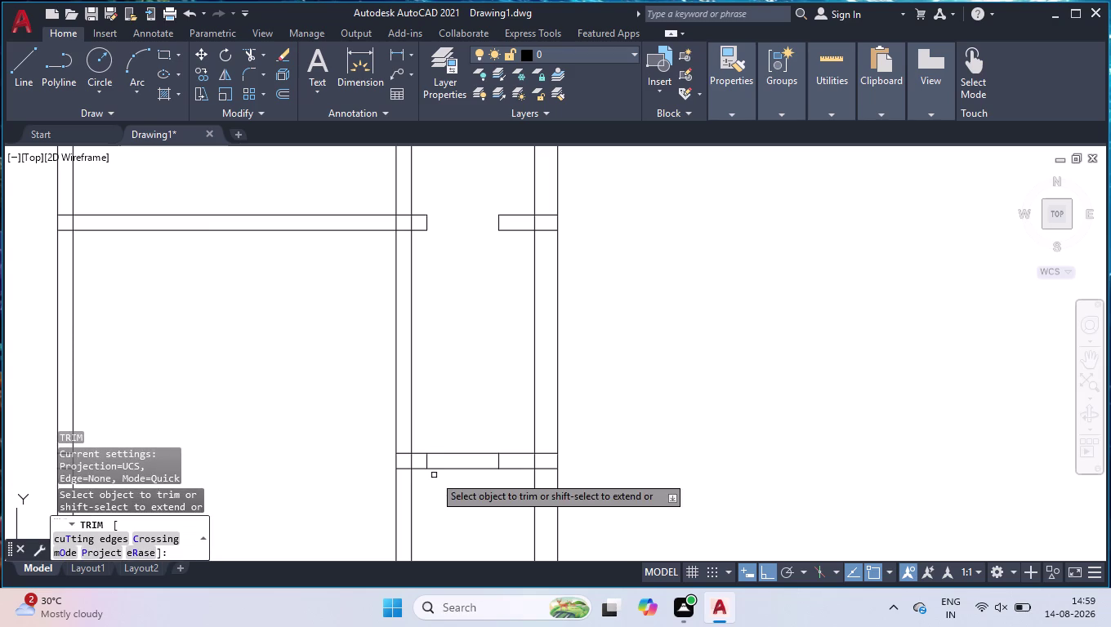
scroll(up, 3)
click(405, 443)
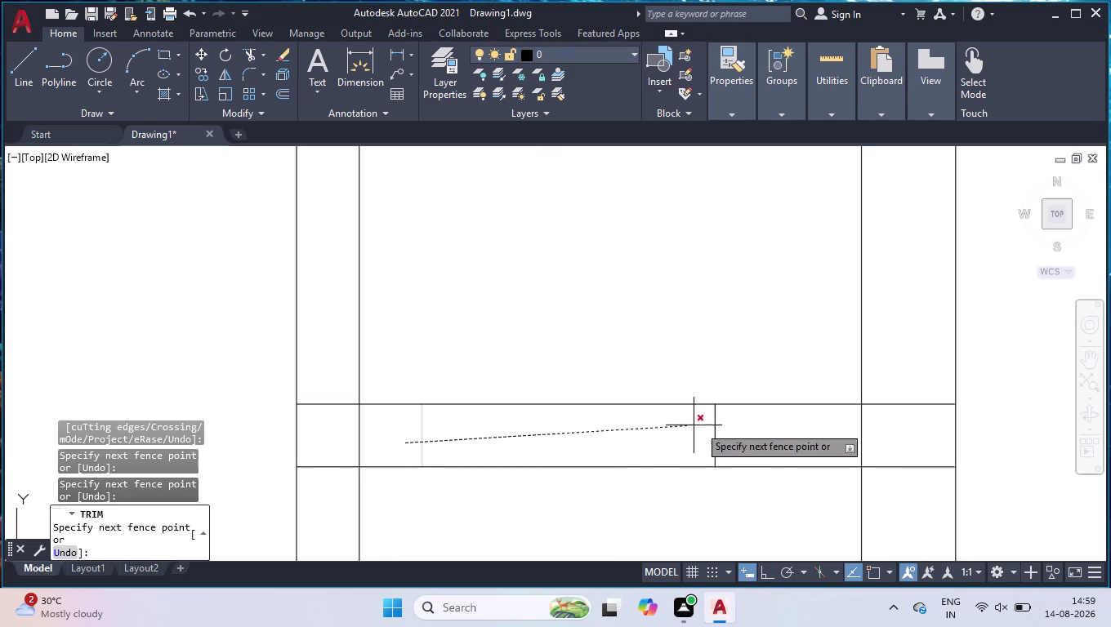
click(759, 445)
key(Return)
scroll(down, 3)
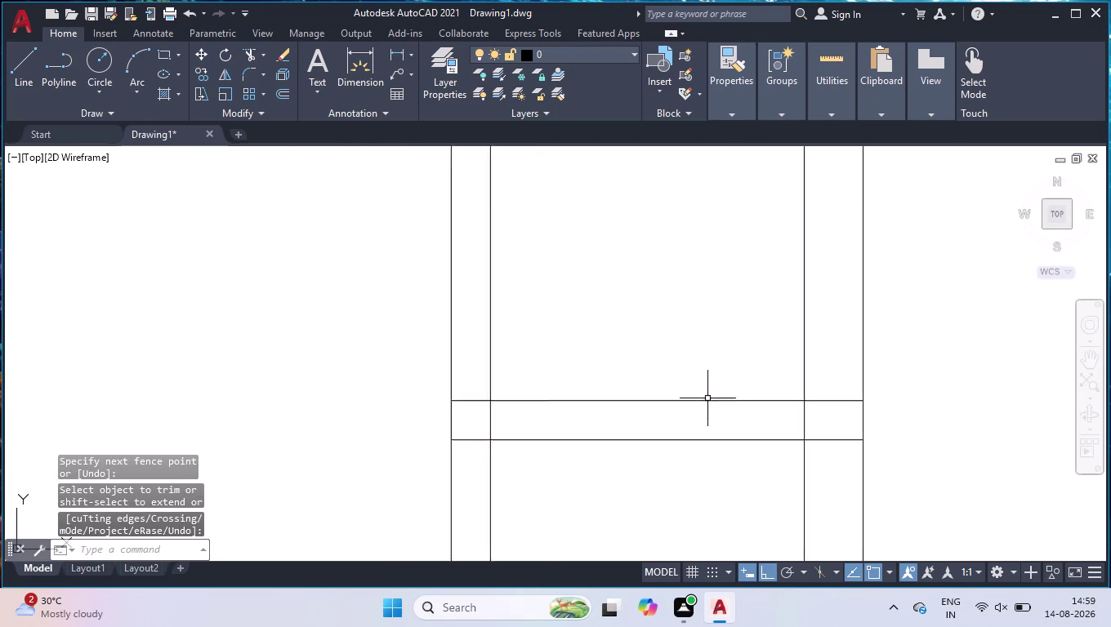
scroll(down, 3)
scroll(up, 3)
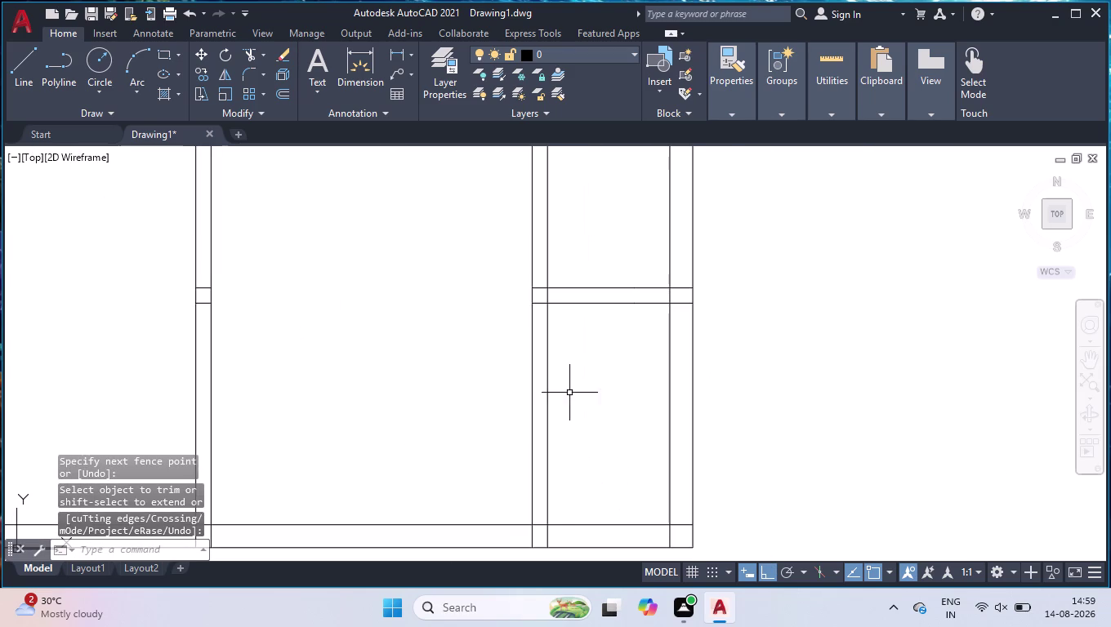
Draw a short line across the wall between its two faces.
key(l)
key(Return)
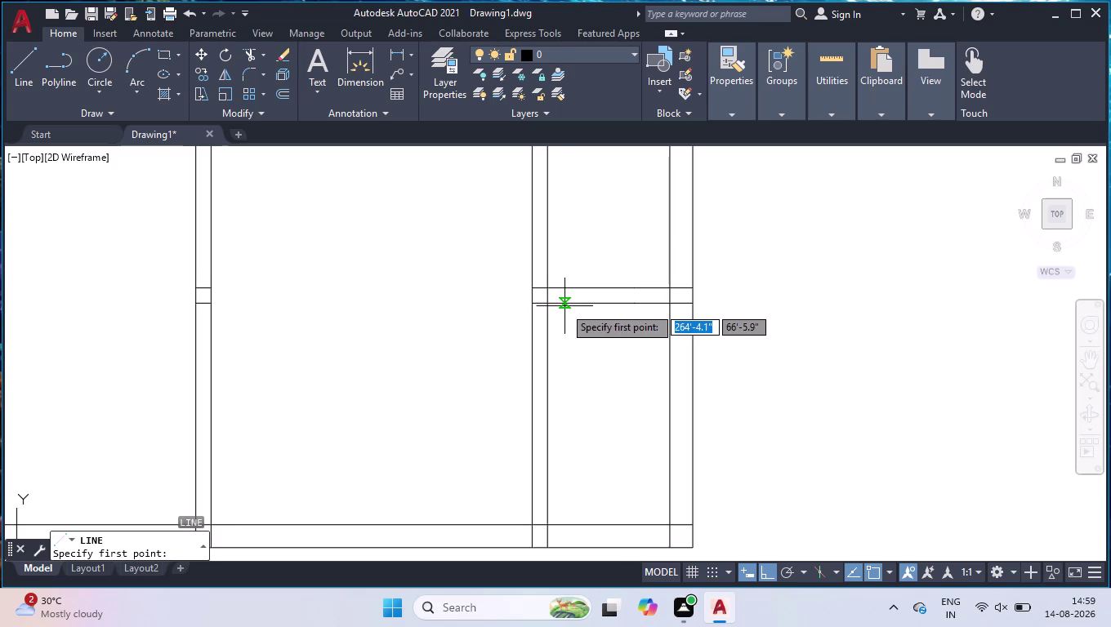
scroll(up, 3)
click(477, 341)
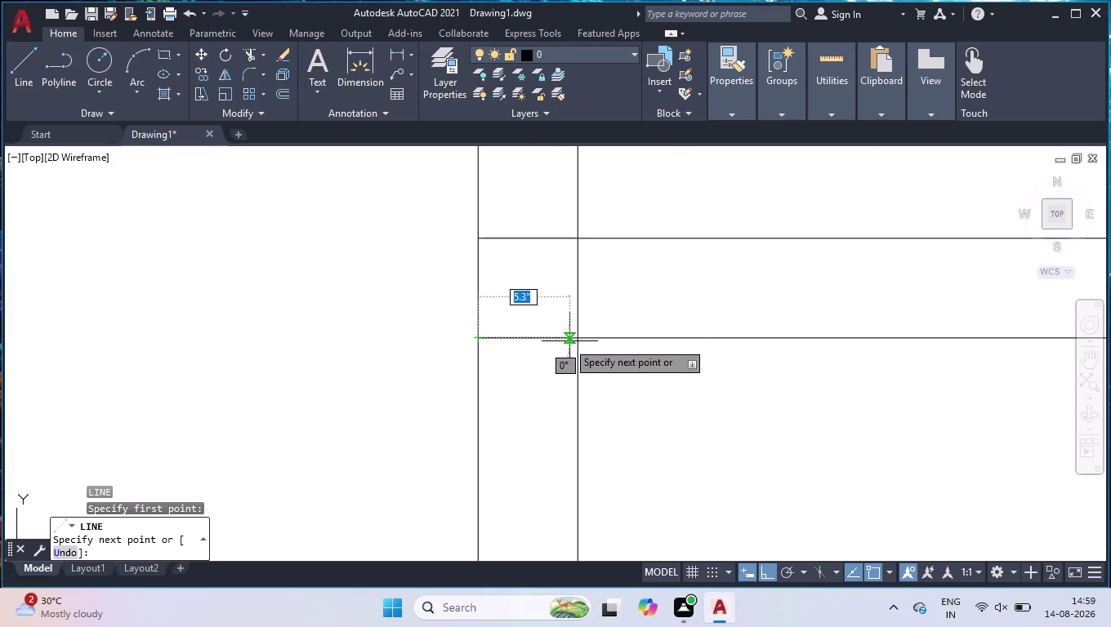
click(578, 342)
key(space)
Move the short line 6" down via its midpoint grip.
text(o)
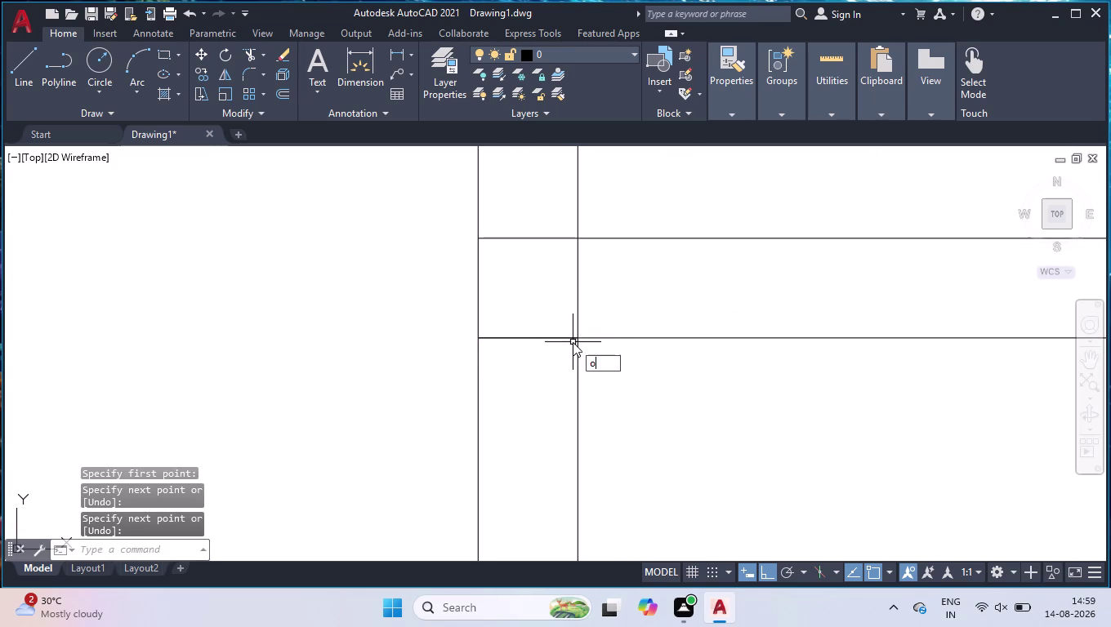
text(ff)
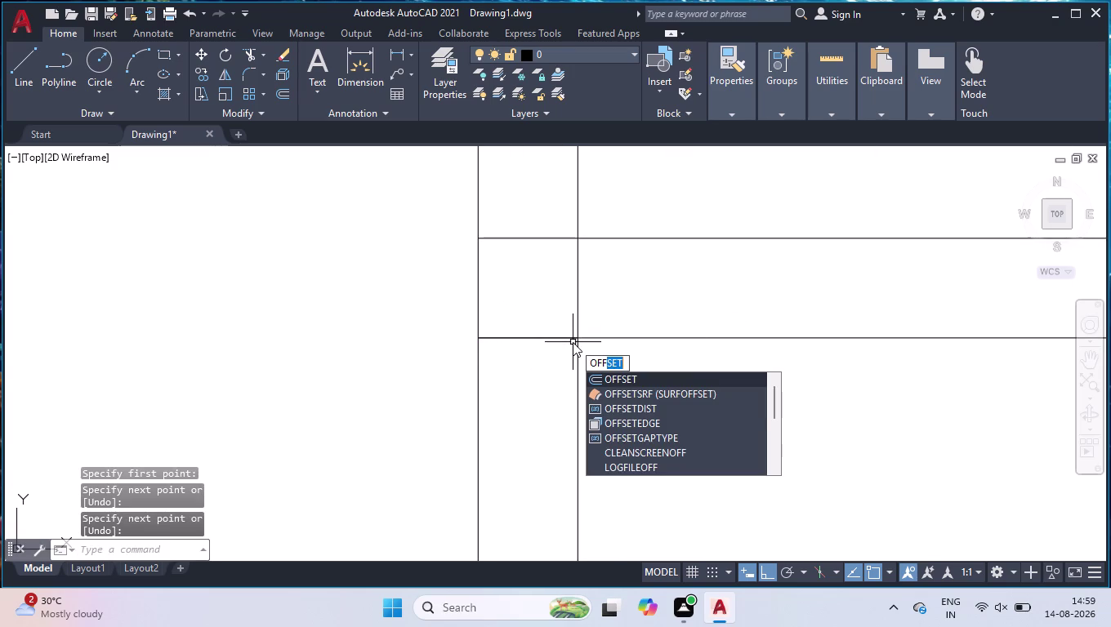
click(332, 305)
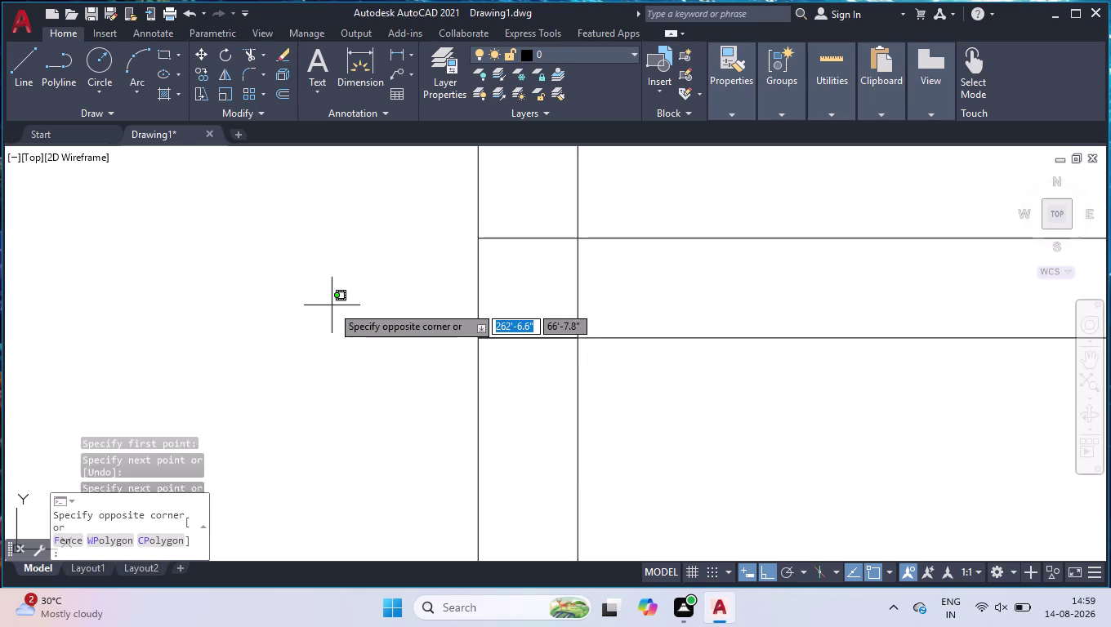
click(332, 305)
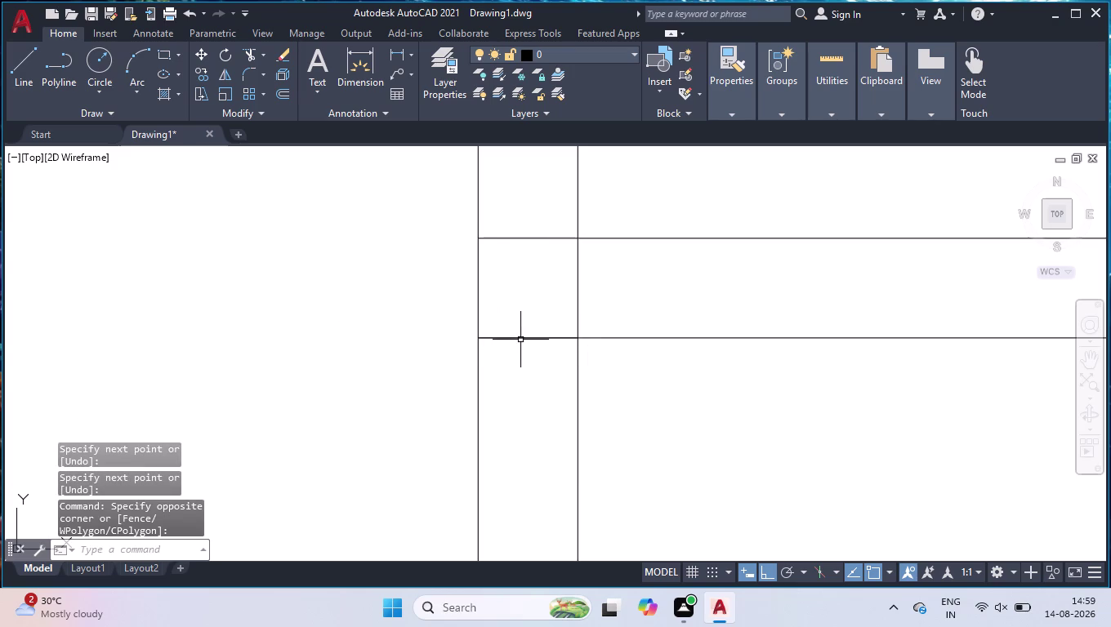
click(521, 339)
click(526, 338)
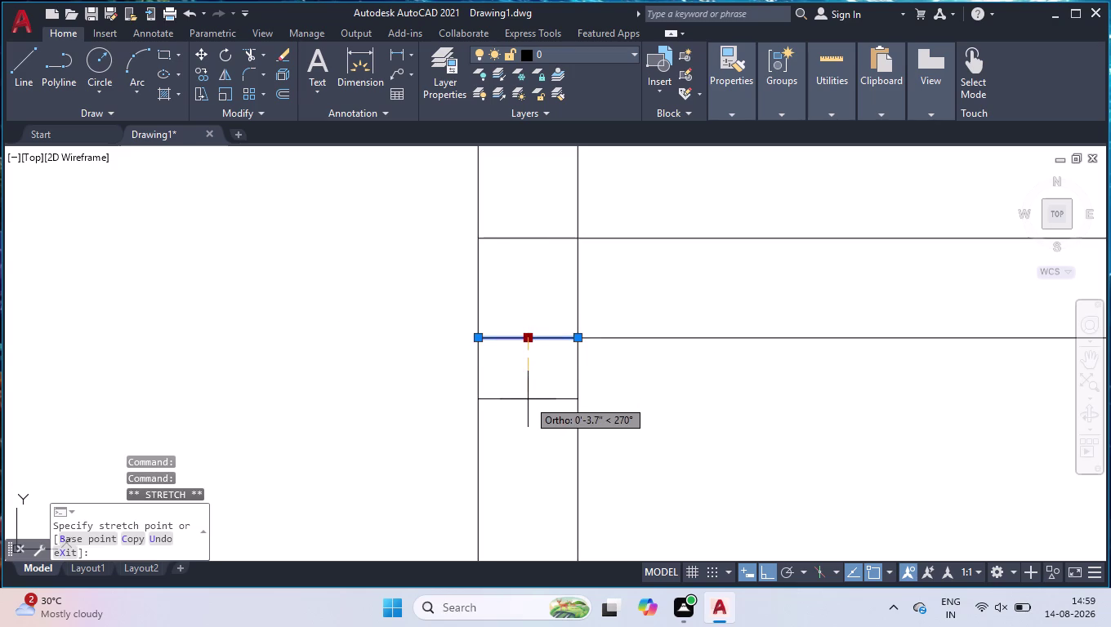
text(6")
key(Return)
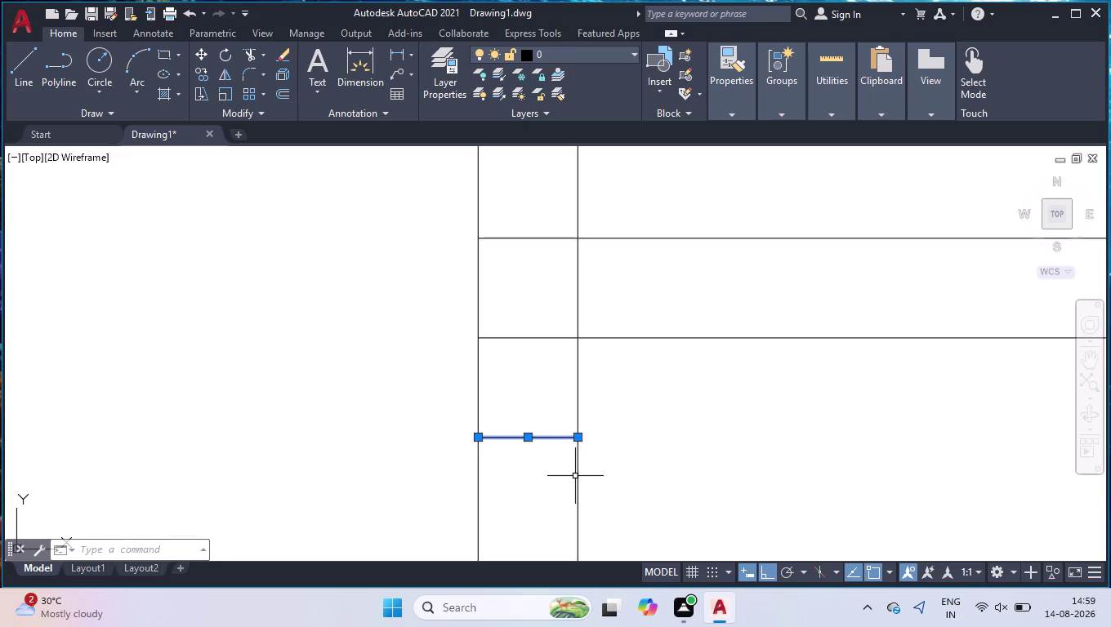
scroll(down, 3)
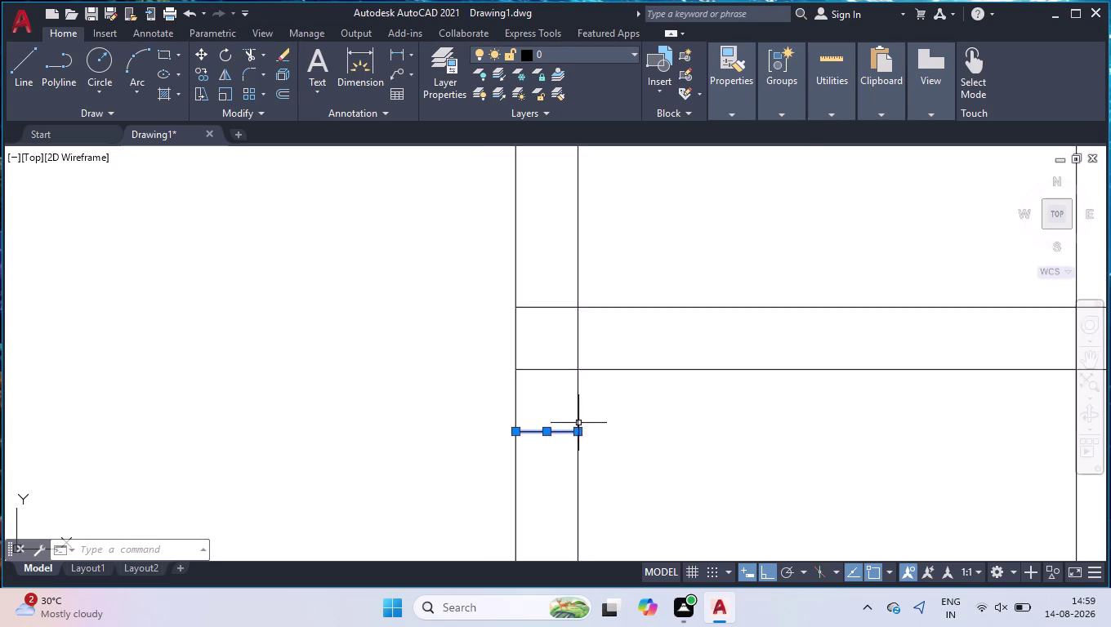
scroll(down, 3)
scroll(down, 3)
scroll(up, 3)
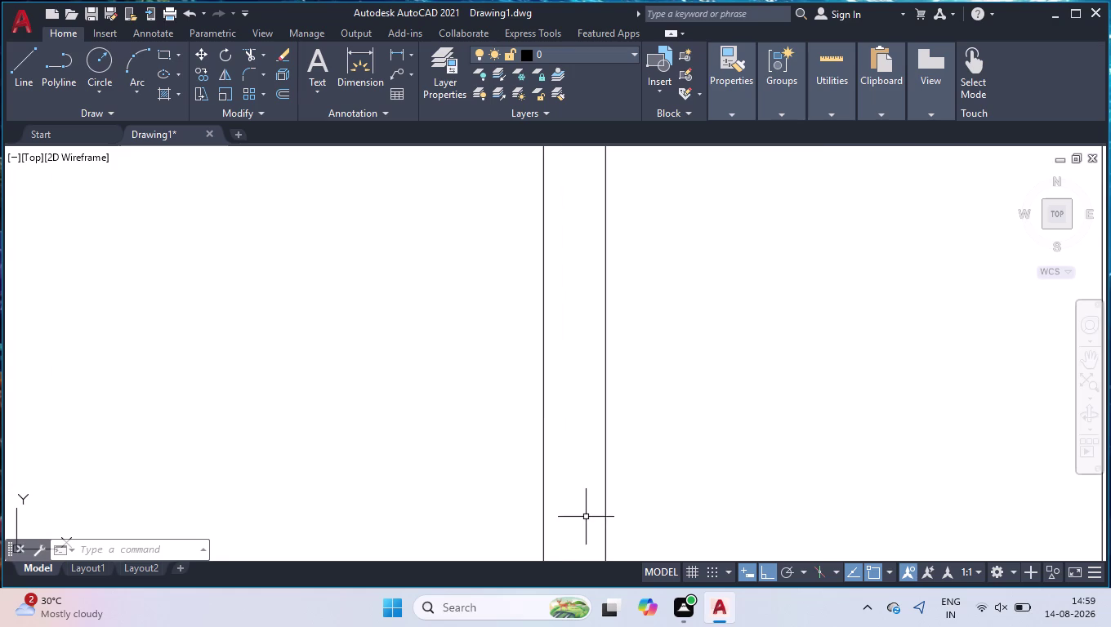
scroll(down, 3)
scroll(up, 3)
Offset the short wall line 2'-4" downward to mark the opening's other edge.
key(o)
text(ff)
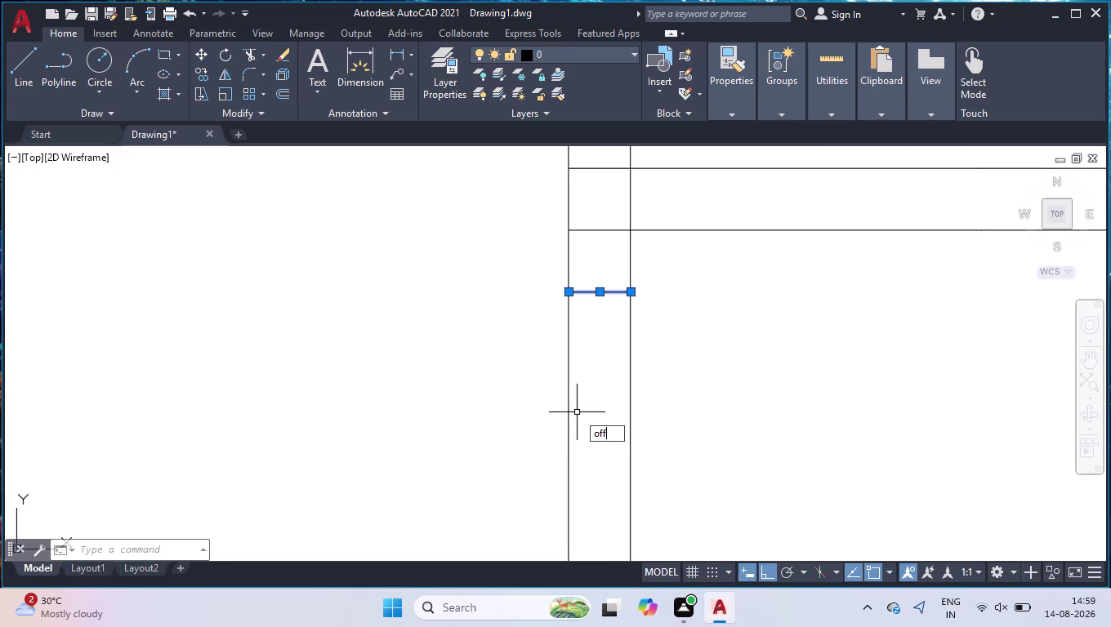
key(Return)
key(2)
text('4)
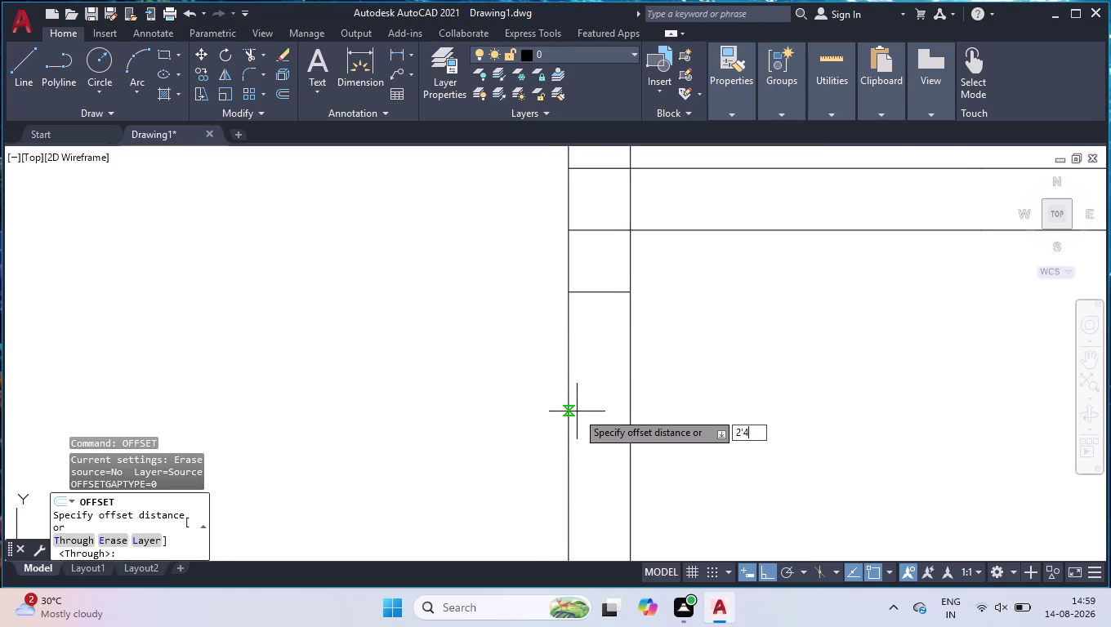
text(")
key(Return)
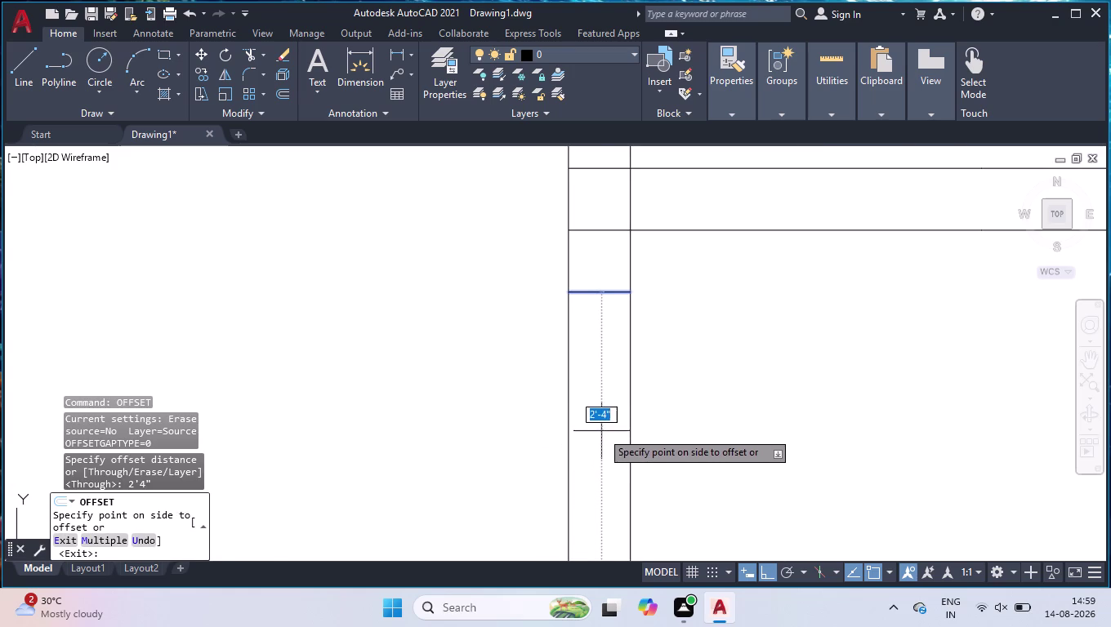
scroll(down, 3)
click(598, 489)
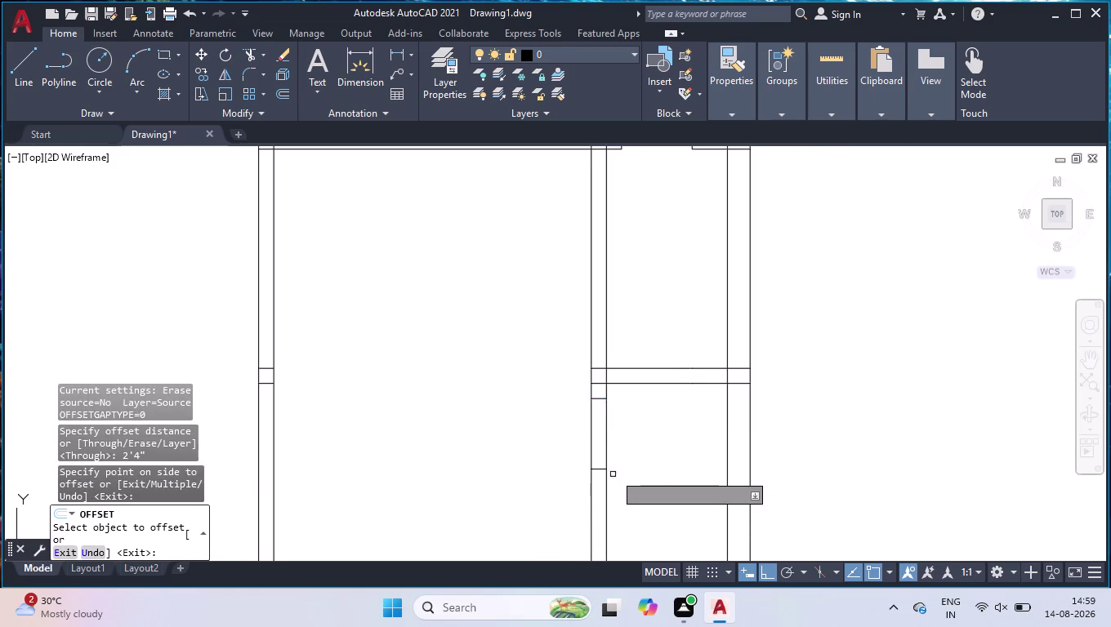
scroll(down, 3)
scroll(up, 3)
key(Return)
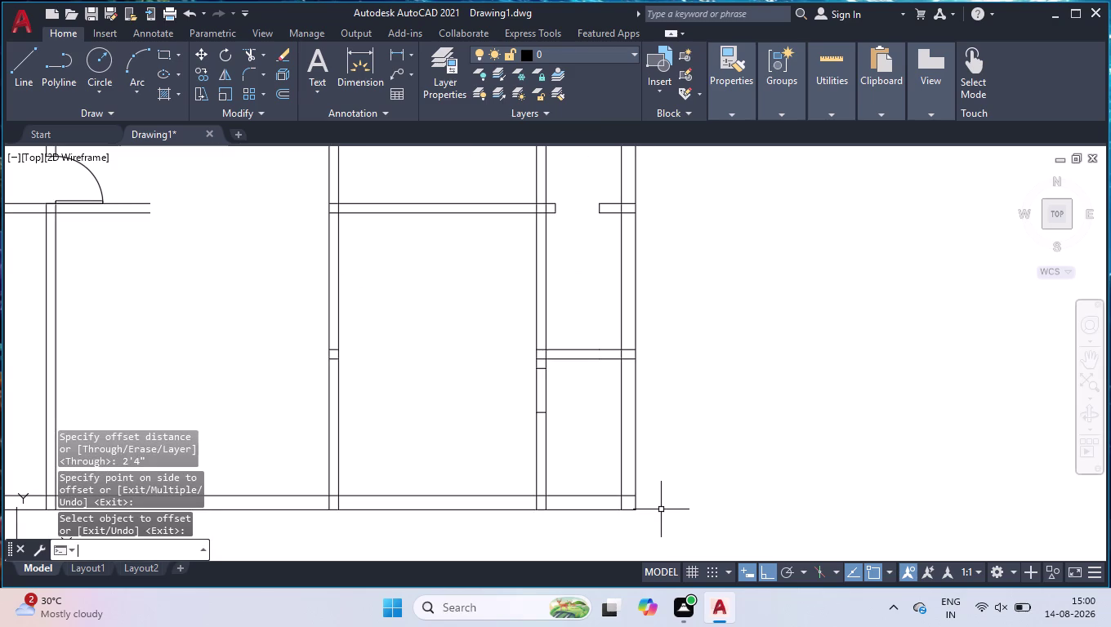
Fence-trim the overlapping lines at the left junctions and across the right wall.
text(tr)
key(Return)
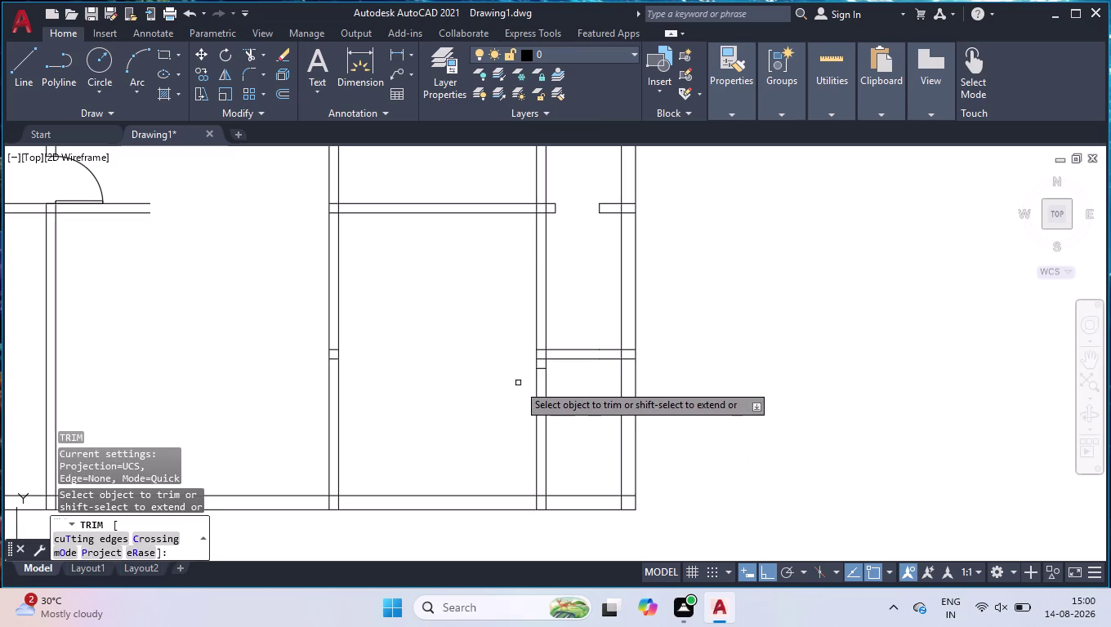
click(517, 388)
click(567, 385)
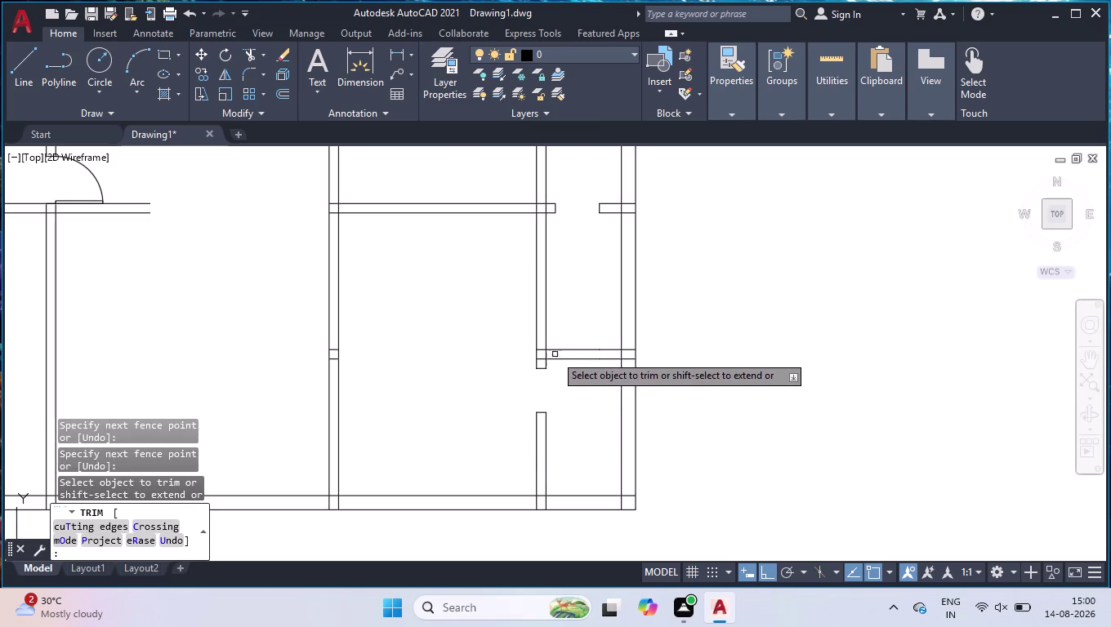
scroll(up, 3)
click(511, 397)
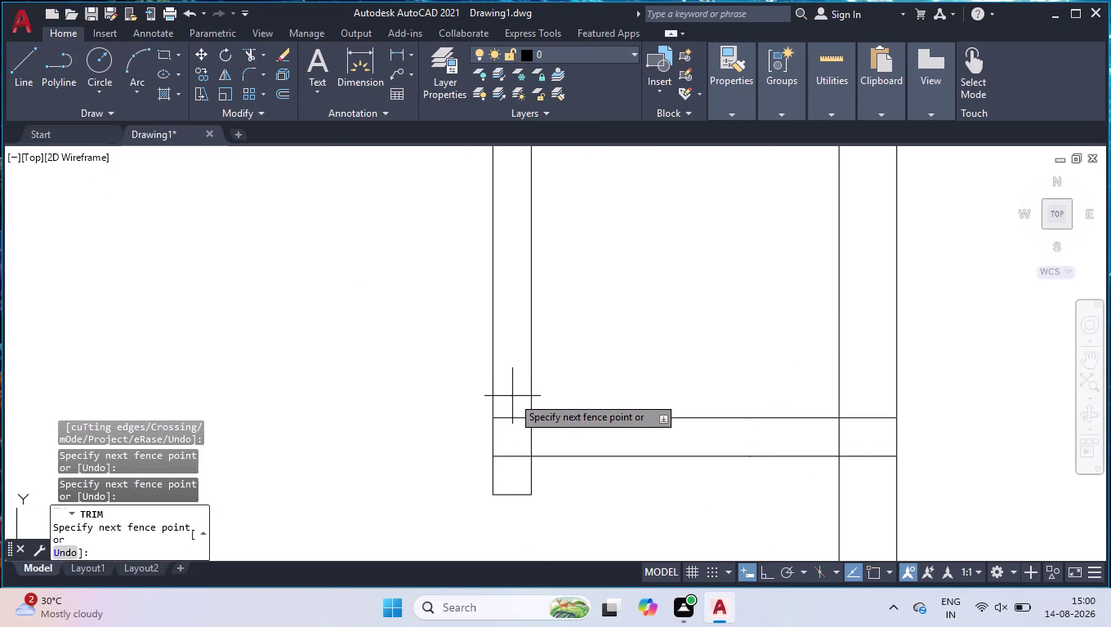
click(514, 476)
click(518, 441)
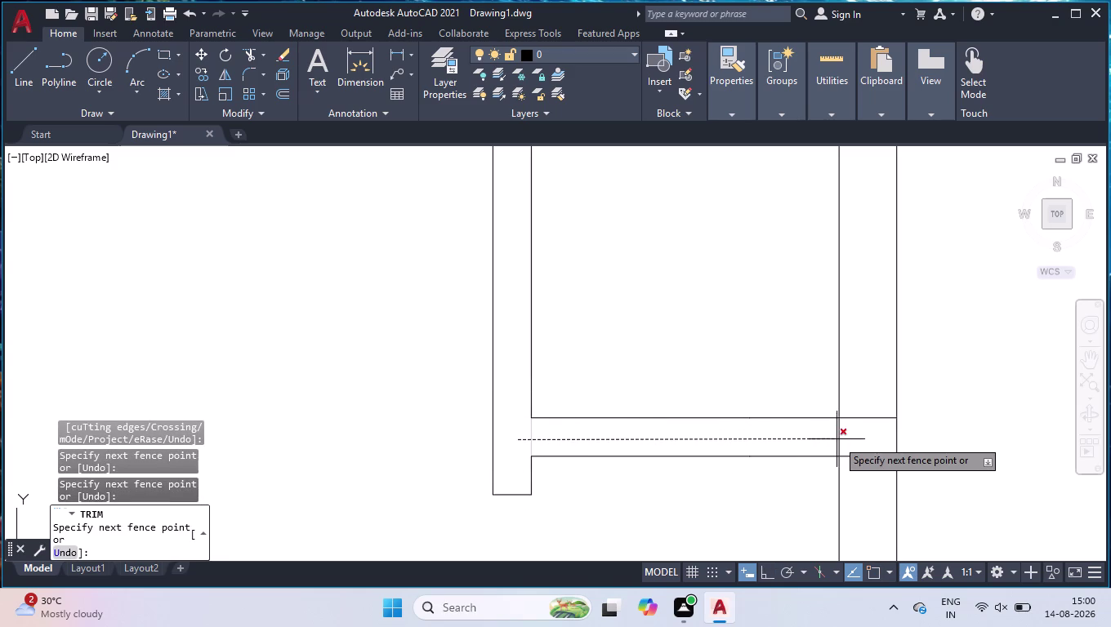
click(865, 438)
click(864, 375)
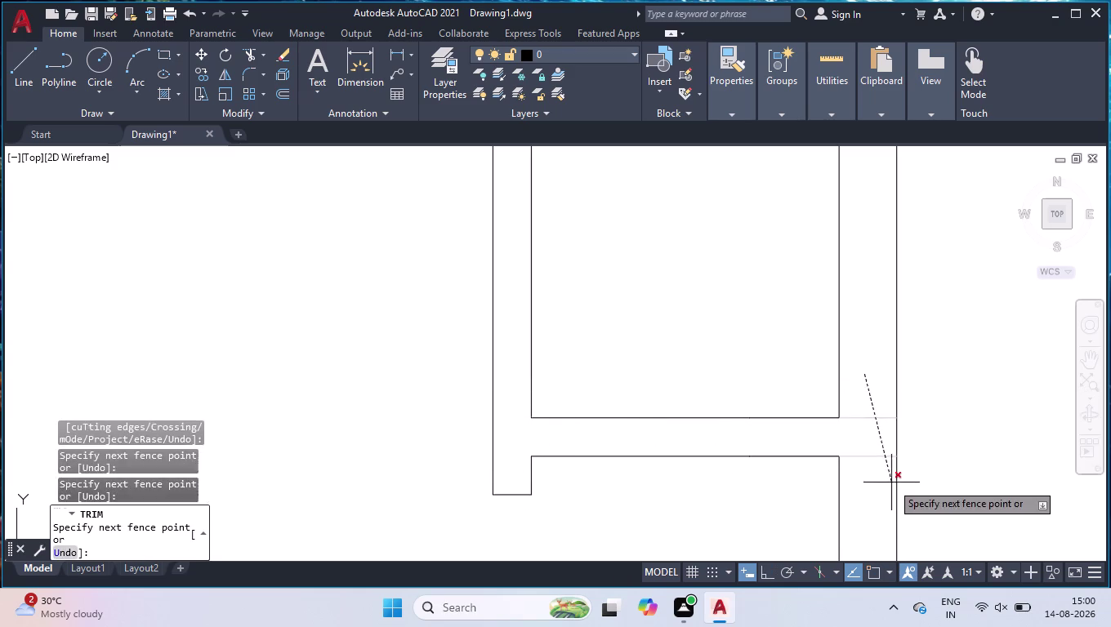
click(882, 499)
scroll(down, 3)
scroll(down, 3)
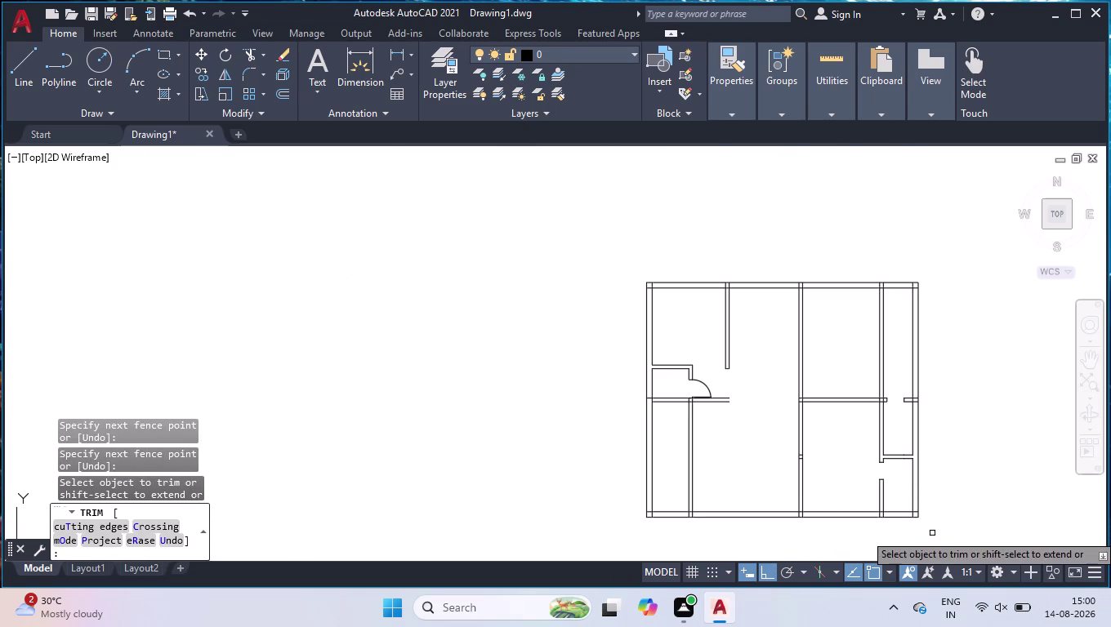
scroll(up, 3)
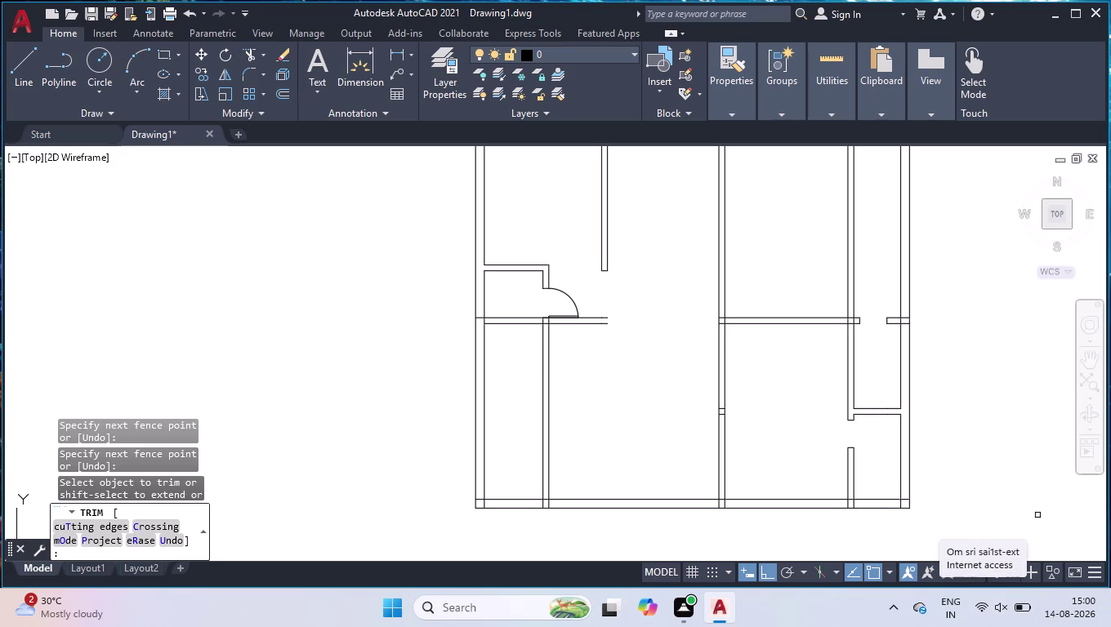
scroll(up, 3)
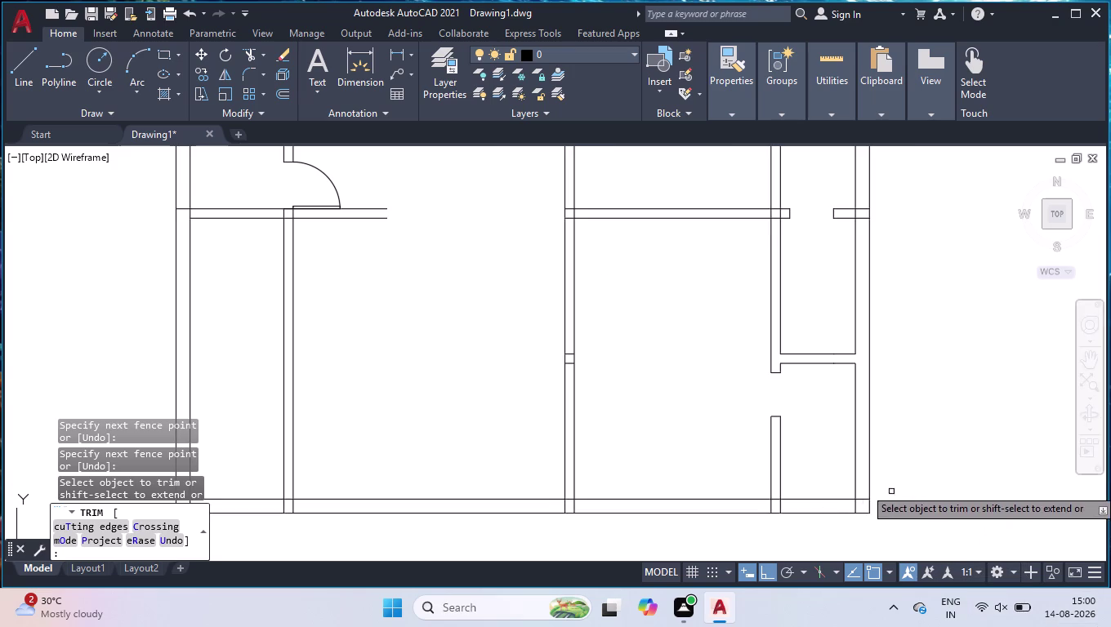
Trim the bottom, bottom-left corner, top and right wall lines, then end TRIM.
click(866, 507)
scroll(down, 3)
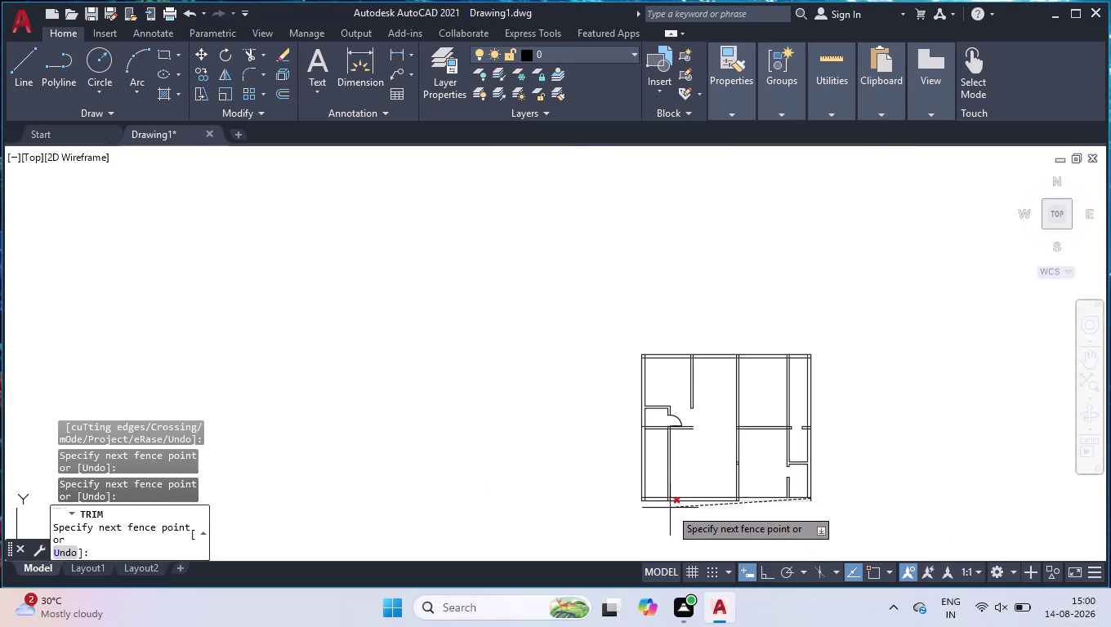
scroll(up, 3)
click(669, 497)
click(669, 497)
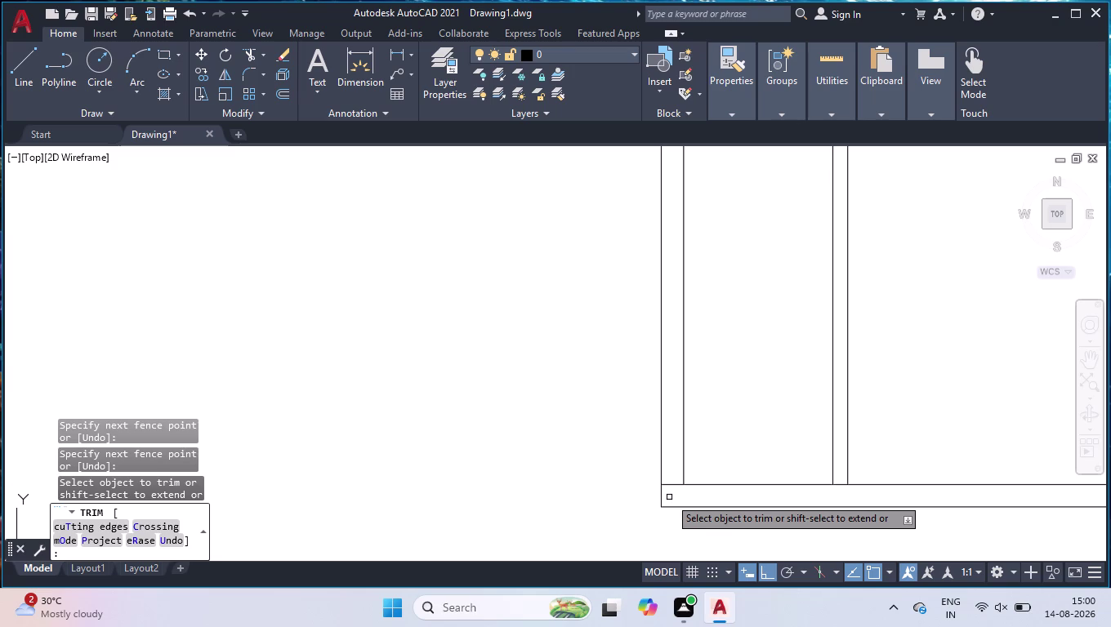
click(670, 498)
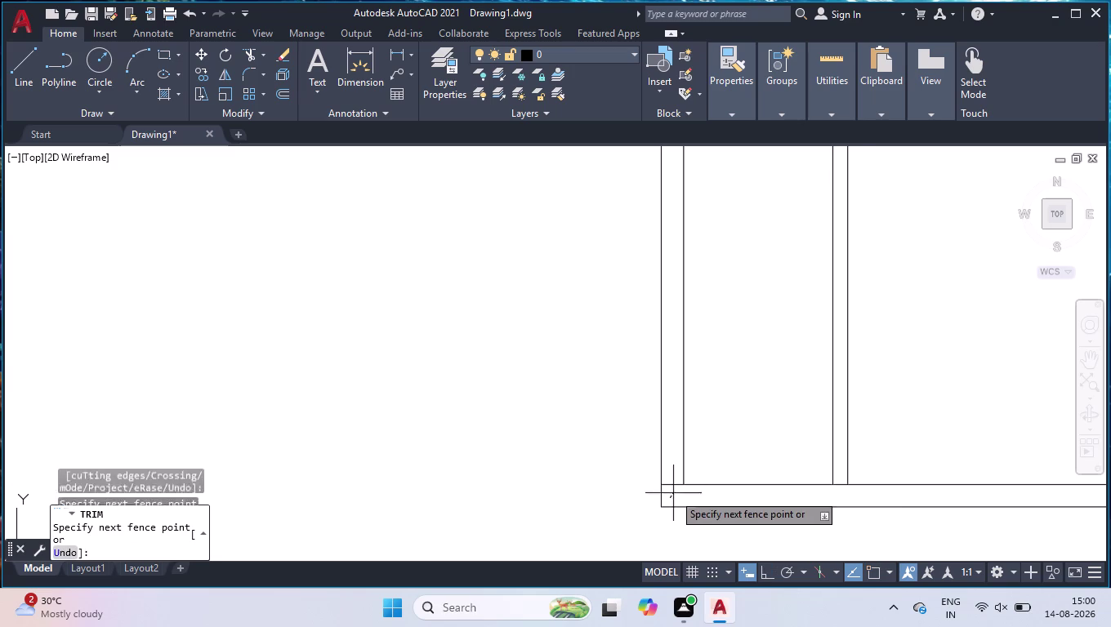
scroll(down, 3)
scroll(up, 3)
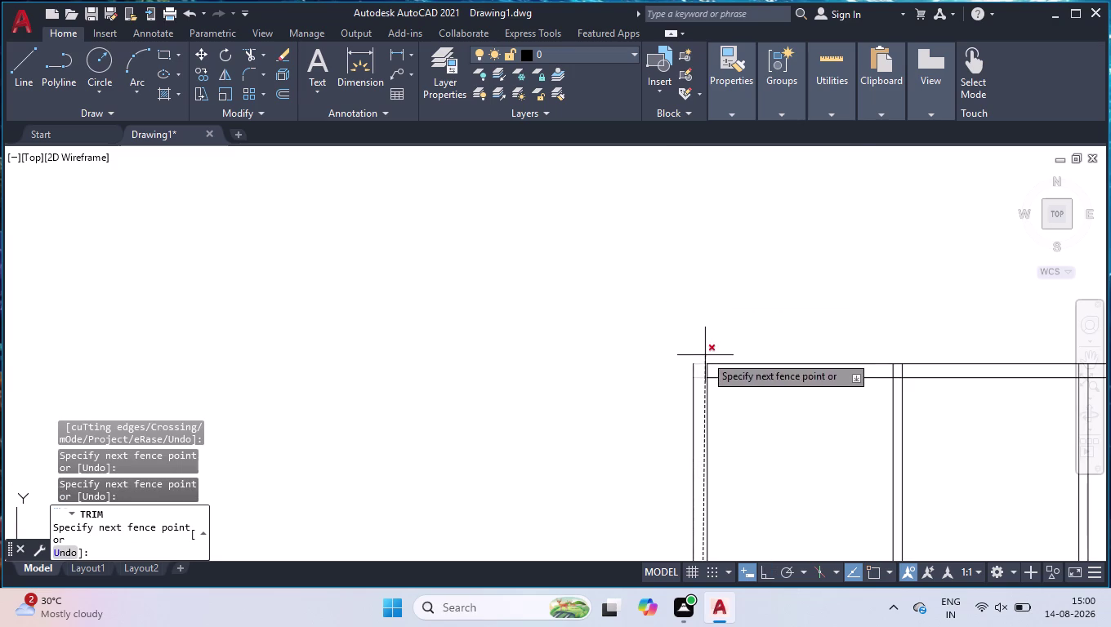
click(702, 373)
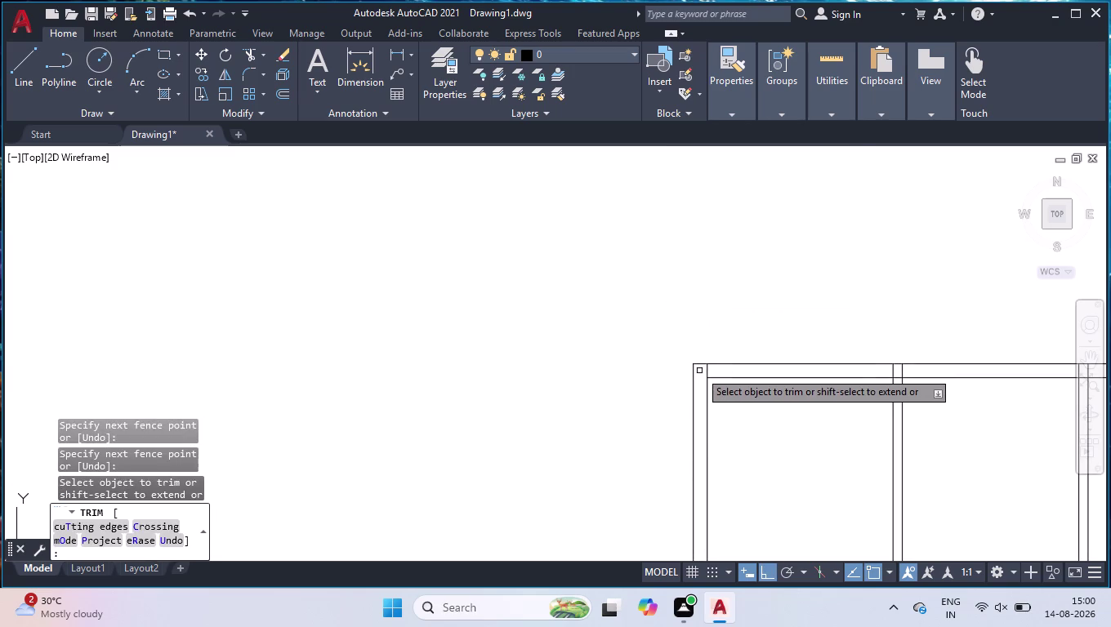
click(700, 371)
scroll(down, 3)
scroll(up, 3)
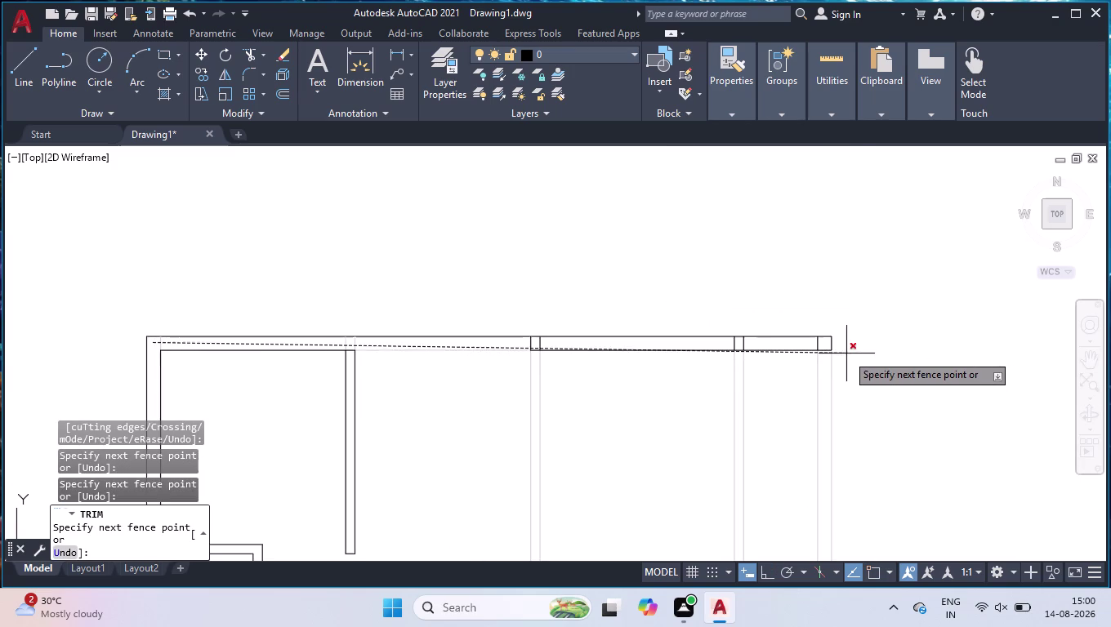
scroll(up, 3)
click(806, 314)
click(811, 309)
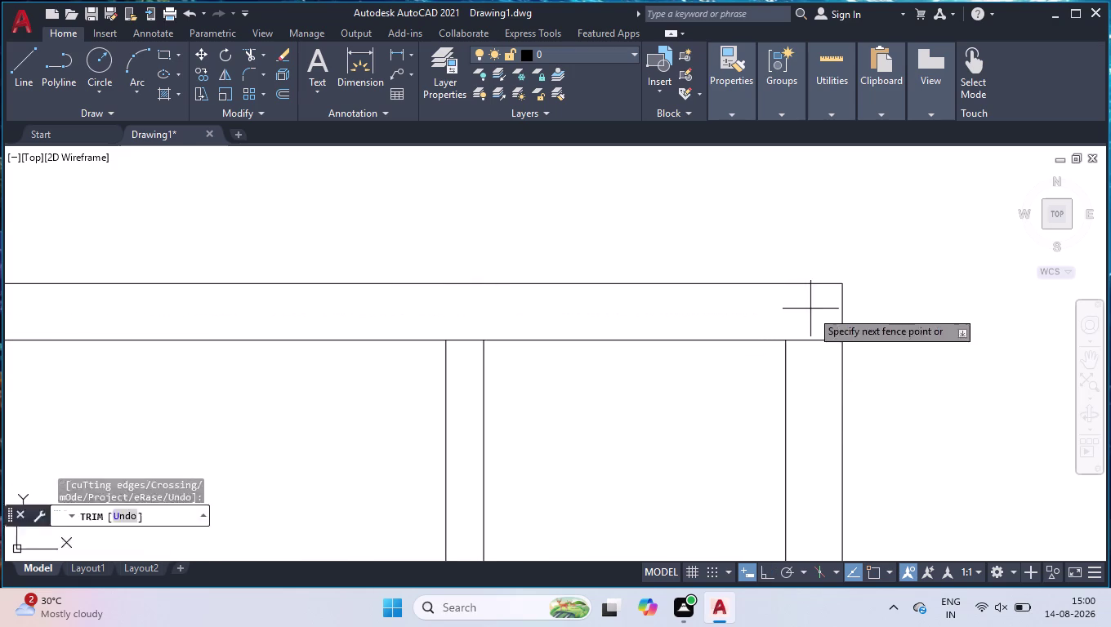
scroll(down, 3)
scroll(down, 3)
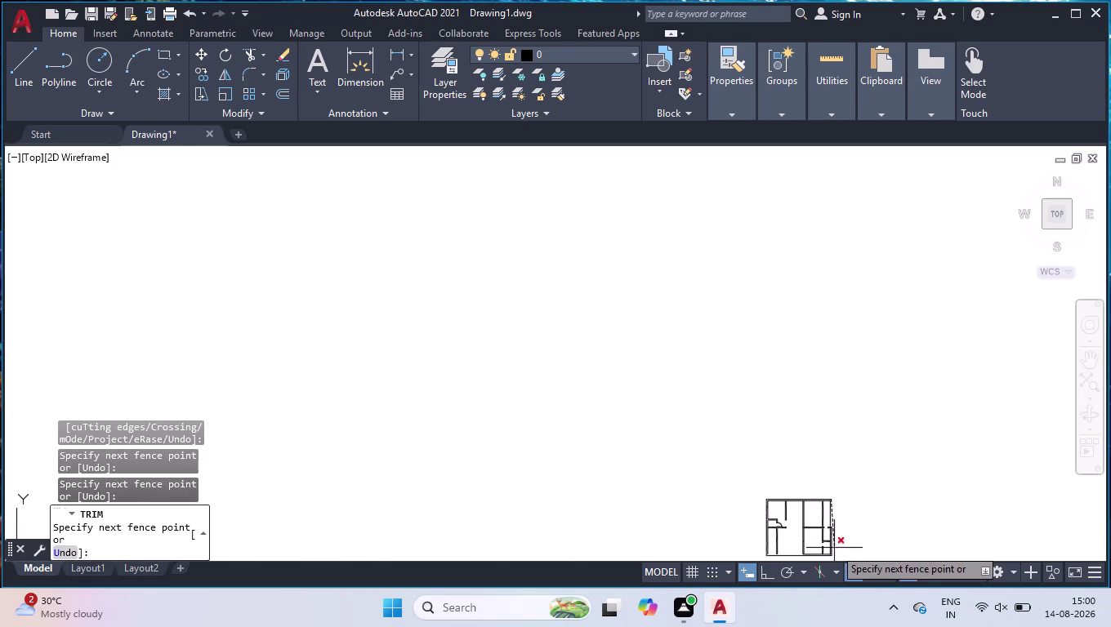
scroll(down, 3)
scroll(up, 3)
scroll(up, 3)
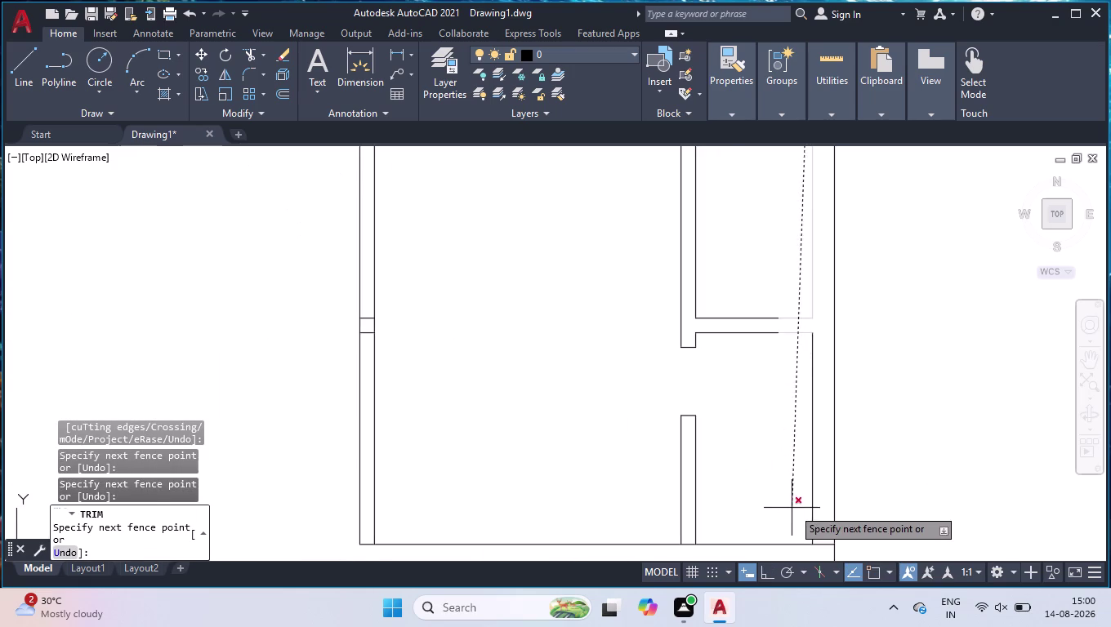
click(825, 506)
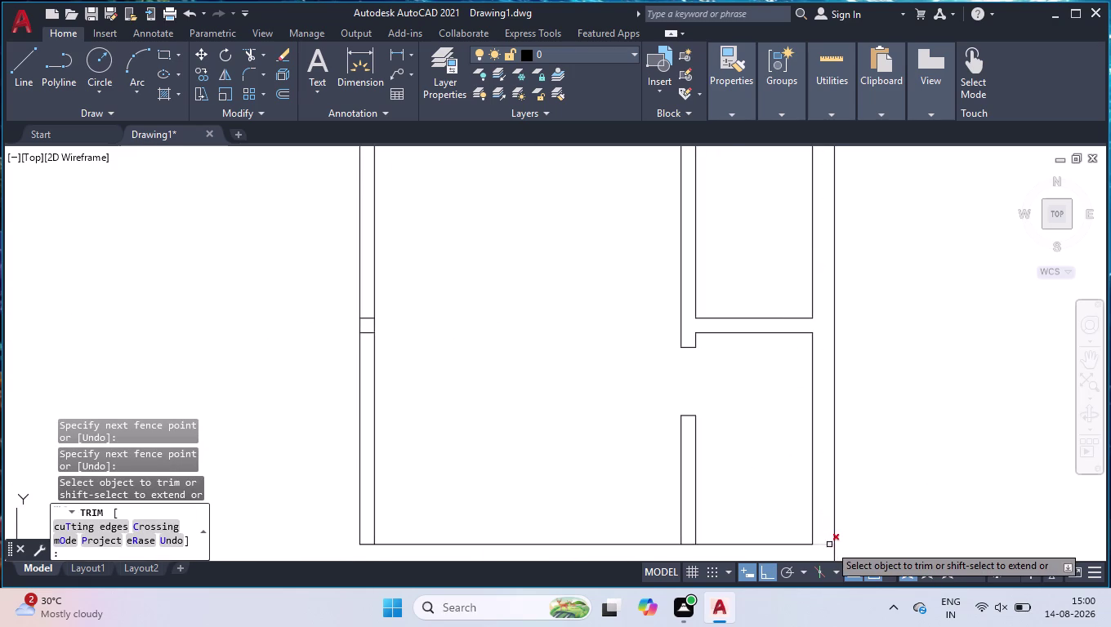
click(829, 545)
scroll(down, 3)
key(space)
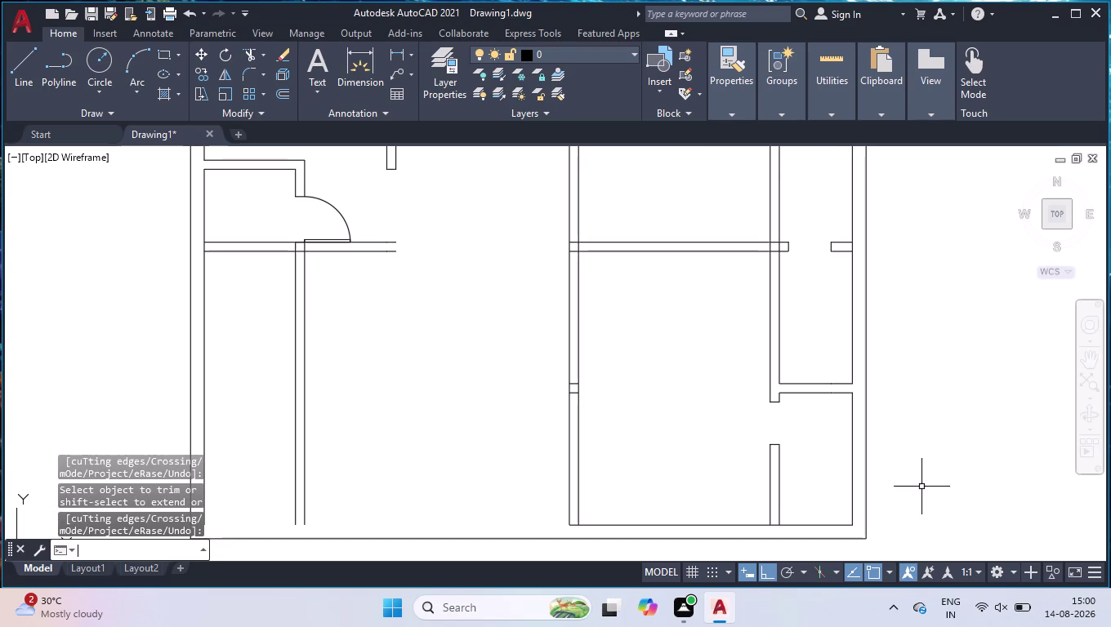
scroll(down, 3)
scroll(down, 3)
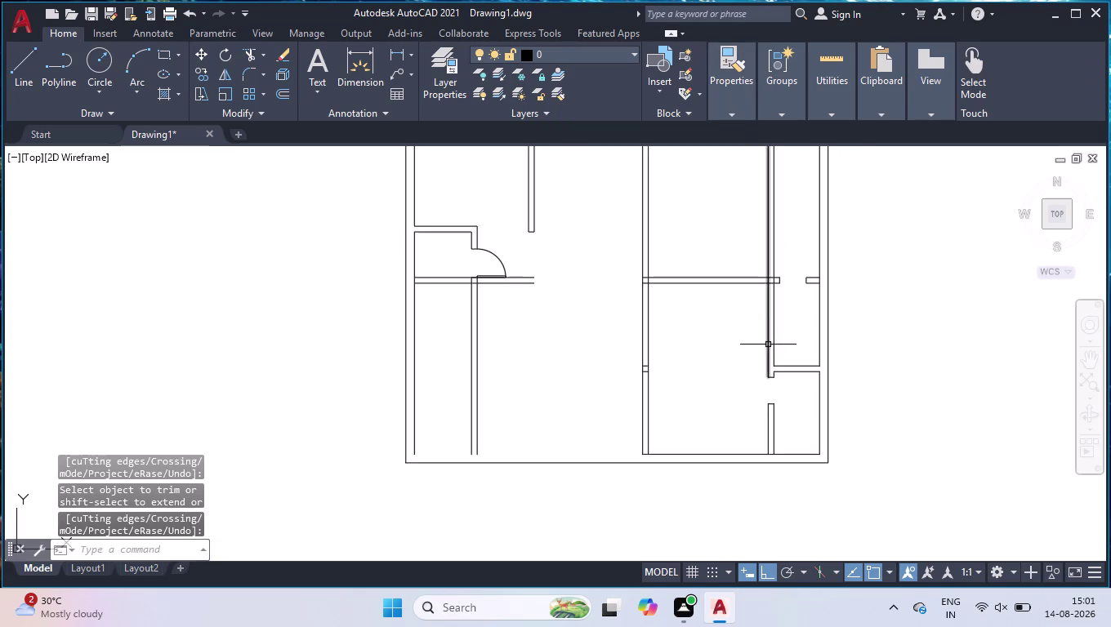
scroll(down, 3)
Erase the two duplicate vertical lines on the right interior strip wall.
scroll(up, 3)
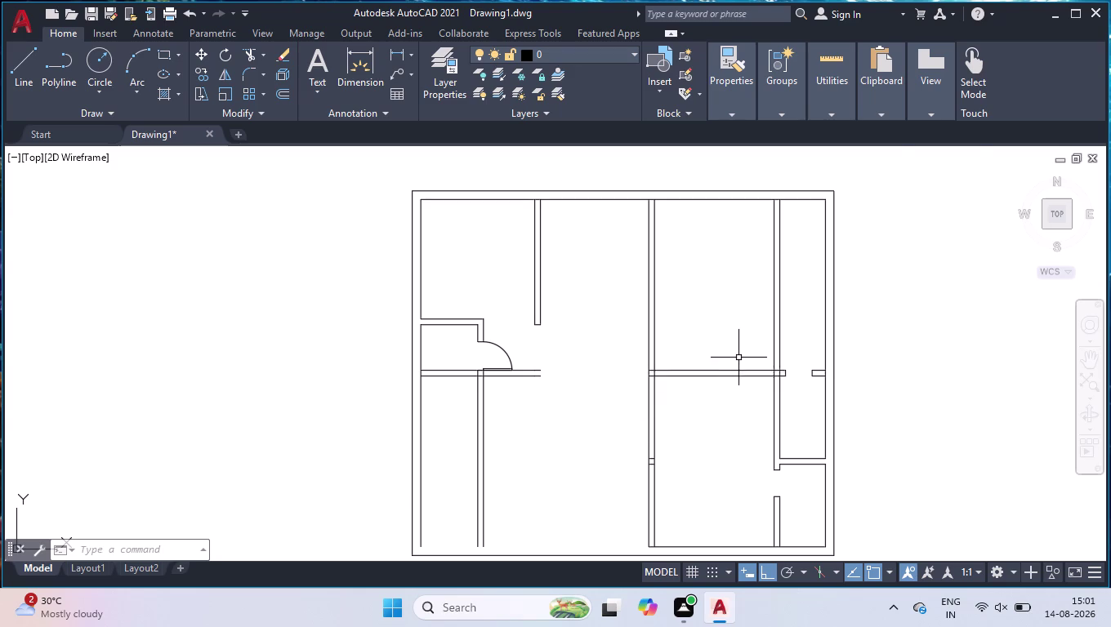
scroll(up, 3)
scroll(down, 3)
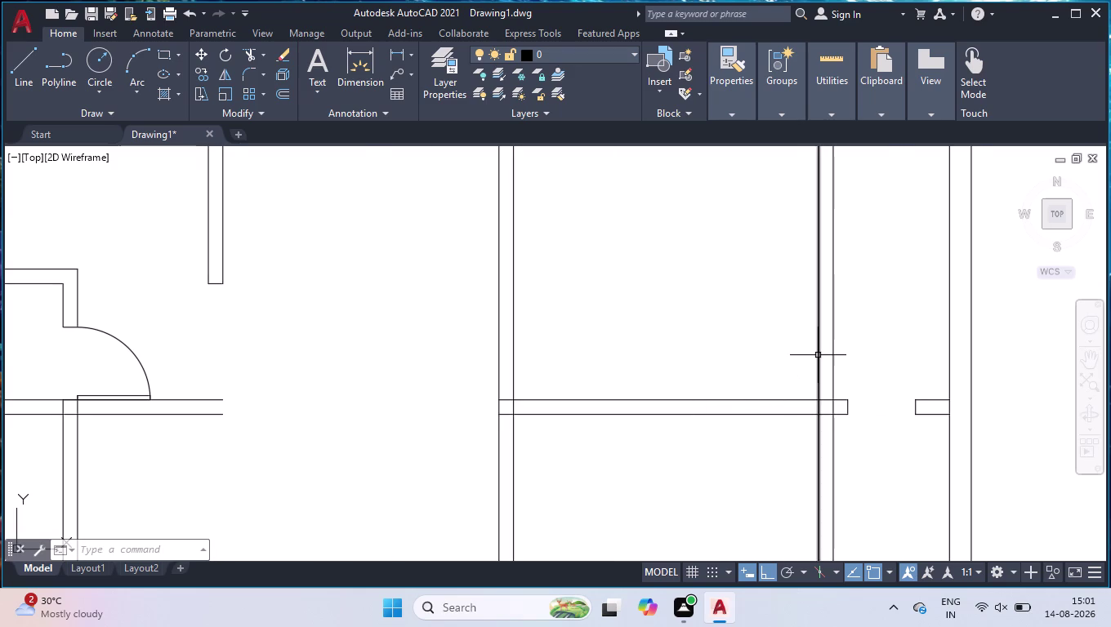
click(872, 306)
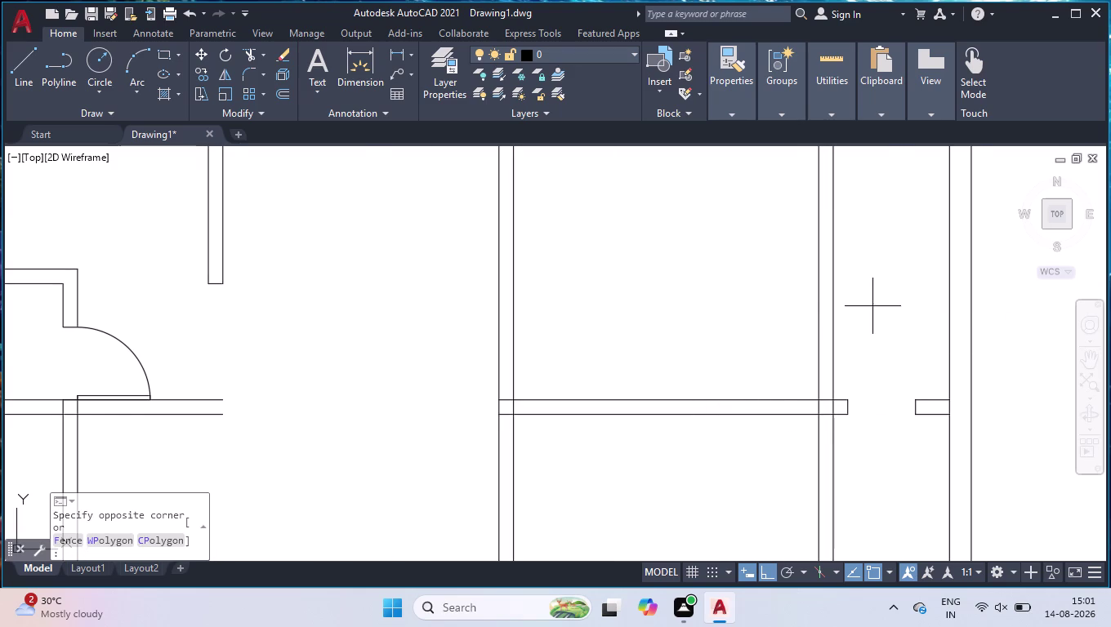
click(807, 335)
scroll(down, 3)
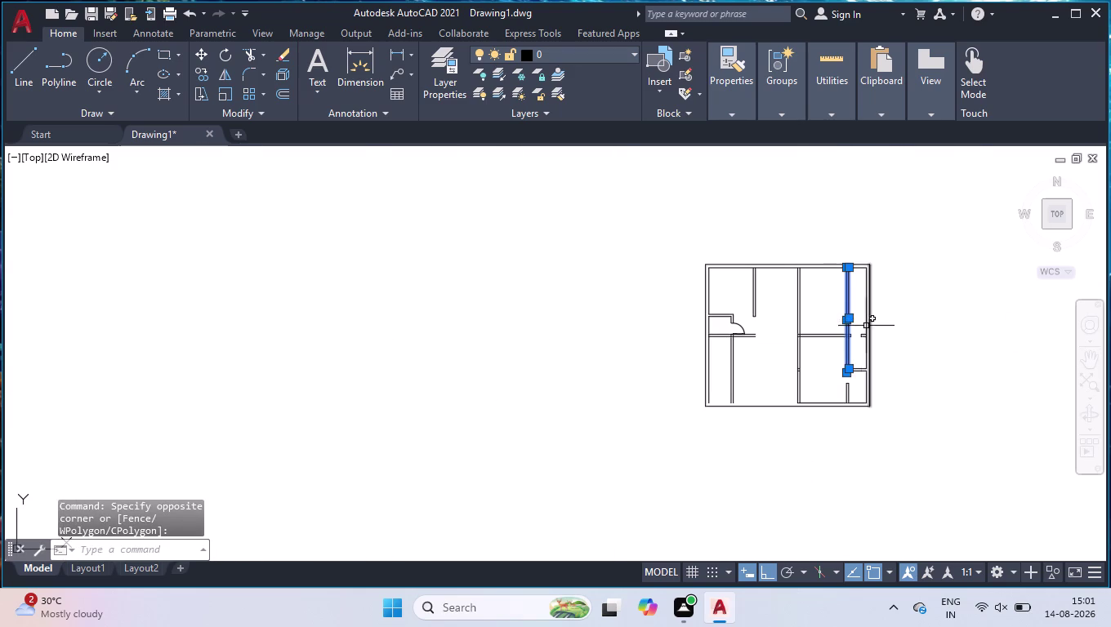
key(Delete)
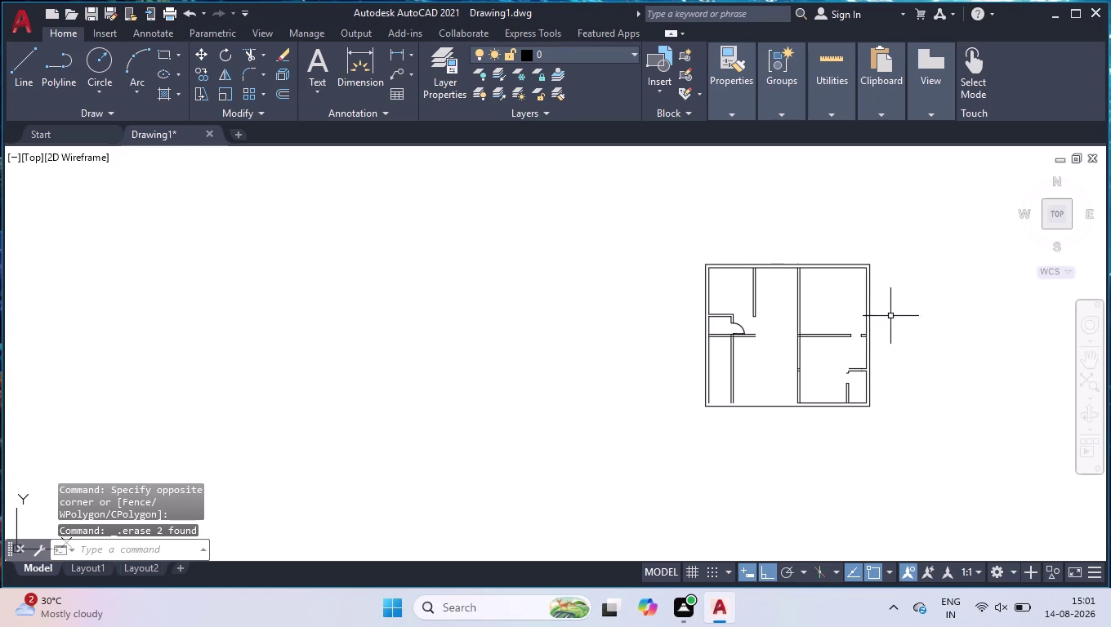
scroll(up, 3)
scroll(up, 3)
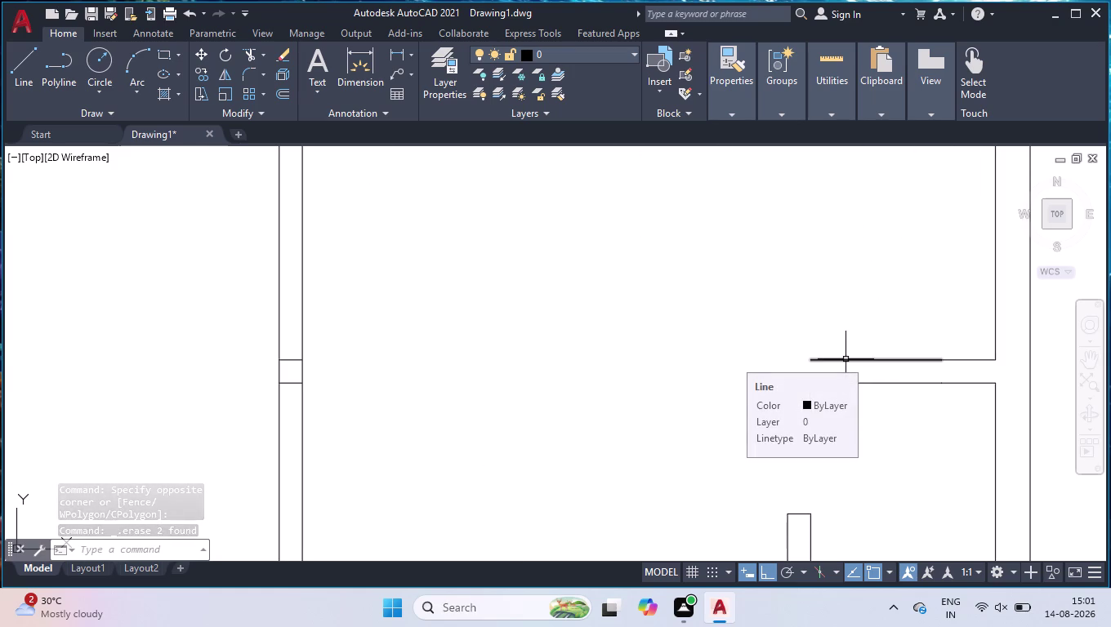
Draw 1' capping lines at the open end of the right-hand wall stub.
key(l)
key(Return)
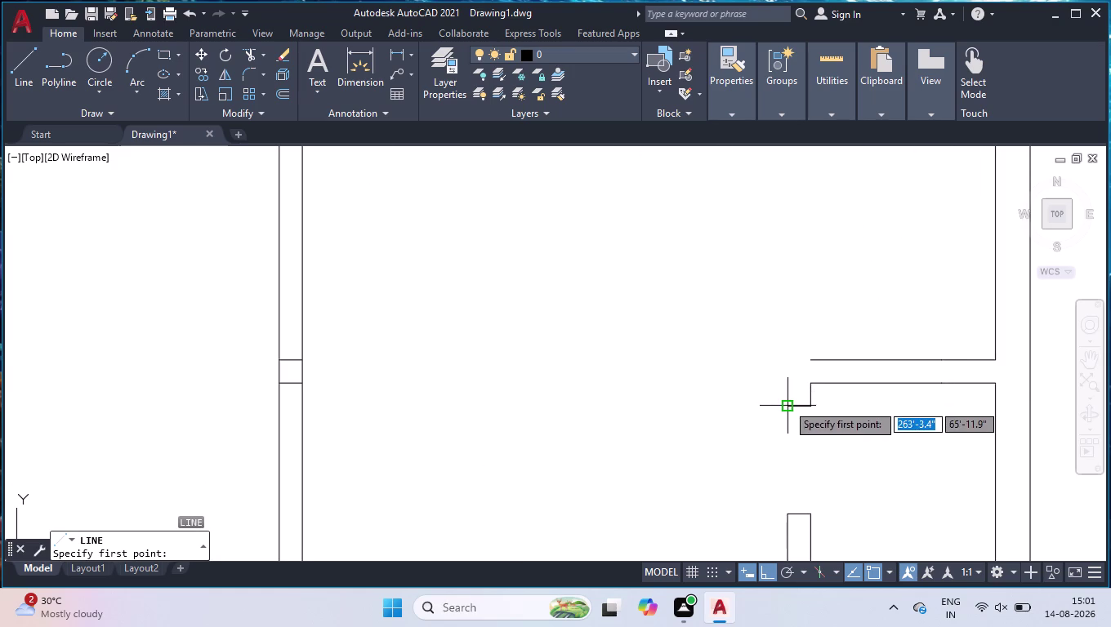
click(787, 405)
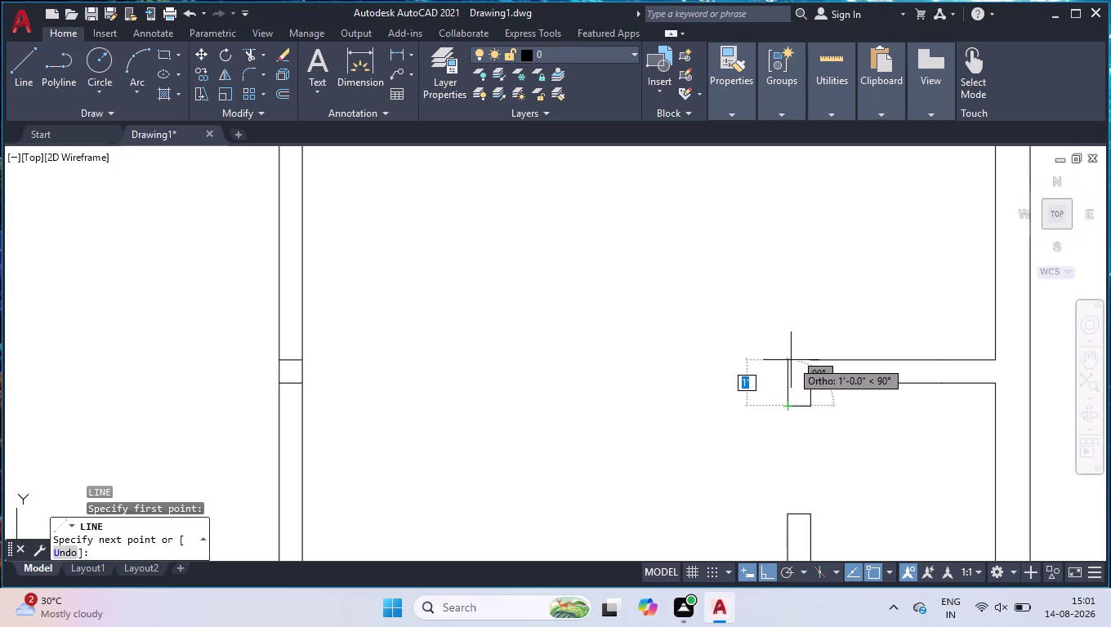
text(1')
key(Return)
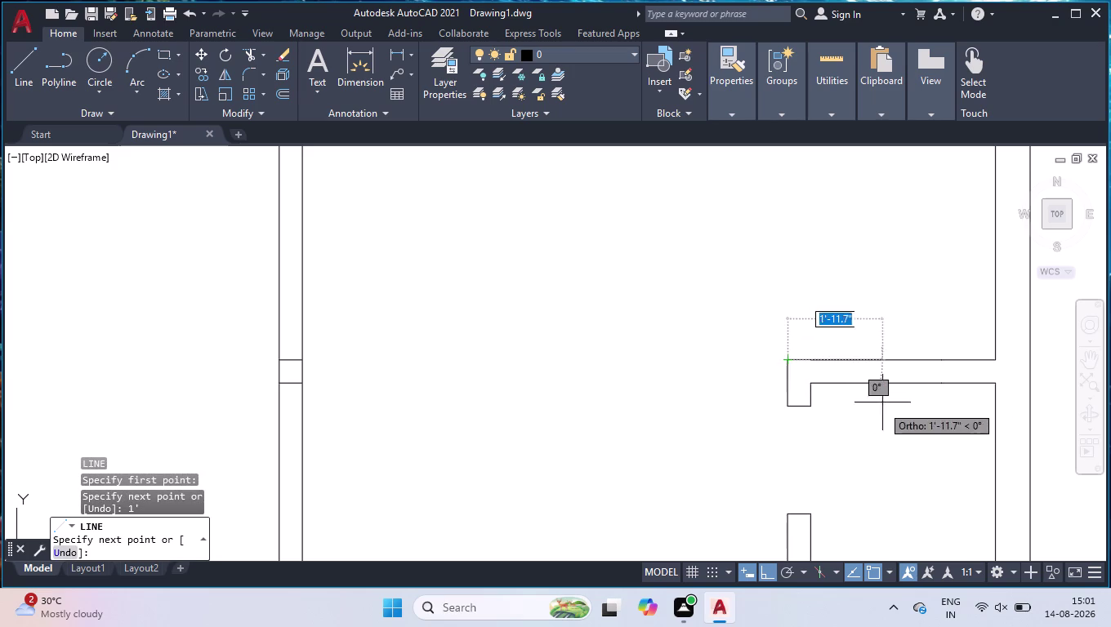
click(813, 360)
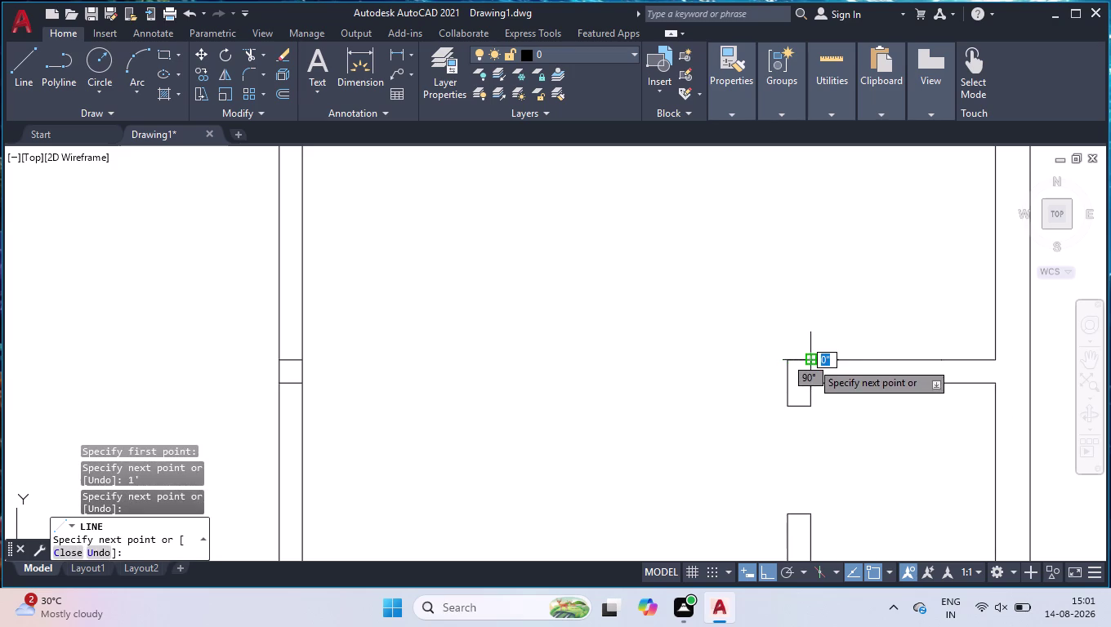
key(space)
Window-select the stub's wall lines, then clear the selection.
click(947, 326)
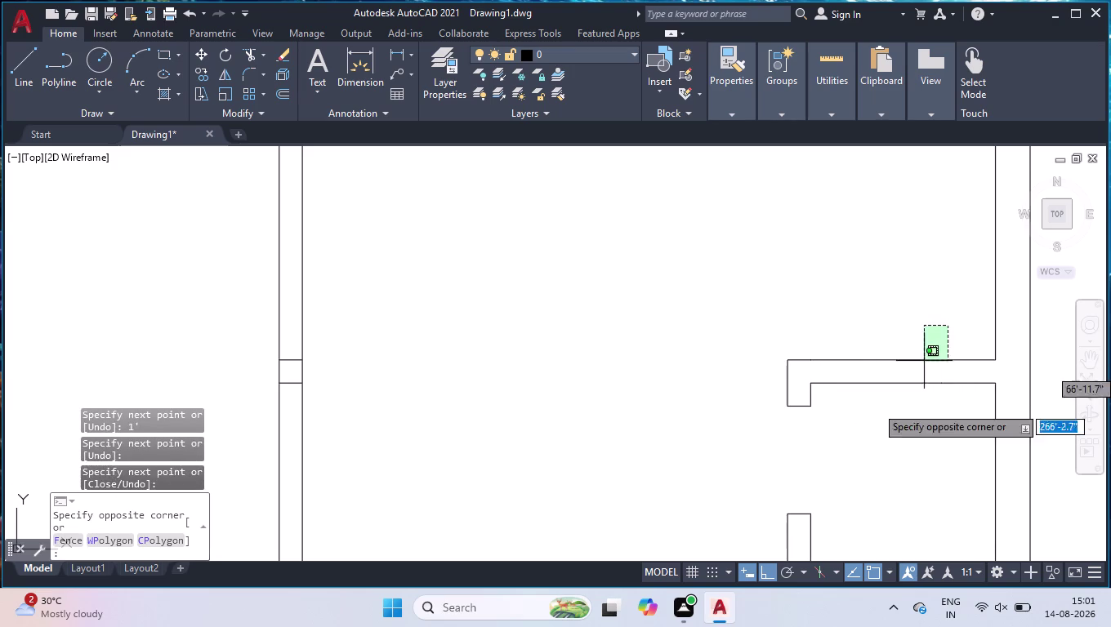
click(745, 418)
key(j)
key(Return)
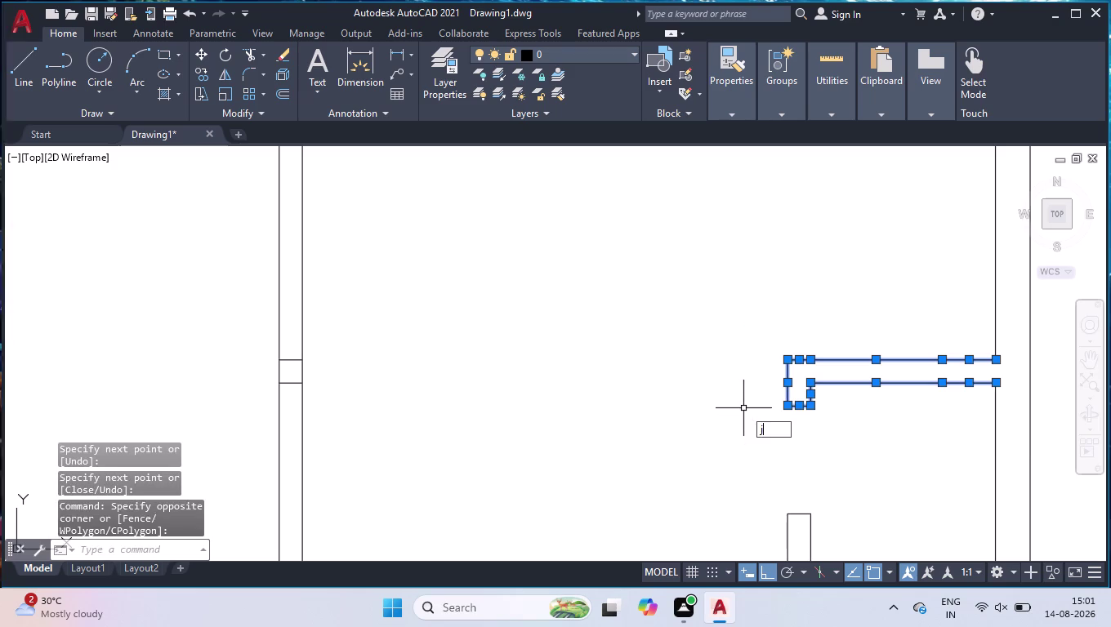
scroll(down, 3)
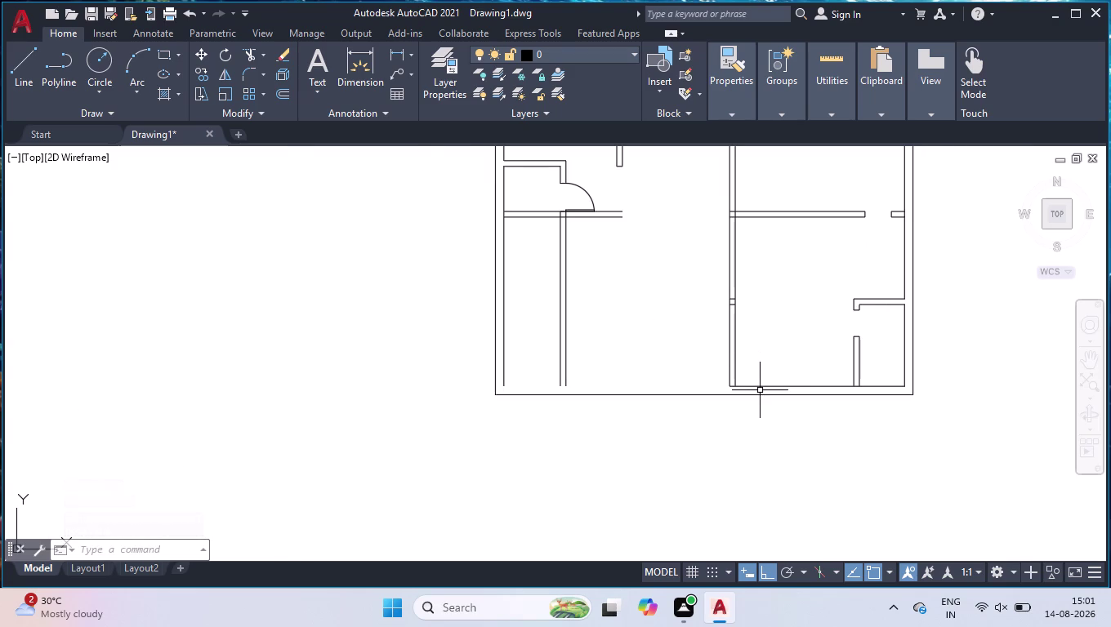
Extend three interior wall lines down to the bottom outer wall with EX.
text(ex)
key(Return)
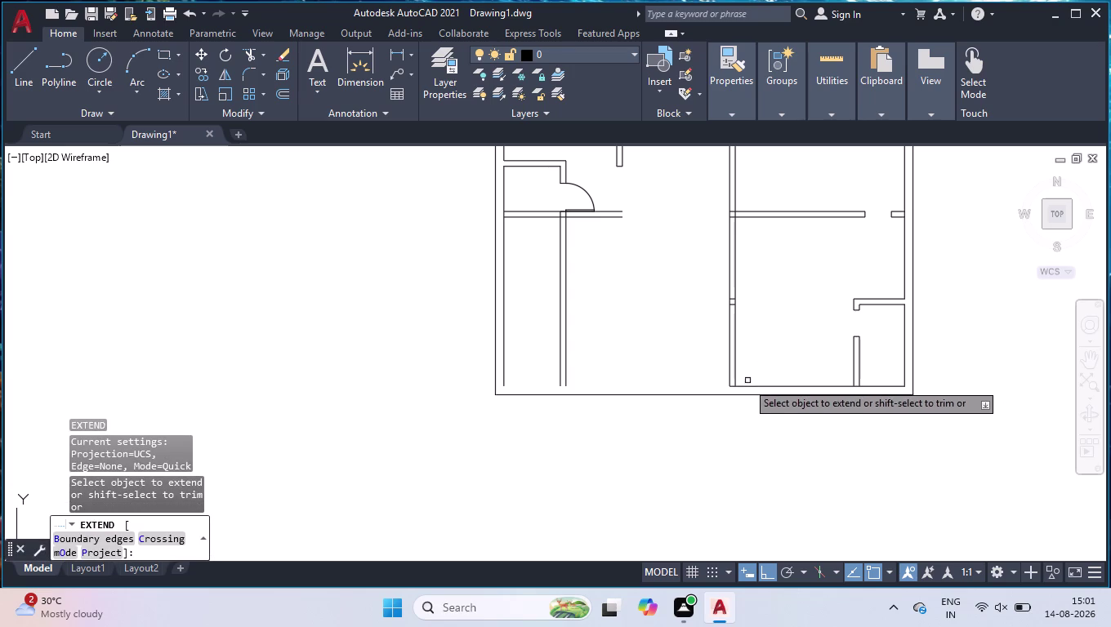
scroll(up, 3)
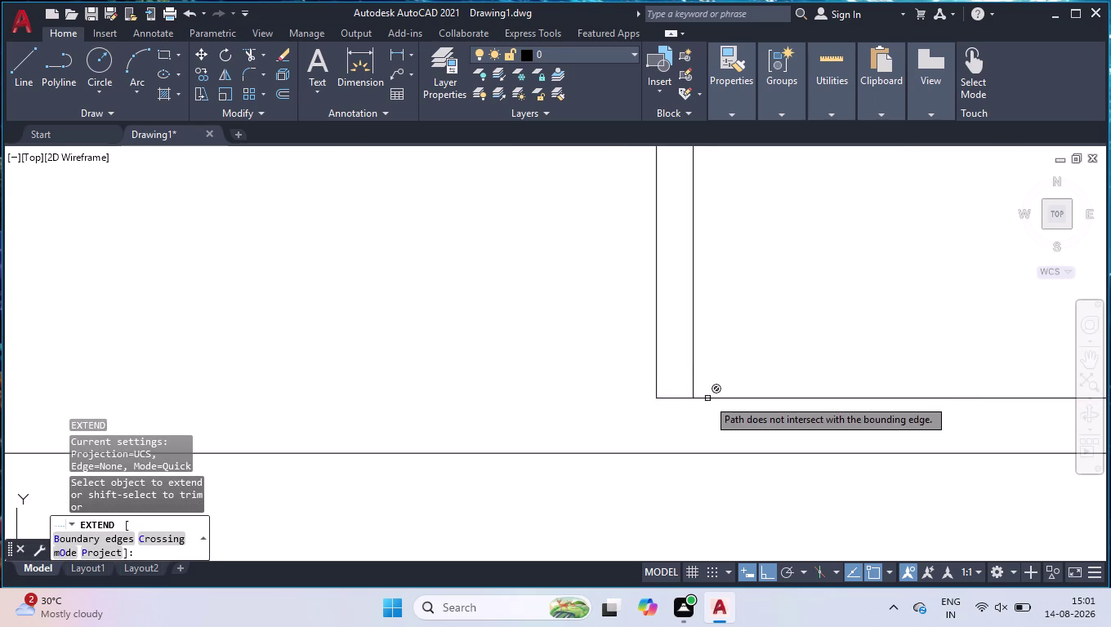
scroll(down, 3)
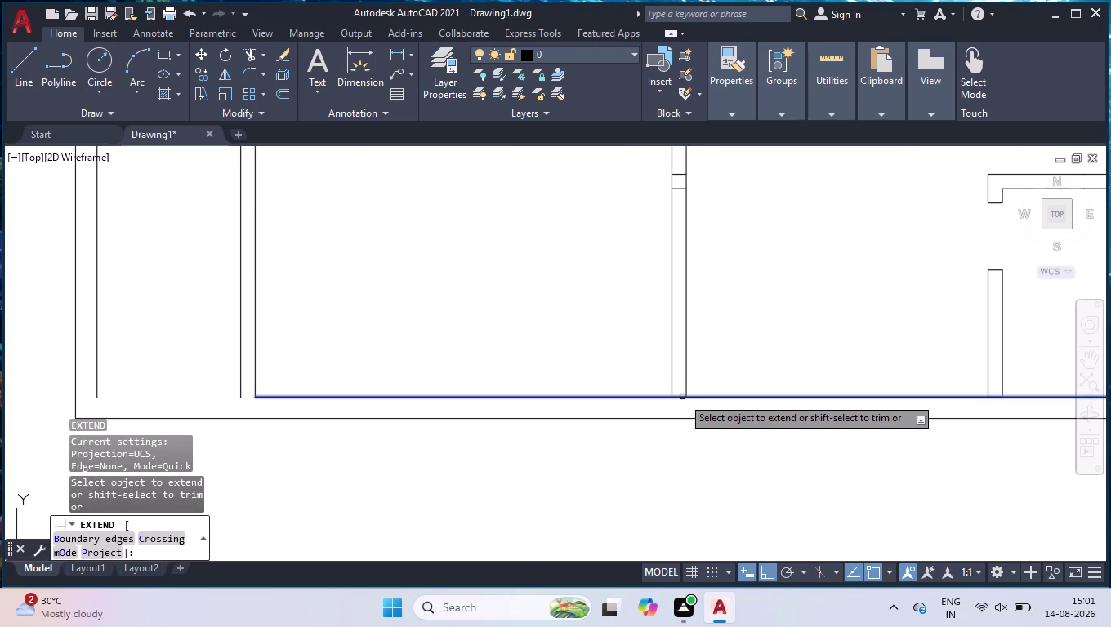
click(682, 397)
click(299, 400)
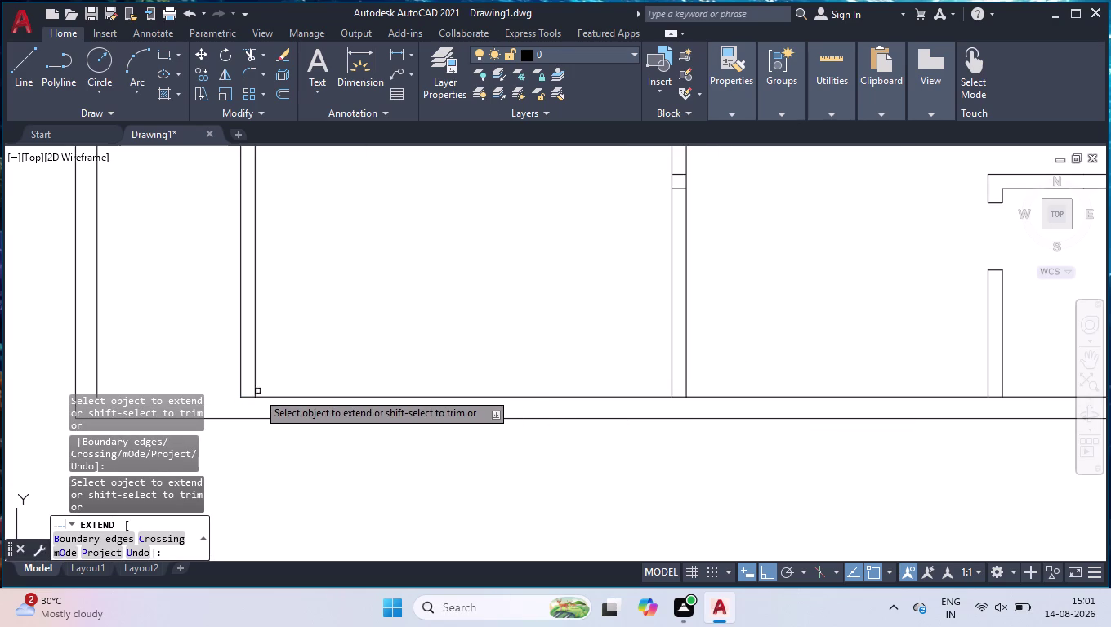
click(250, 397)
scroll(down, 3)
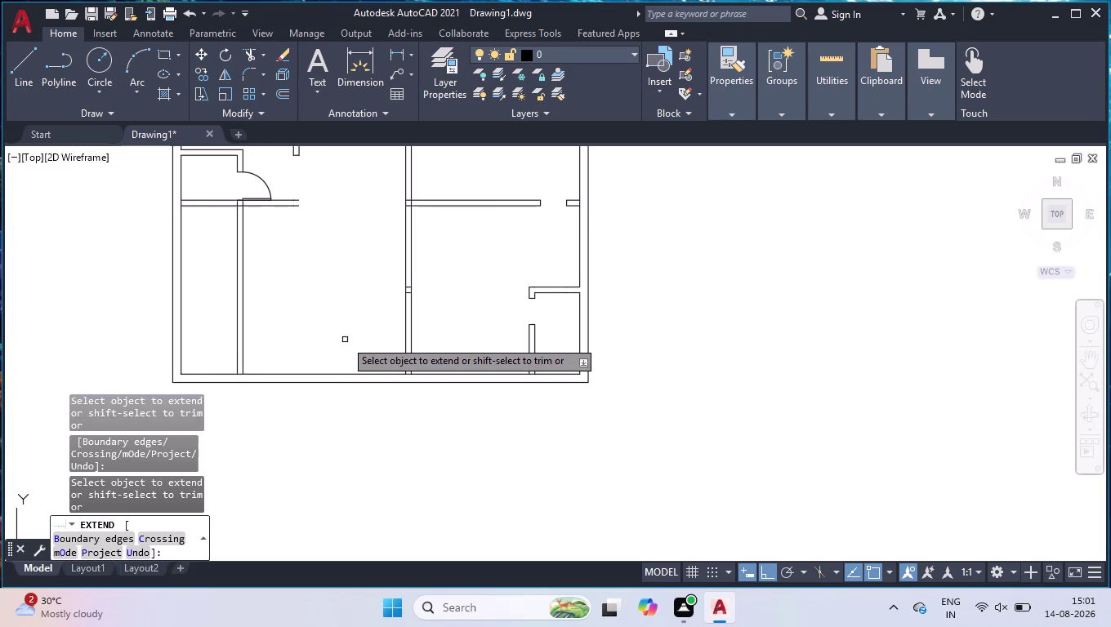
key(Return)
scroll(down, 3)
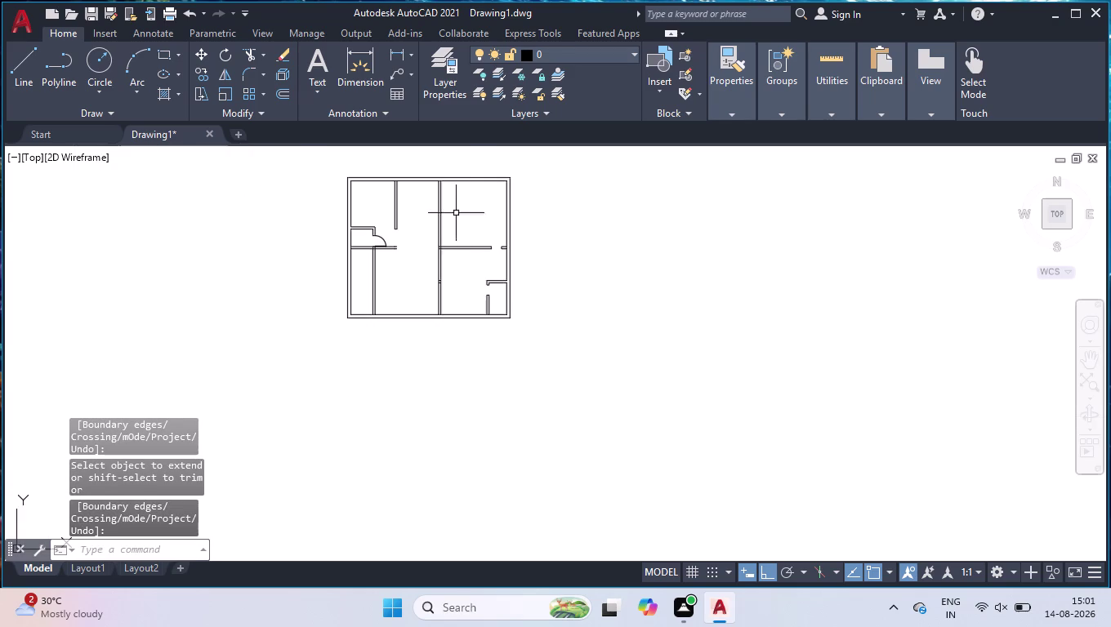
scroll(up, 3)
scroll(down, 3)
scroll(up, 3)
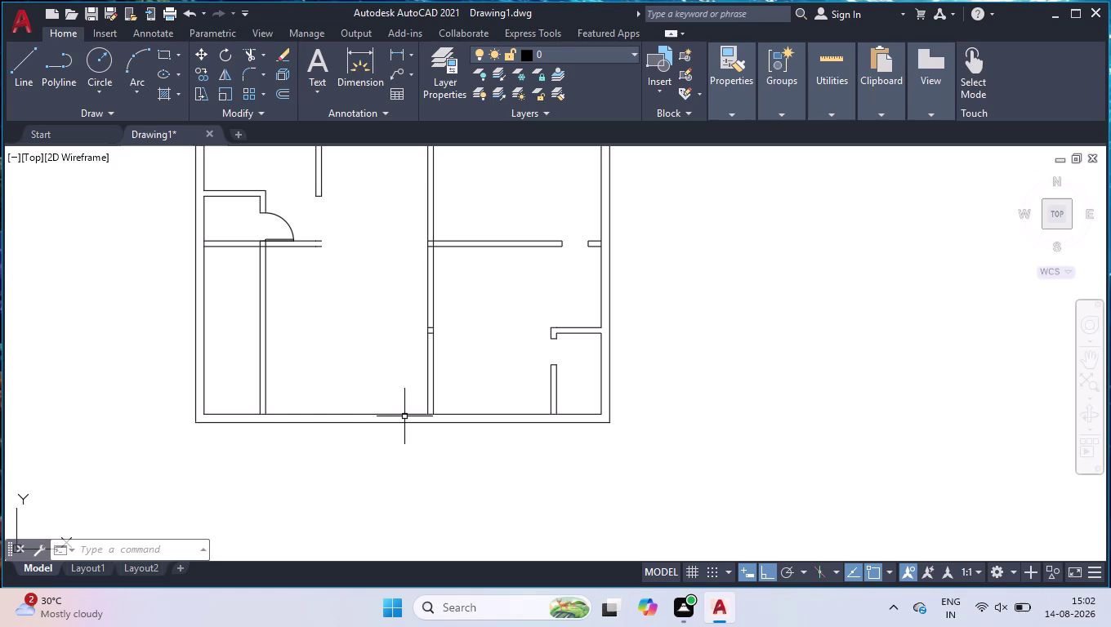
Draw a short line across the wall between its two parallel faces.
scroll(down, 3)
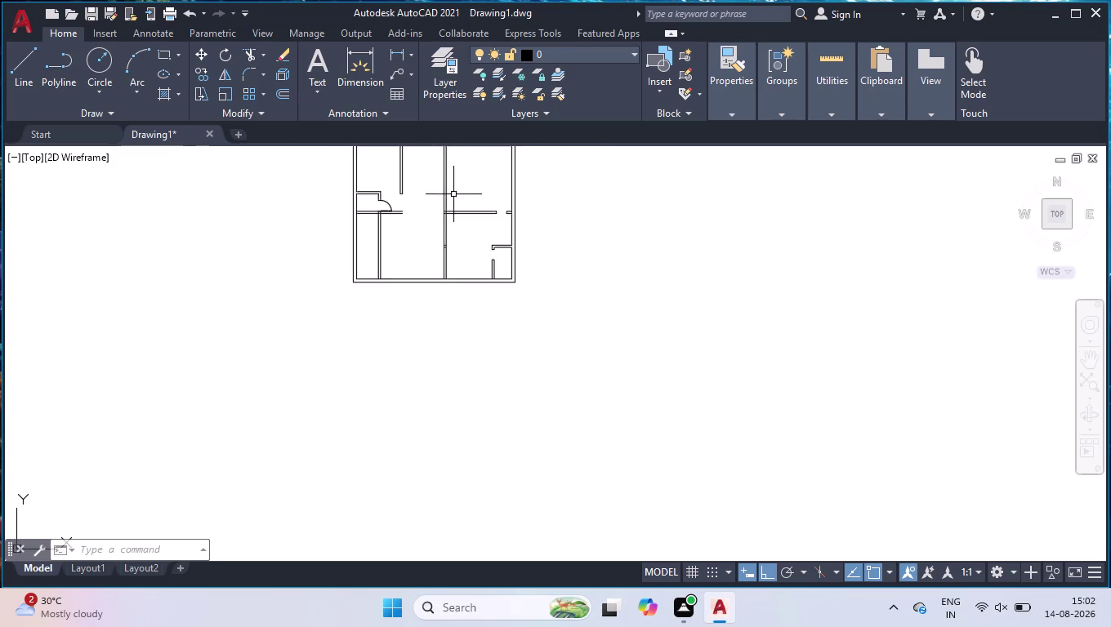
scroll(down, 3)
scroll(up, 3)
scroll(up, 3)
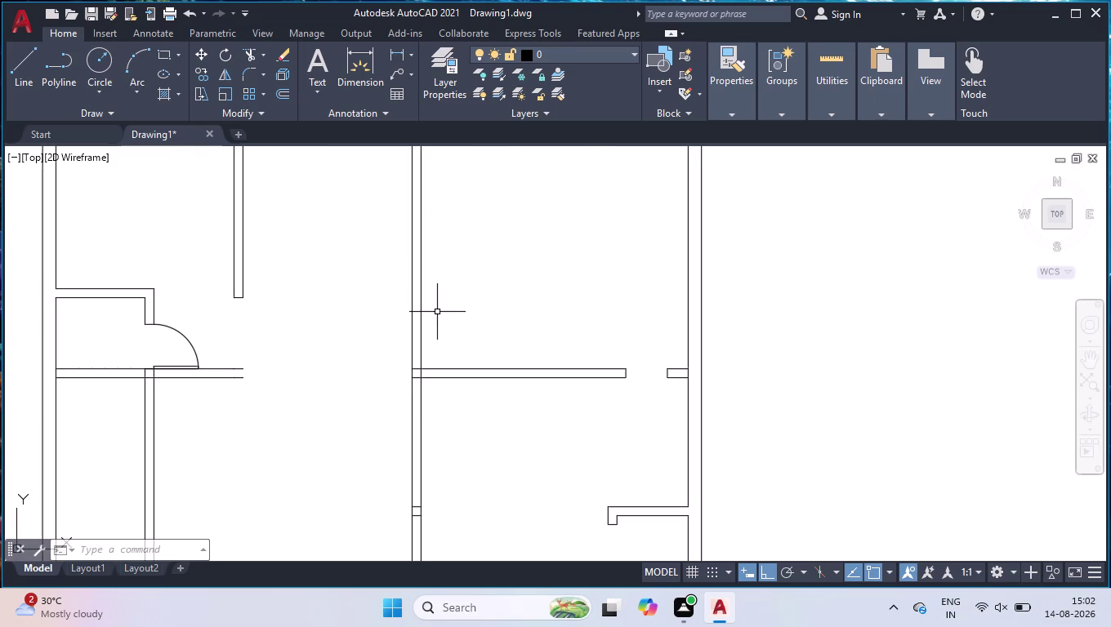
scroll(up, 3)
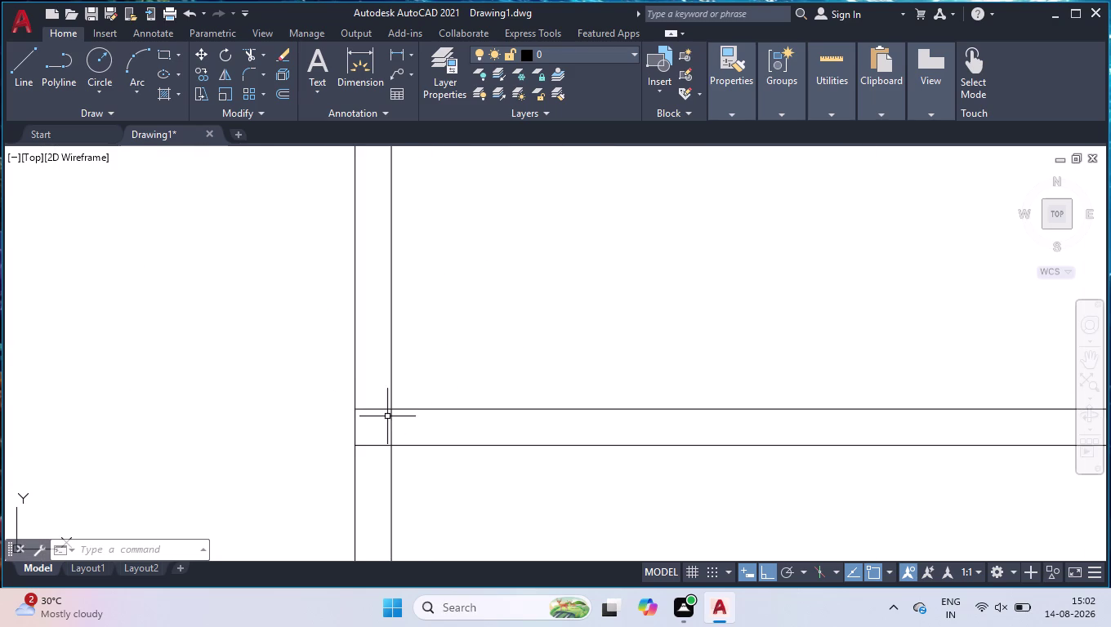
key(l)
key(Return)
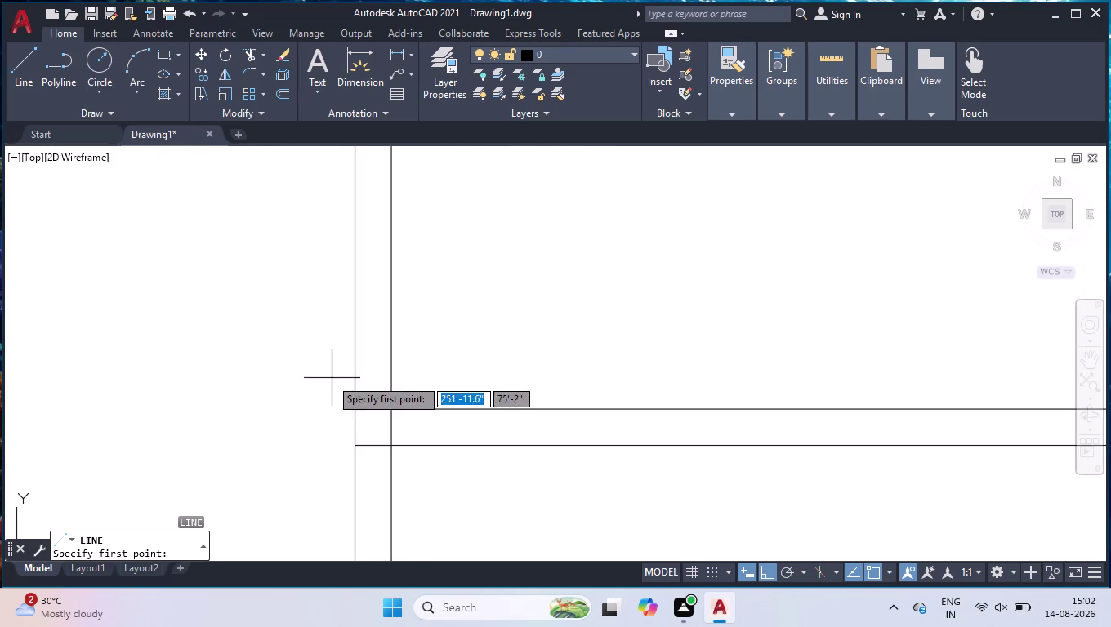
click(358, 409)
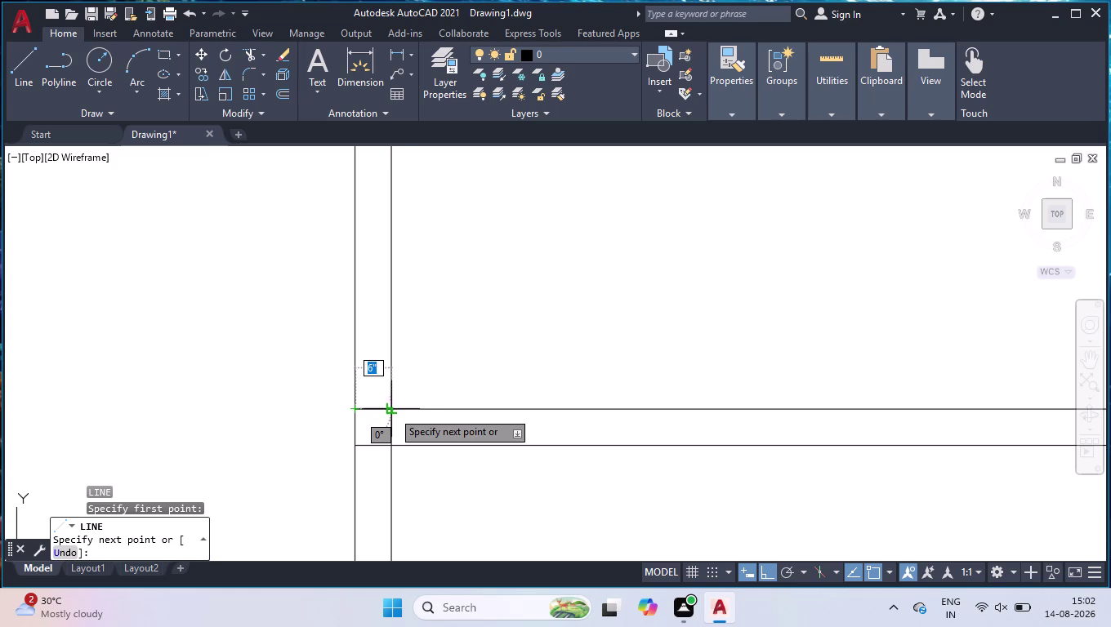
click(393, 411)
key(space)
Move the short line up 6" and snap its ends onto the wall lines.
click(378, 409)
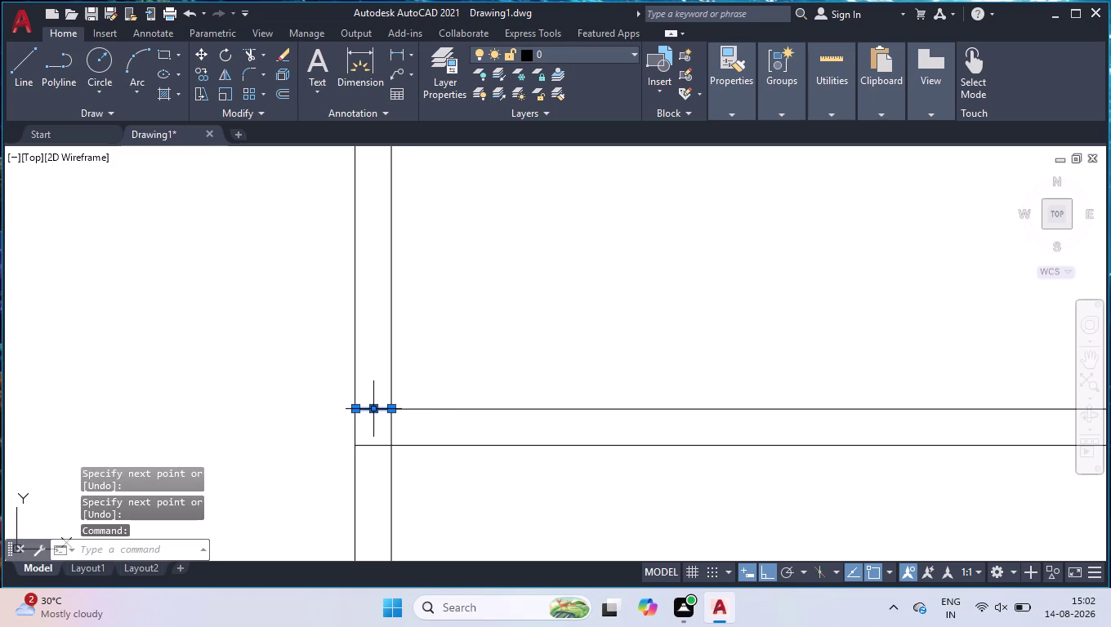
click(373, 411)
text(6)
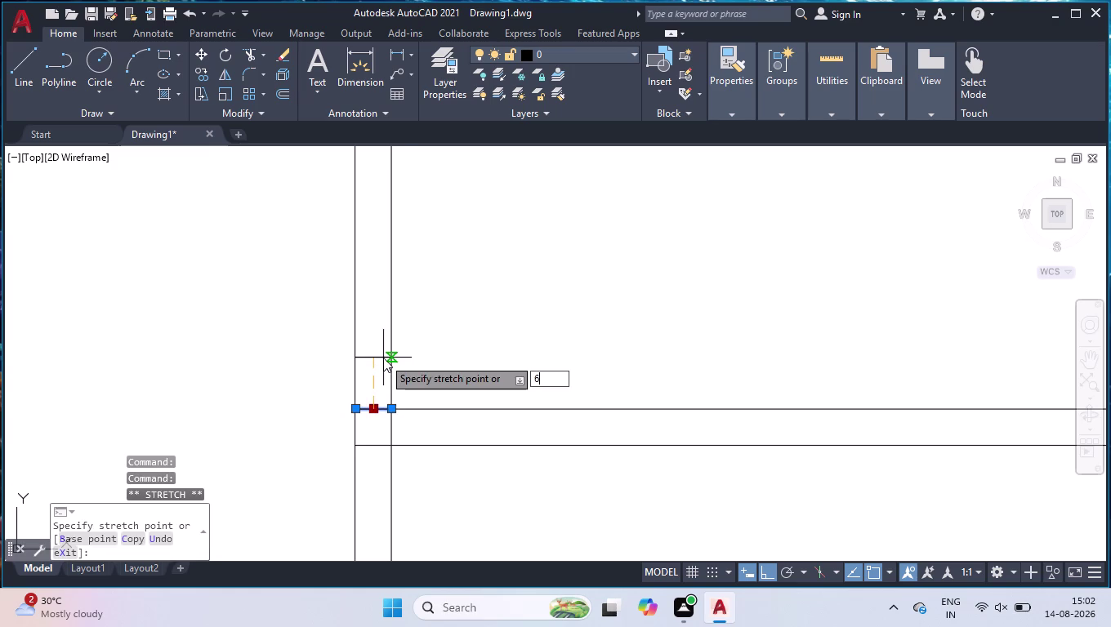
text(")
key(Return)
scroll(up, 3)
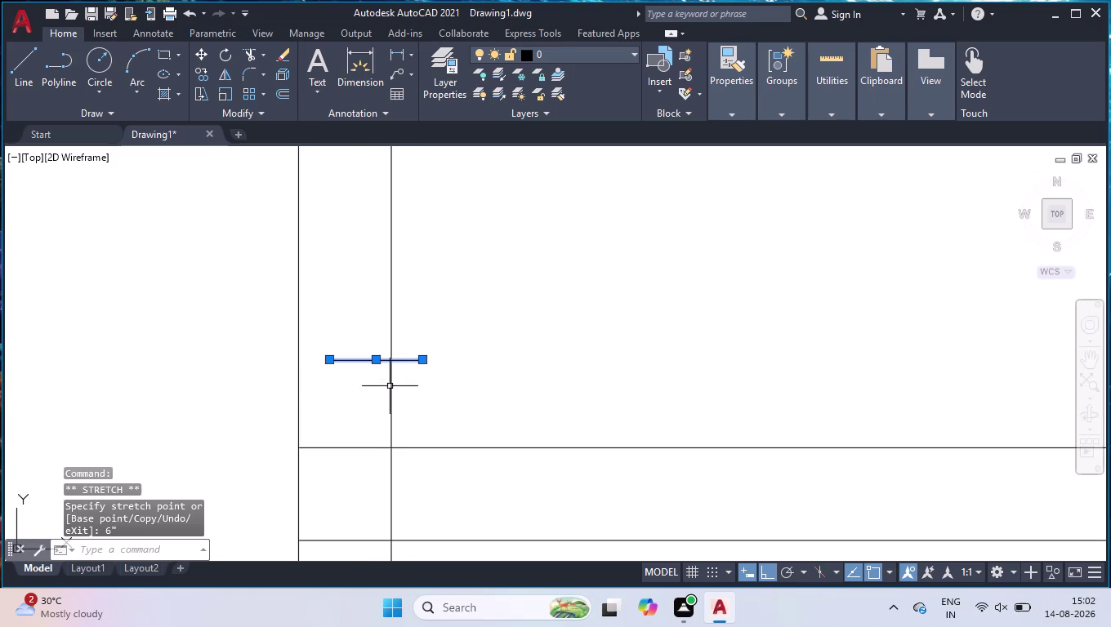
click(329, 357)
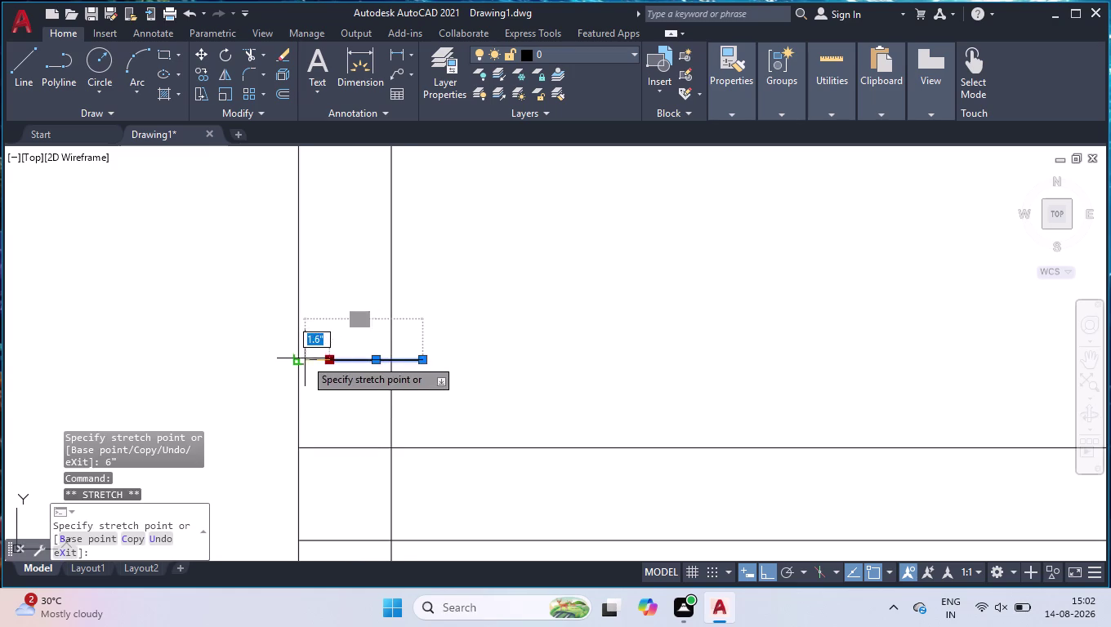
click(301, 361)
click(424, 361)
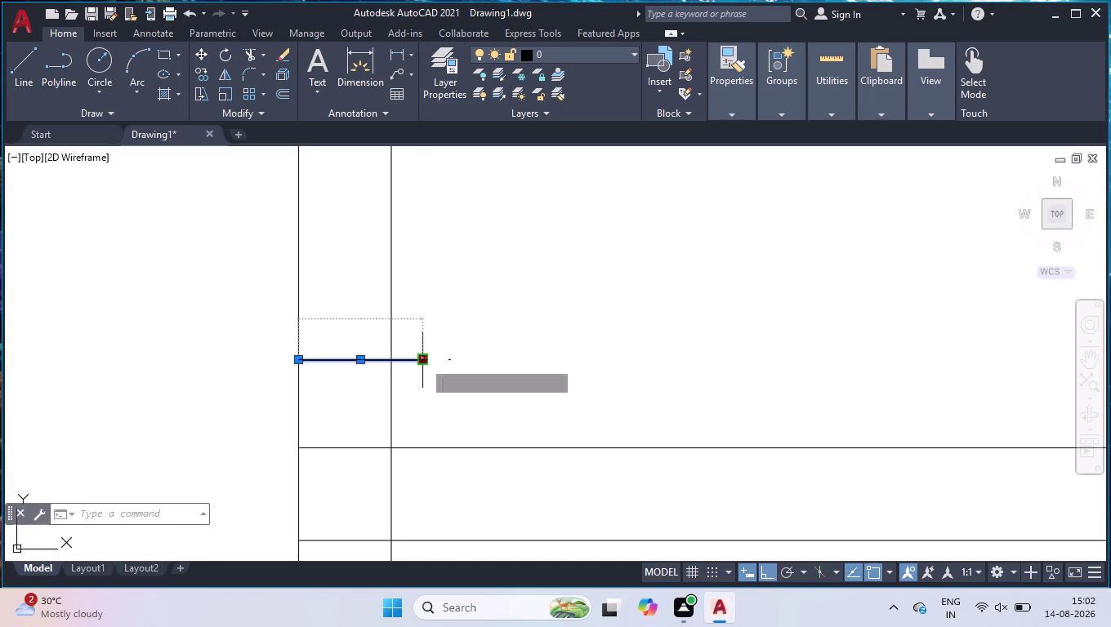
click(390, 360)
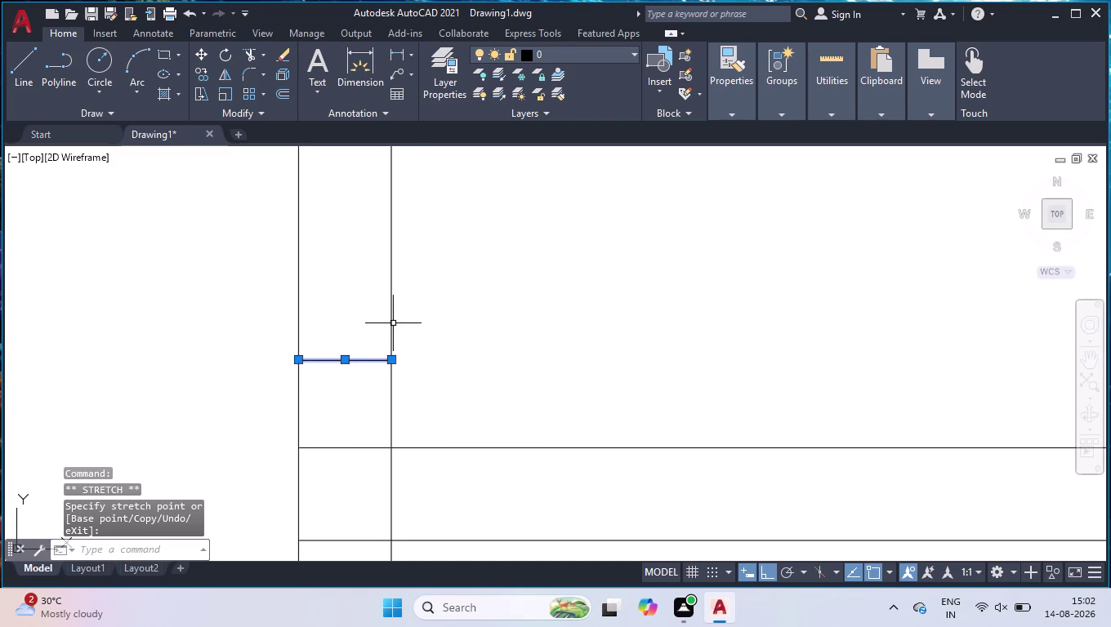
Offset the short wall line 3' to create a second crossing line.
text(off)
key(Return)
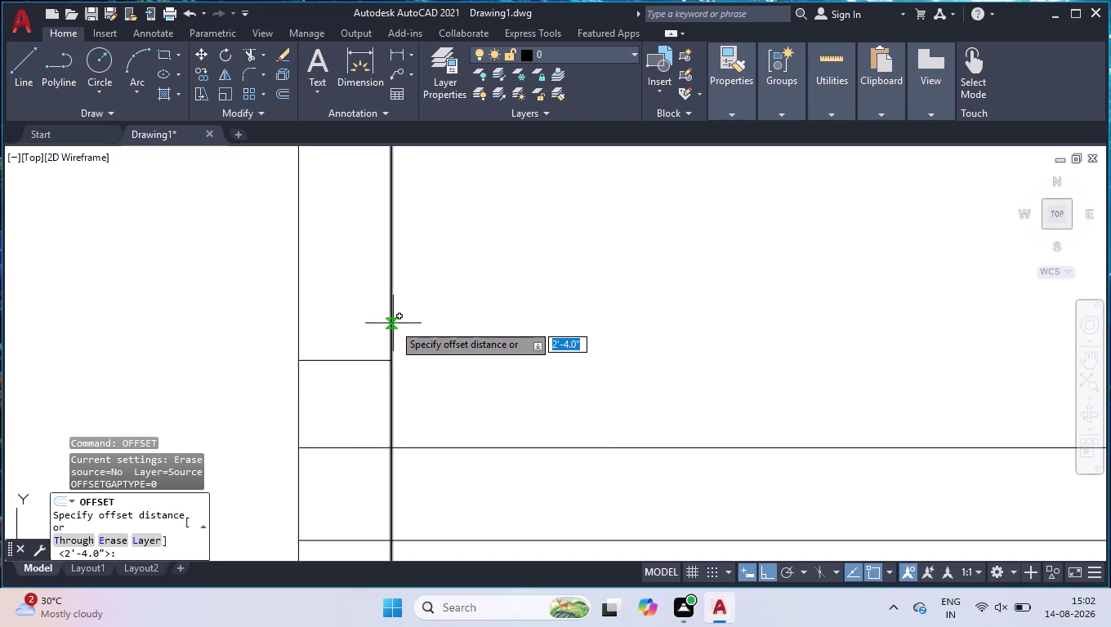
text(3')
key(Return)
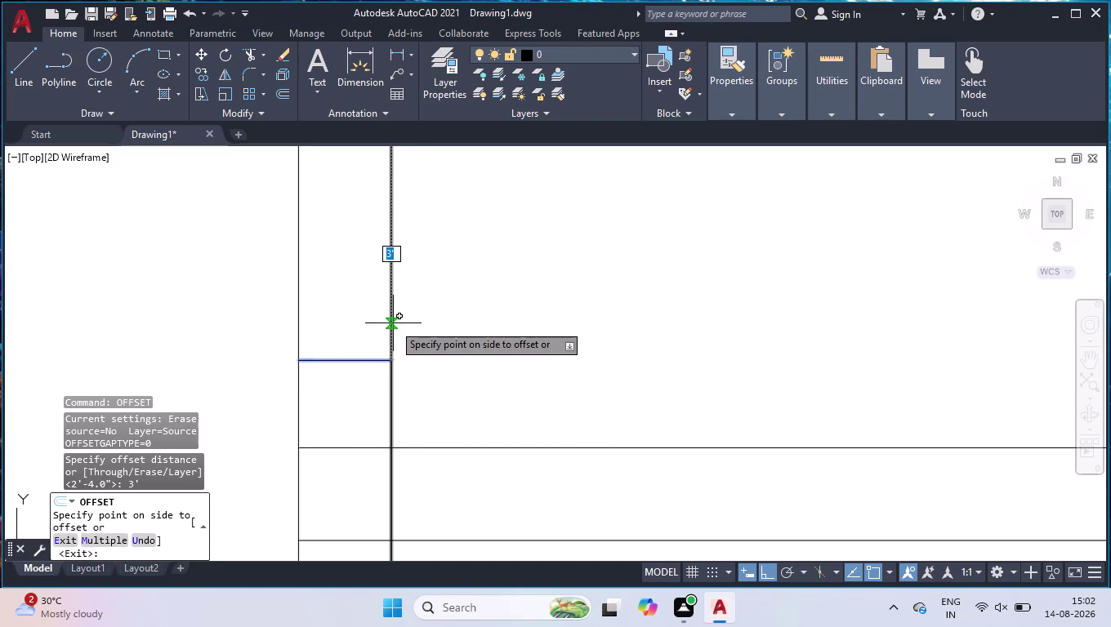
click(343, 260)
scroll(down, 3)
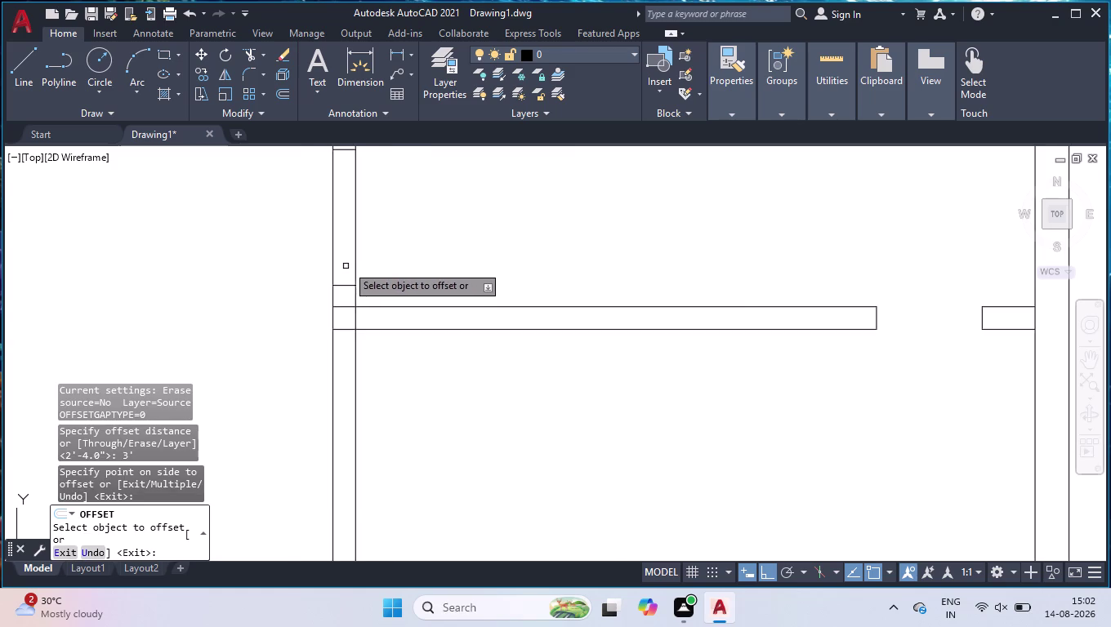
scroll(down, 3)
text(tr)
key(Return)
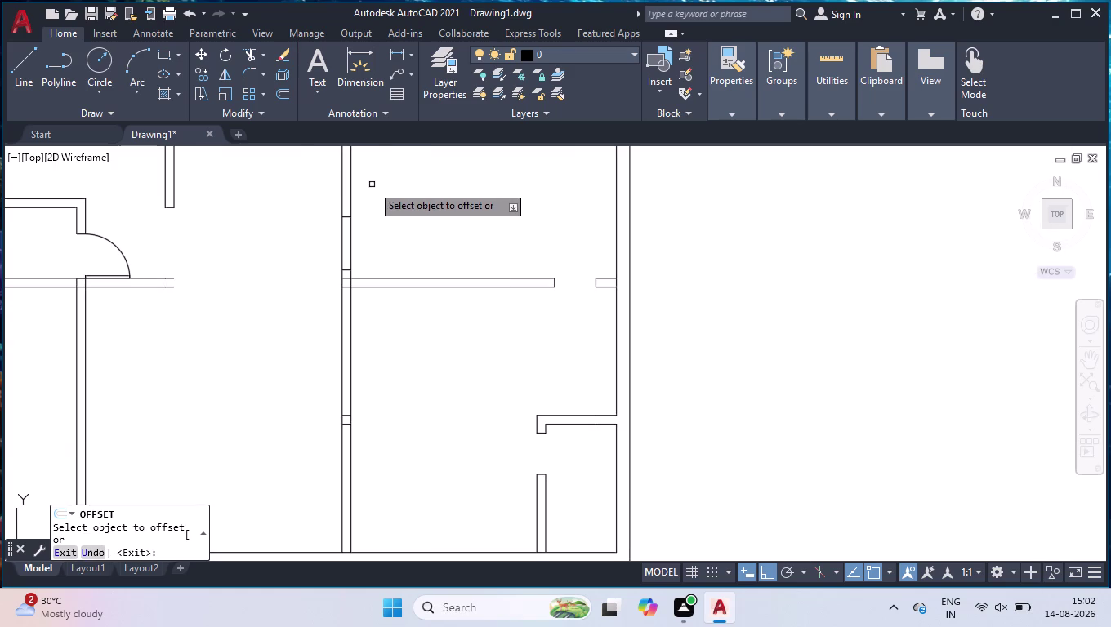
click(385, 241)
click(302, 243)
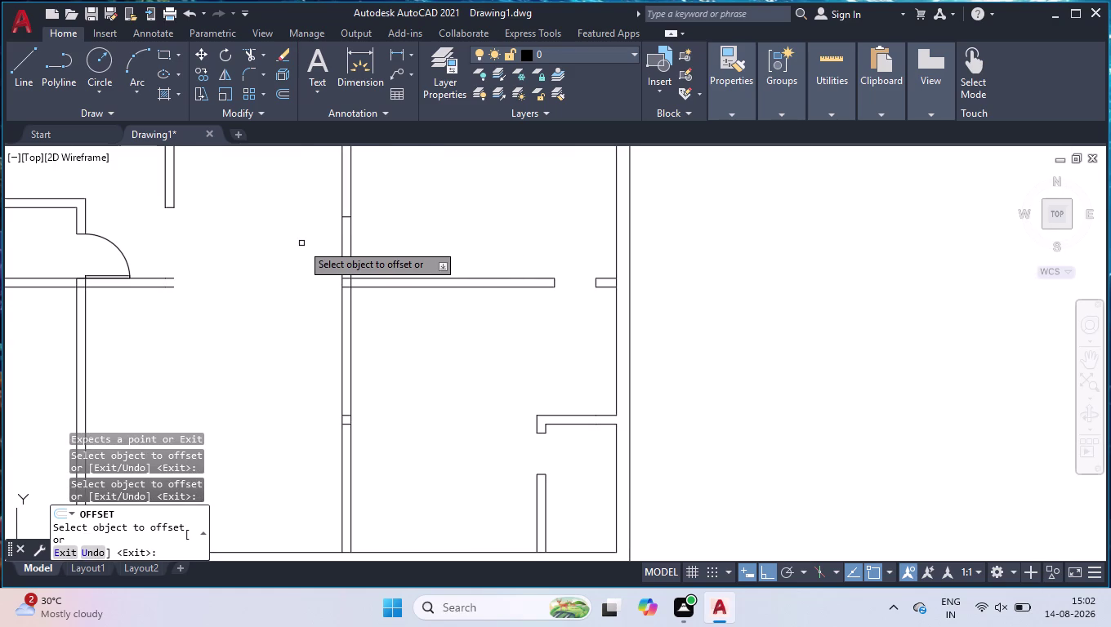
key(space)
Trim away the excess wall segments around the two crossing lines.
text(t)
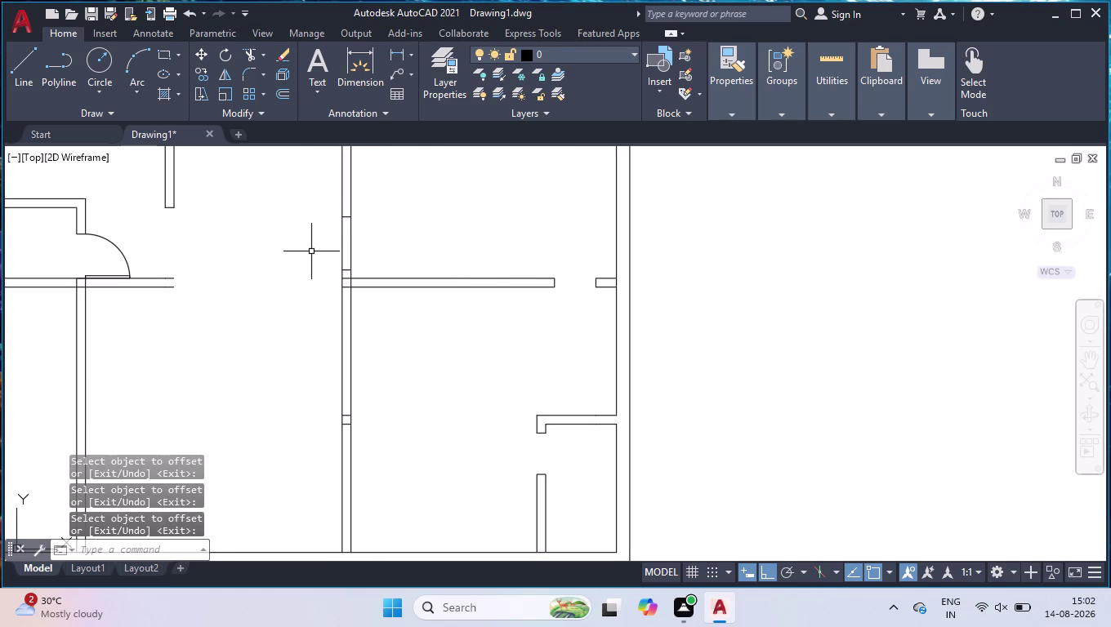
text(r)
key(Return)
click(311, 252)
click(501, 250)
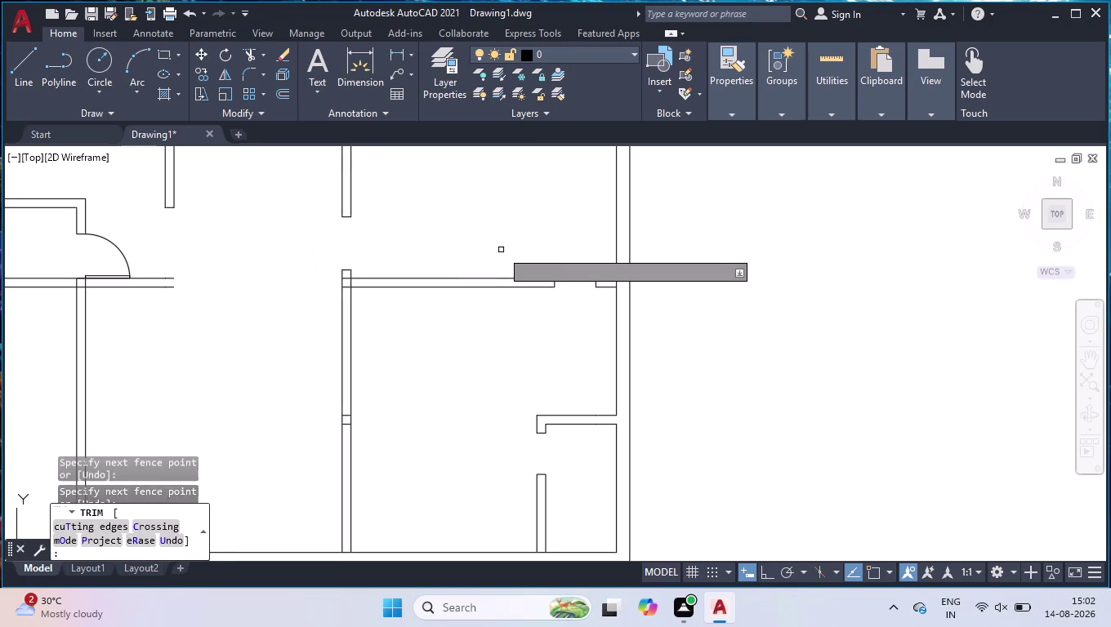
scroll(up, 3)
scroll(down, 3)
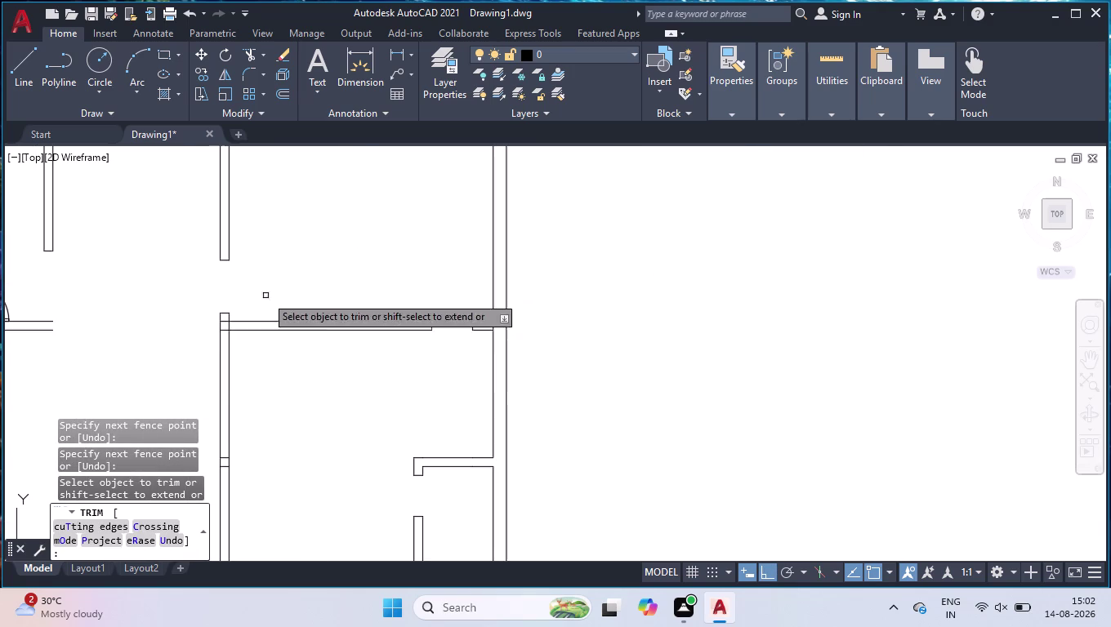
scroll(up, 3)
click(304, 234)
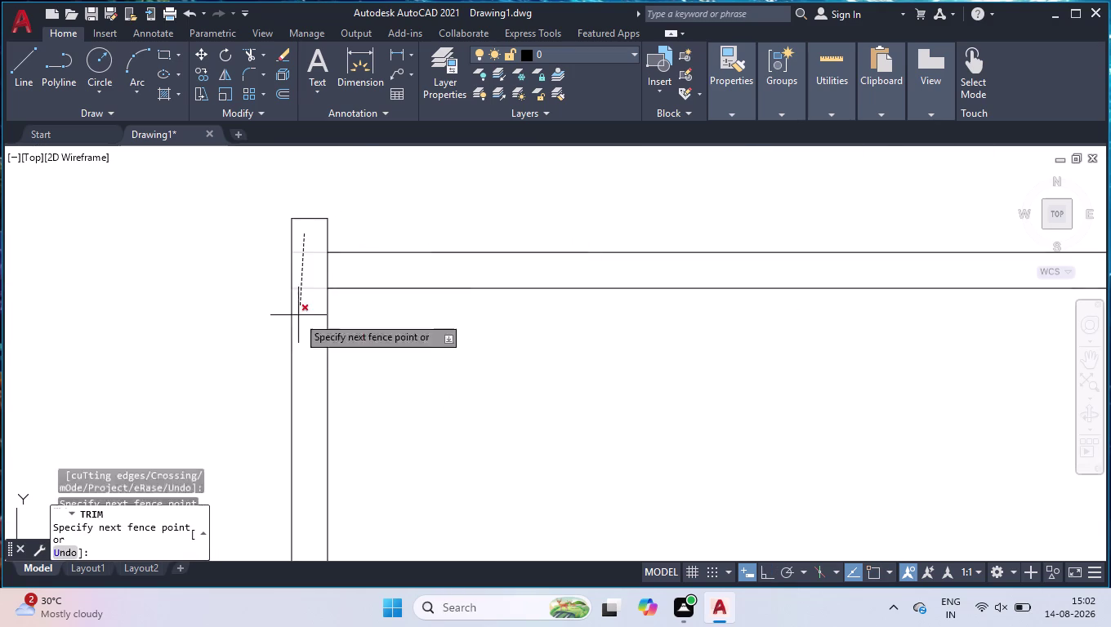
click(305, 344)
click(295, 266)
click(365, 266)
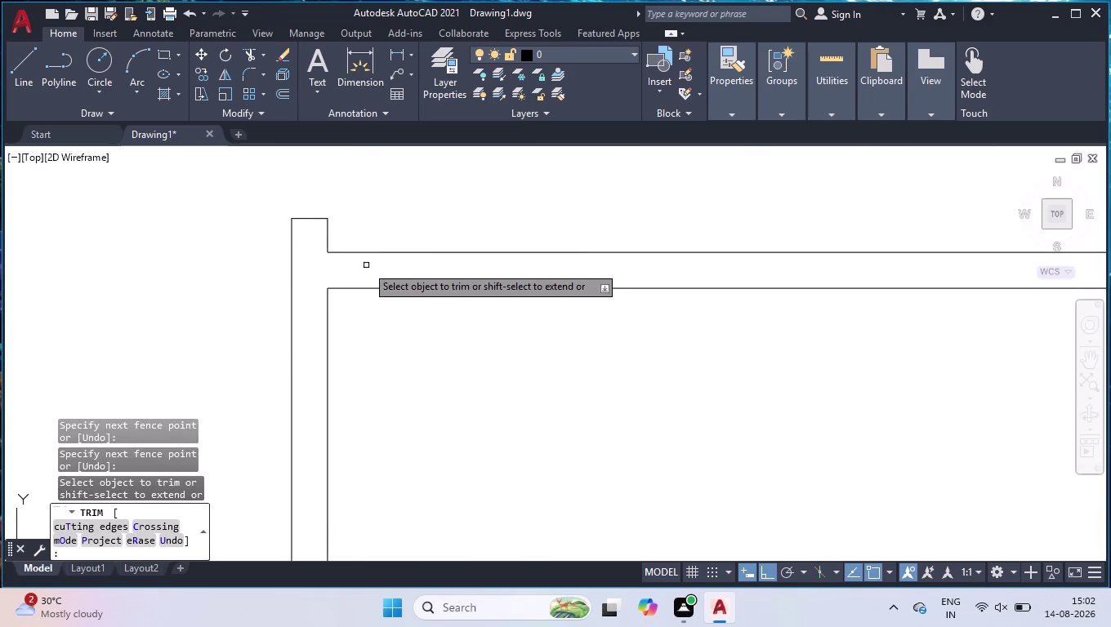
scroll(down, 3)
scroll(down, 3)
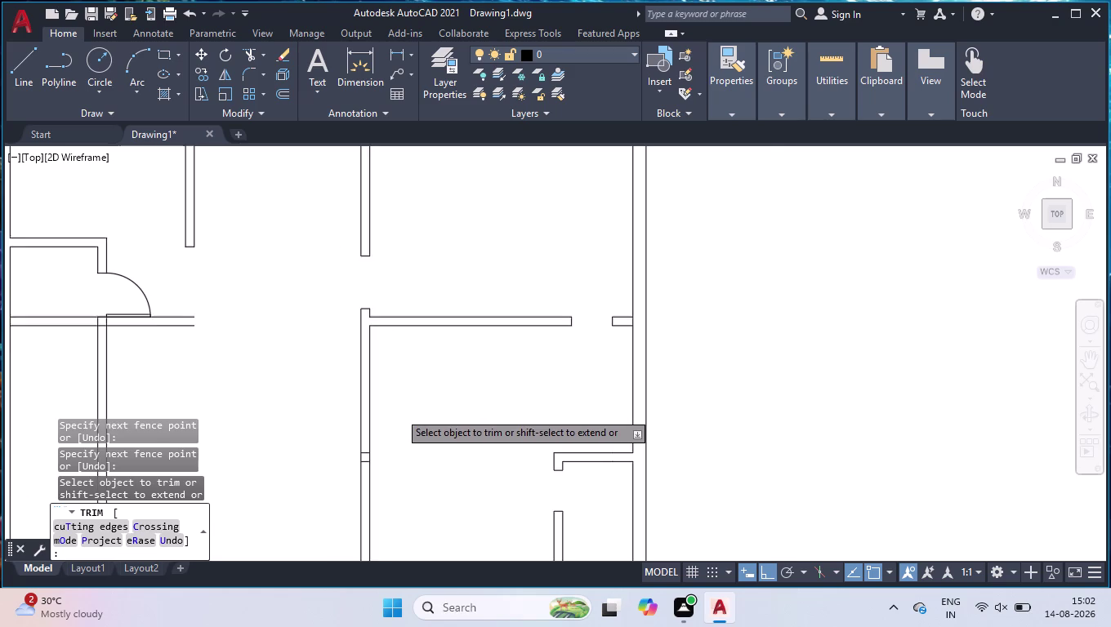
scroll(down, 3)
scroll(up, 3)
scroll(up, 3)
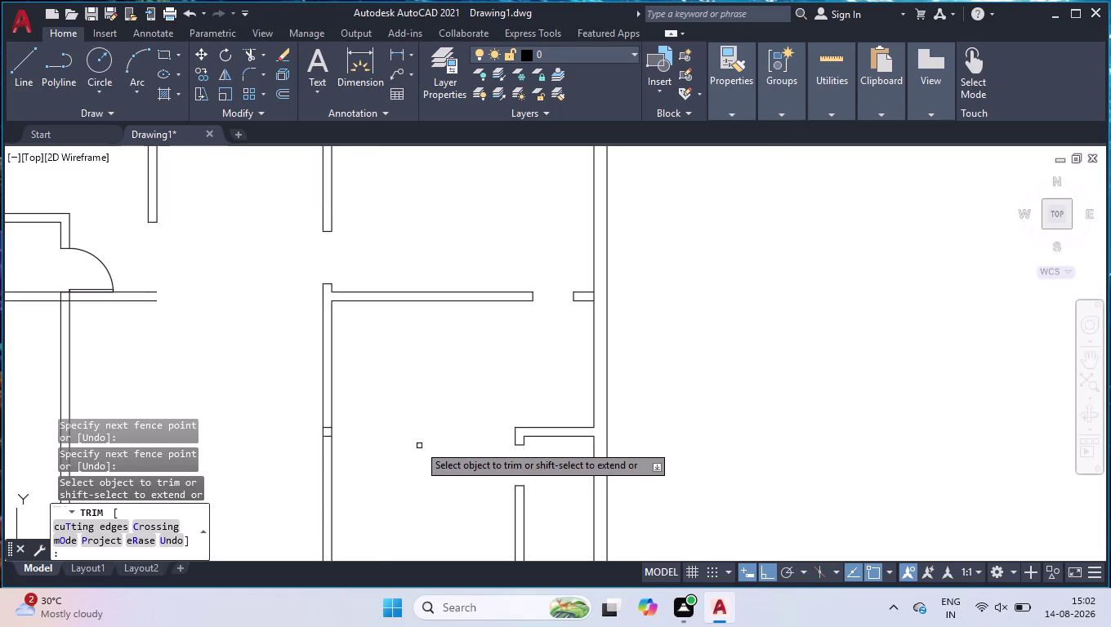
scroll(down, 3)
key(Return)
scroll(up, 3)
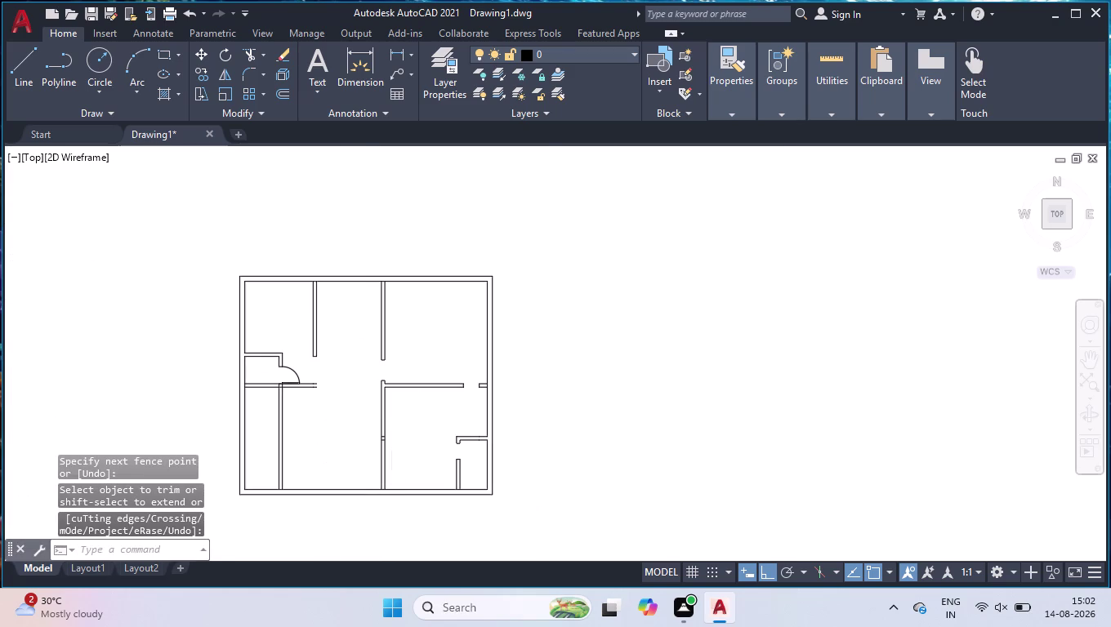
scroll(up, 3)
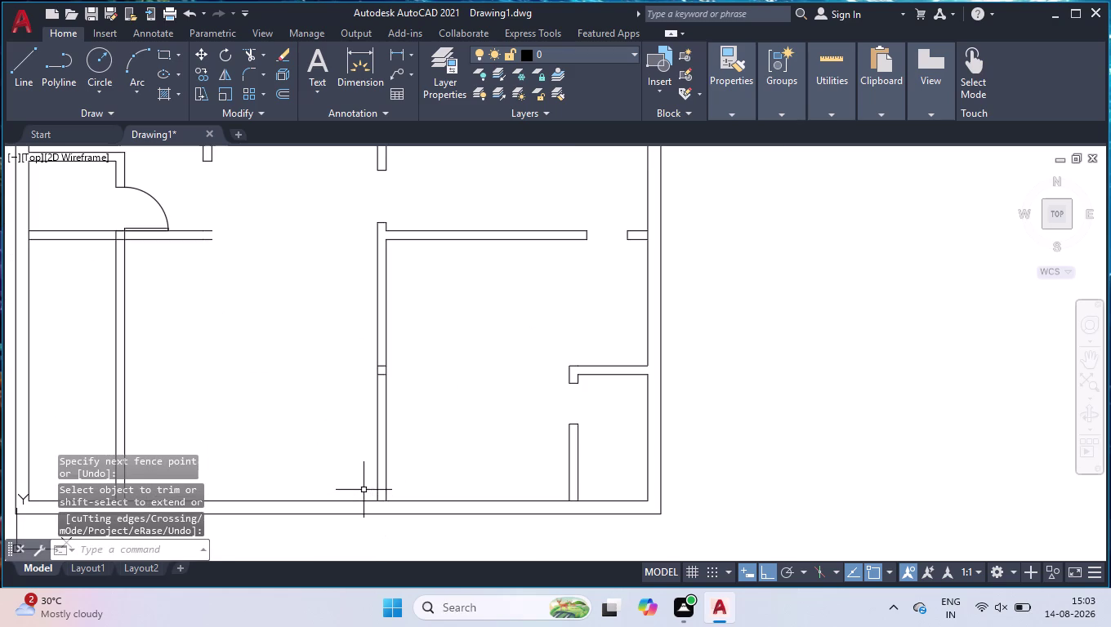
scroll(up, 3)
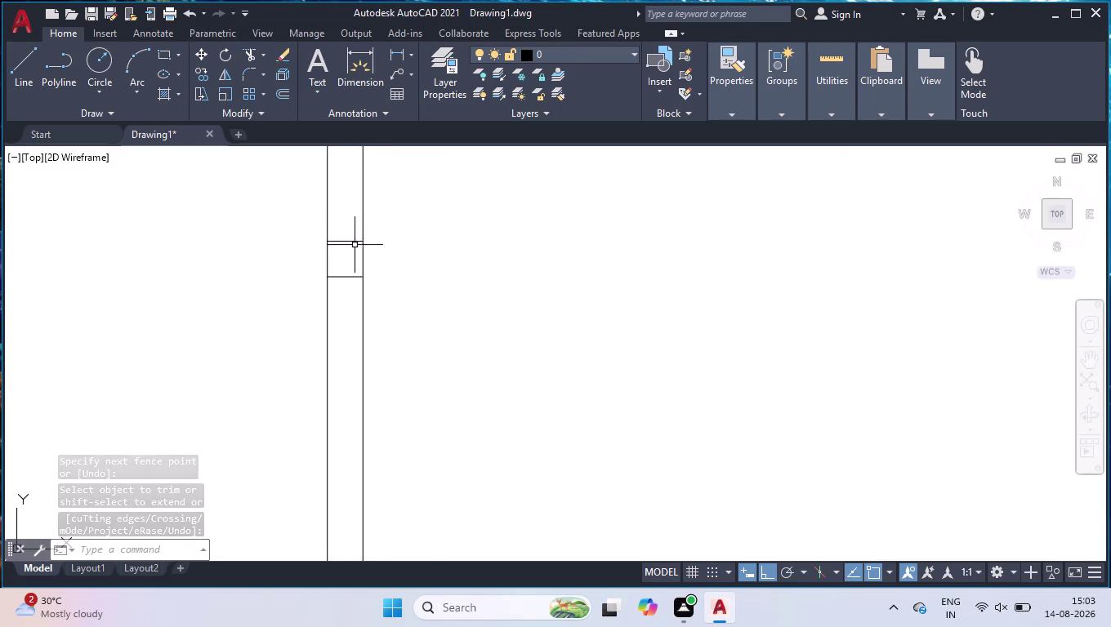
Grip-move the lower wall cap line 6" up.
click(344, 278)
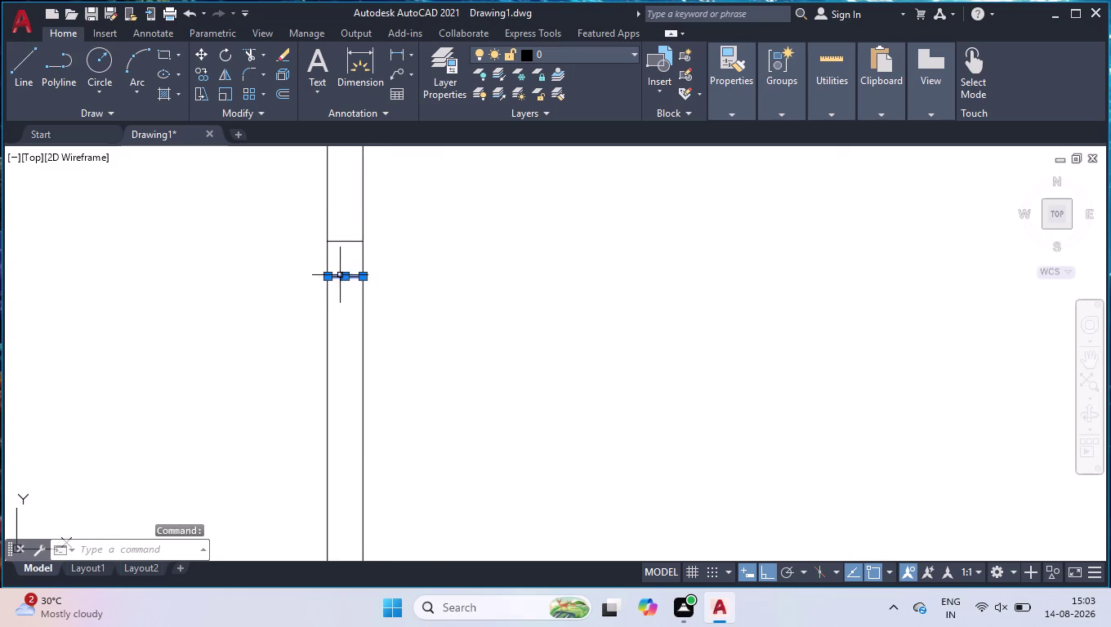
click(344, 278)
scroll(down, 3)
scroll(up, 3)
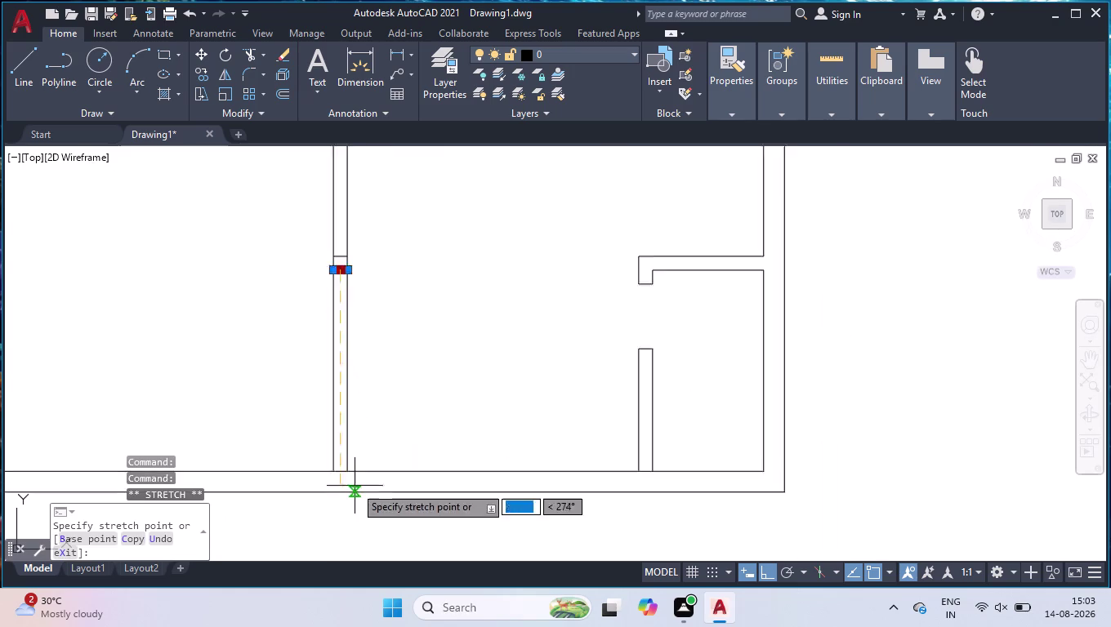
scroll(up, 3)
click(256, 399)
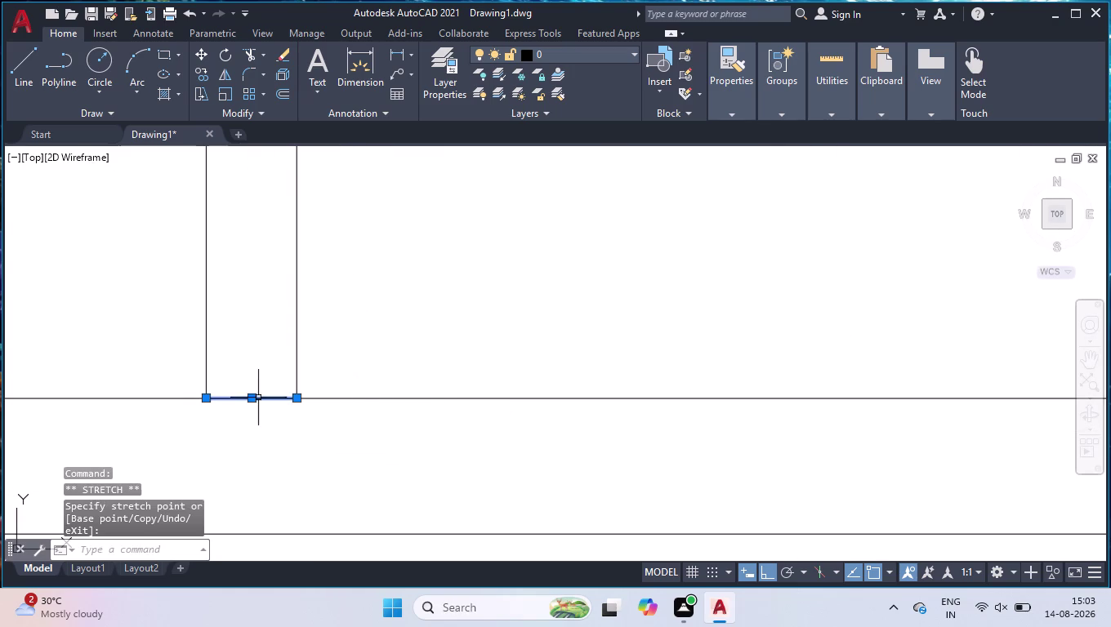
click(254, 399)
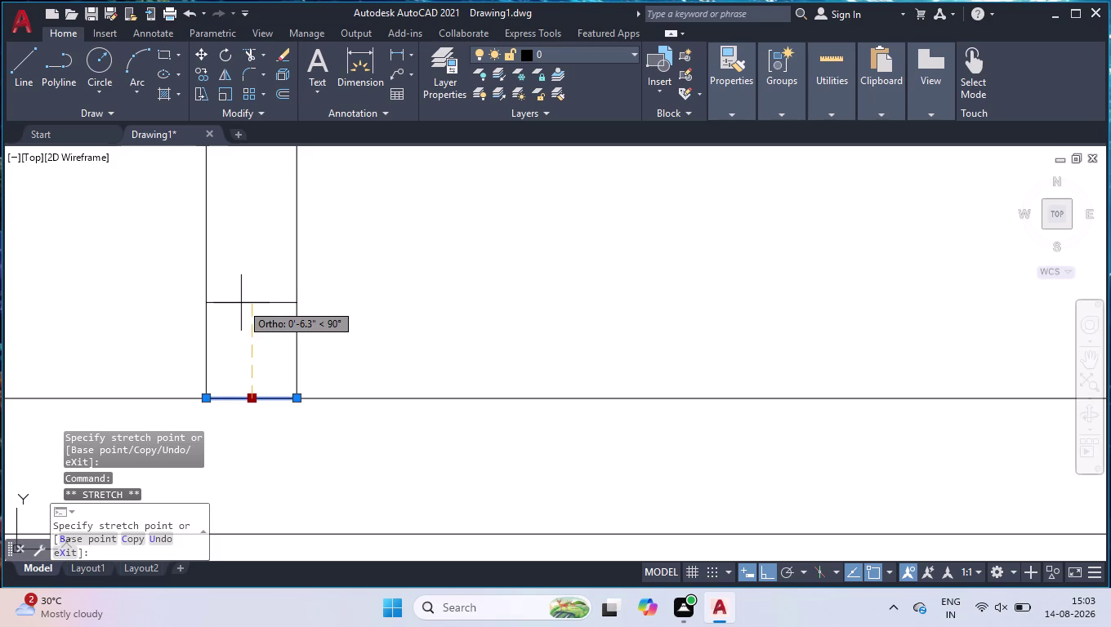
key(6)
key(shift+quotedbl)
key(Return)
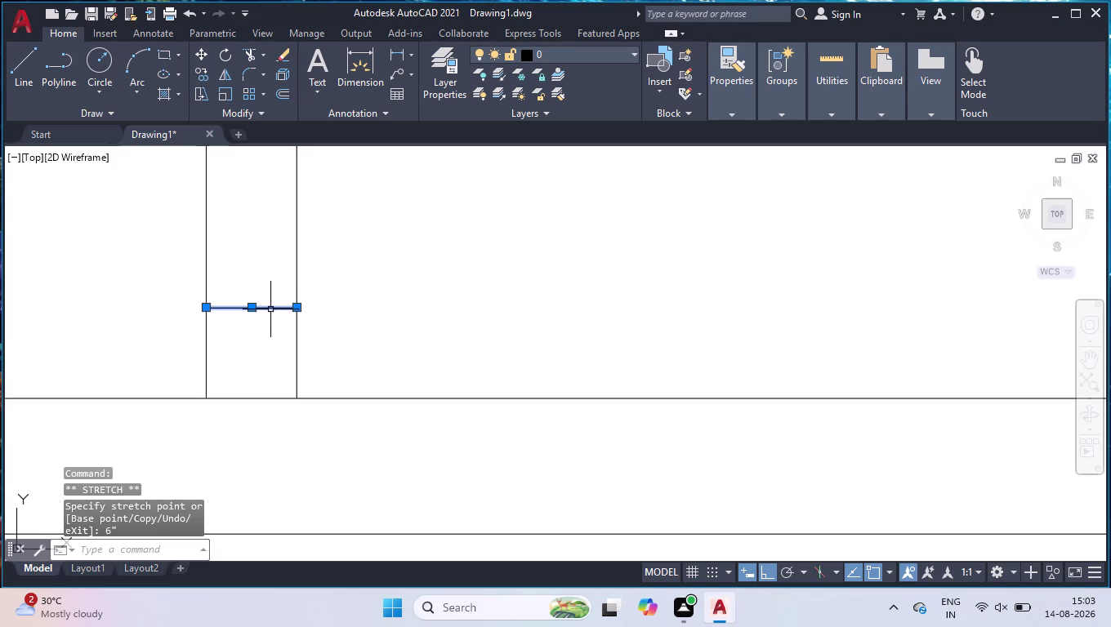
Erase the extra upper wall cap line, undoing a mistaken deletion along the way.
scroll(down, 3)
scroll(down, 3)
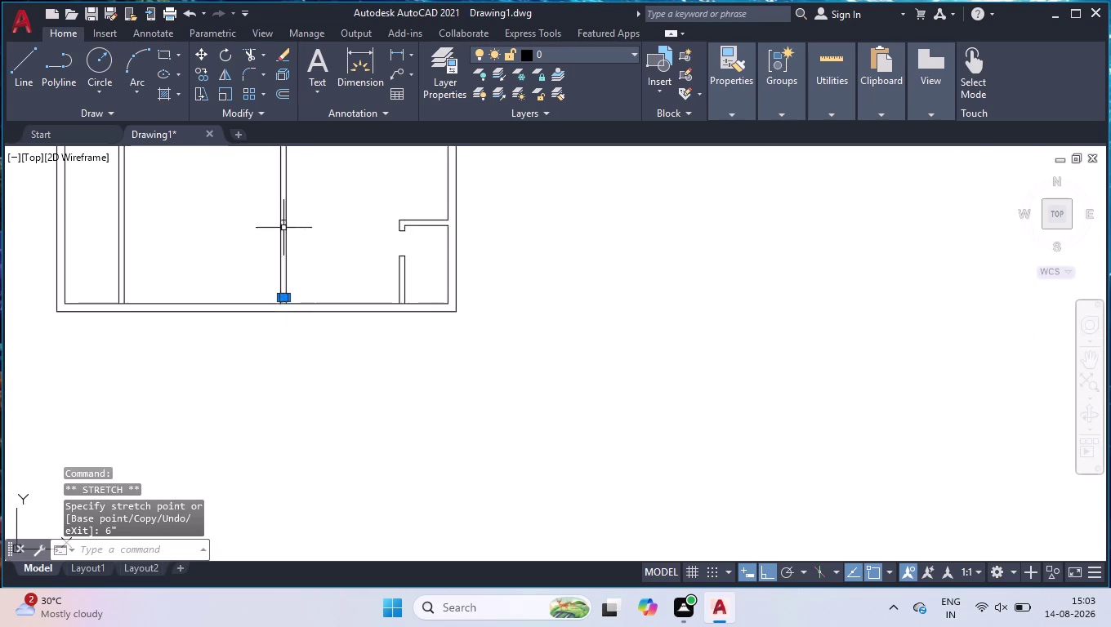
scroll(up, 3)
click(278, 217)
click(278, 216)
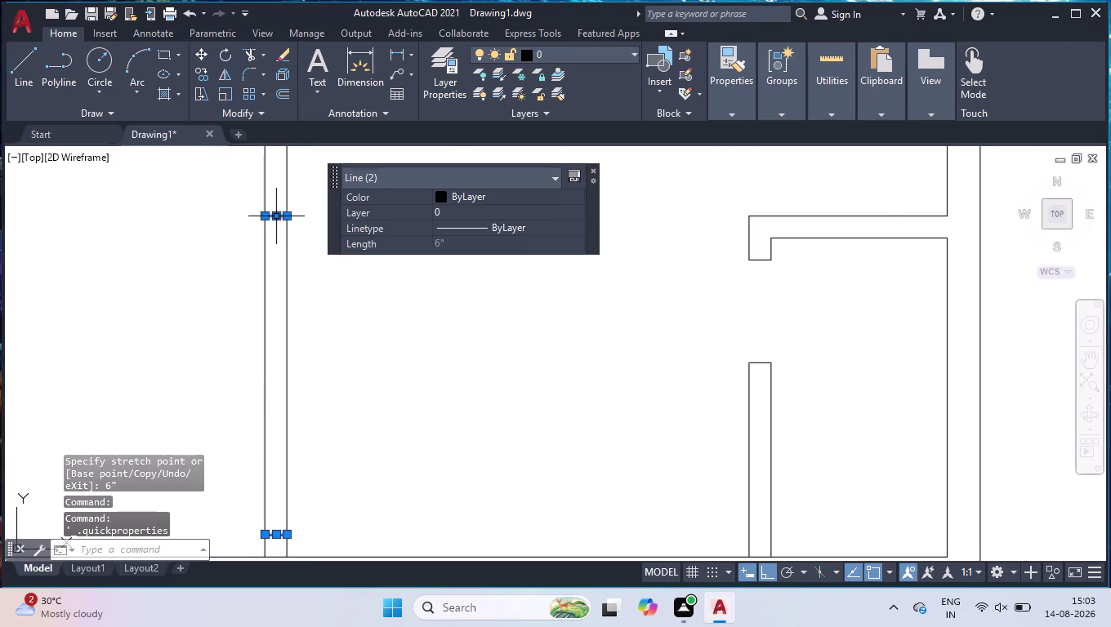
click(593, 170)
key(Delete)
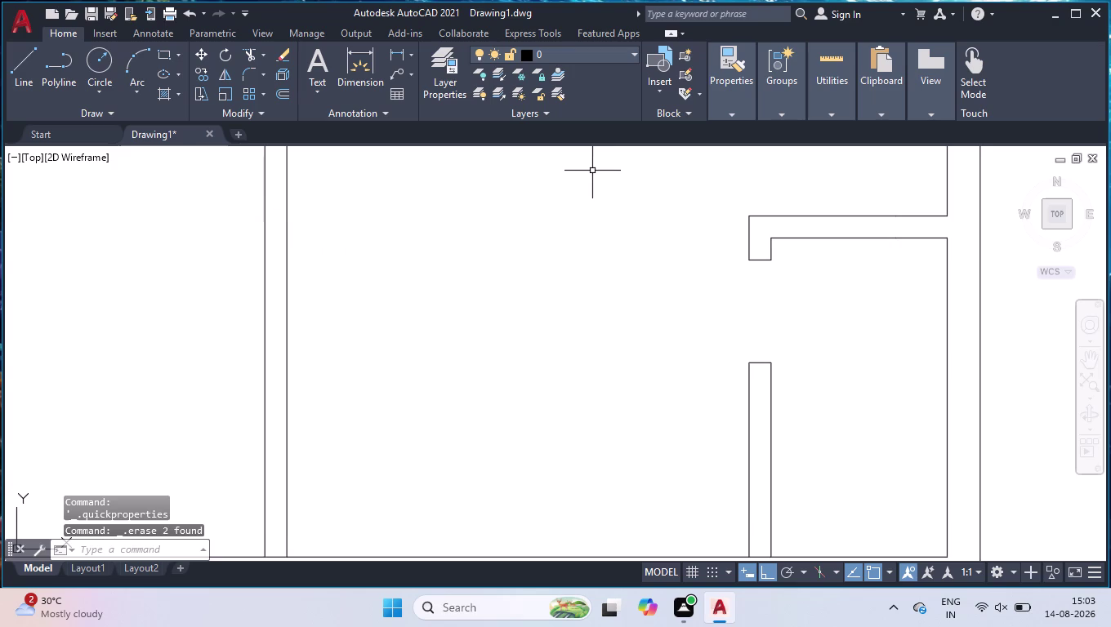
key(u)
key(Return)
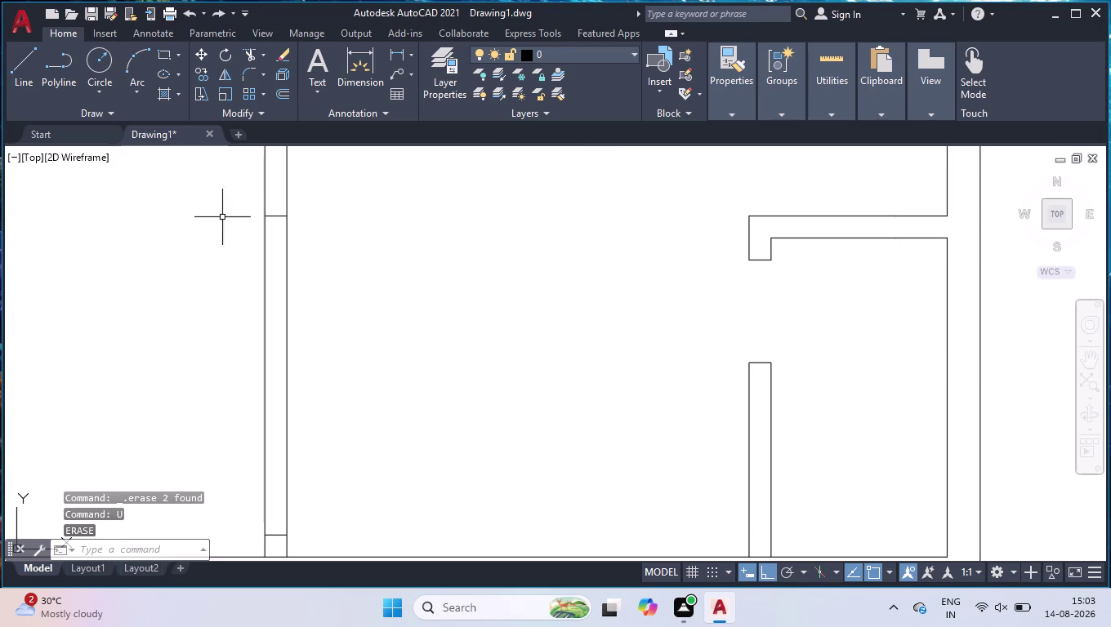
click(276, 218)
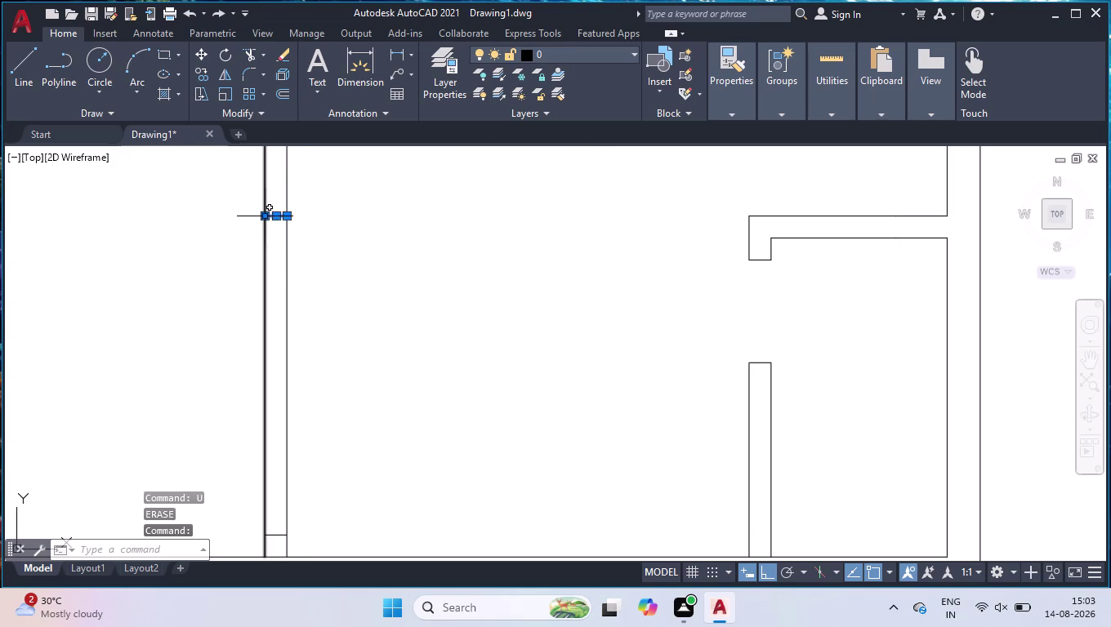
key(Delete)
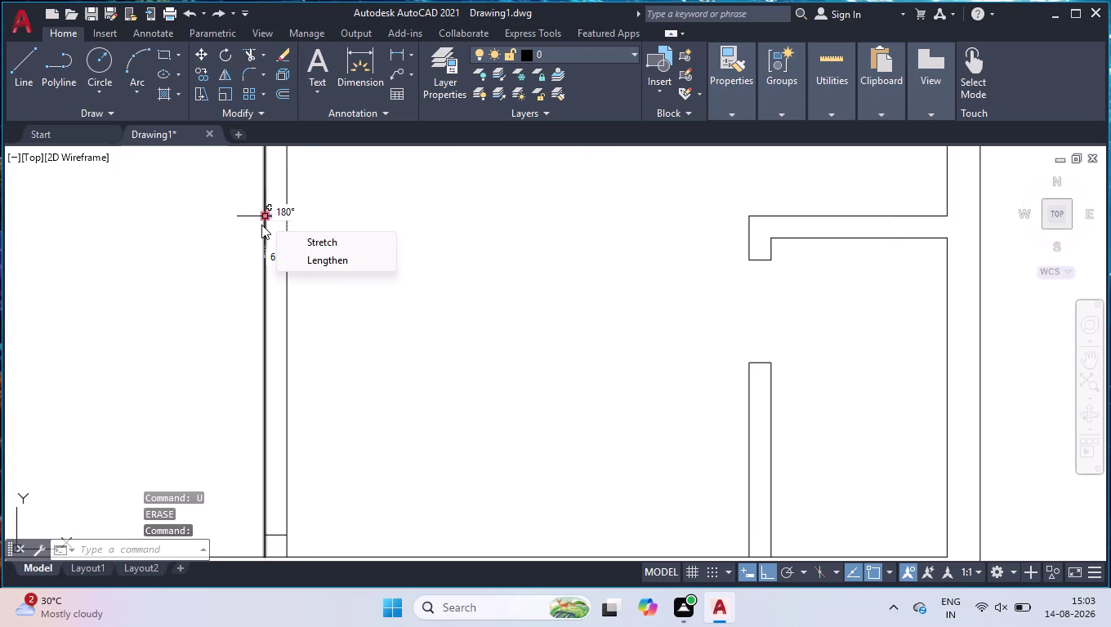
key(Delete)
Select the lower cap line and try the OFFSET command.
scroll(down, 3)
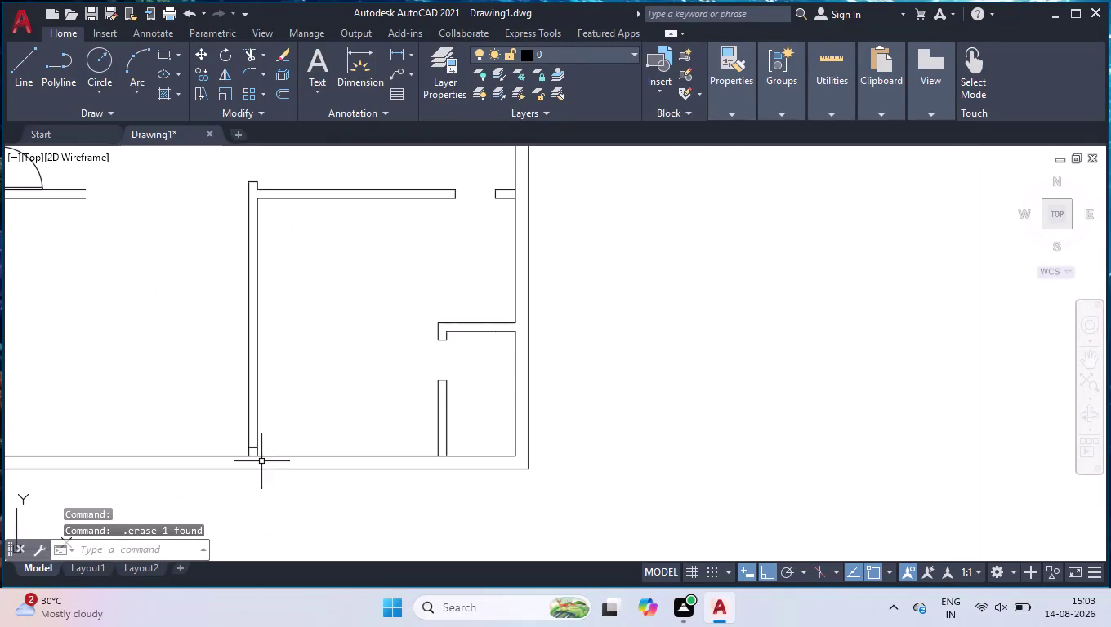
scroll(up, 3)
scroll(up, 3)
click(275, 409)
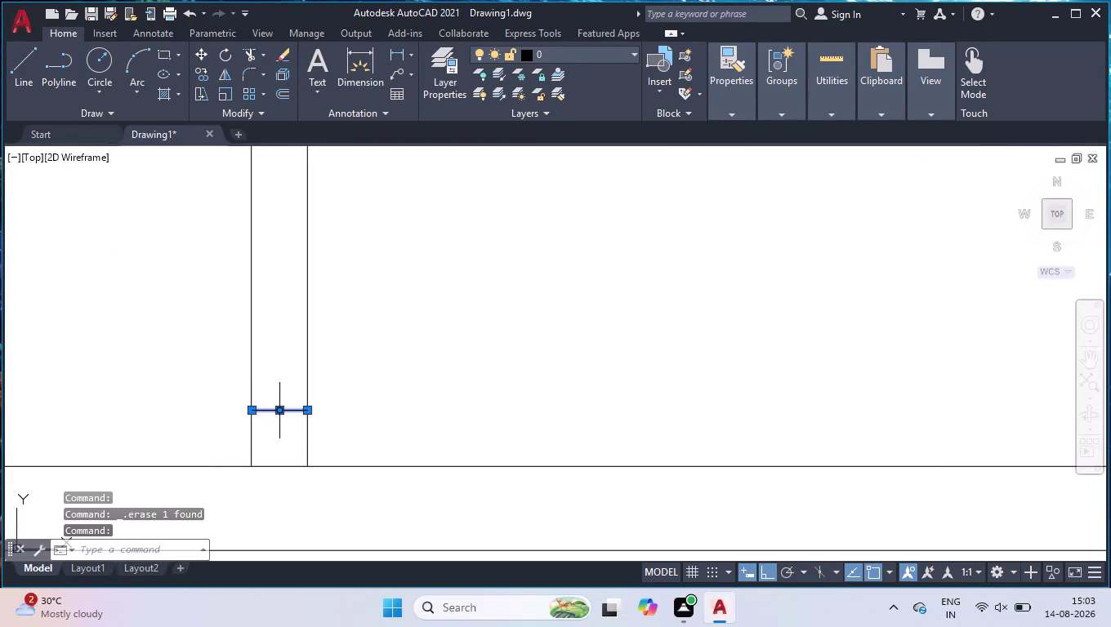
click(276, 413)
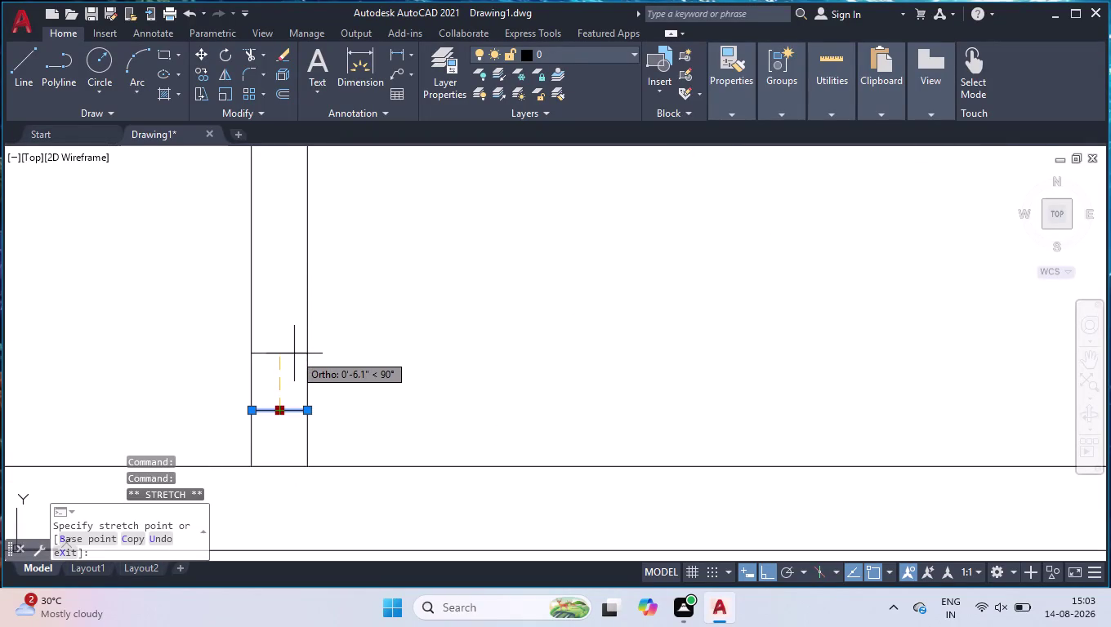
text(off)
key(Return)
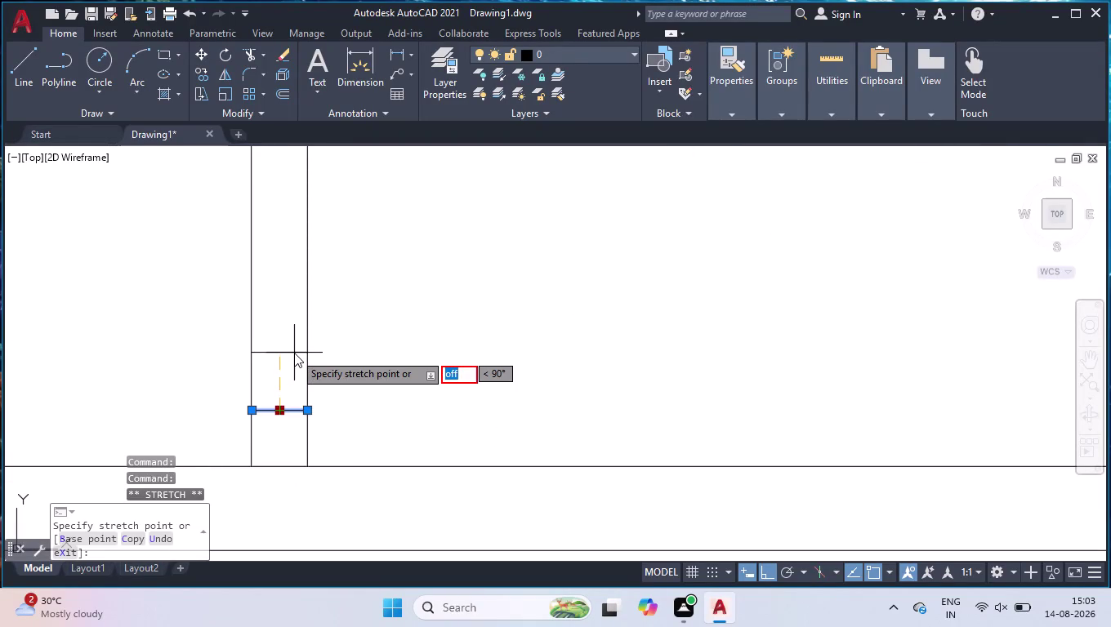
key(space)
key(space)
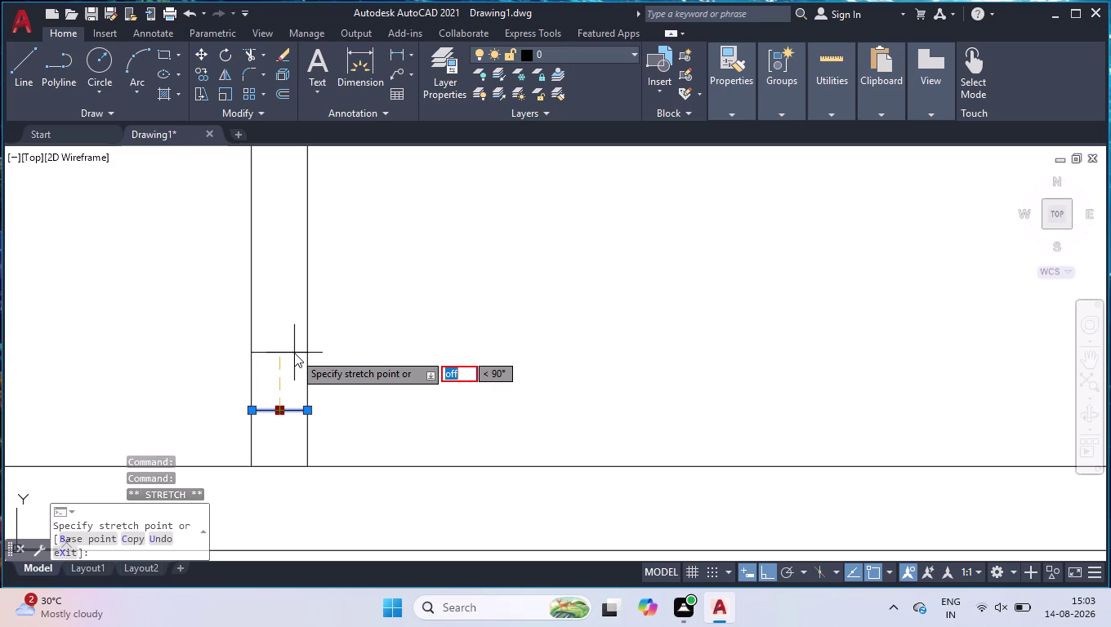
key(space)
key(Return)
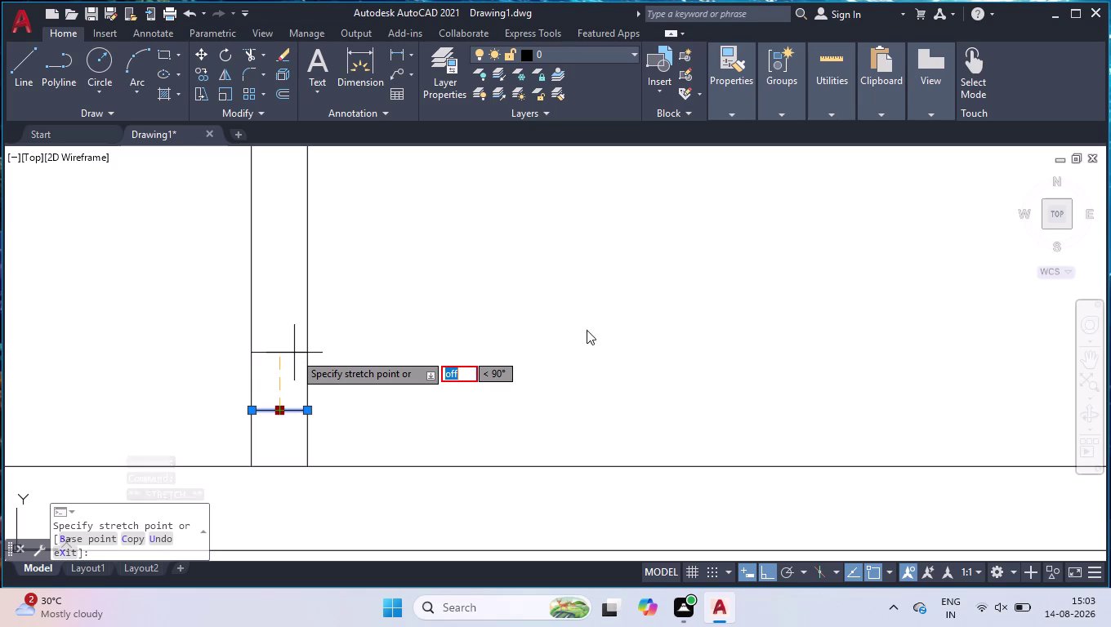
click(586, 330)
click(585, 411)
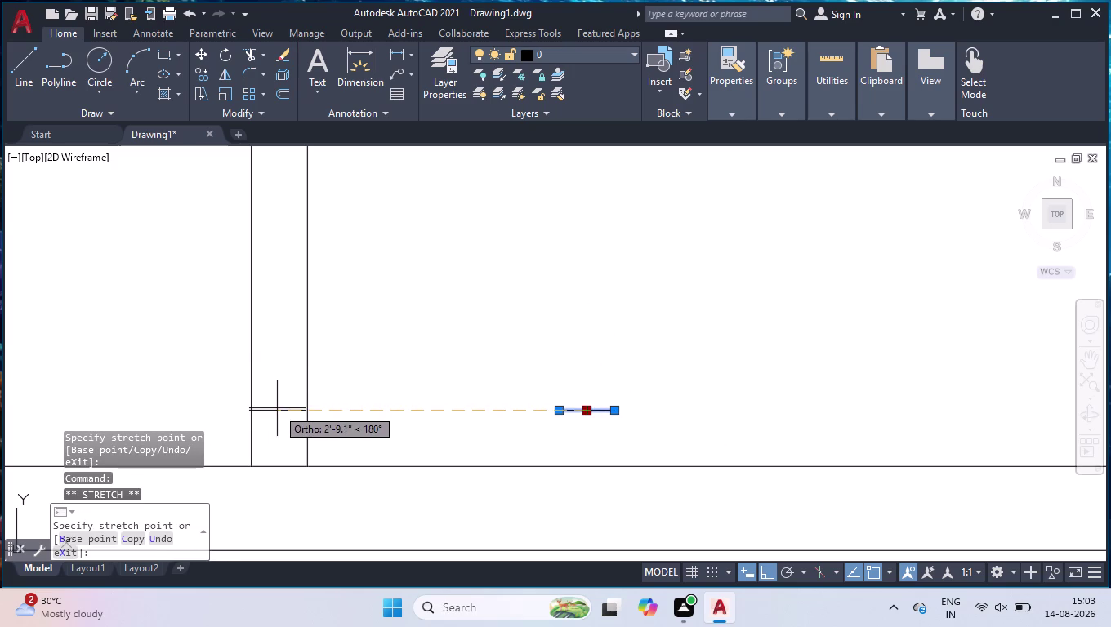
Stretch the cross line's ends onto the left and right wall faces.
click(250, 411)
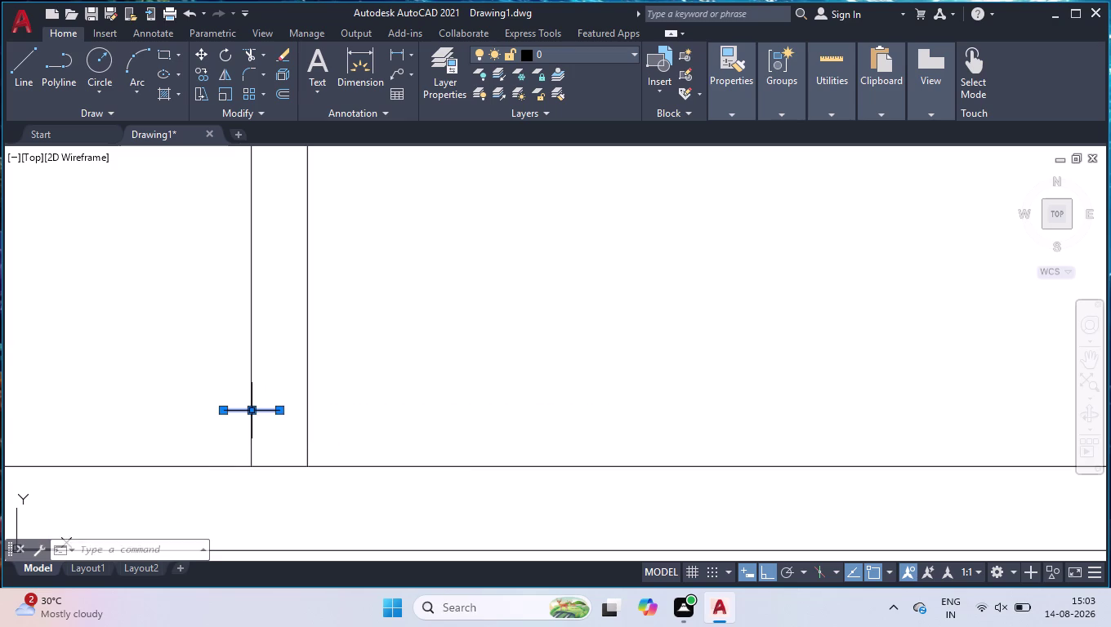
click(278, 411)
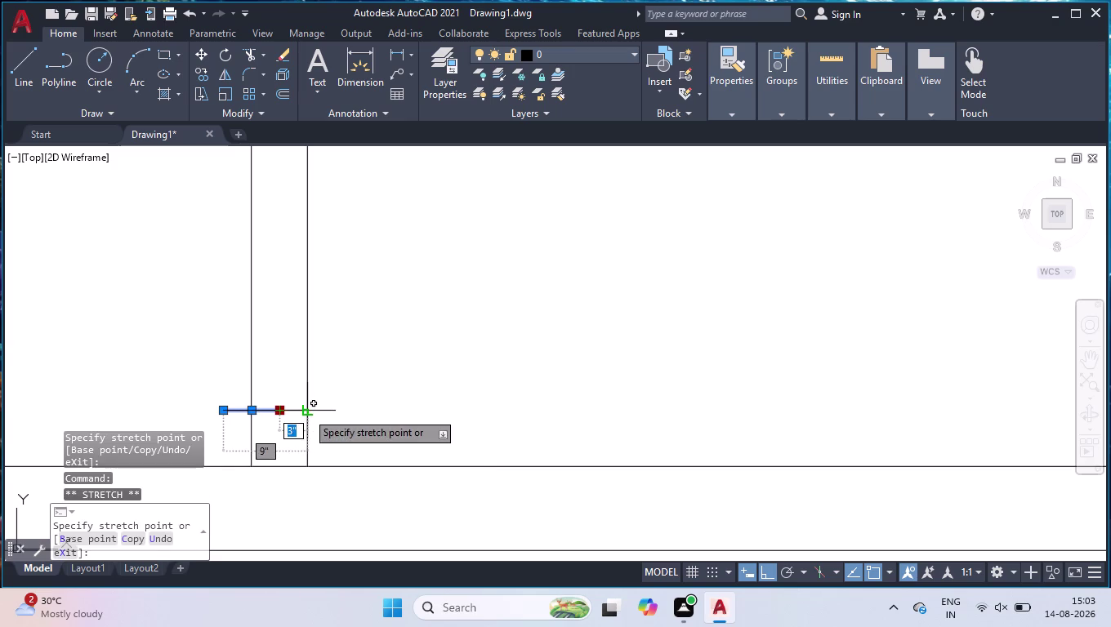
click(306, 412)
click(221, 411)
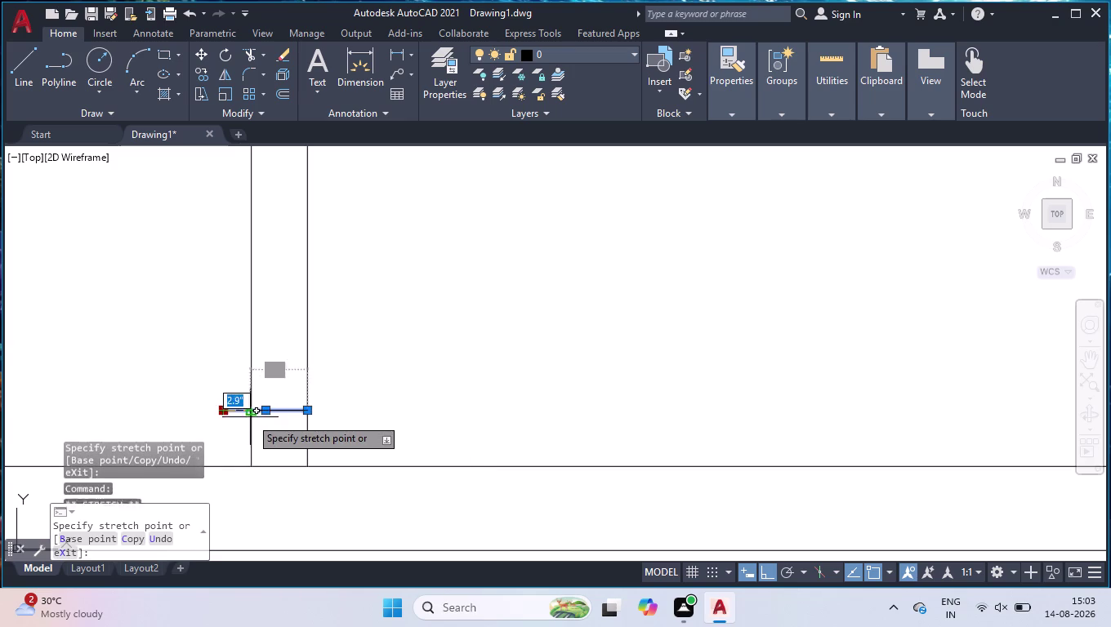
click(250, 414)
scroll(up, 3)
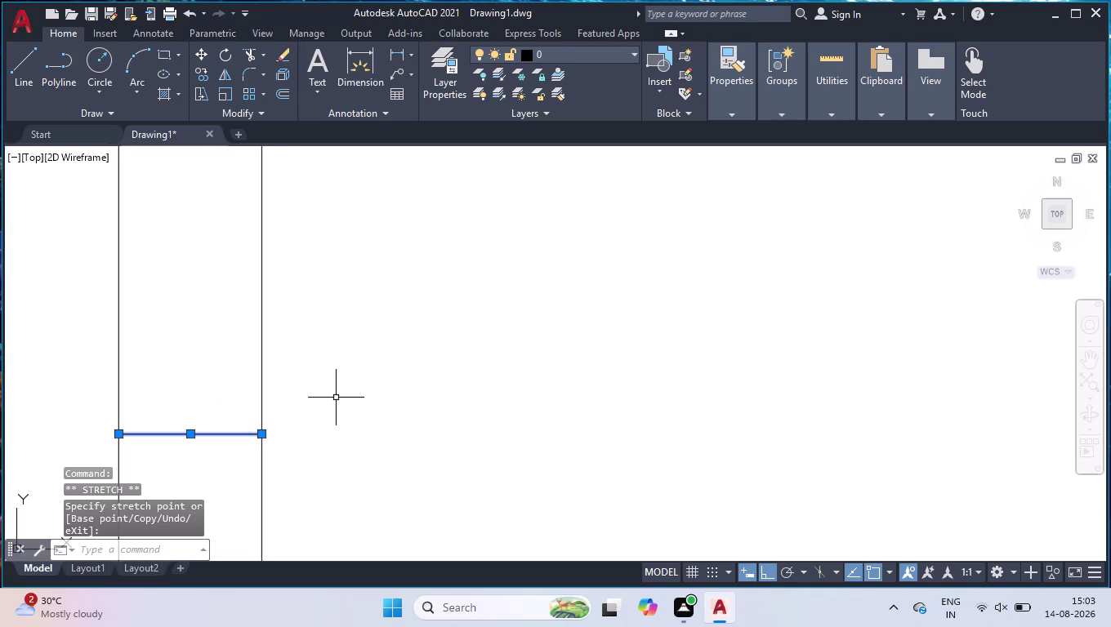
text(off)
key(Return)
Offset a copy of the cross line 3' above it.
text(3)
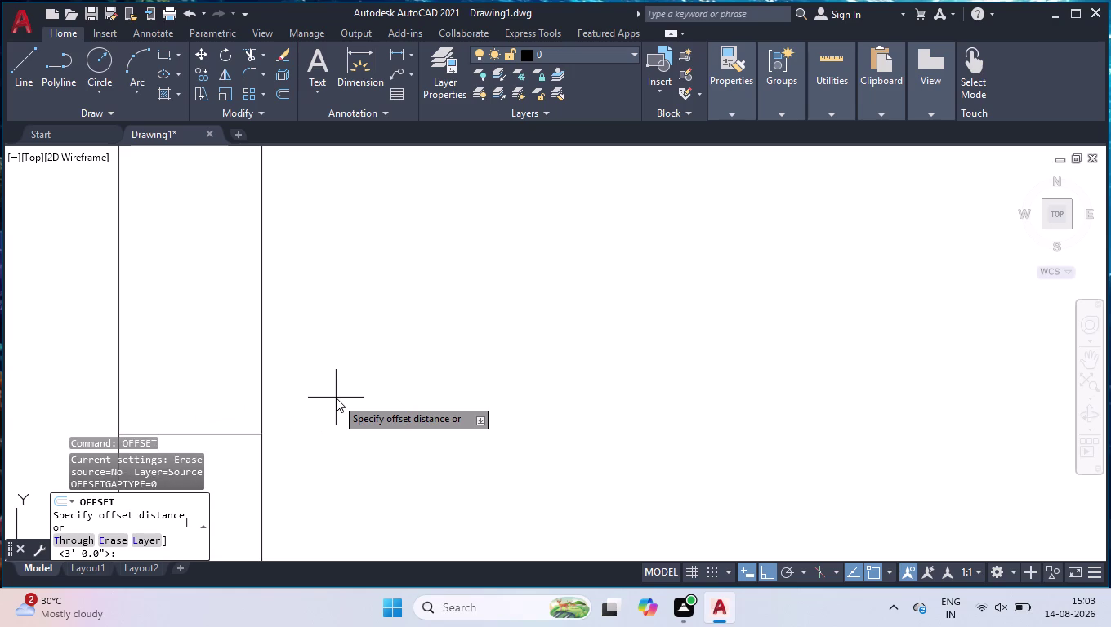
text(')
key(Return)
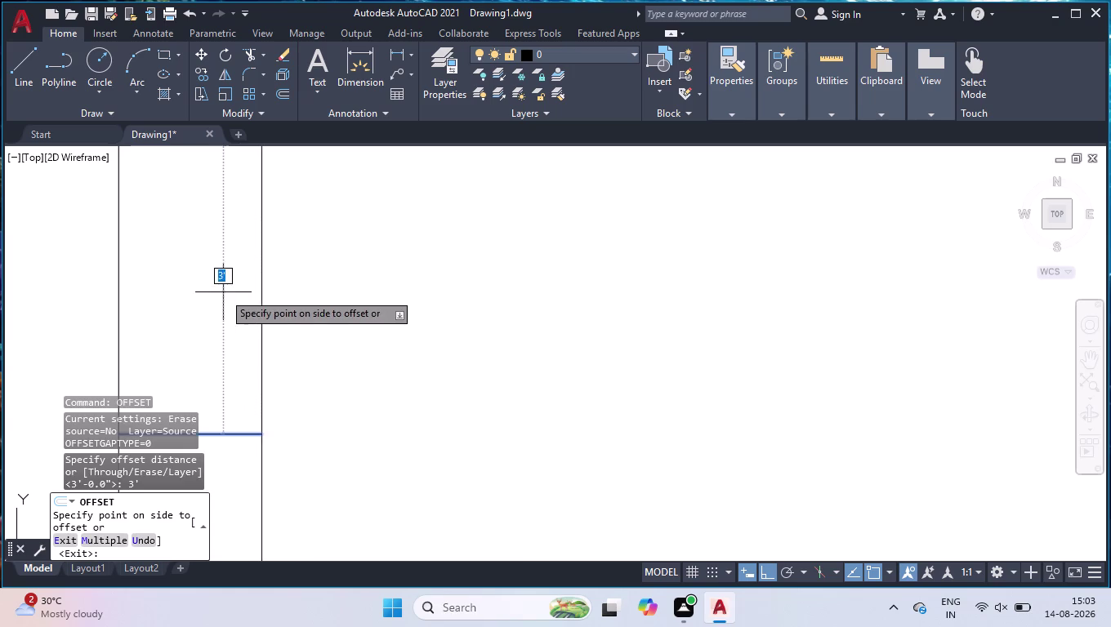
click(219, 270)
scroll(down, 3)
scroll(down, 3)
scroll(down, 3)
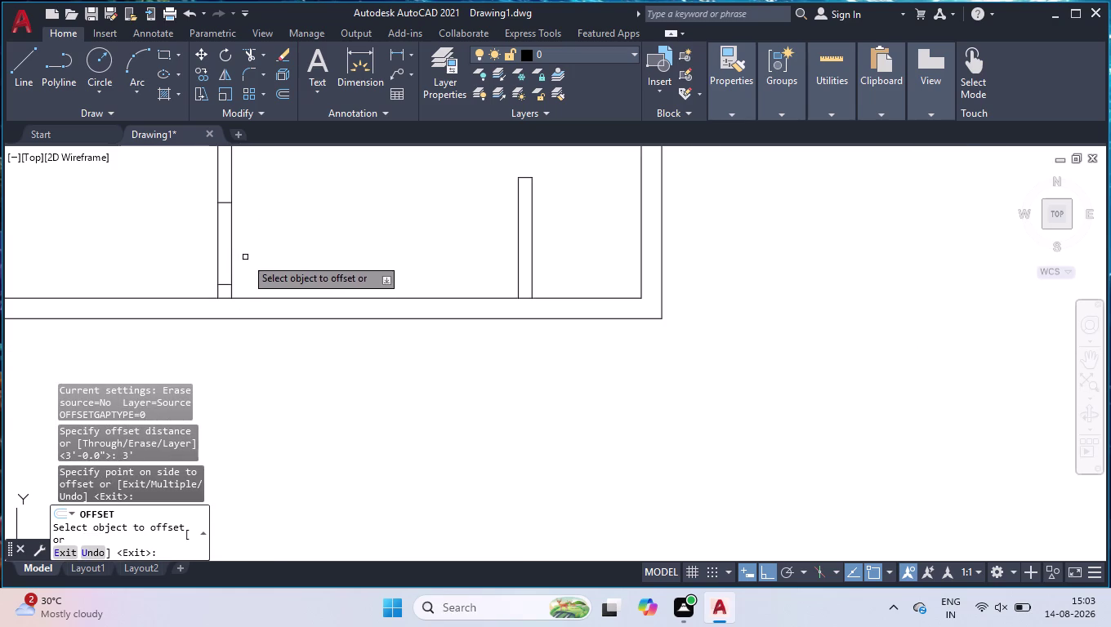
key(space)
Fence-trim the wall segments between the two cross lines to open the doorway.
text(tr)
key(Return)
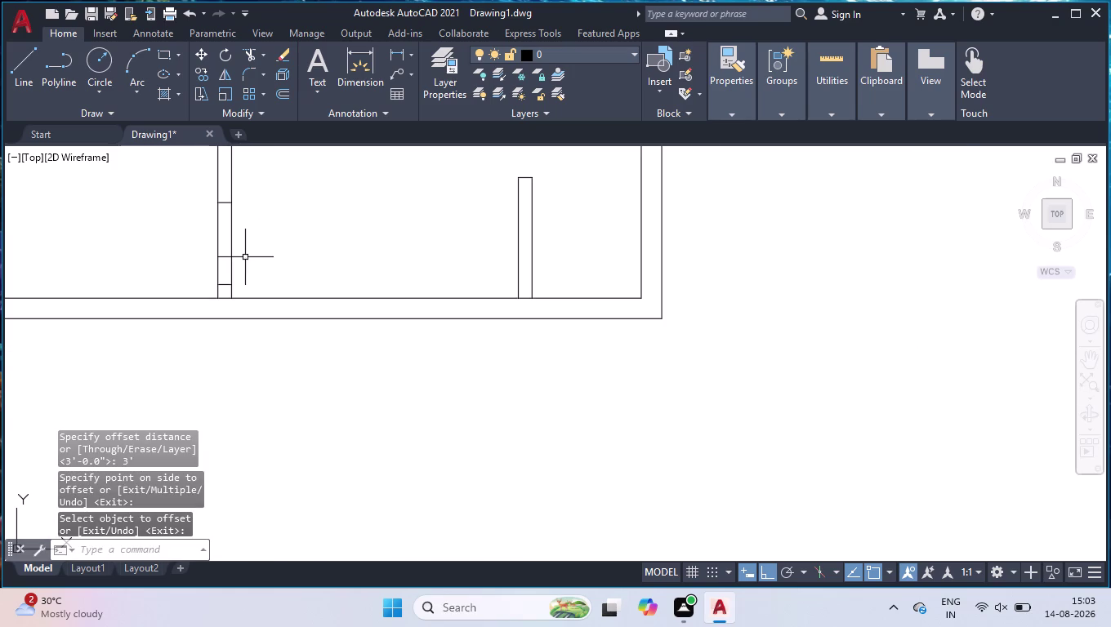
drag(147, 238, 160, 240)
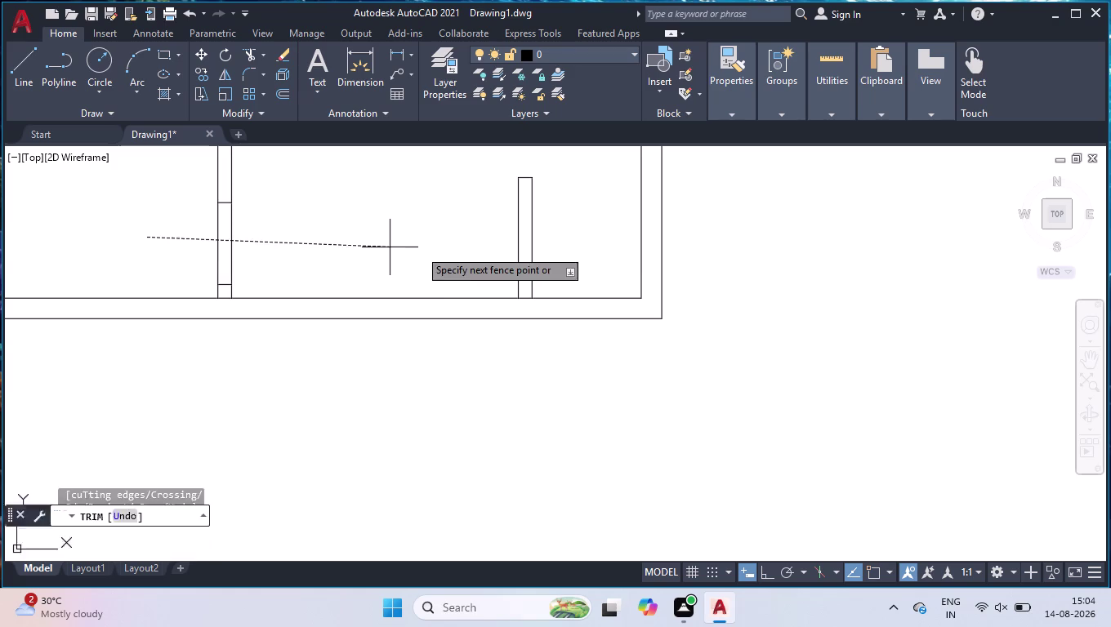
click(424, 244)
scroll(down, 3)
scroll(down, 3)
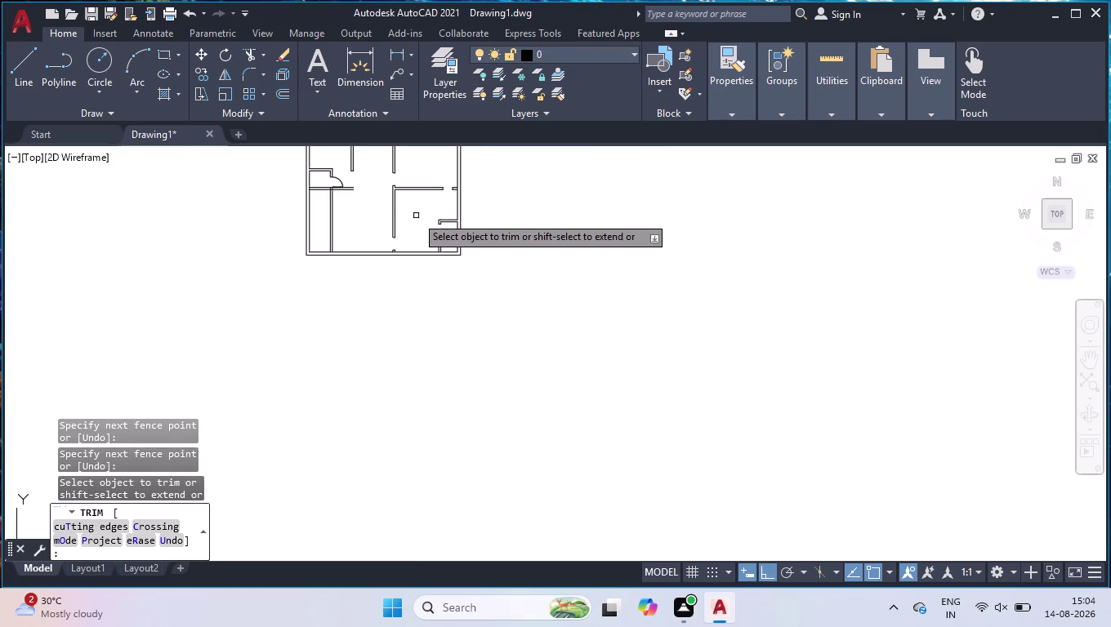
key(Return)
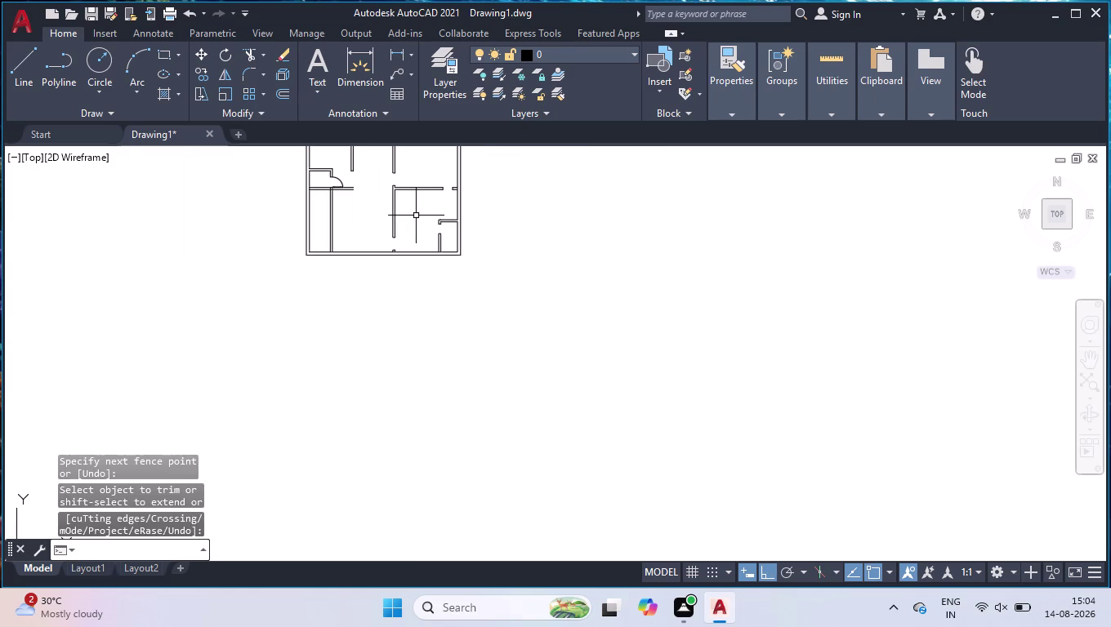
scroll(up, 3)
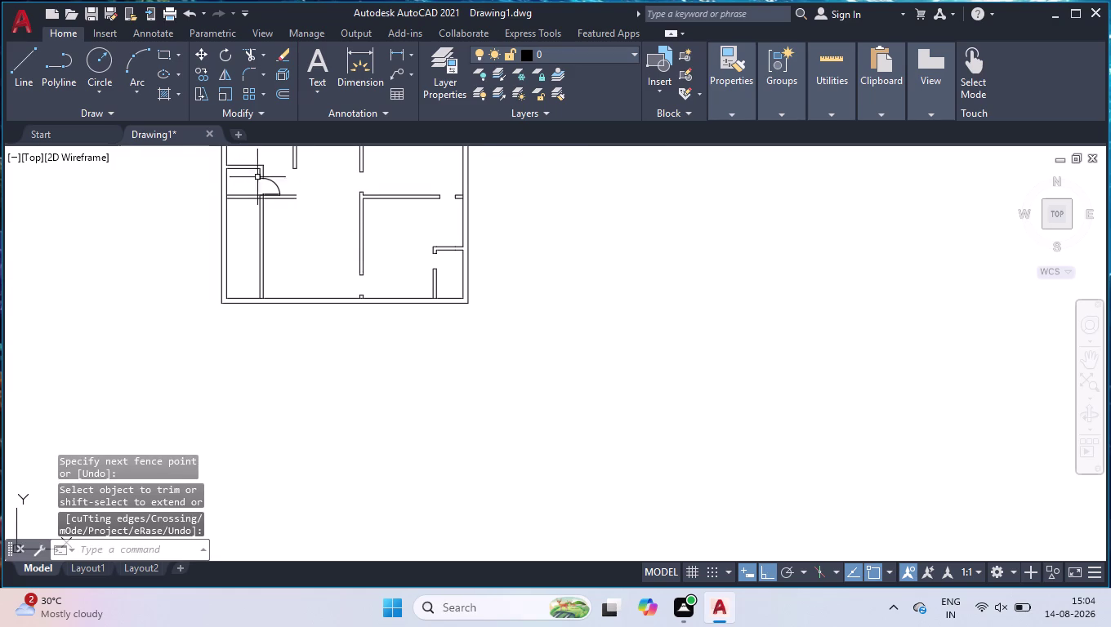
key(ctrl+3)
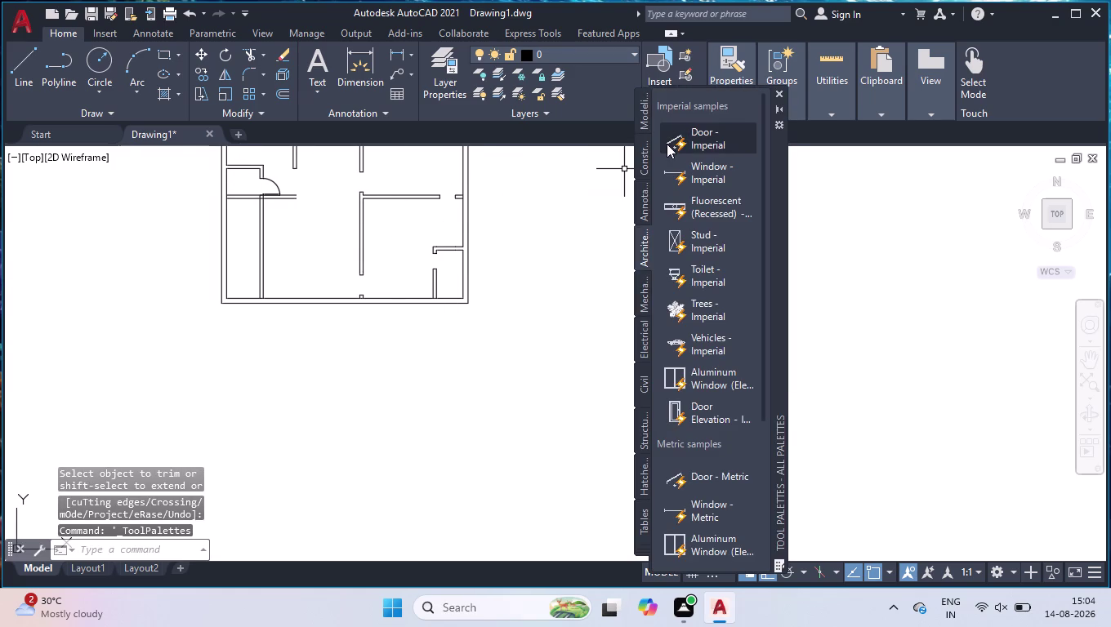
Drag a Door - Imperial block beside the plan, open it to 90° and flip its swing downward.
drag(706, 141, 530, 375)
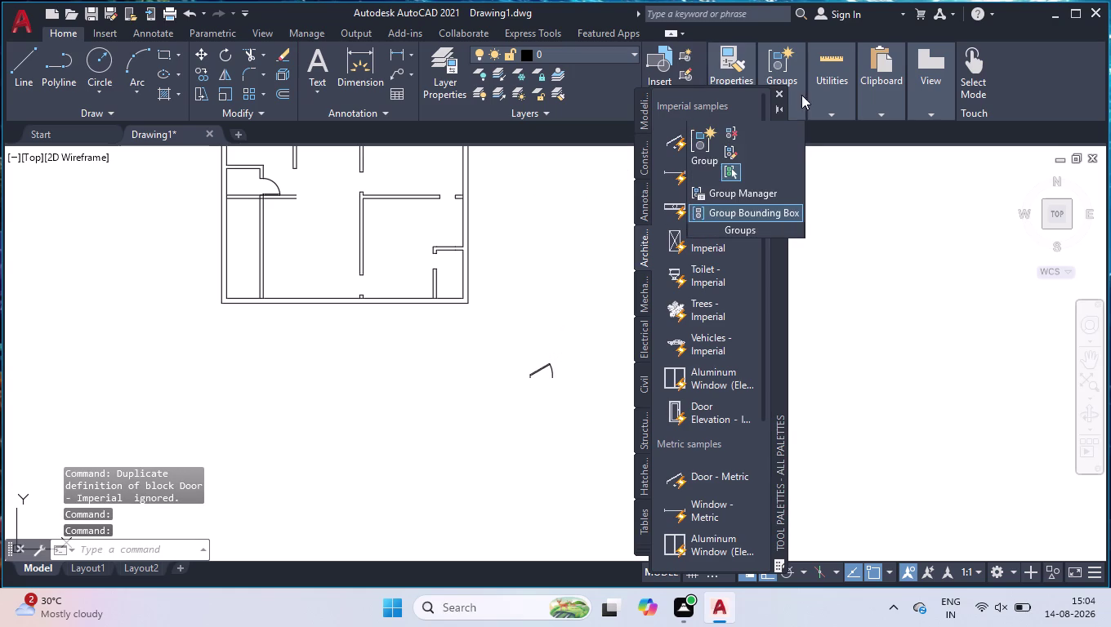
click(781, 94)
scroll(up, 3)
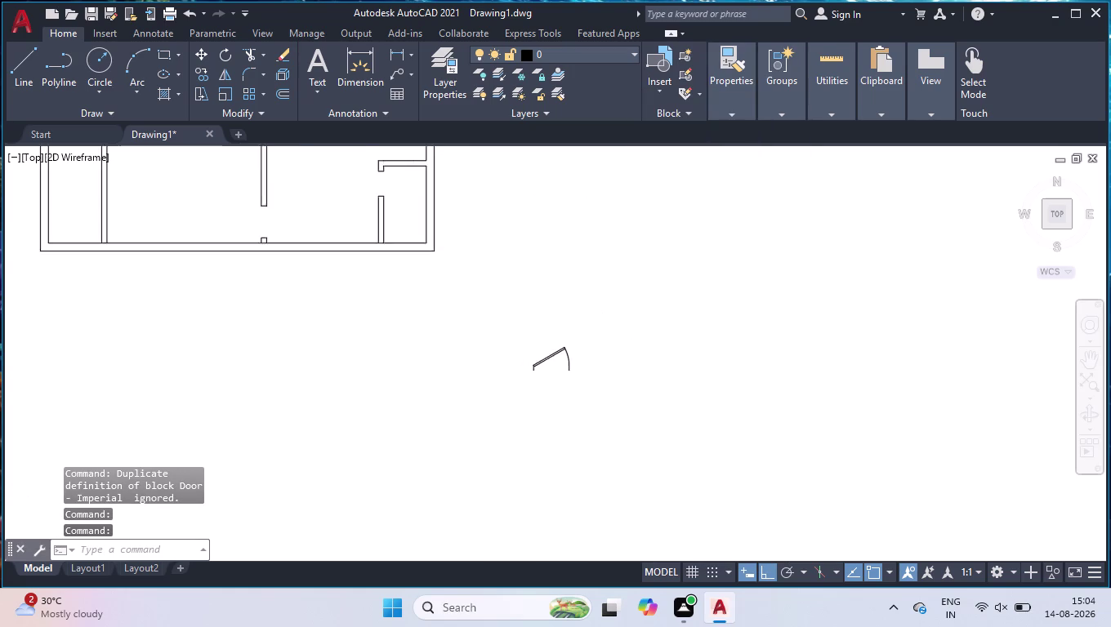
scroll(up, 3)
click(600, 310)
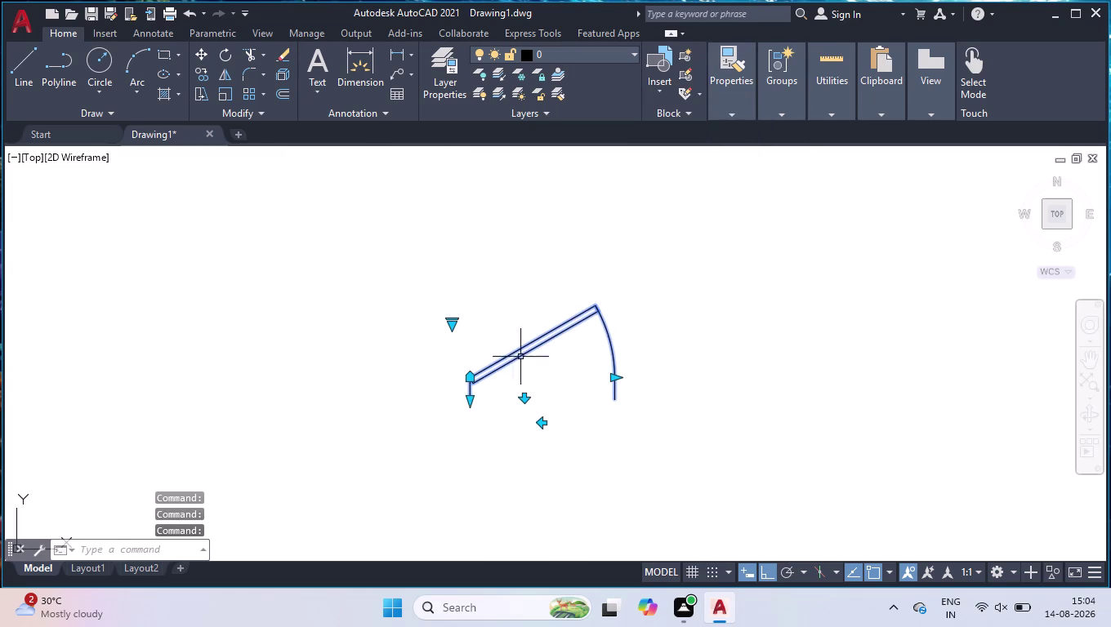
click(452, 321)
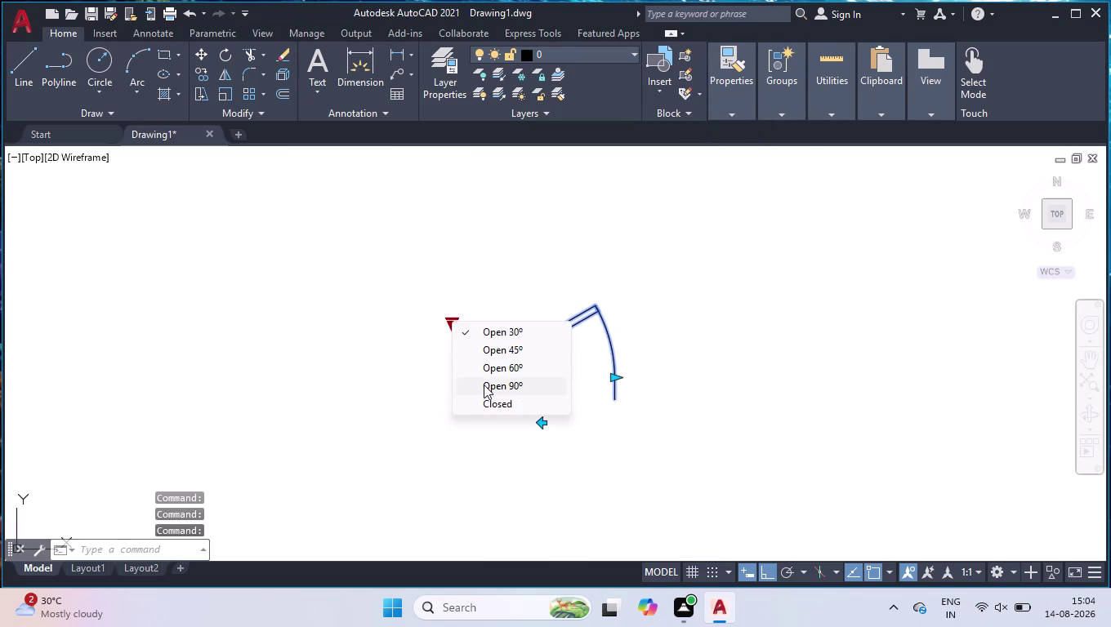
click(484, 385)
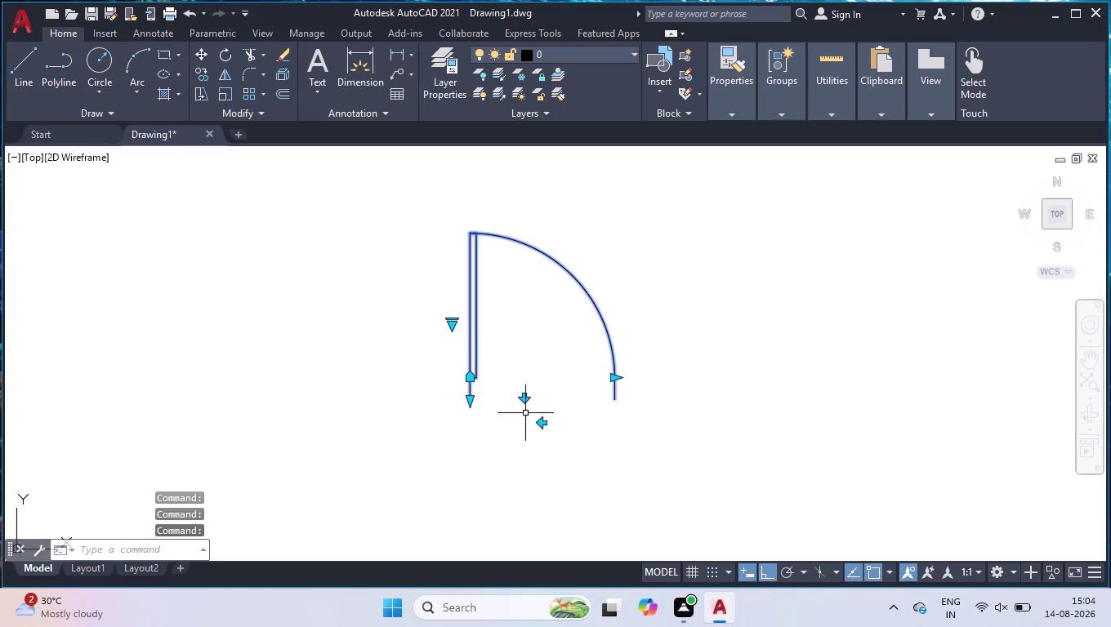
click(525, 398)
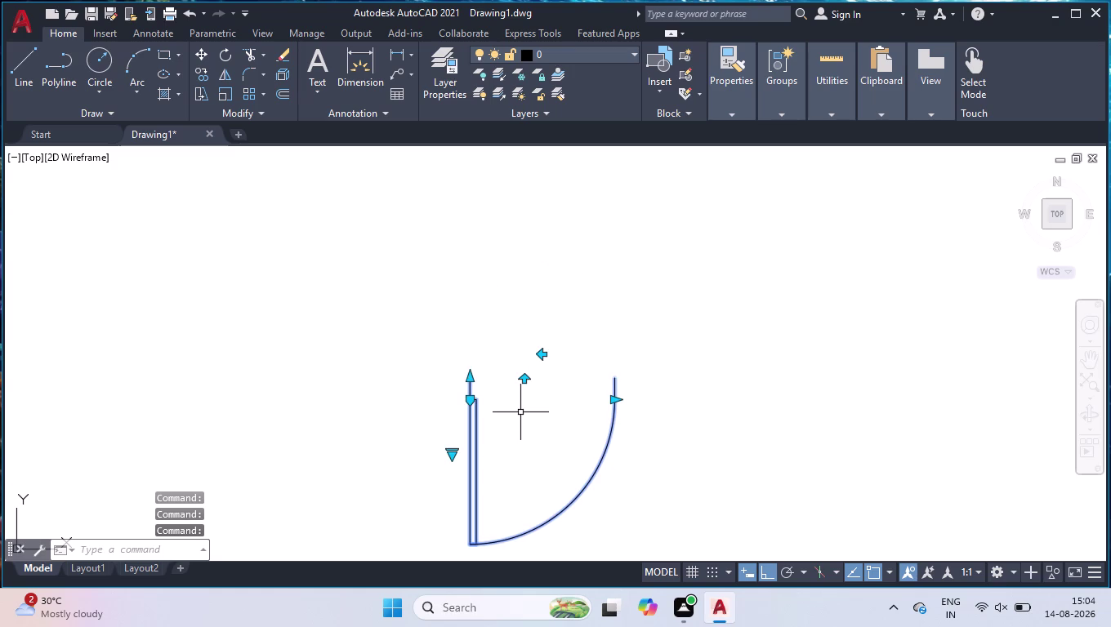
Copy the door into the right wall opening and the lower-right room's opening.
text(co)
key(Return)
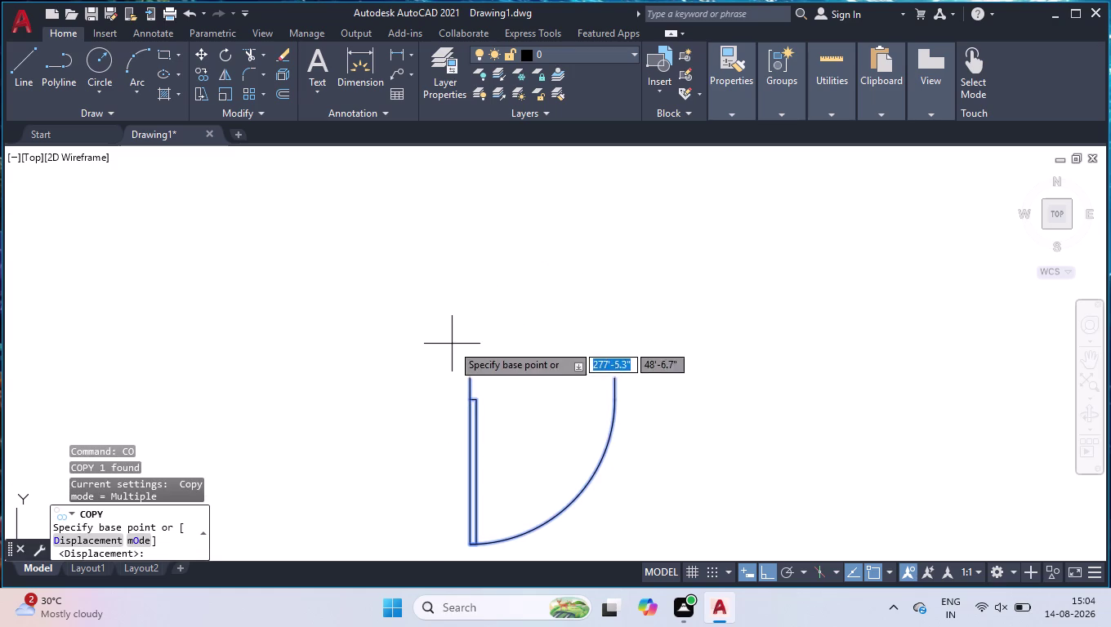
click(473, 380)
scroll(down, 3)
scroll(down, 3)
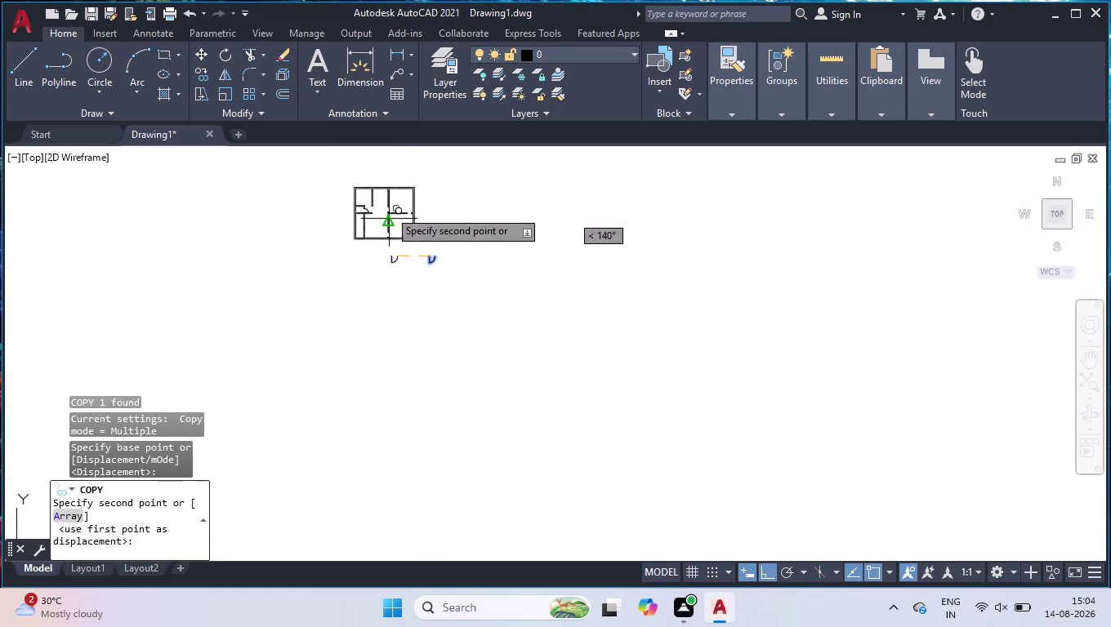
scroll(up, 3)
scroll(up, 3)
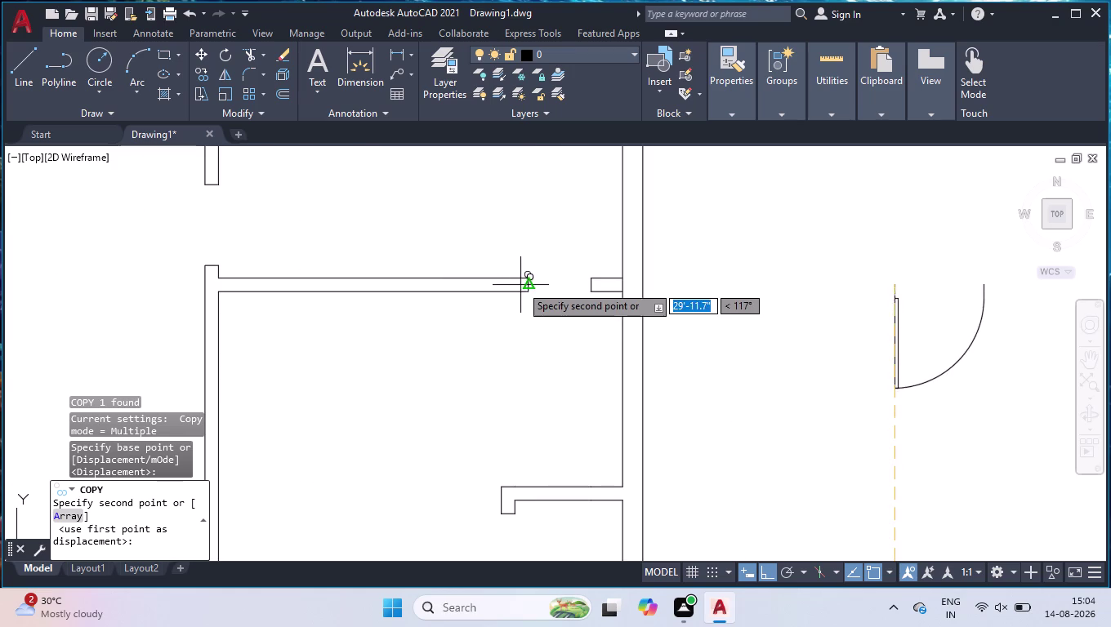
click(527, 277)
scroll(down, 3)
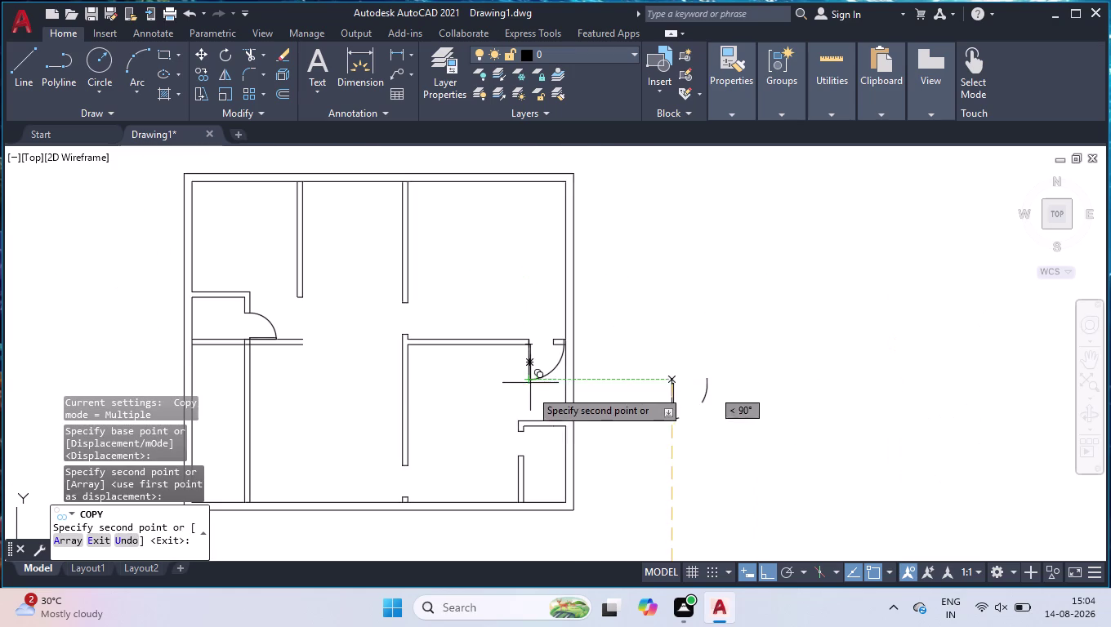
scroll(up, 3)
click(511, 424)
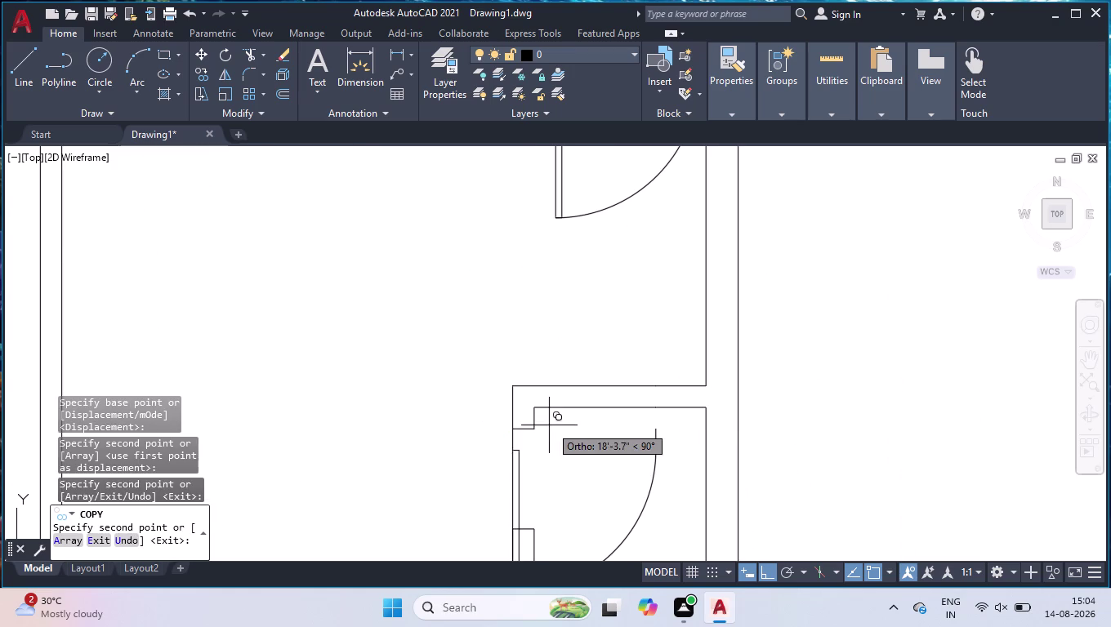
scroll(down, 3)
key(space)
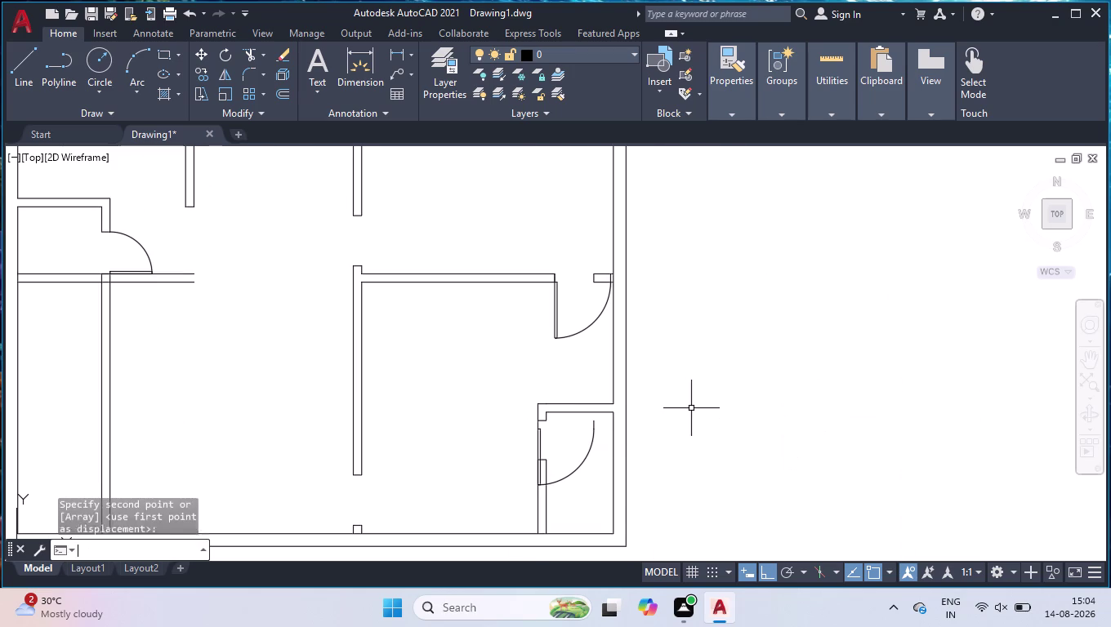
Flip the lower-right room's door with its flip grips to fit the opening.
click(591, 450)
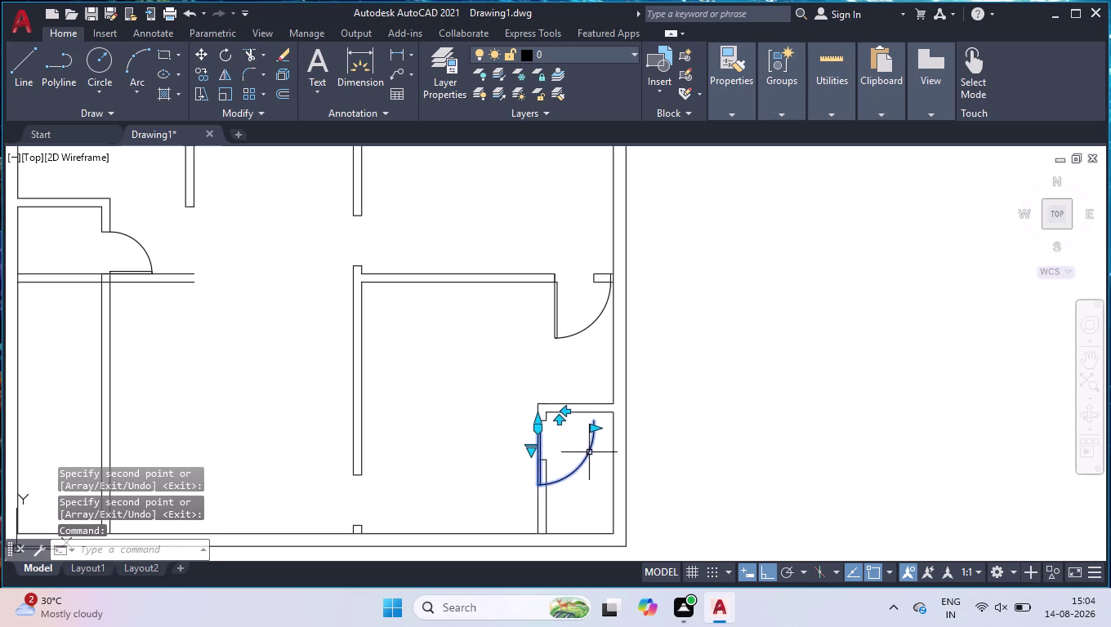
click(559, 425)
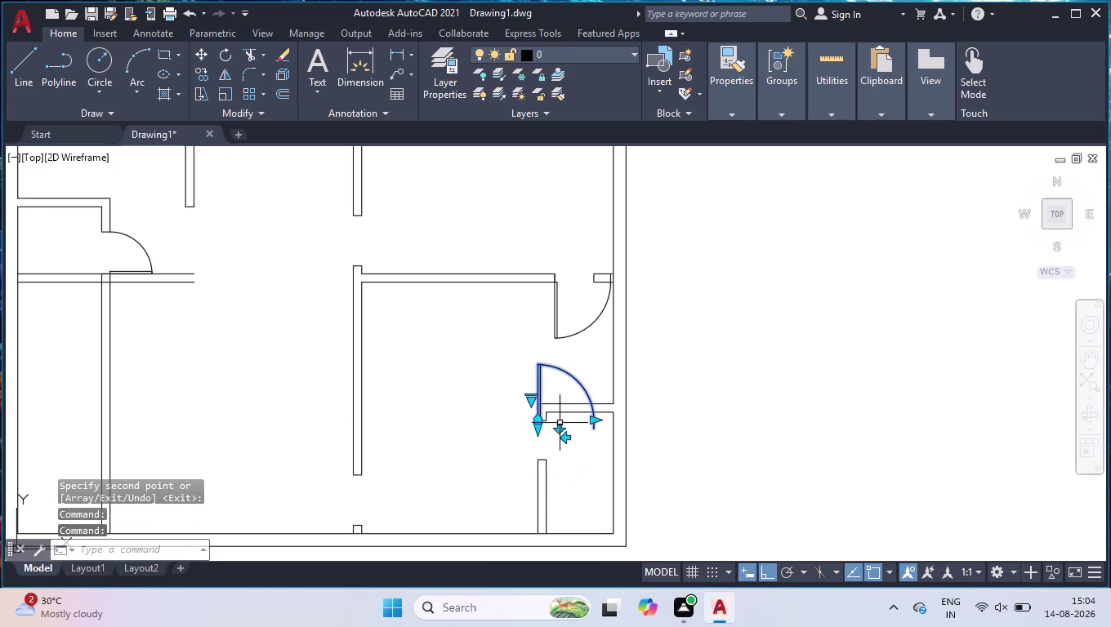
click(564, 436)
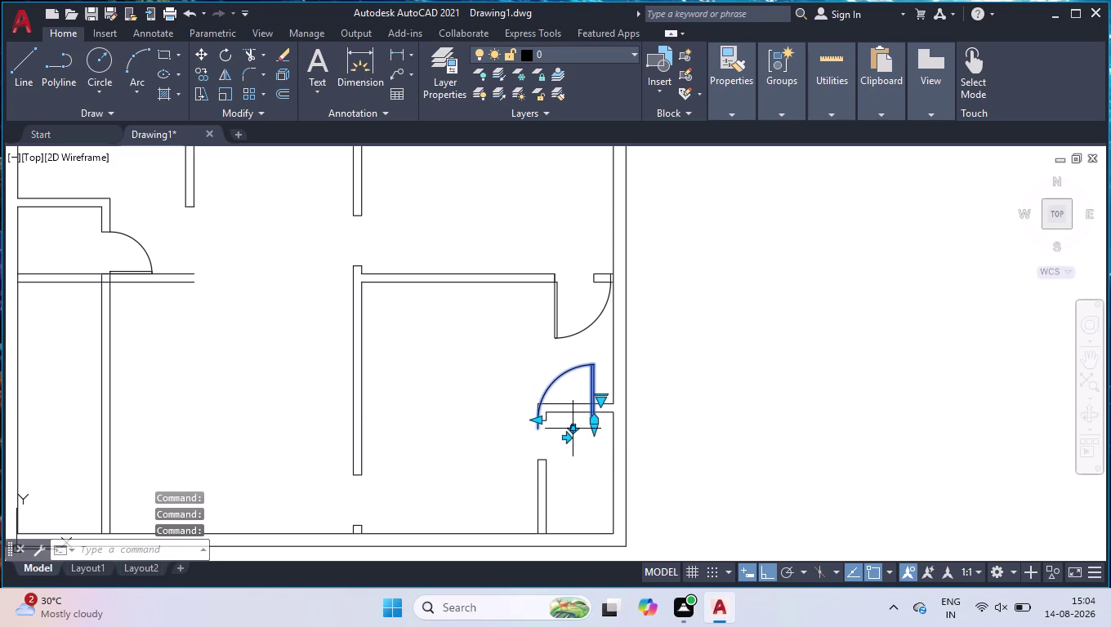
click(575, 428)
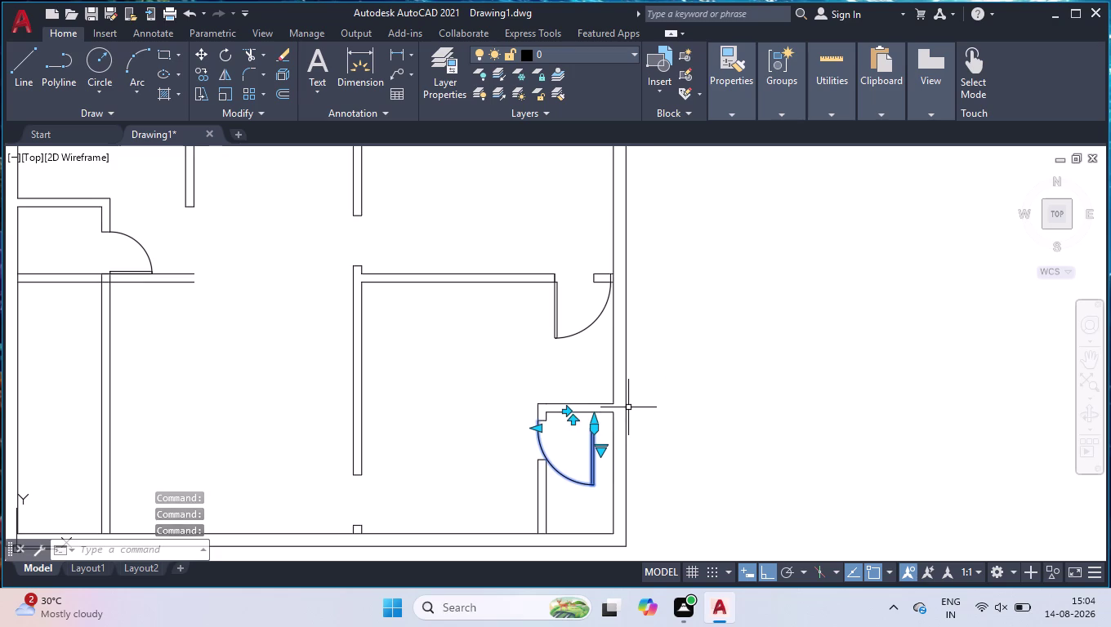
Rotate the lower-right door copy to face outward and select it.
text(ro)
key(Return)
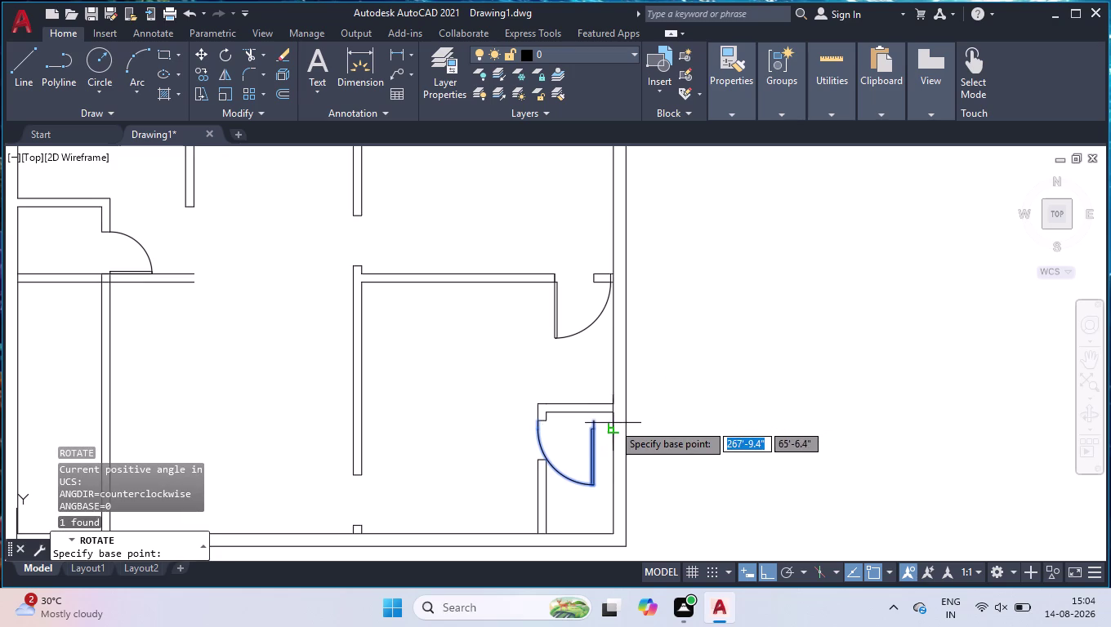
click(594, 420)
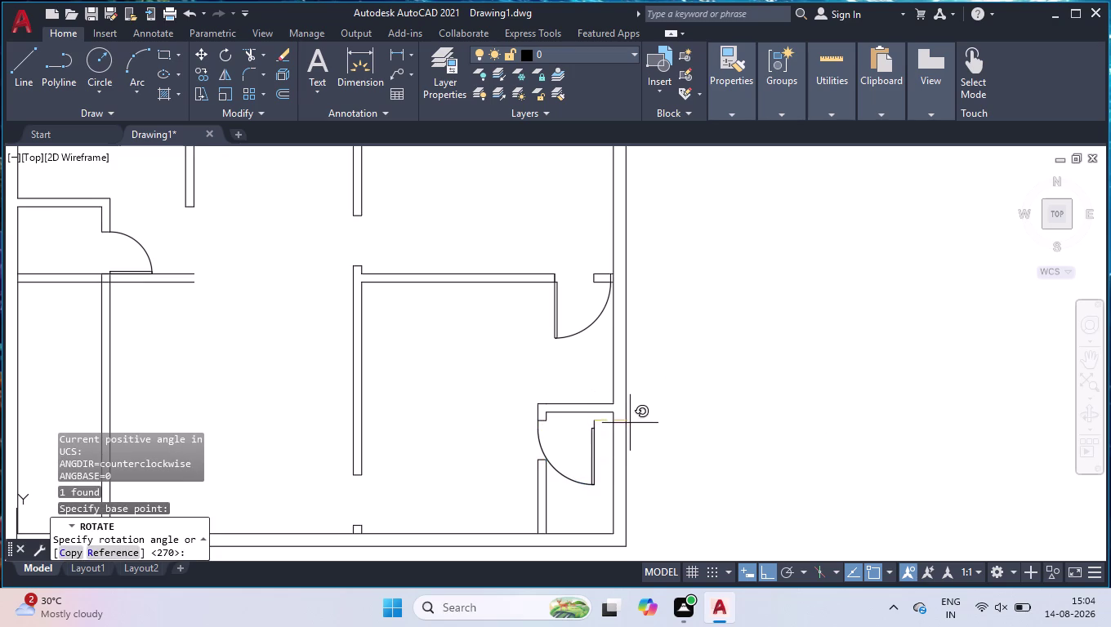
click(603, 349)
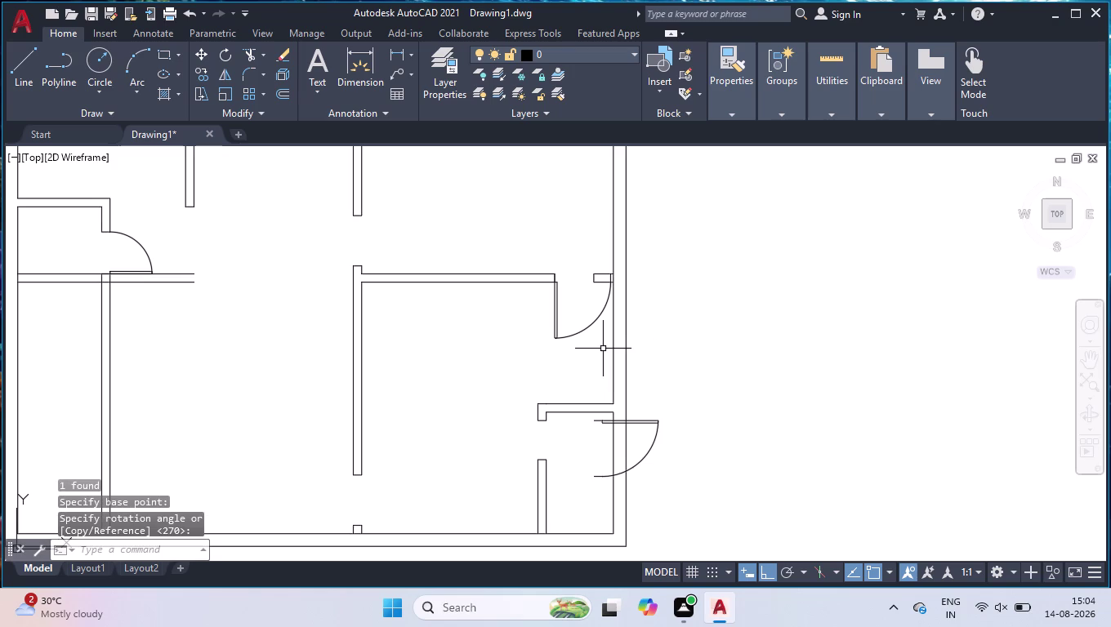
click(638, 418)
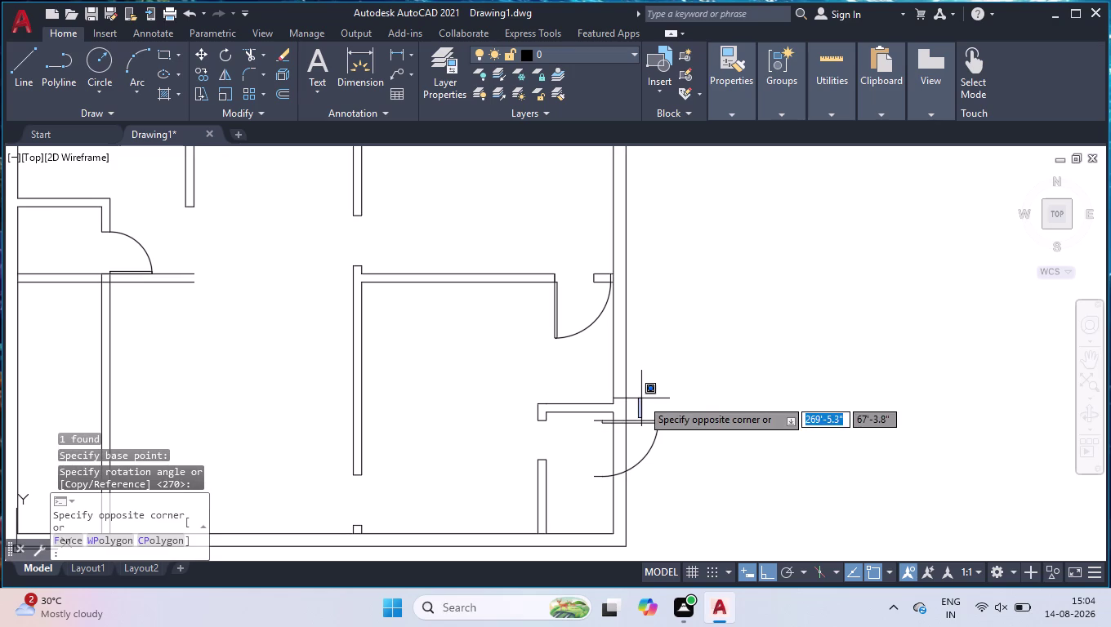
click(651, 453)
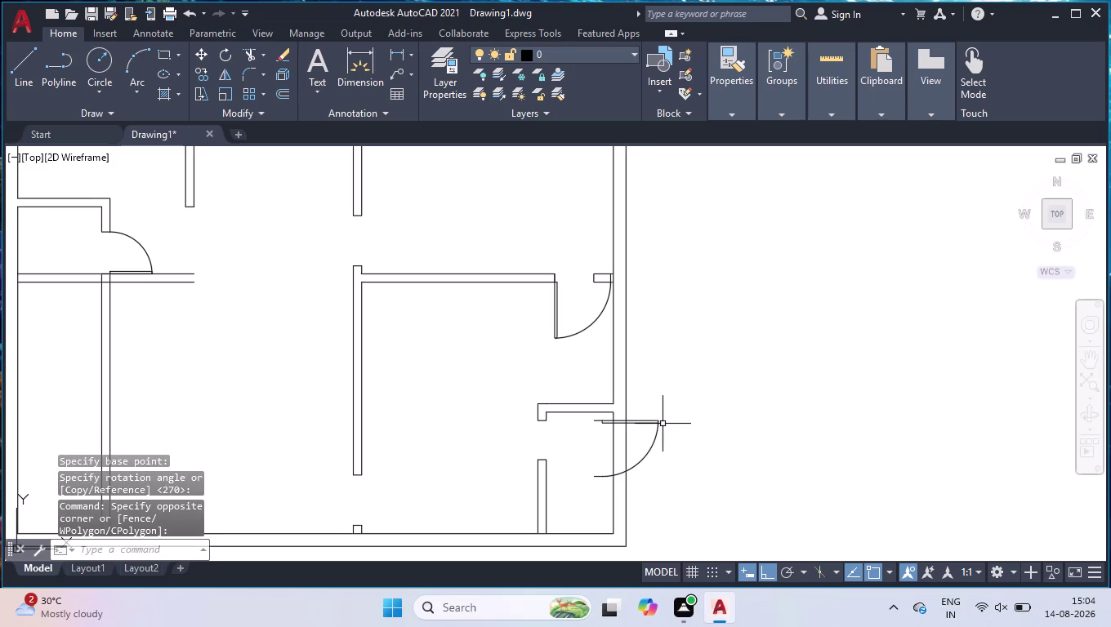
click(663, 424)
click(643, 425)
Move the rotated door to the wall corner of its opening.
text(mo)
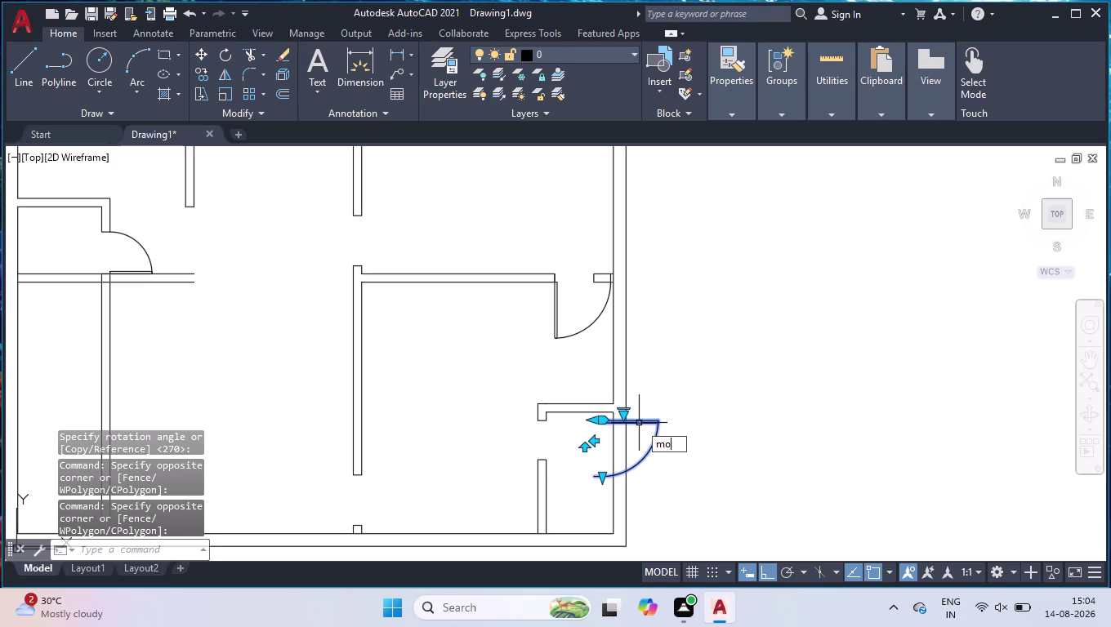
text(ve)
key(Return)
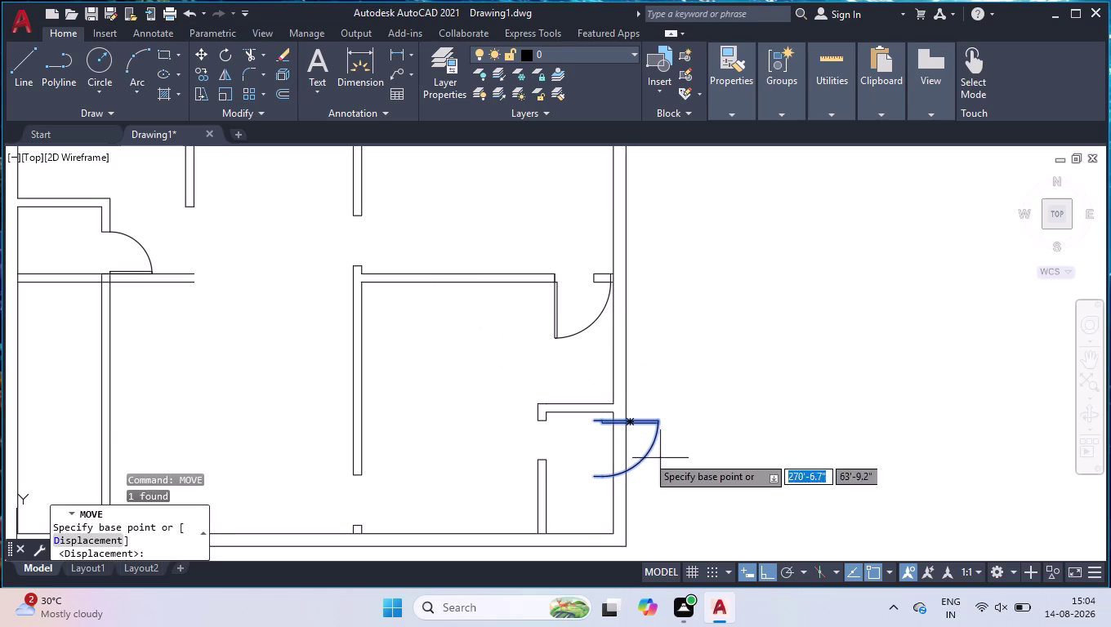
click(591, 419)
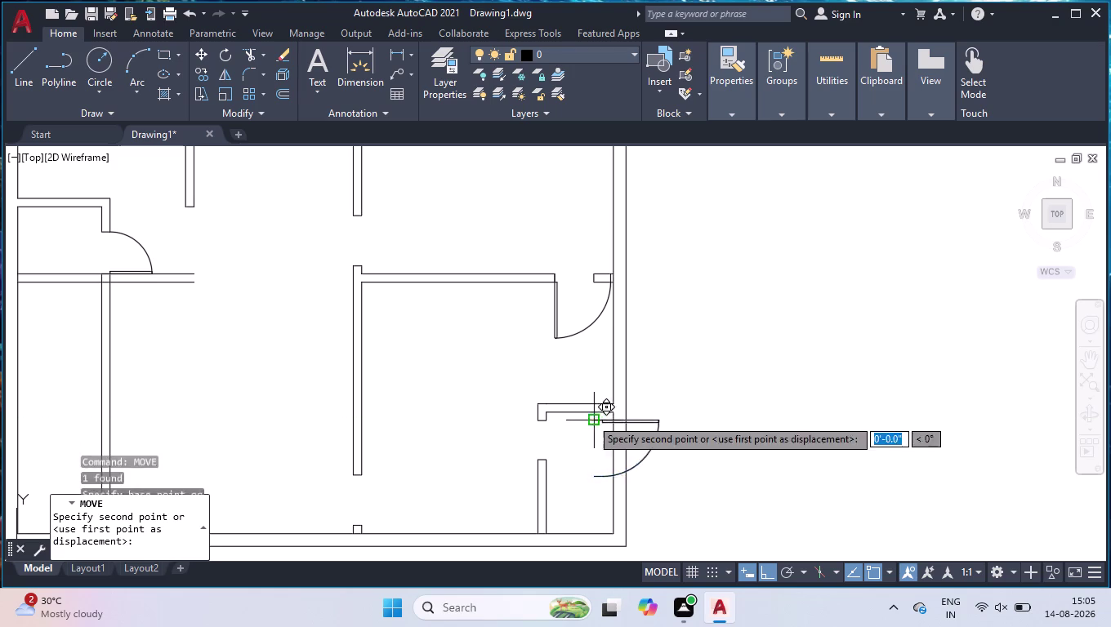
scroll(up, 3)
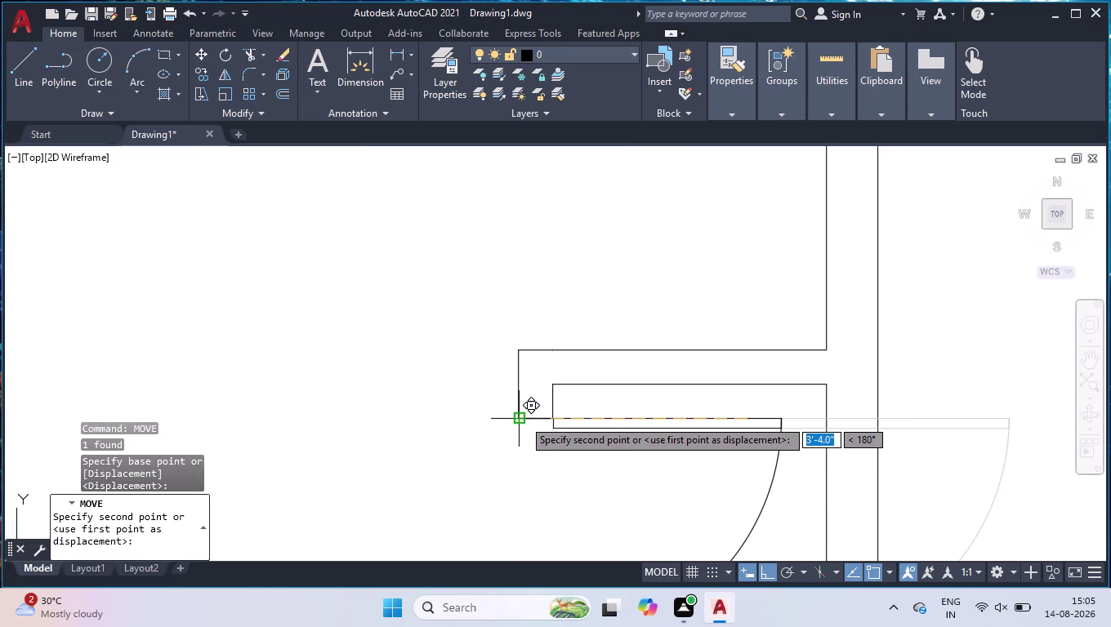
click(523, 419)
scroll(down, 3)
scroll(down, 3)
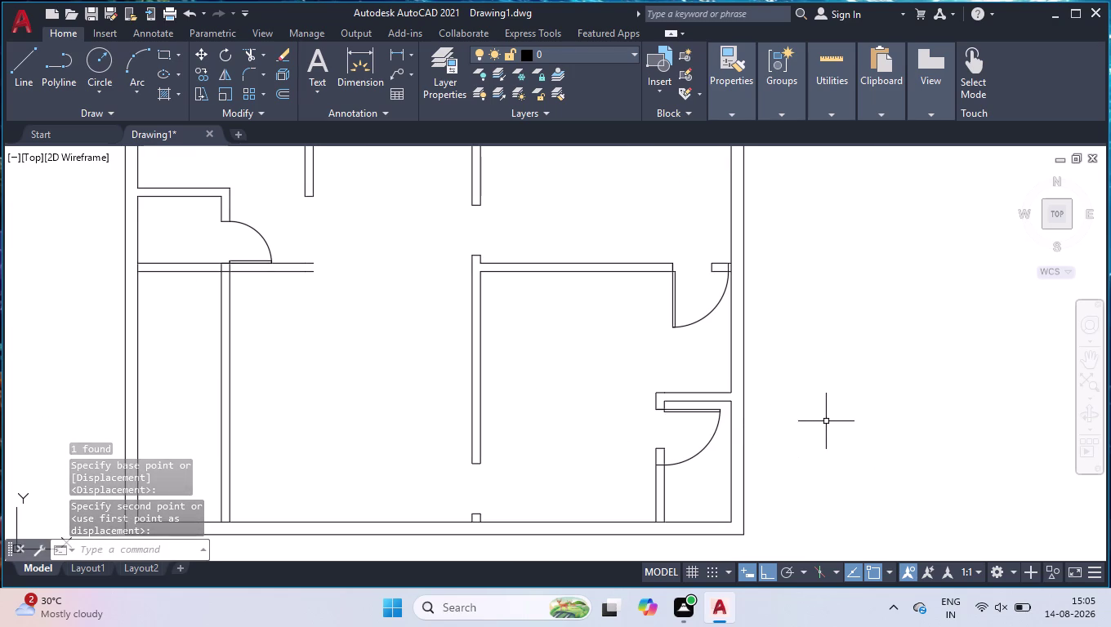
scroll(up, 3)
scroll(up, 3)
text(tr)
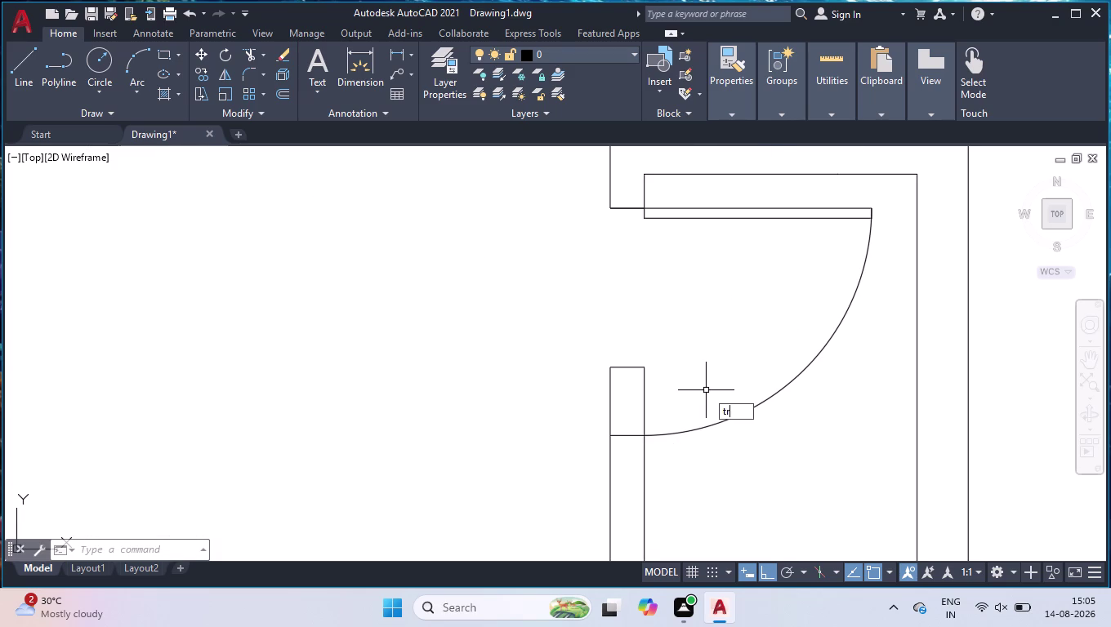
key(Return)
click(704, 389)
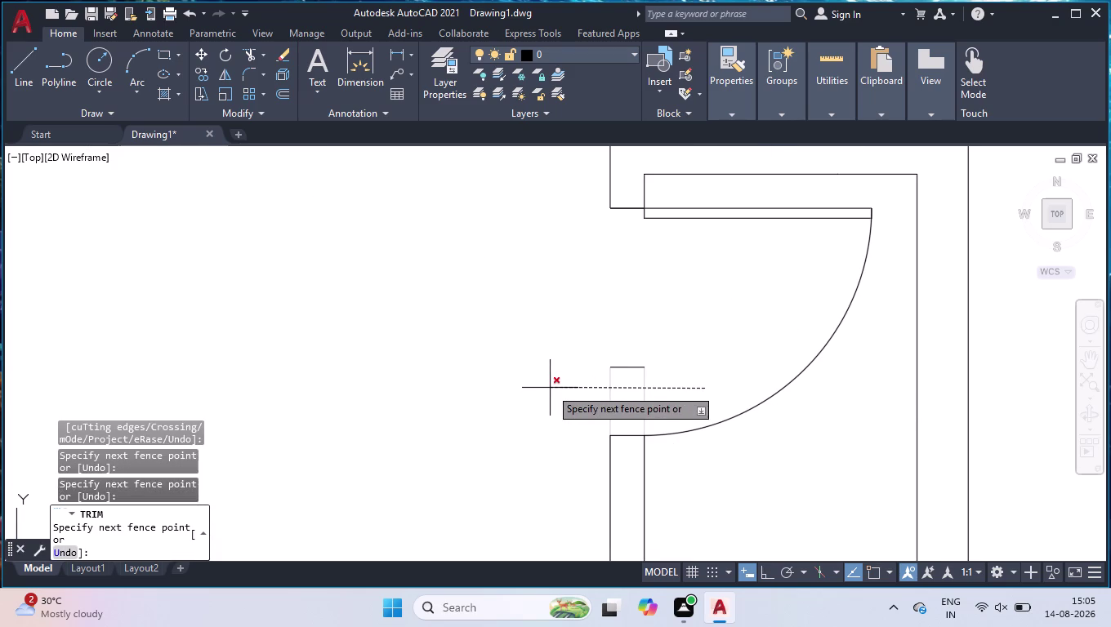
click(550, 389)
click(613, 344)
click(623, 386)
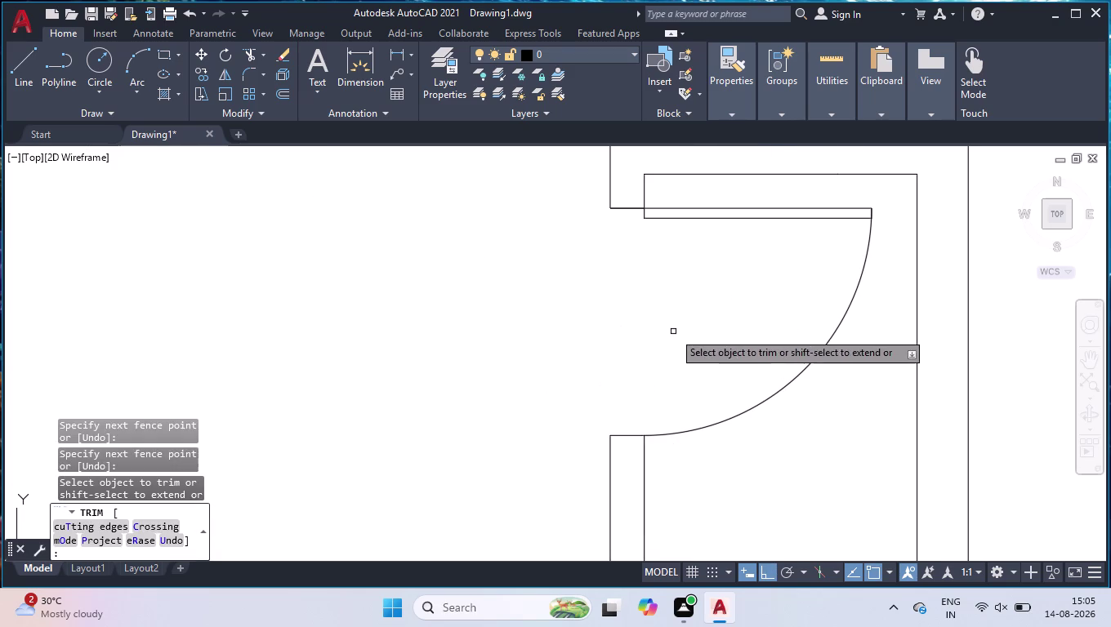
key(Return)
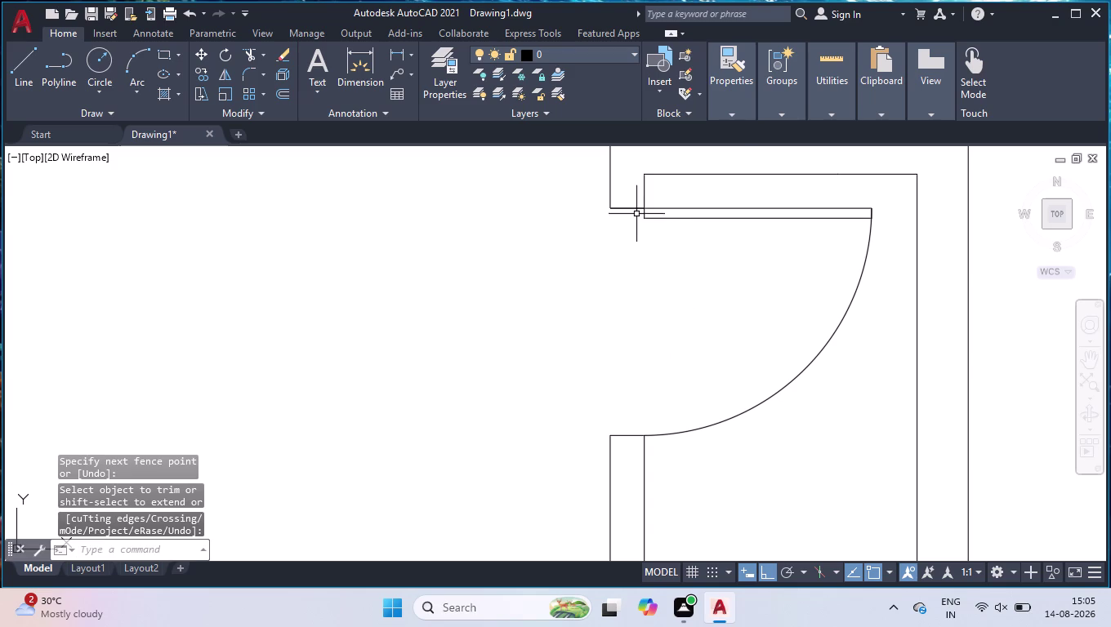
scroll(down, 3)
scroll(up, 3)
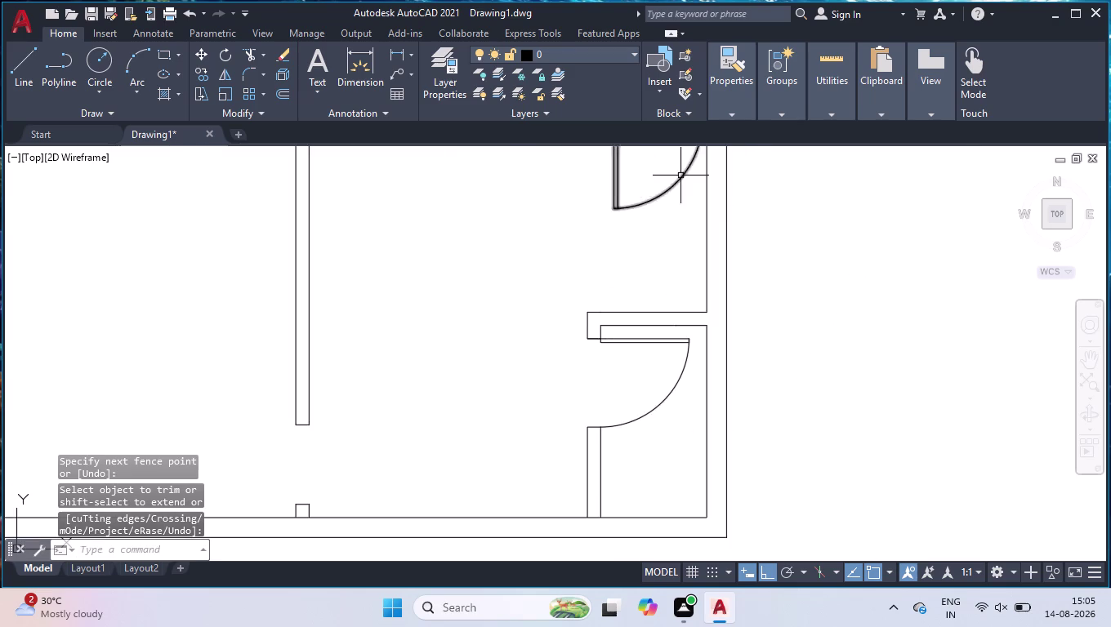
scroll(down, 3)
scroll(up, 3)
scroll(down, 3)
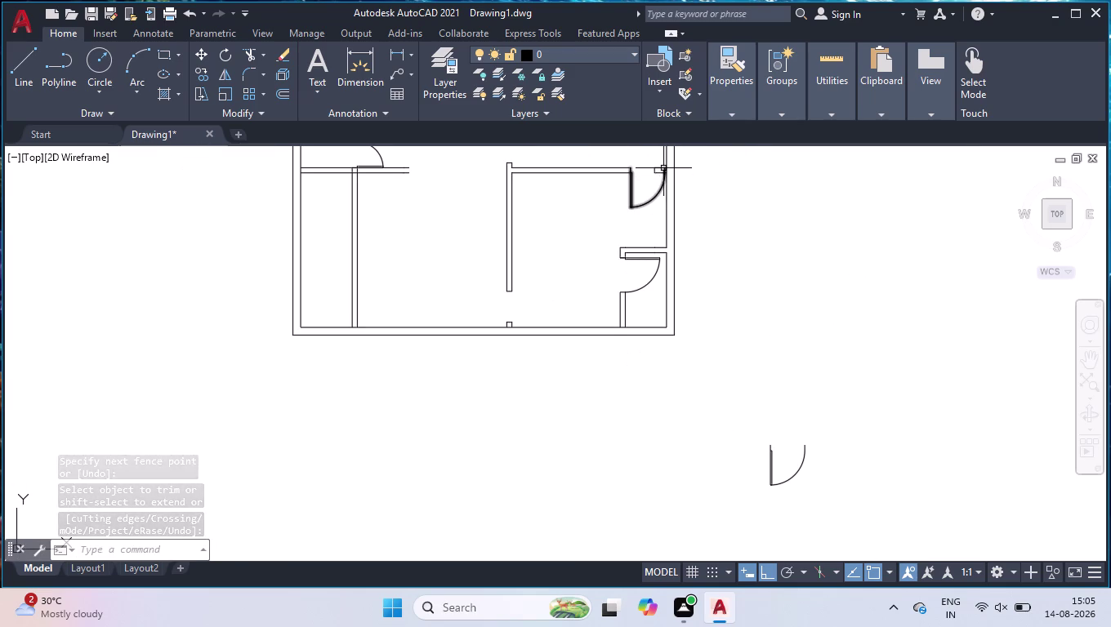
key(u)
key(Return)
scroll(down, 3)
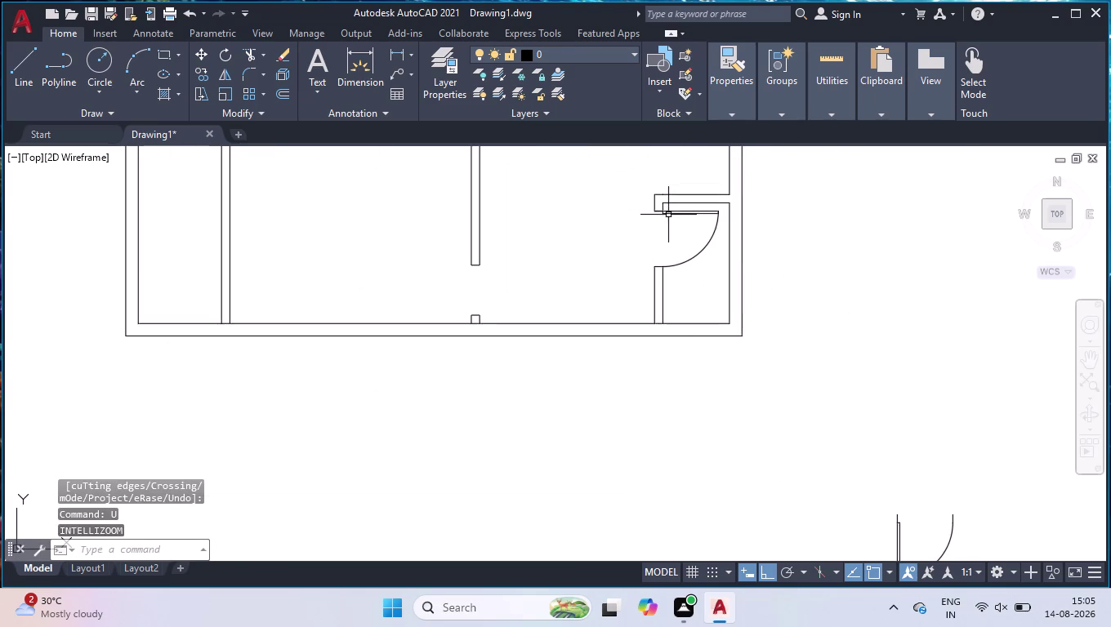
scroll(down, 3)
key(u)
key(Return)
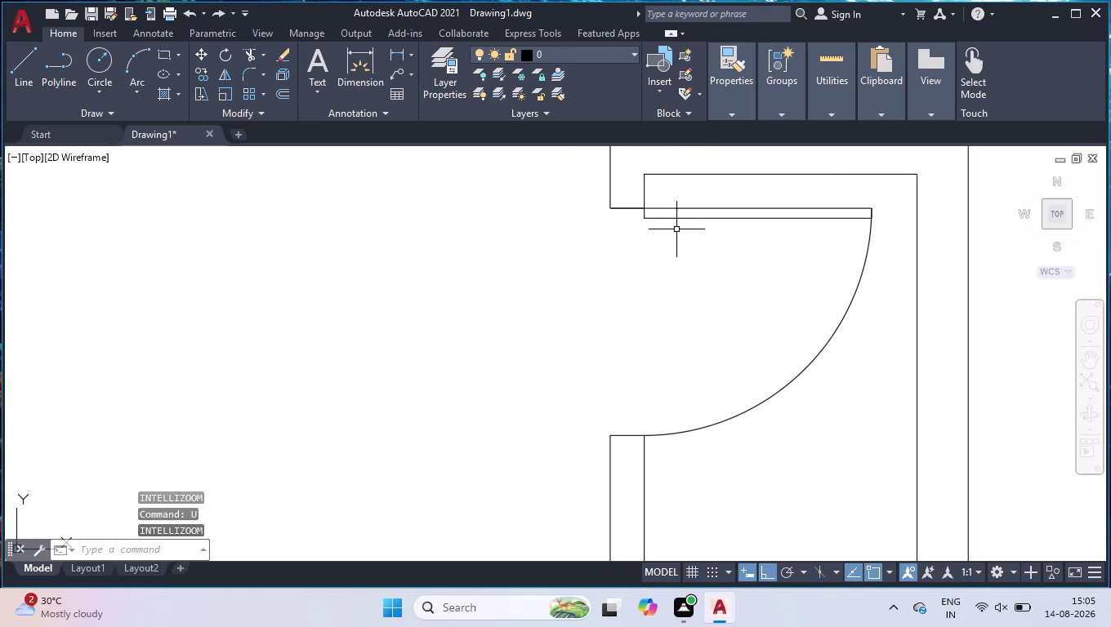
key(u)
key(Return)
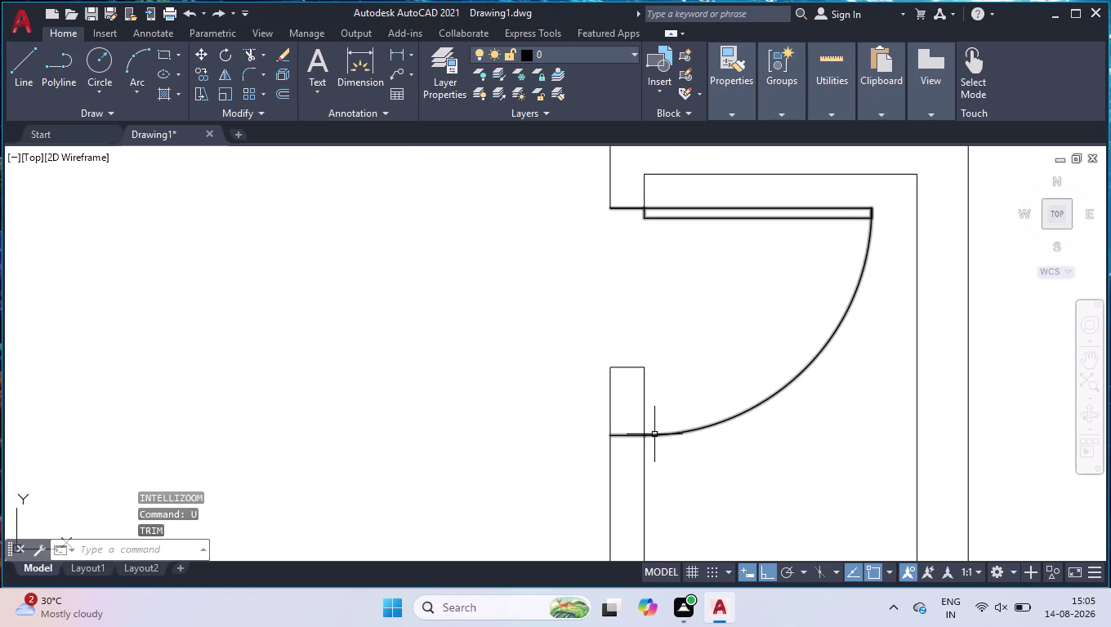
Stretch the upper door swing's endpoint to the wall opening.
click(655, 435)
click(644, 433)
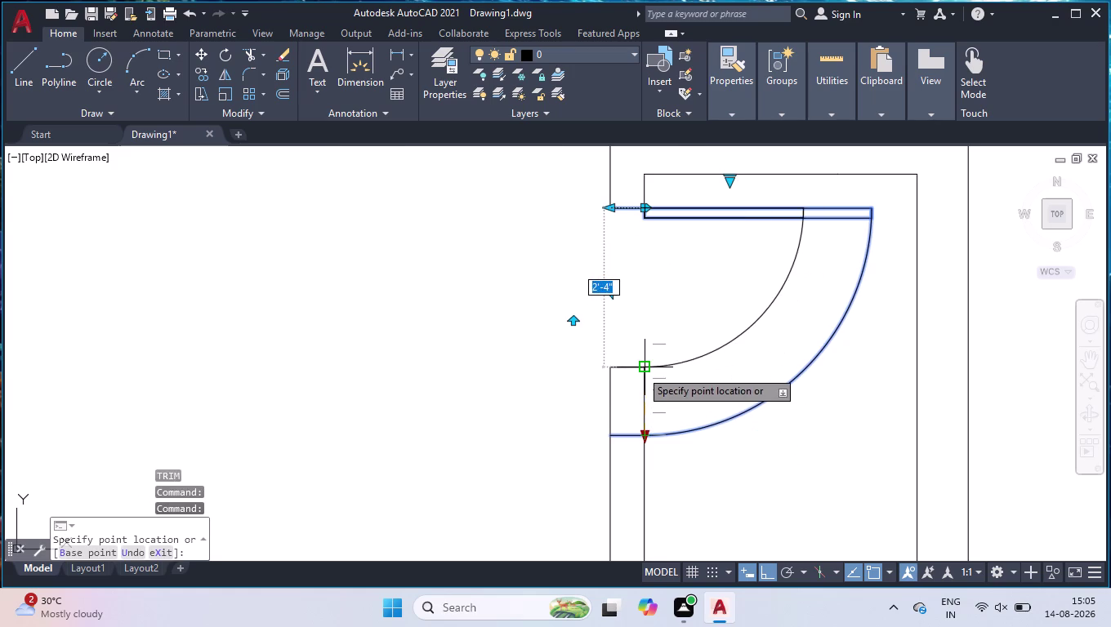
click(640, 370)
scroll(down, 3)
scroll(down, 3)
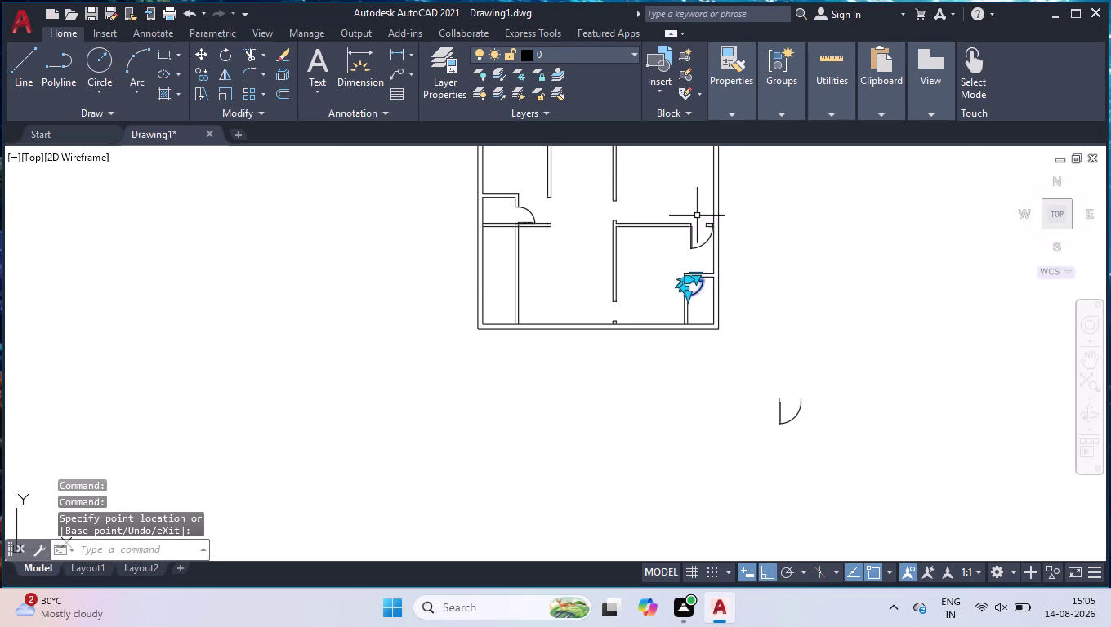
scroll(up, 3)
scroll(up, 3)
Drag the door leaf's end to the opening edge and select the lower right-wall door.
click(725, 283)
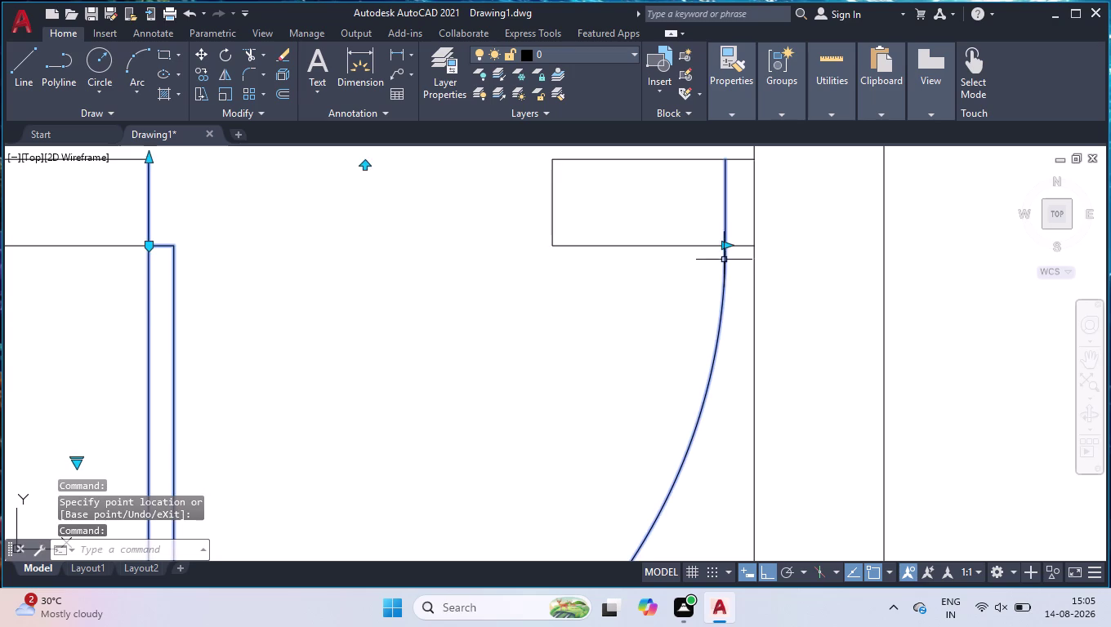
click(725, 246)
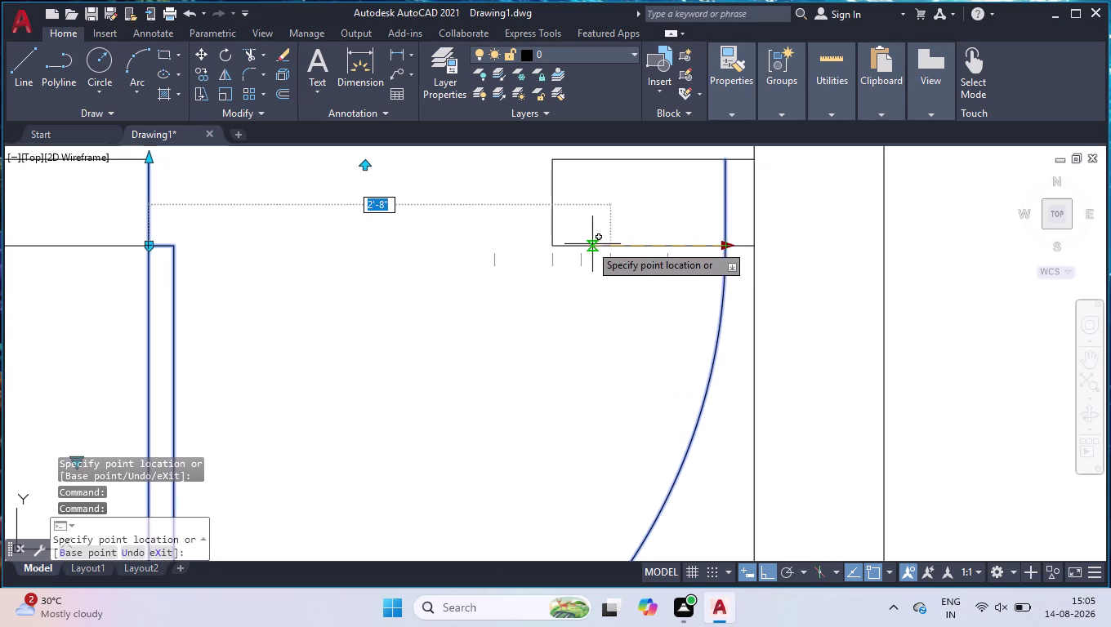
click(552, 245)
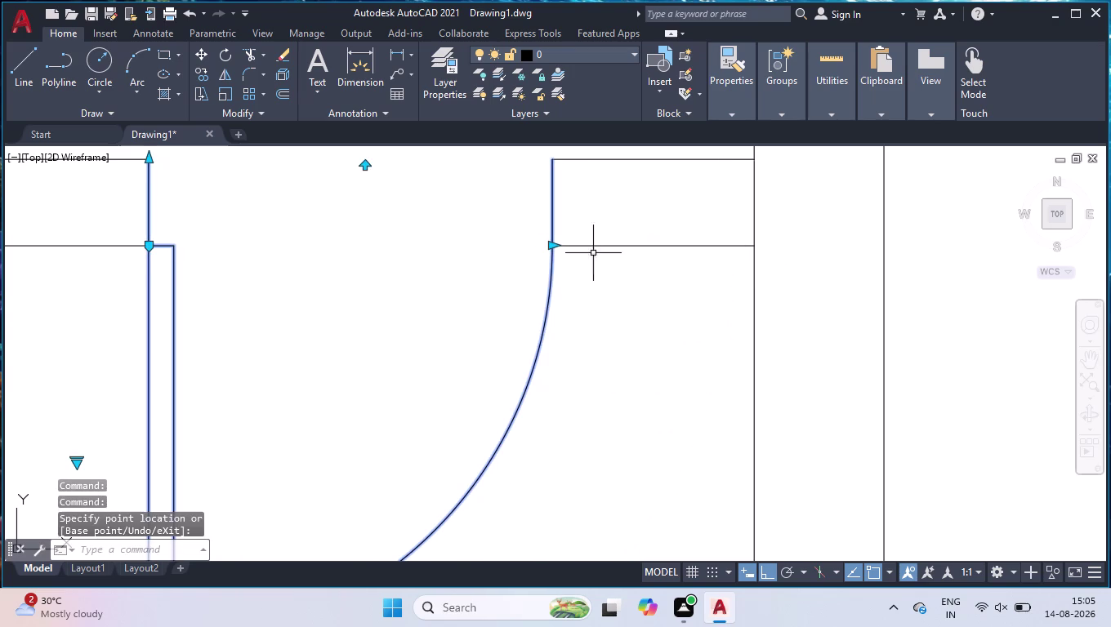
scroll(down, 3)
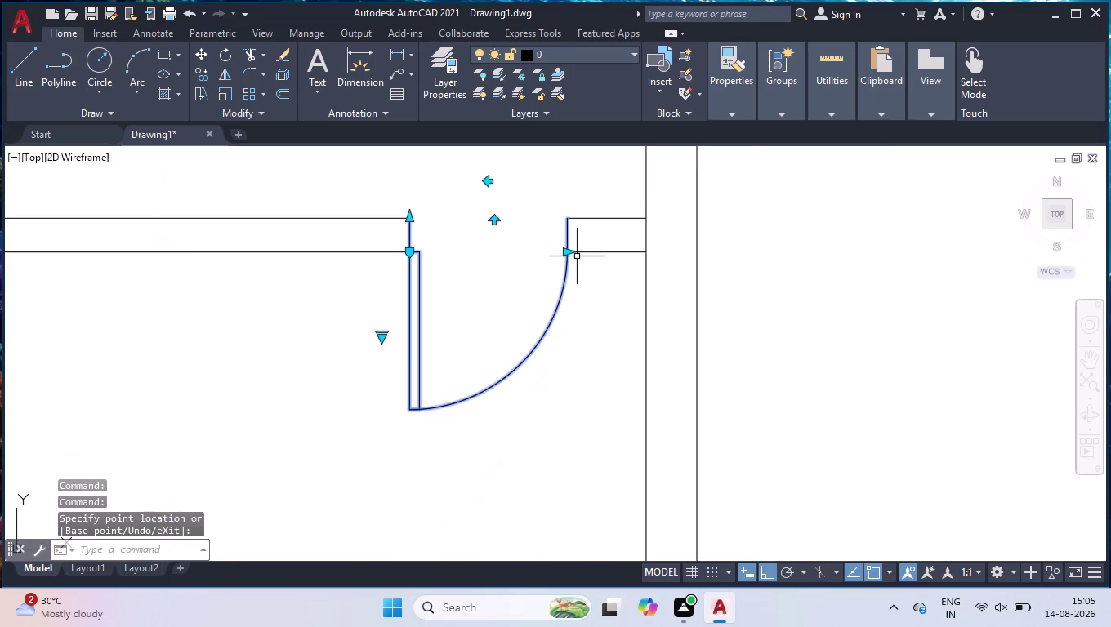
scroll(down, 3)
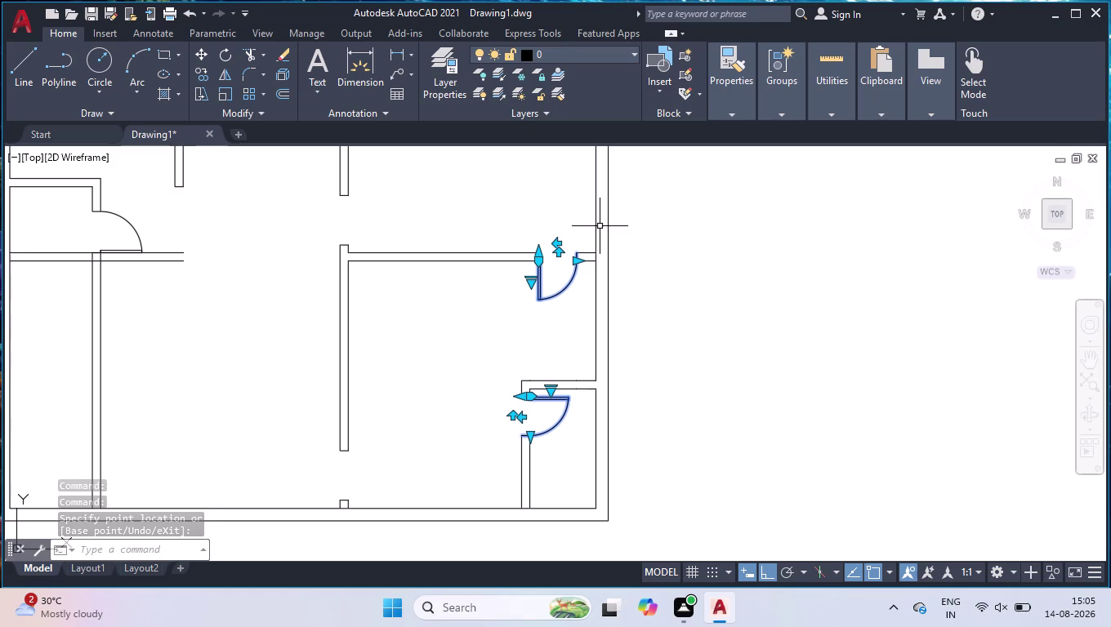
click(580, 229)
click(486, 474)
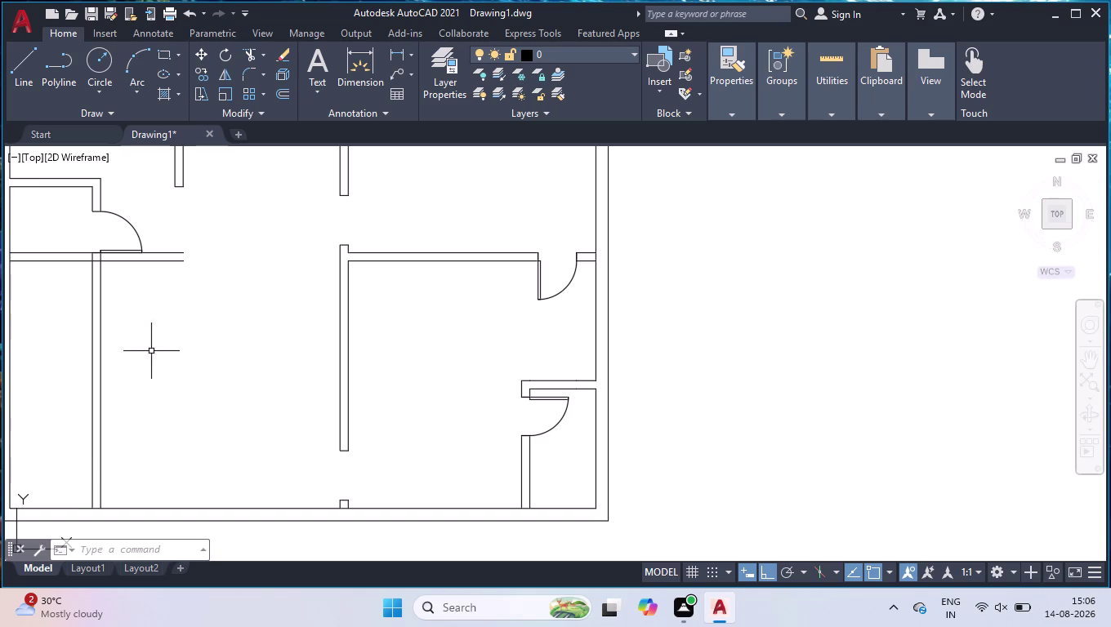
Zoom the view toward the spare door swing below the plan.
scroll(down, 3)
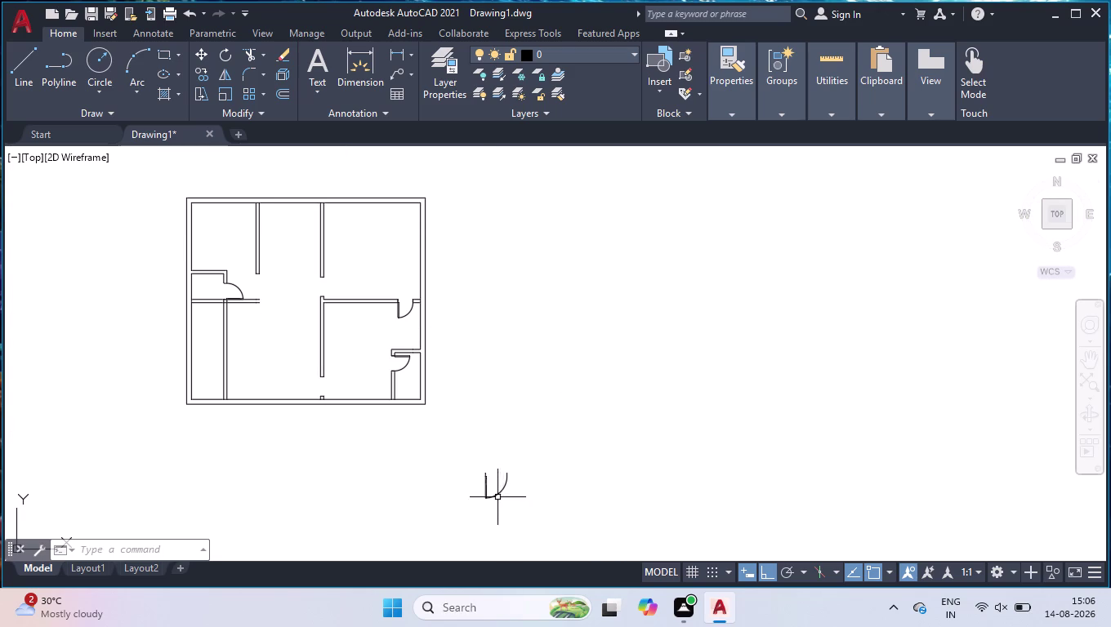
scroll(up, 3)
Shorten the spare door's arc end with a grip stretch.
click(510, 489)
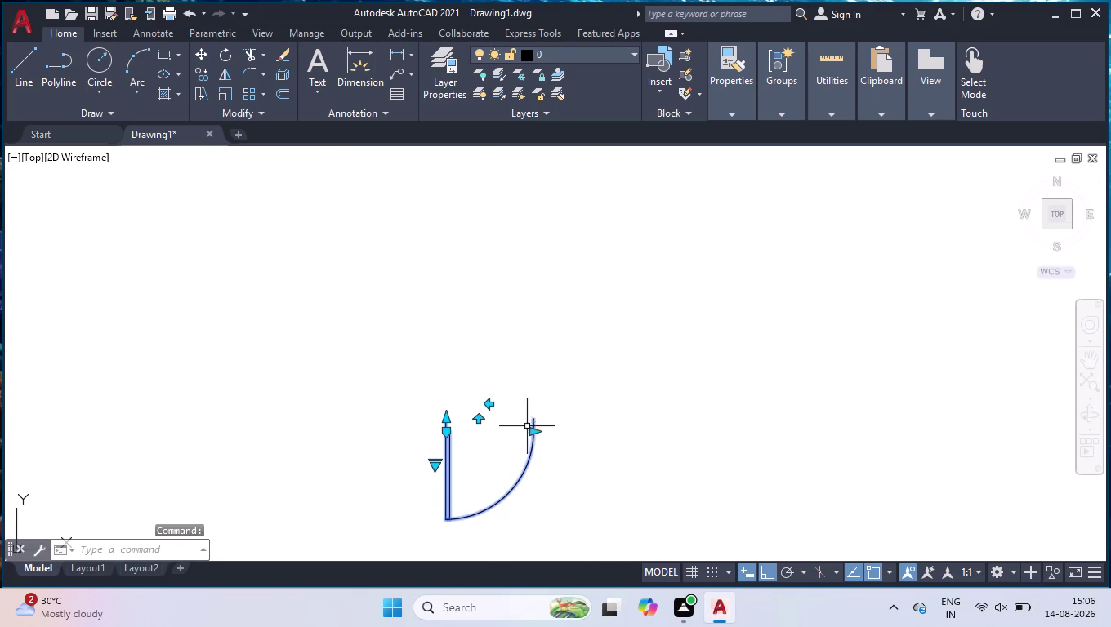
click(533, 433)
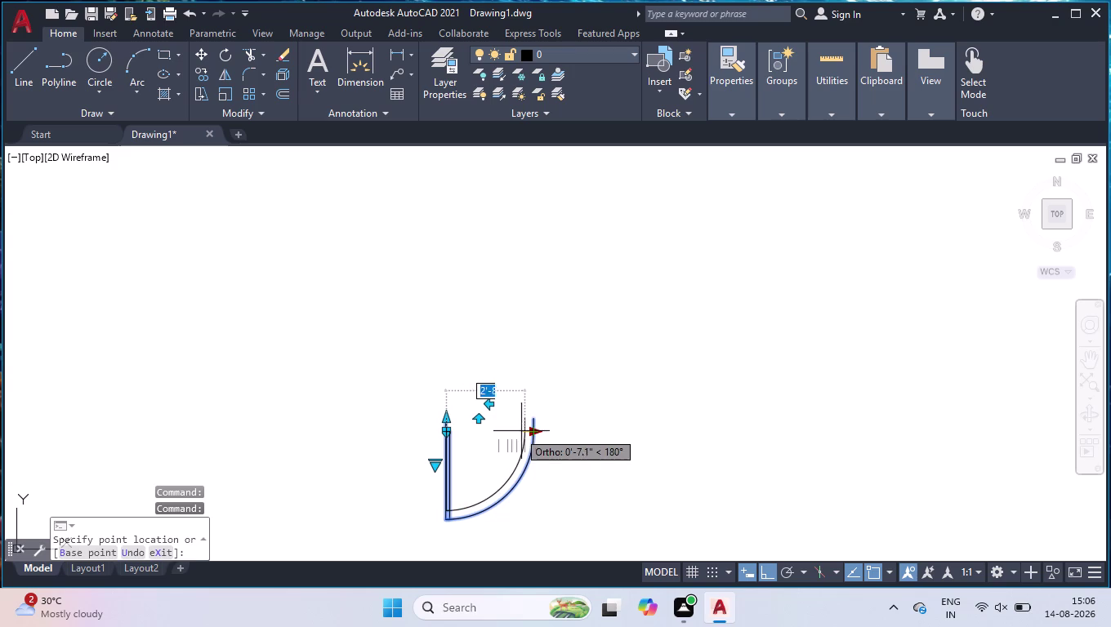
click(523, 431)
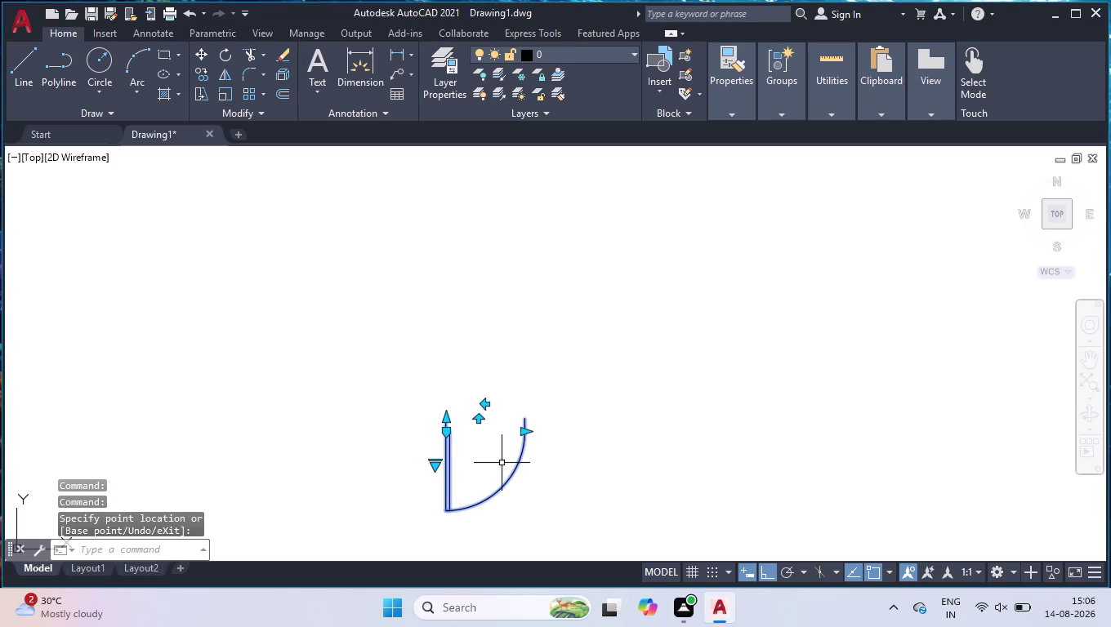
Rotate the spare door 90° about its hinge so its leaf lies horizontal.
text(r)
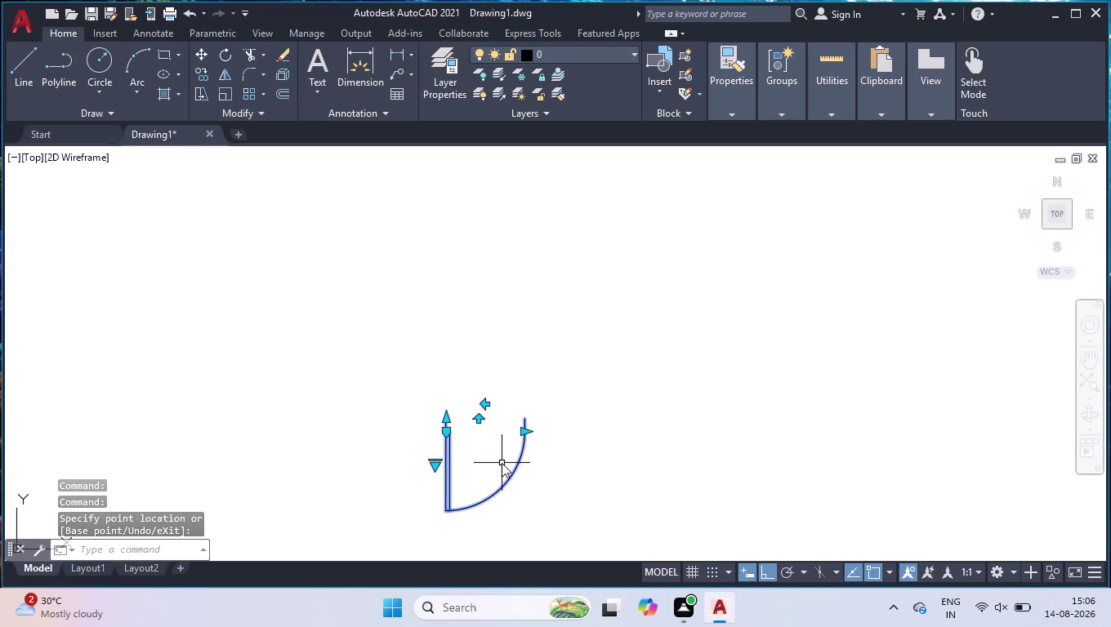
text(o)
key(Return)
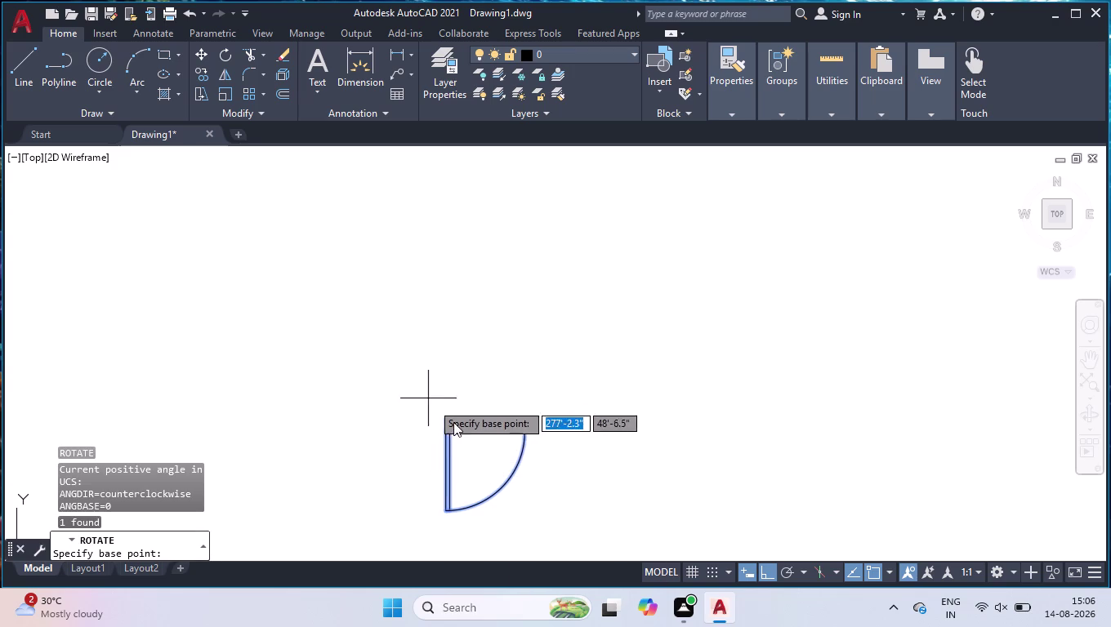
click(447, 420)
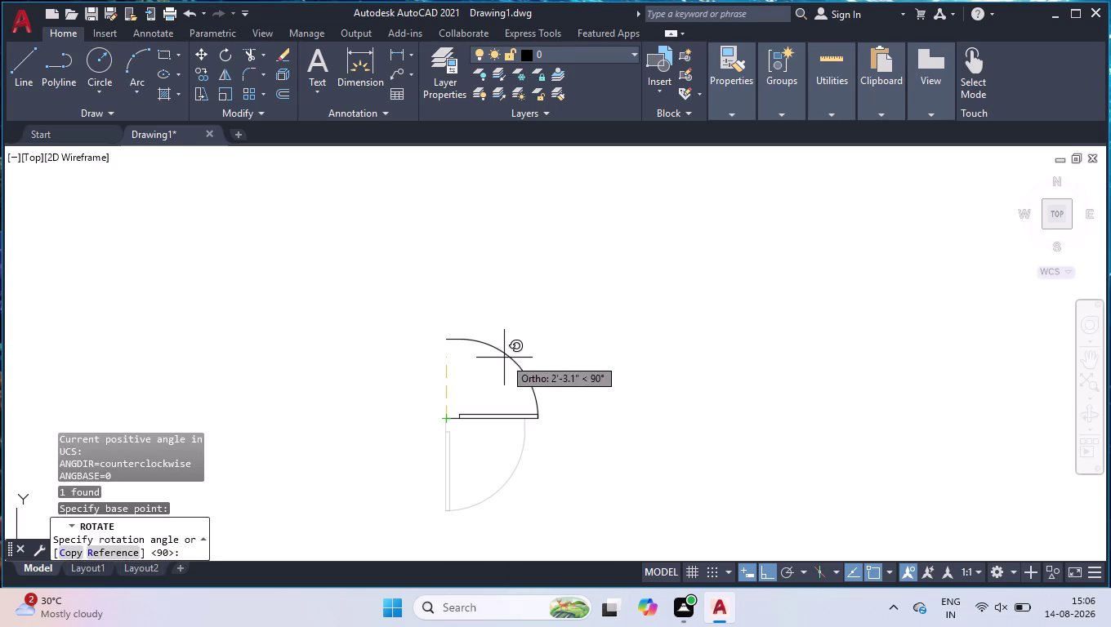
drag(497, 284, 597, 578)
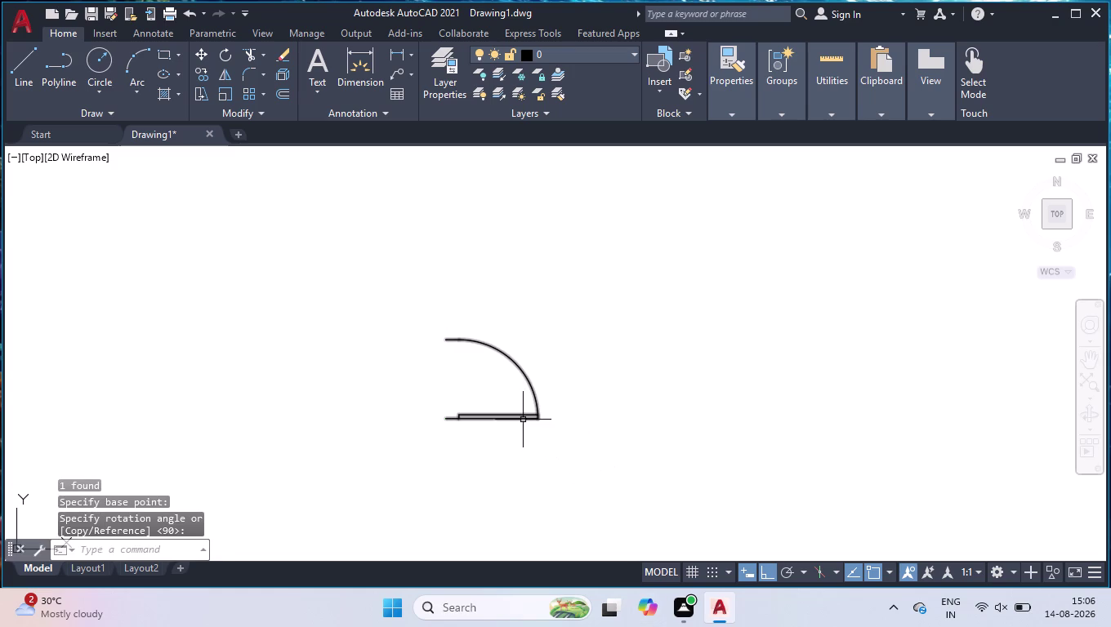
click(522, 419)
text(co)
key(Return)
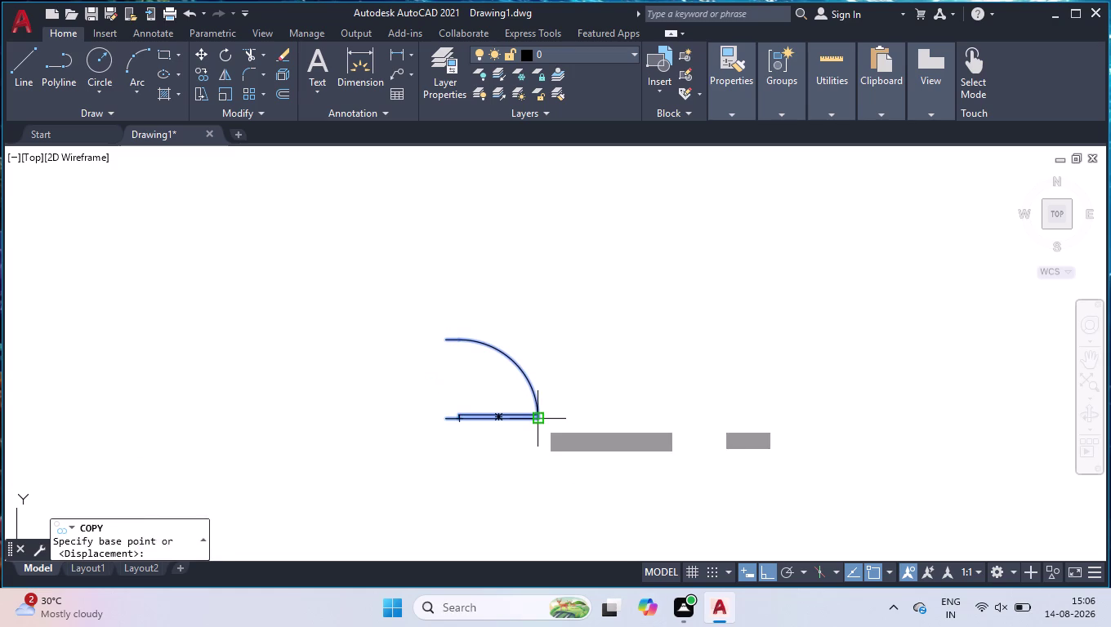
Place the spare door copy in the left room's horizontal wall opening and end copying.
click(450, 415)
scroll(down, 3)
scroll(up, 3)
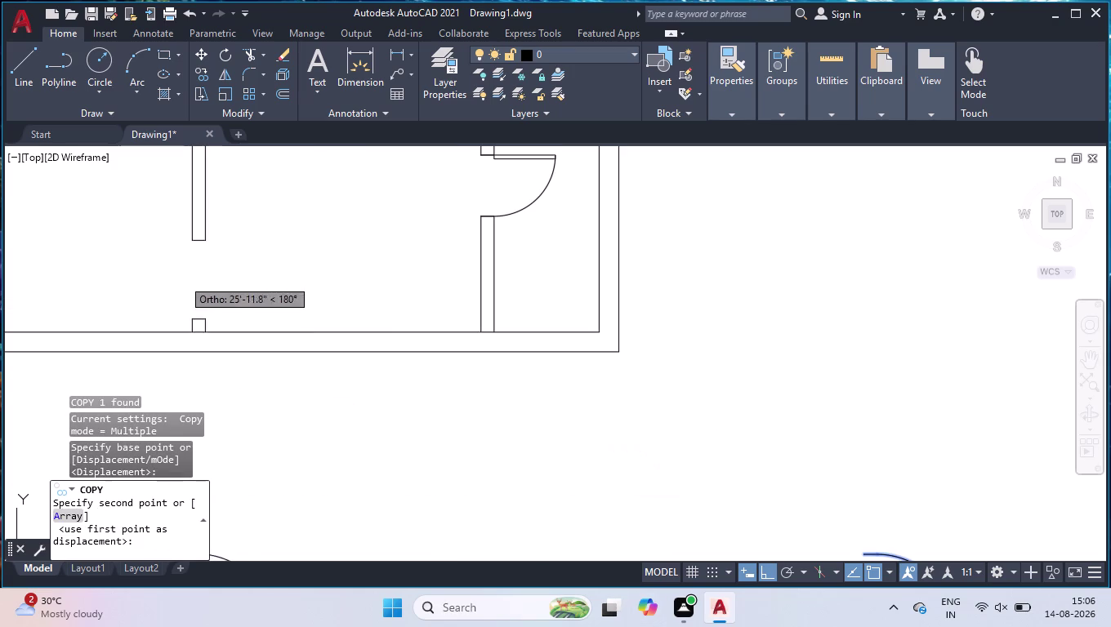
scroll(up, 3)
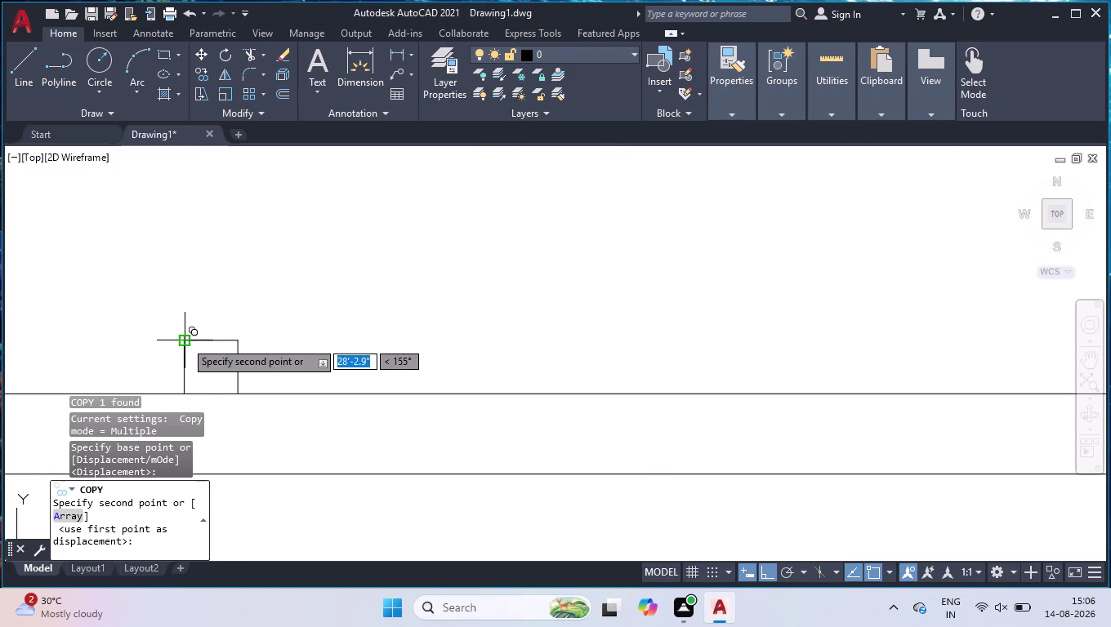
click(185, 341)
scroll(down, 3)
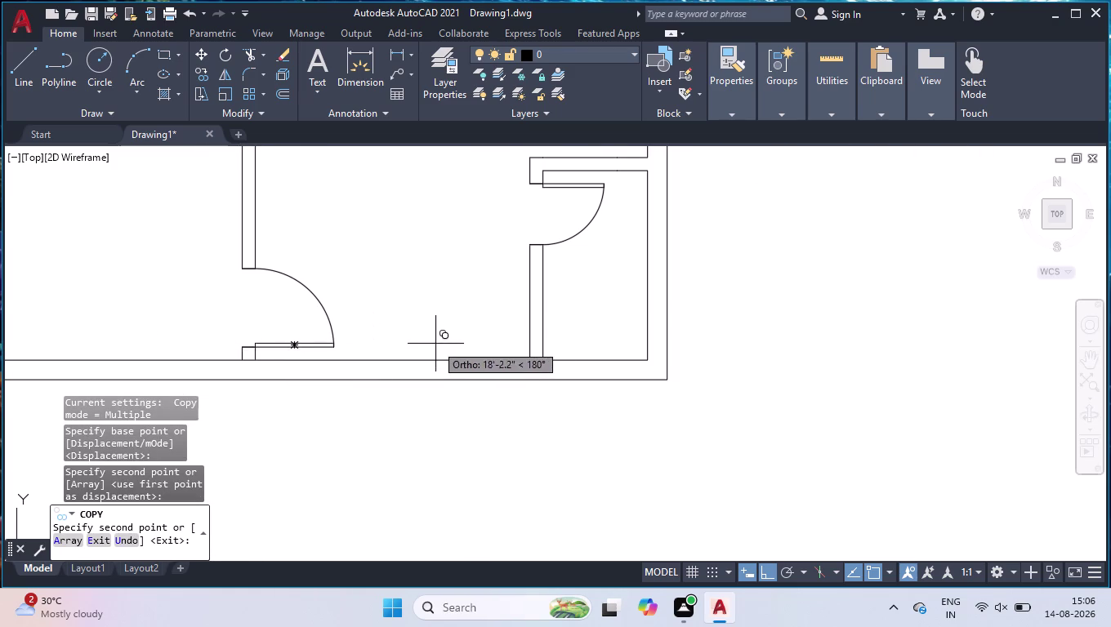
key(space)
scroll(down, 3)
scroll(down, 3)
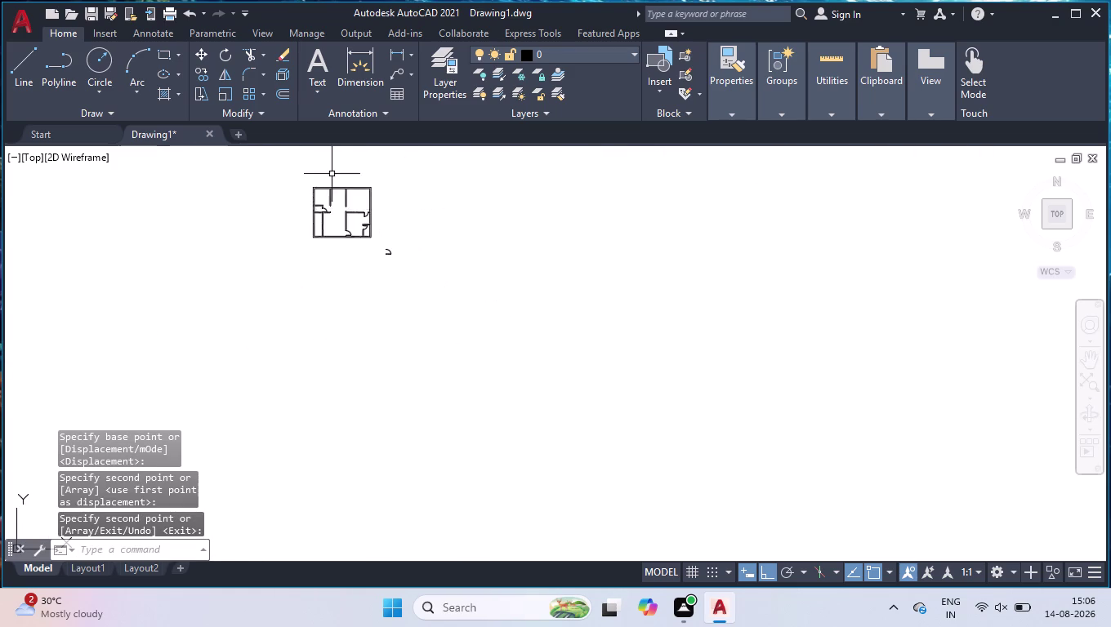
scroll(up, 3)
scroll(up, 3)
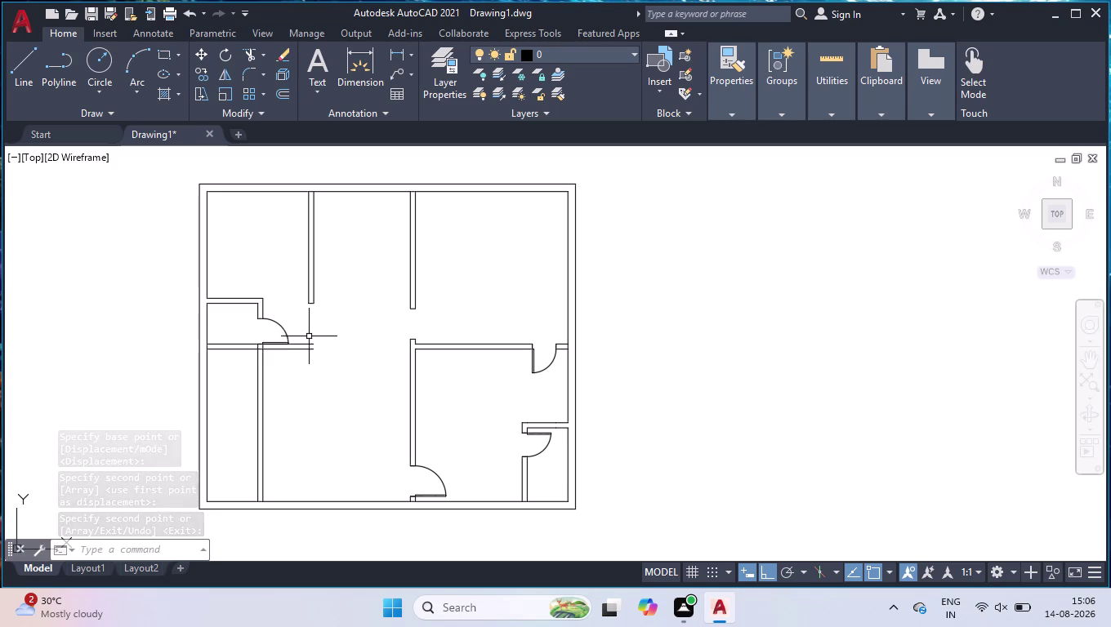
scroll(up, 3)
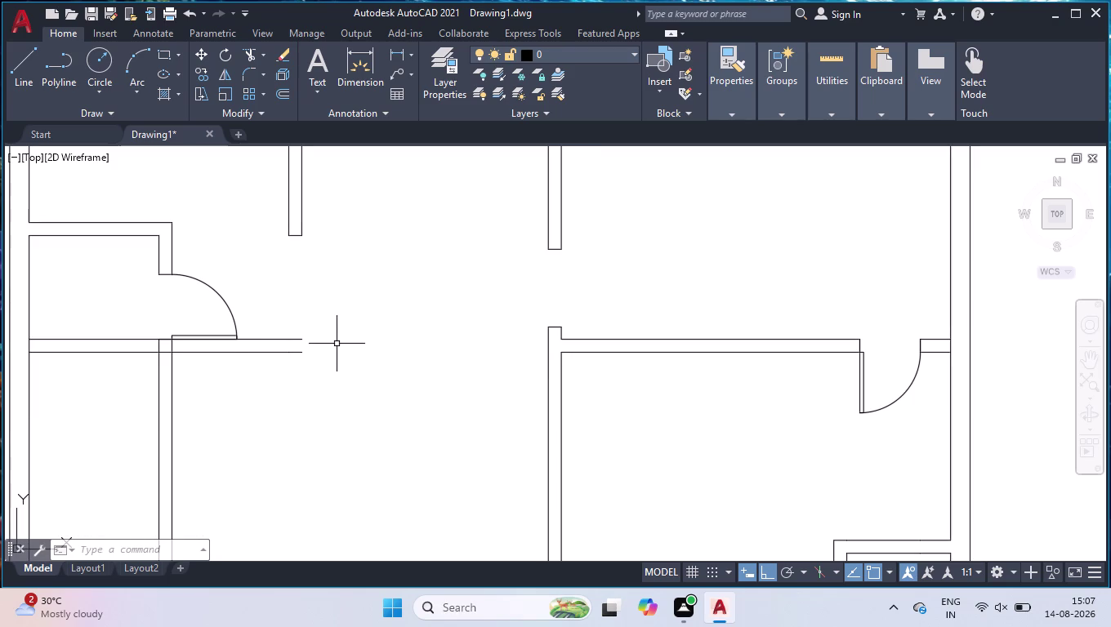
scroll(down, 3)
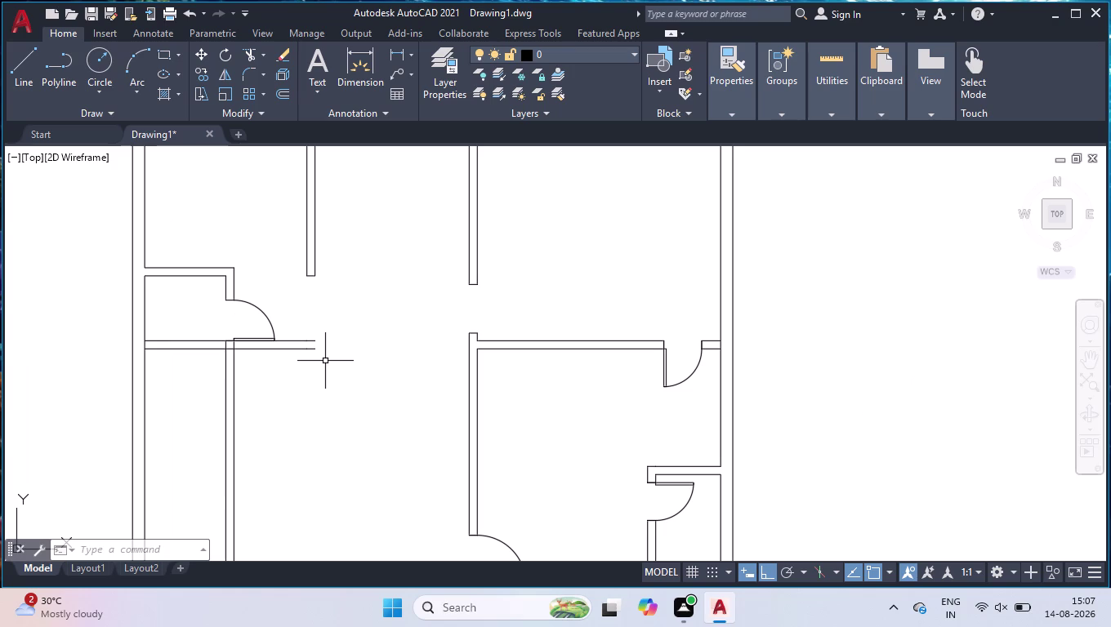
Erase the two stray lines beside the left room's door.
click(274, 398)
click(195, 431)
key(Delete)
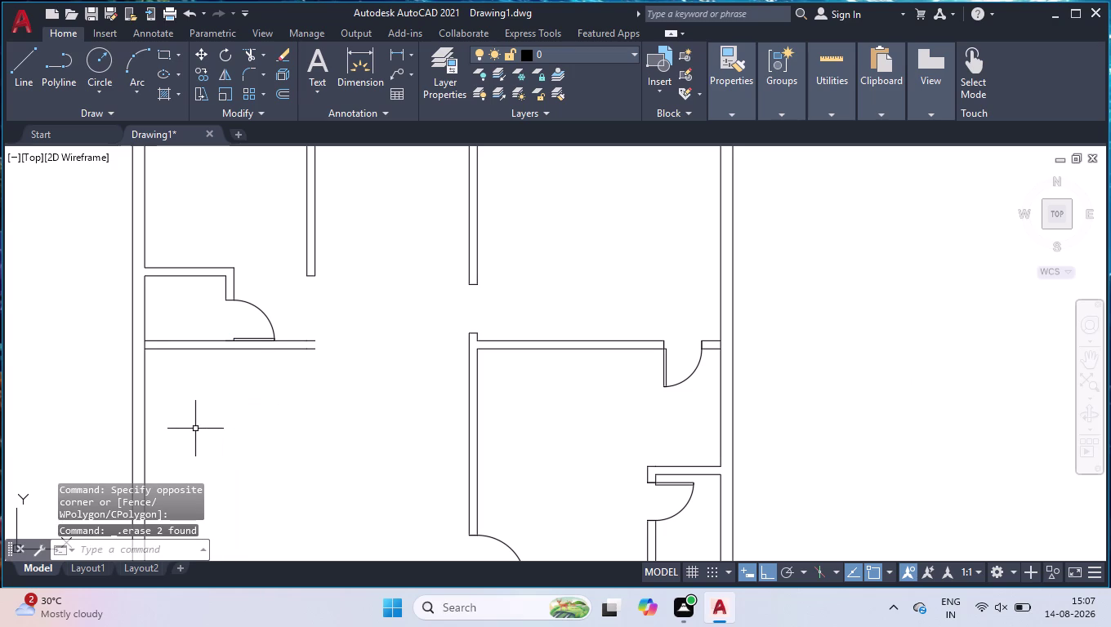
Zoom to the bottom wall and select its door.
scroll(down, 3)
scroll(down, 3)
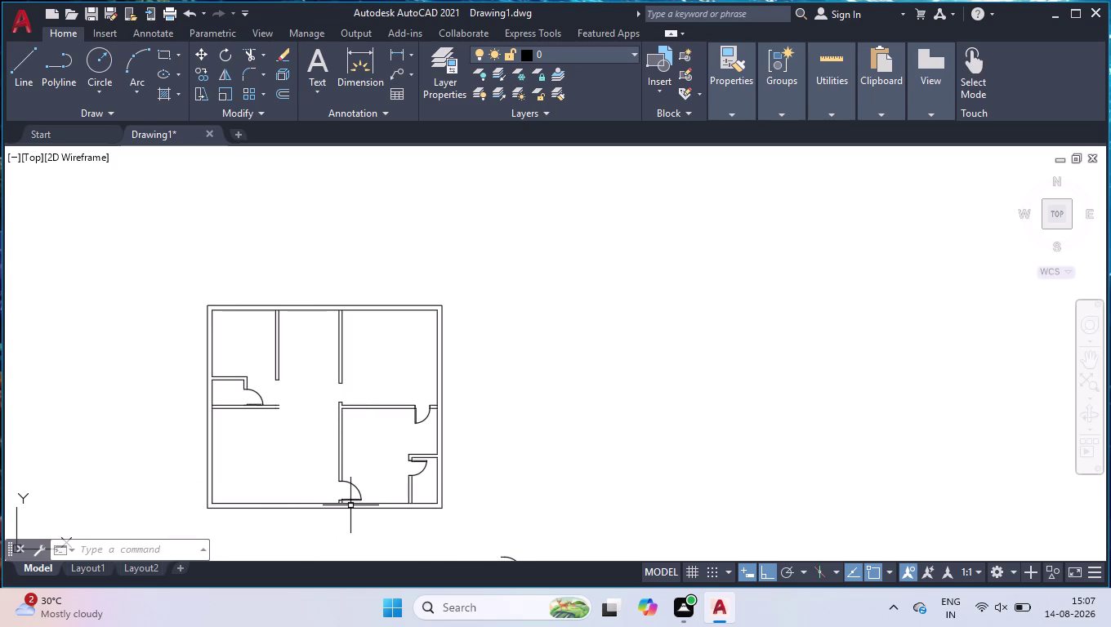
scroll(up, 3)
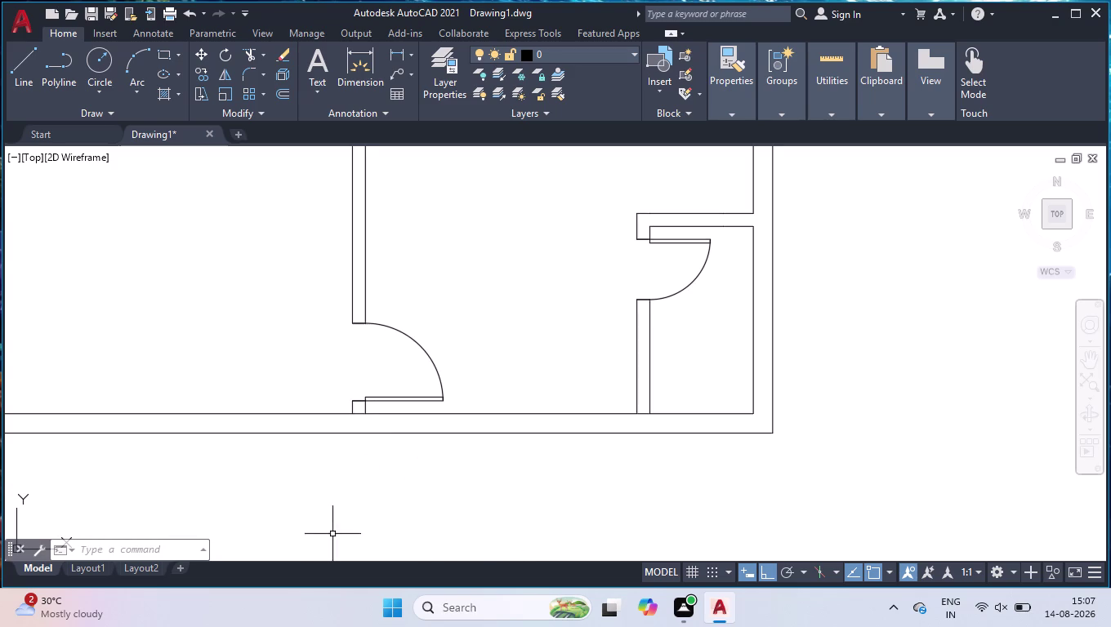
click(385, 396)
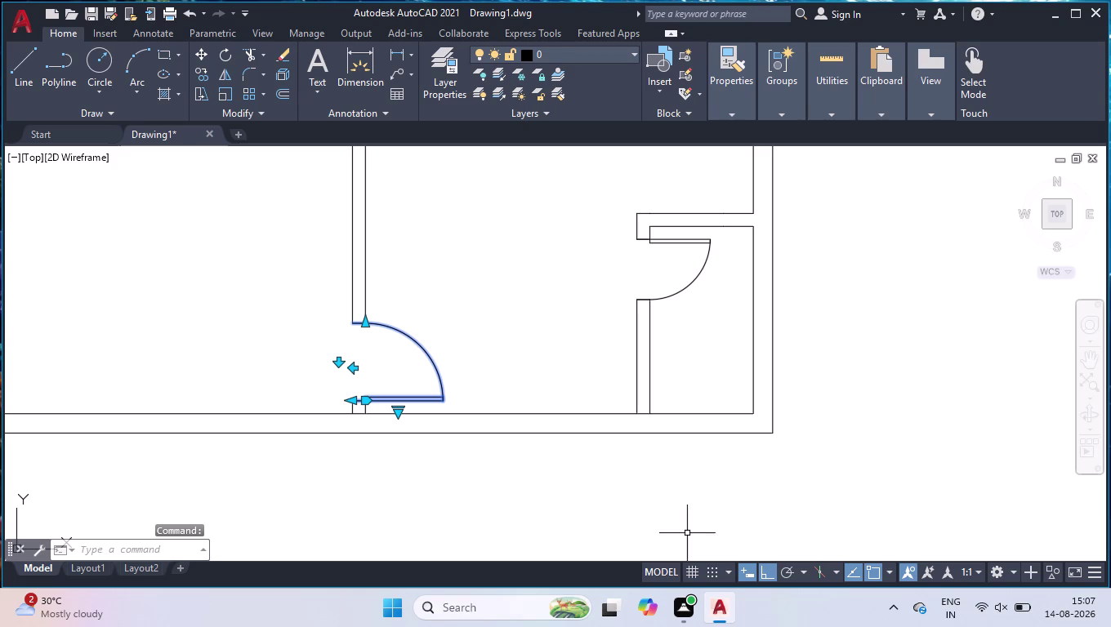
Copy the selected bottom-wall door with CO, placing it slightly to the left.
key(c)
key(o)
key(Return)
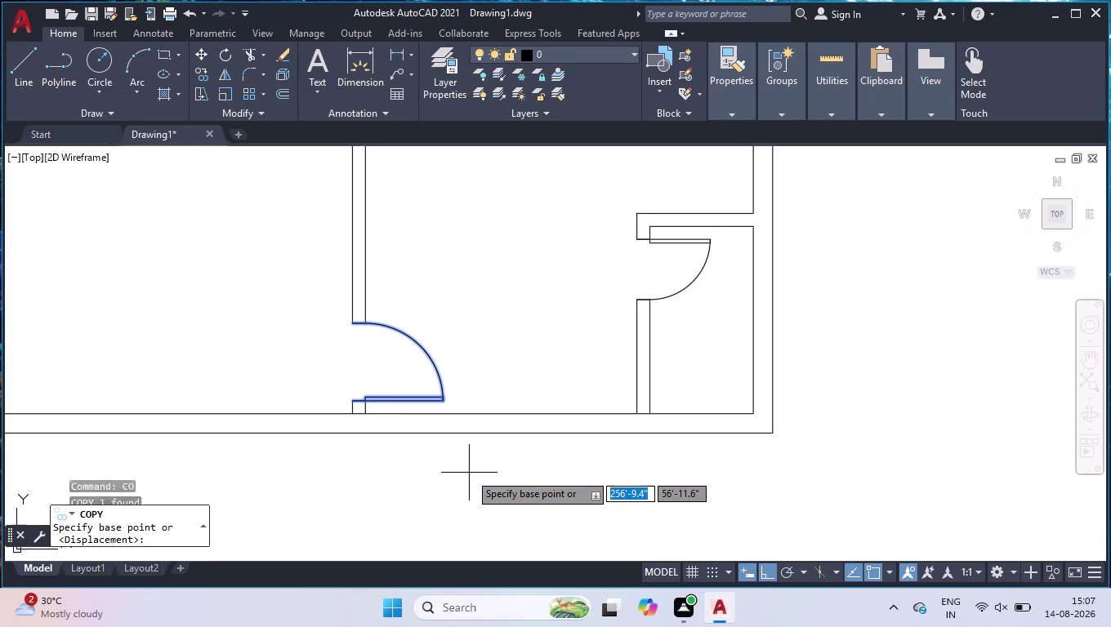
click(350, 402)
scroll(down, 3)
scroll(down, 3)
scroll(up, 3)
scroll(up, 3)
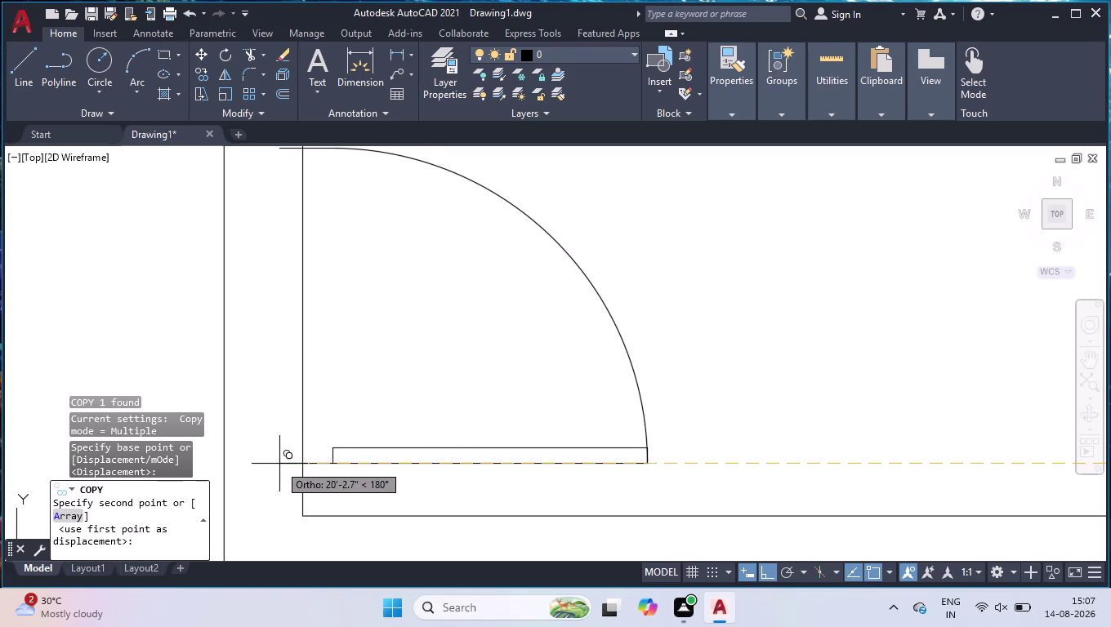
click(227, 465)
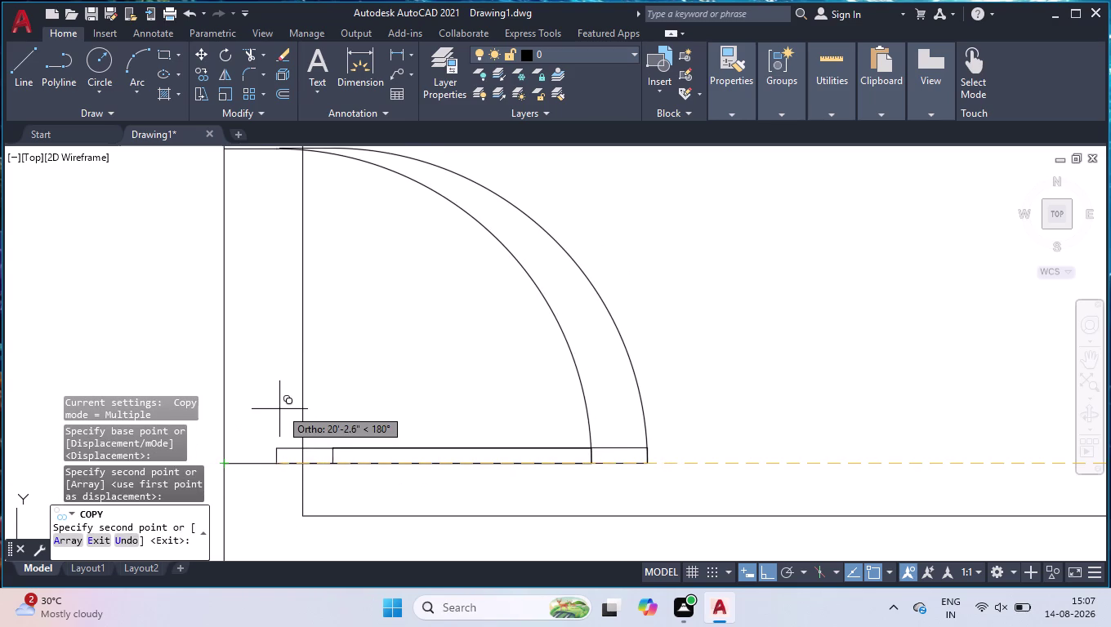
key(space)
scroll(down, 3)
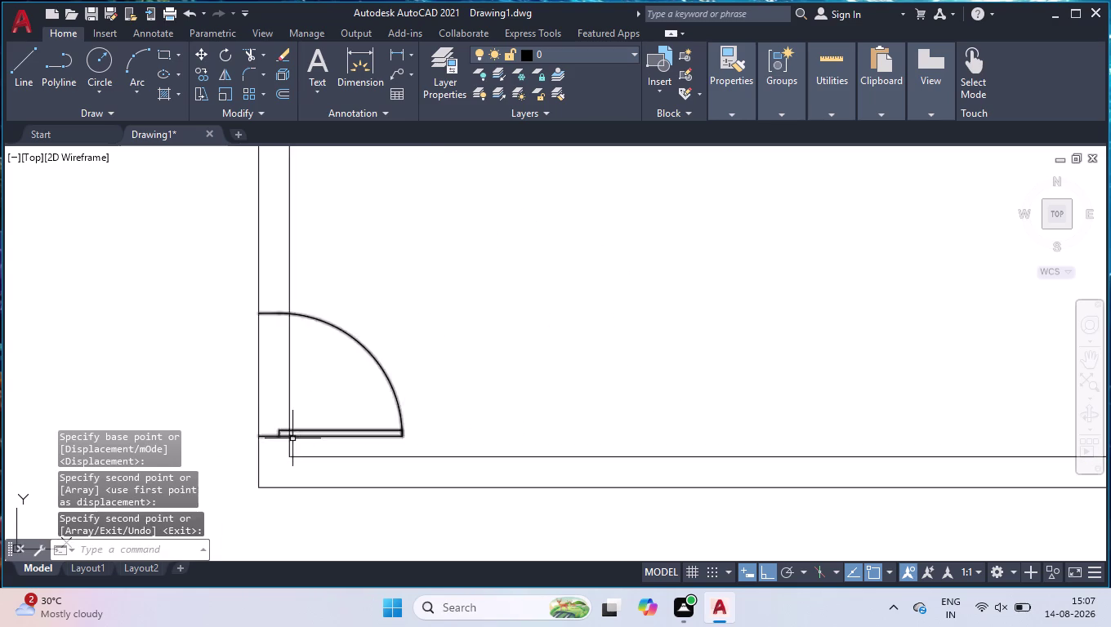
Trim the overlapping wall and sill line pieces around the copied door.
text(tr)
key(Return)
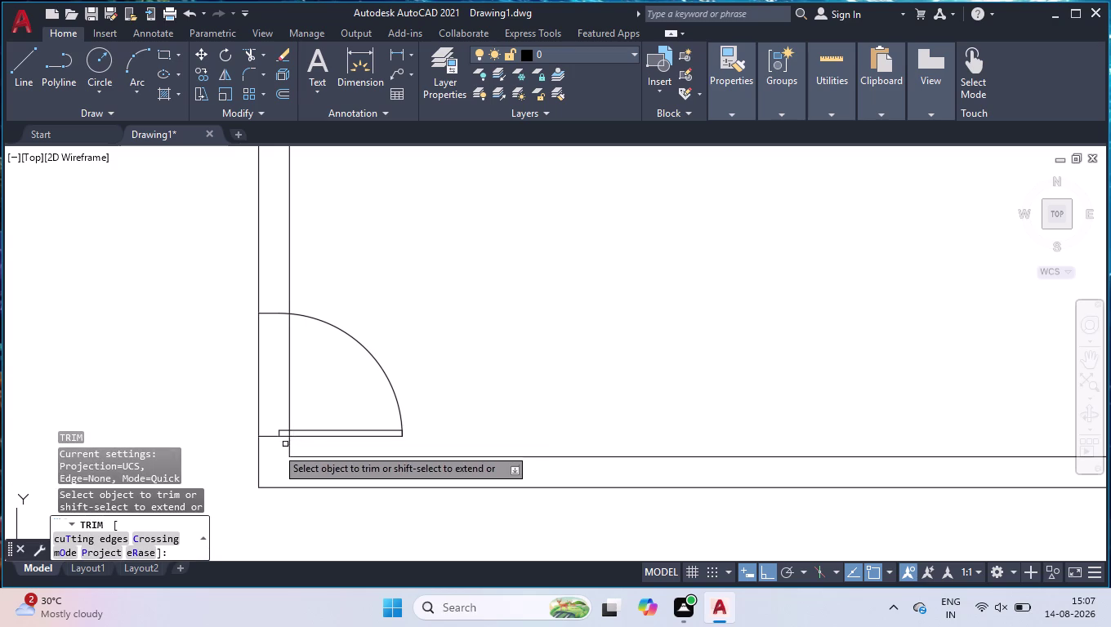
click(307, 385)
drag(273, 392, 259, 393)
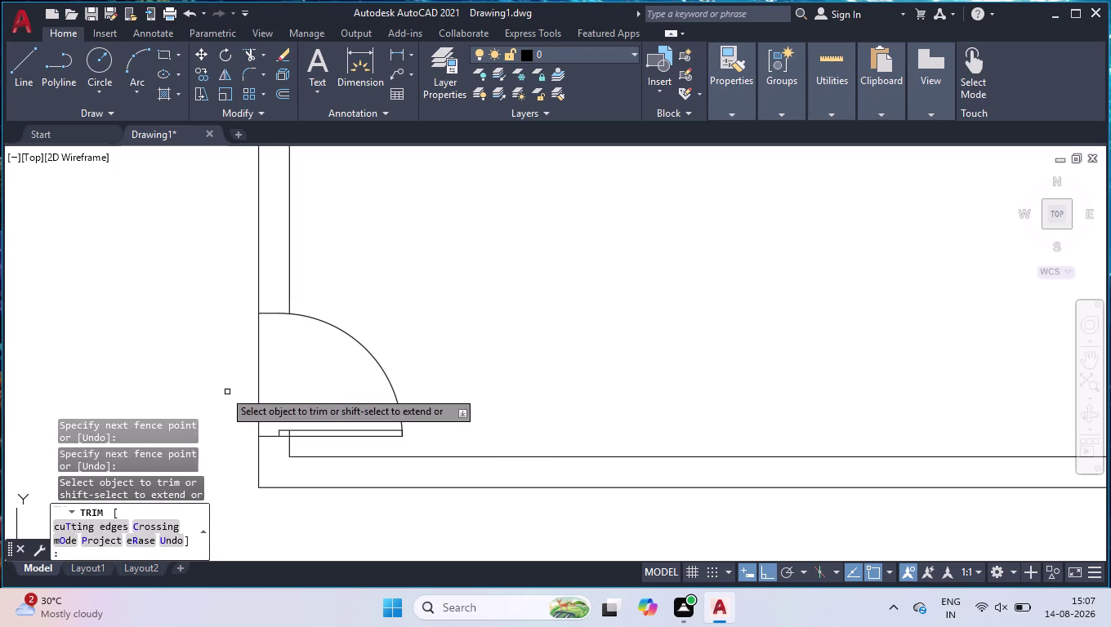
click(289, 383)
click(203, 397)
scroll(up, 3)
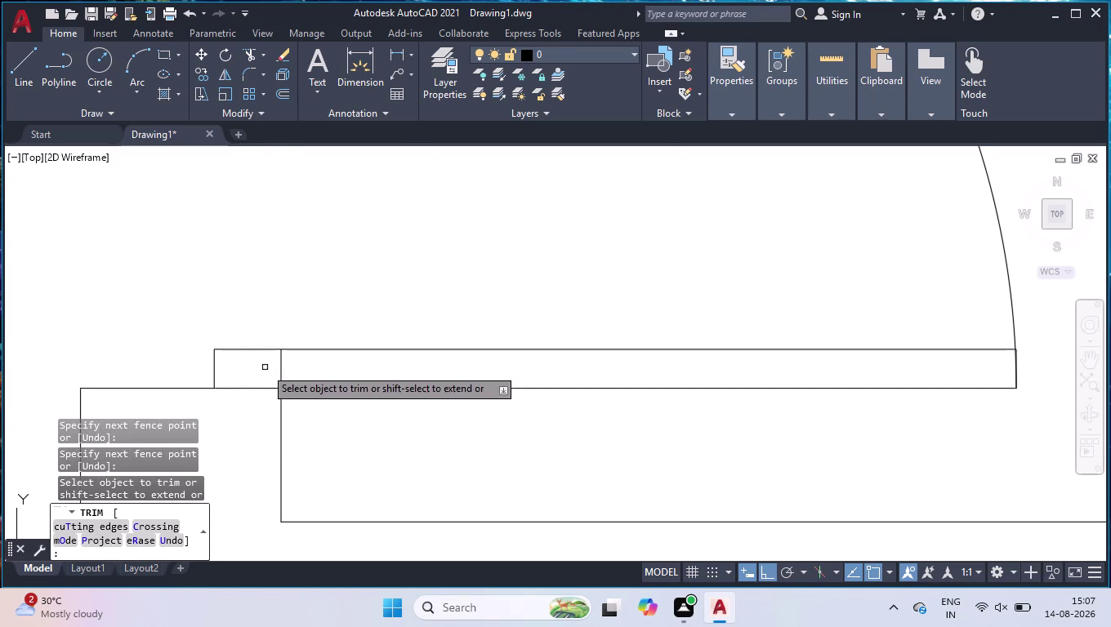
click(266, 368)
click(296, 366)
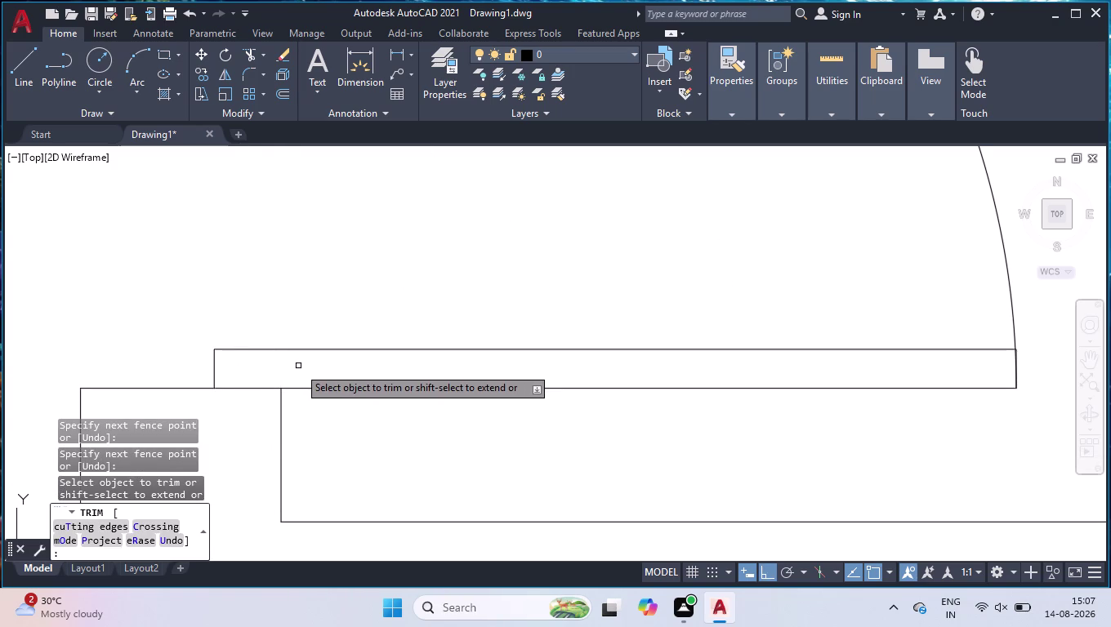
scroll(down, 3)
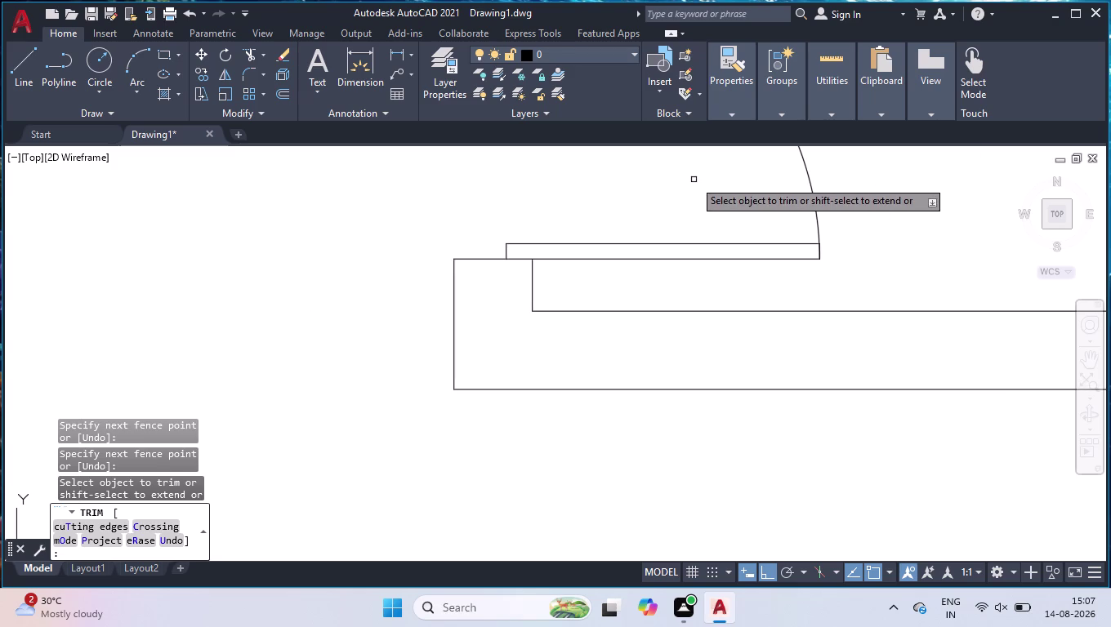
key(Return)
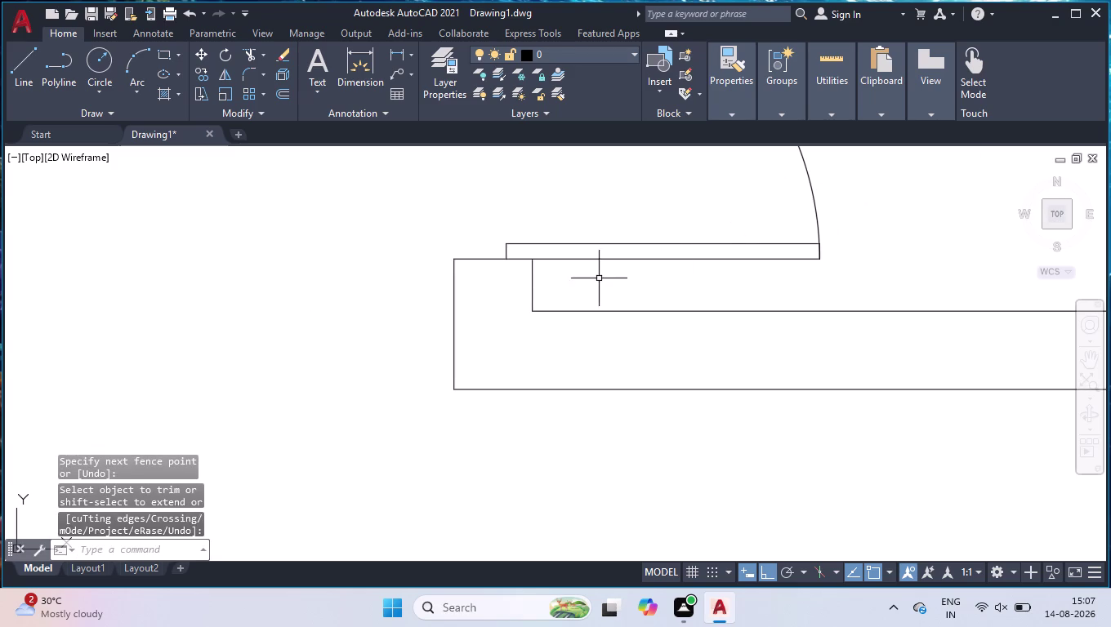
scroll(up, 3)
Start a linear dimension with DLI, correcting a typo.
text(dkl)
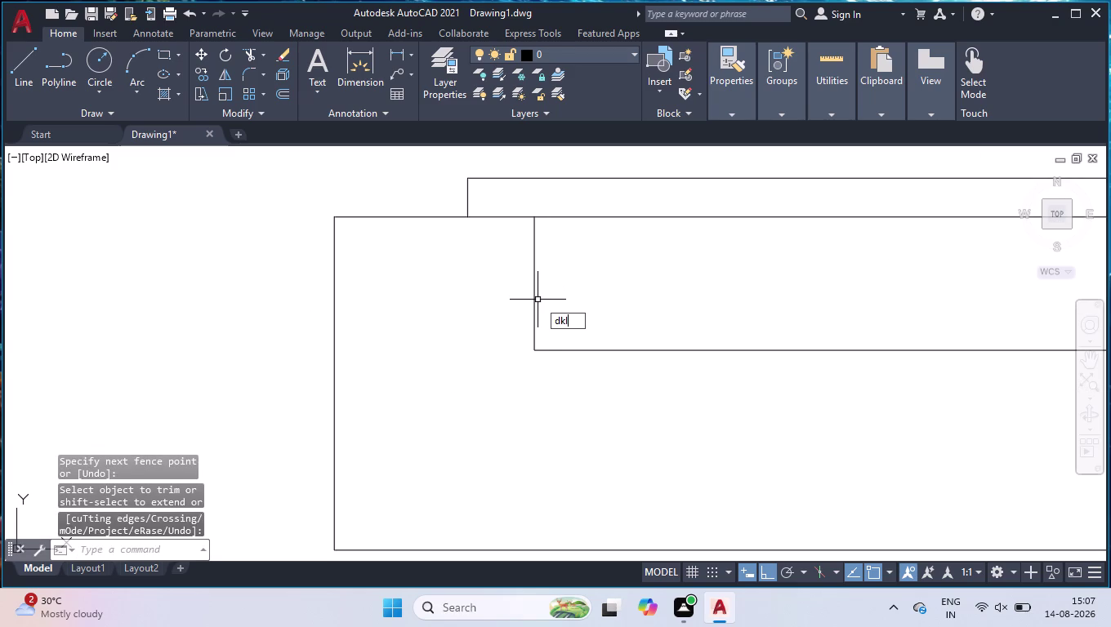
key(BackSpace)
key(BackSpace)
text(li)
key(Return)
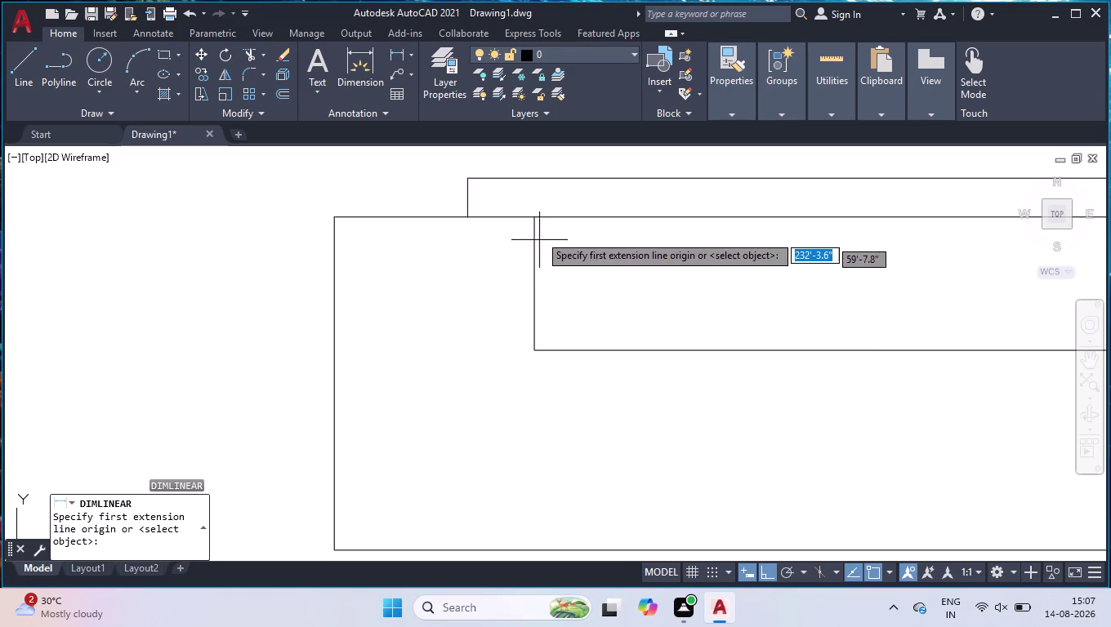
click(536, 212)
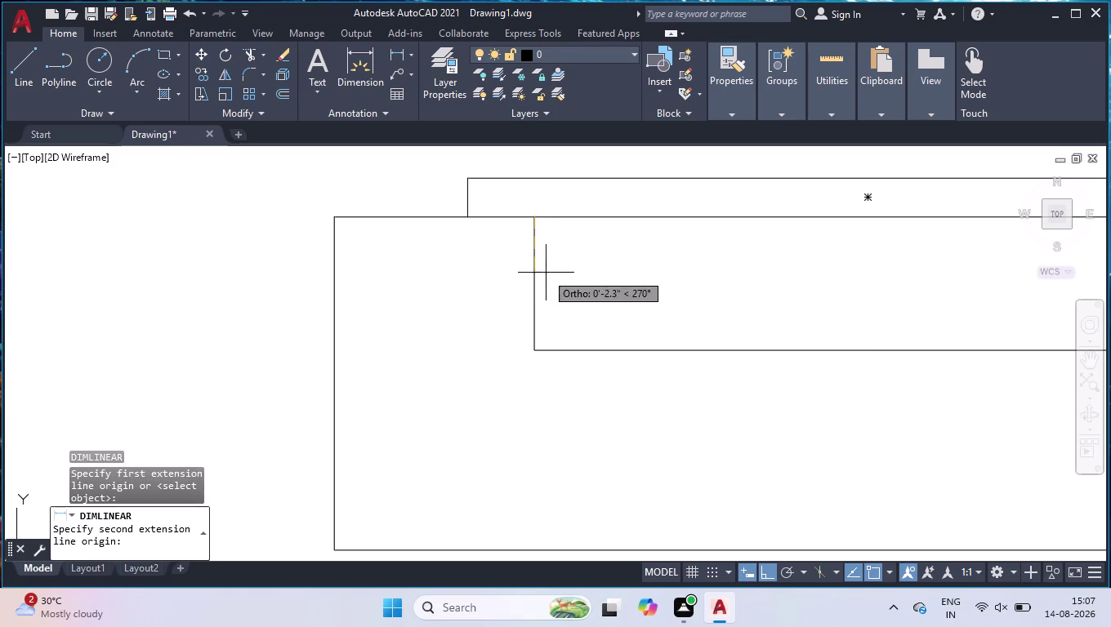
click(536, 346)
scroll(down, 3)
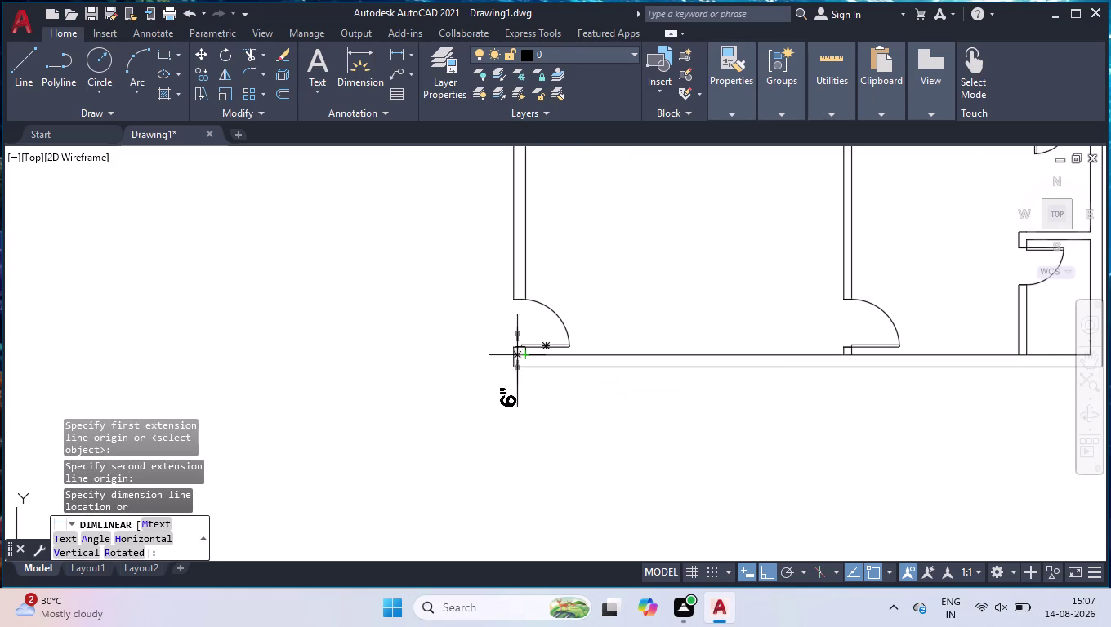
key(Return)
scroll(down, 3)
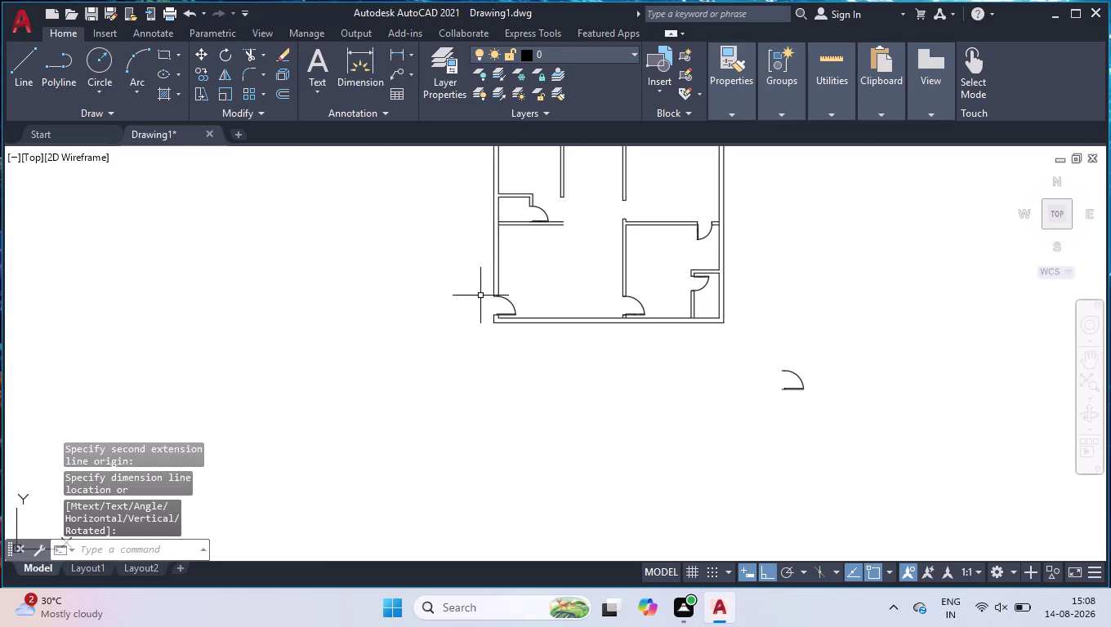
scroll(down, 3)
scroll(up, 3)
scroll(up, 3)
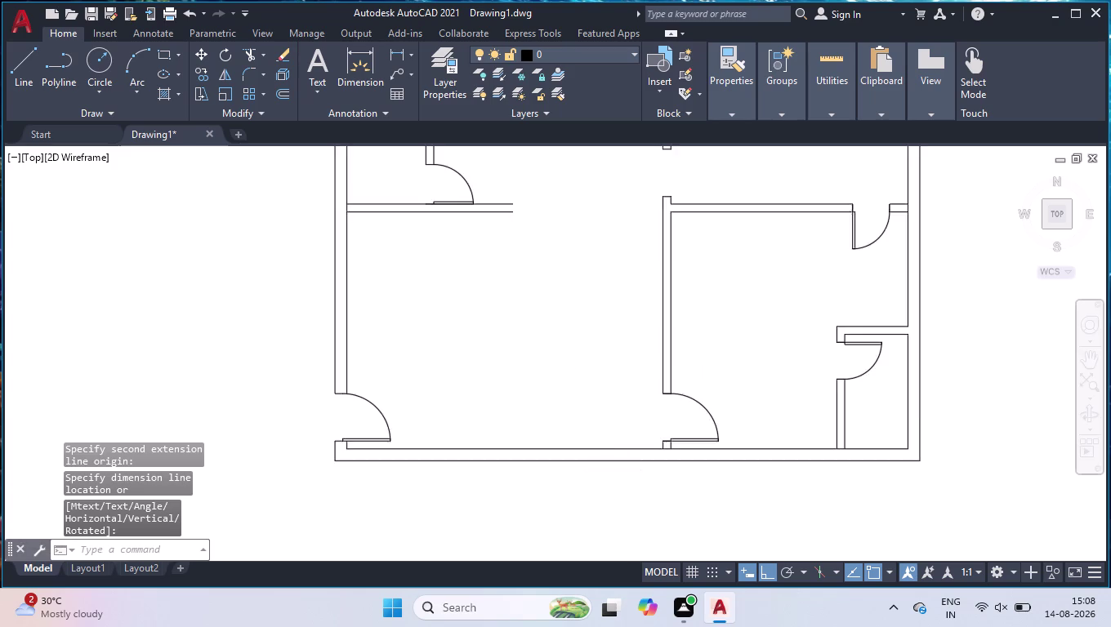
scroll(up, 3)
scroll(down, 3)
scroll(down, 3)
scroll(up, 3)
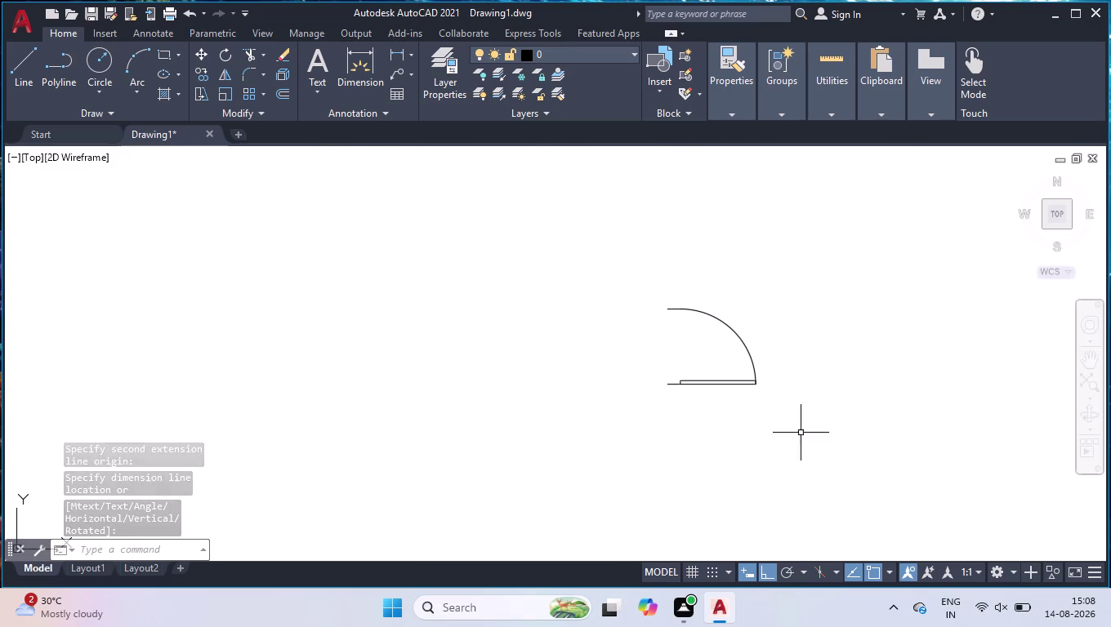
click(752, 382)
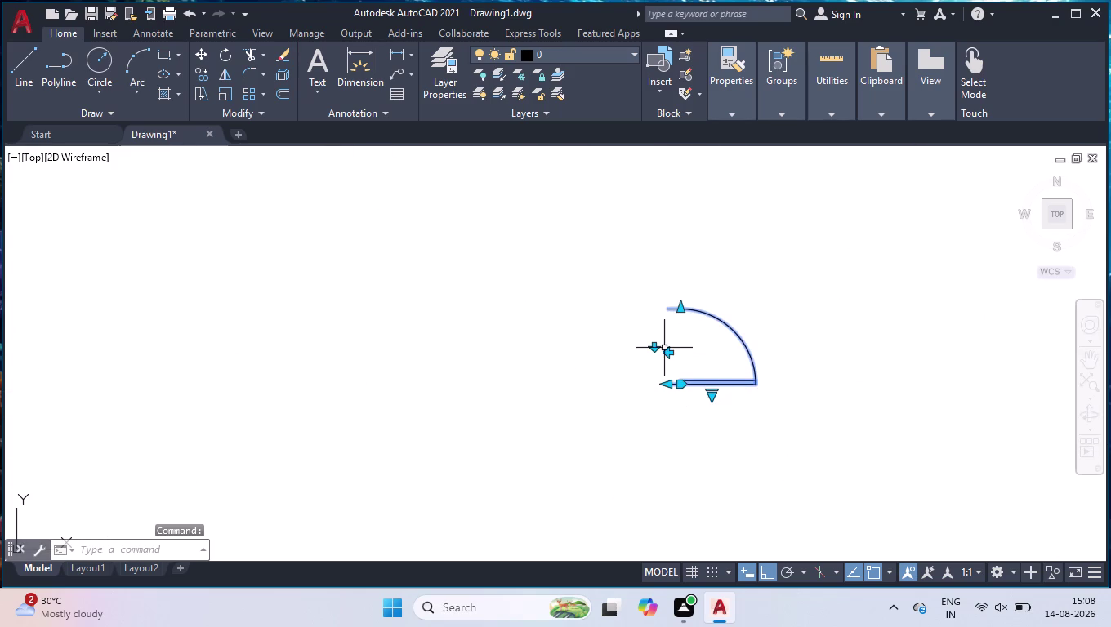
Flip the spare door block with its flip grips so it swings the opposite way.
click(655, 348)
click(664, 339)
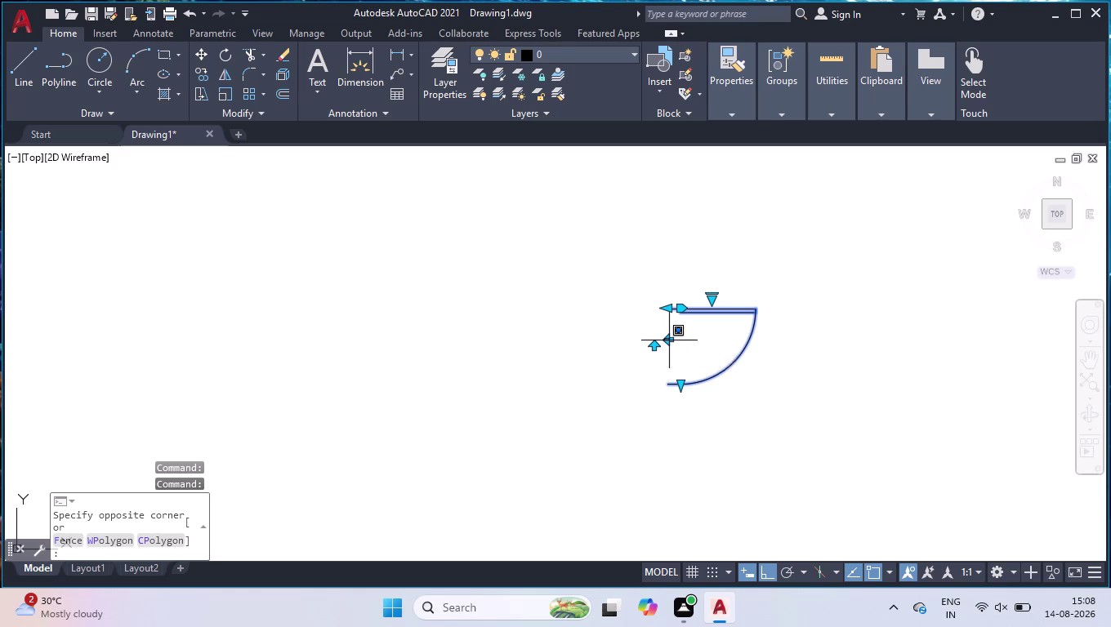
click(665, 341)
click(665, 341)
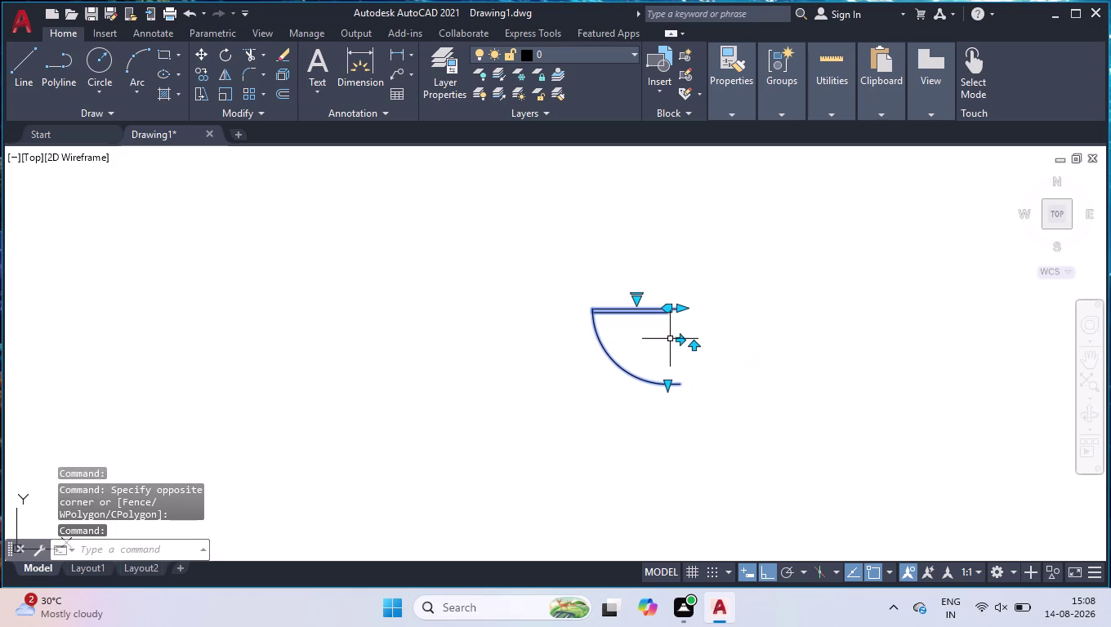
click(693, 350)
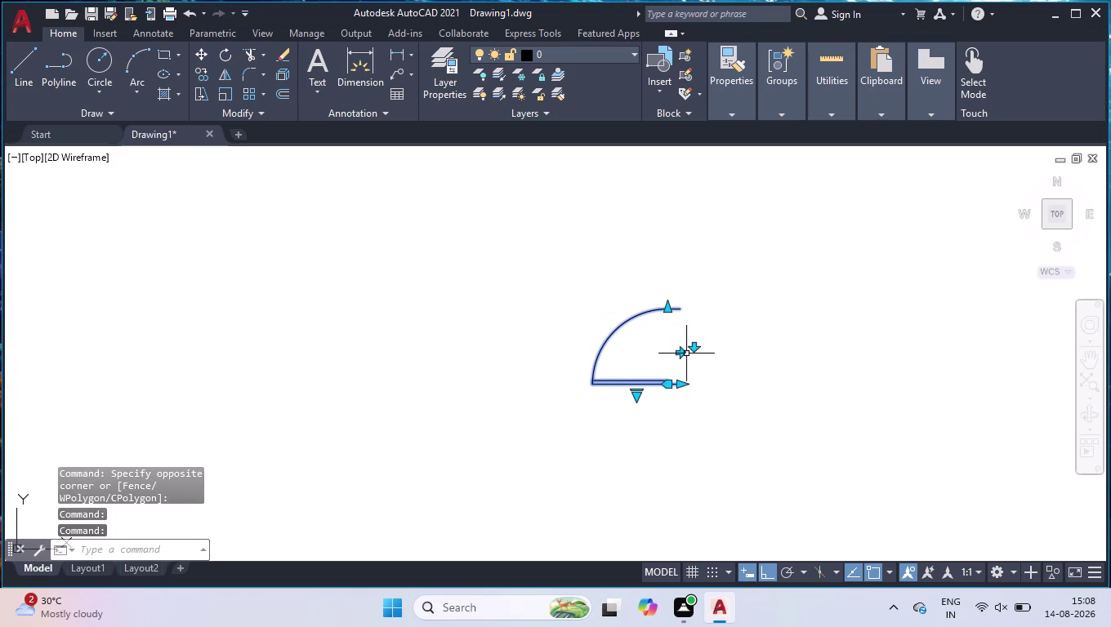
click(692, 351)
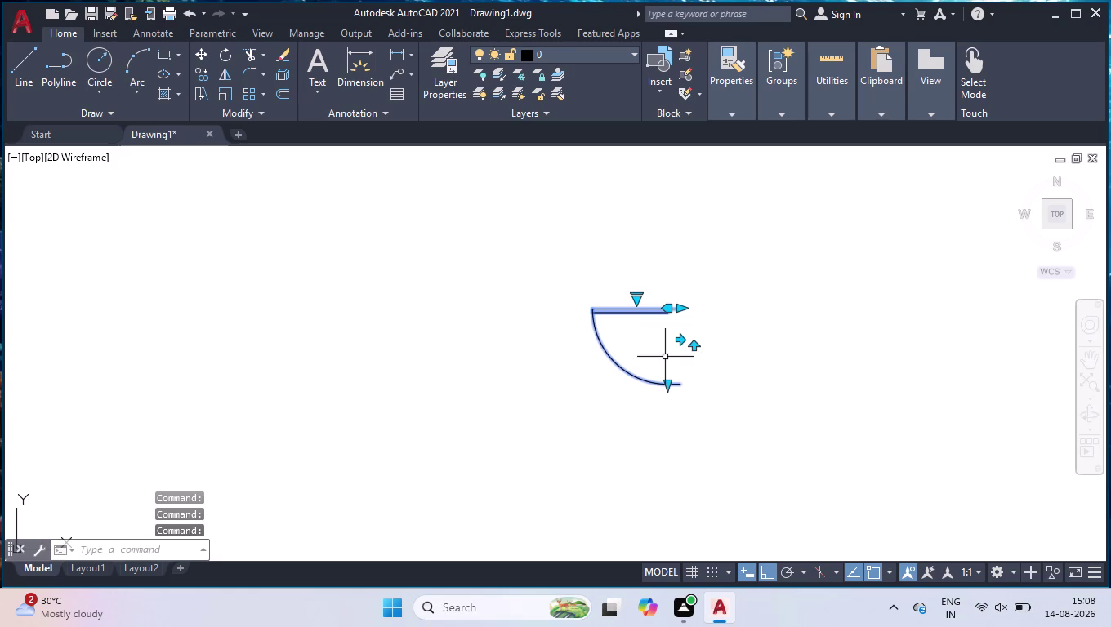
key(Return)
Rotate the spare door 90° upright about the panel's end.
text(ro)
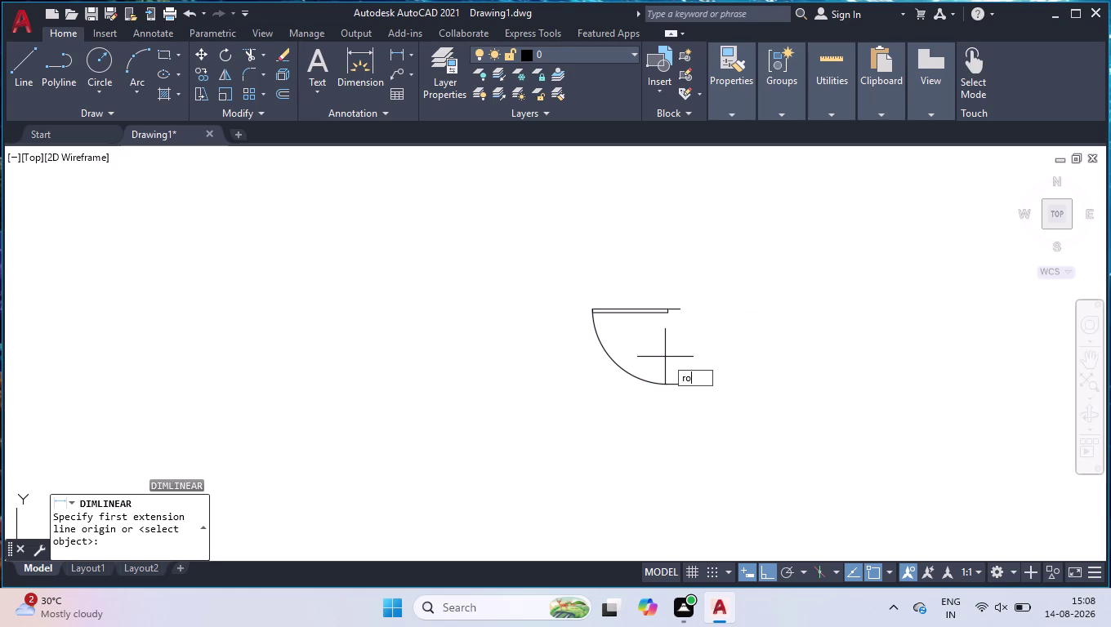
key(Return)
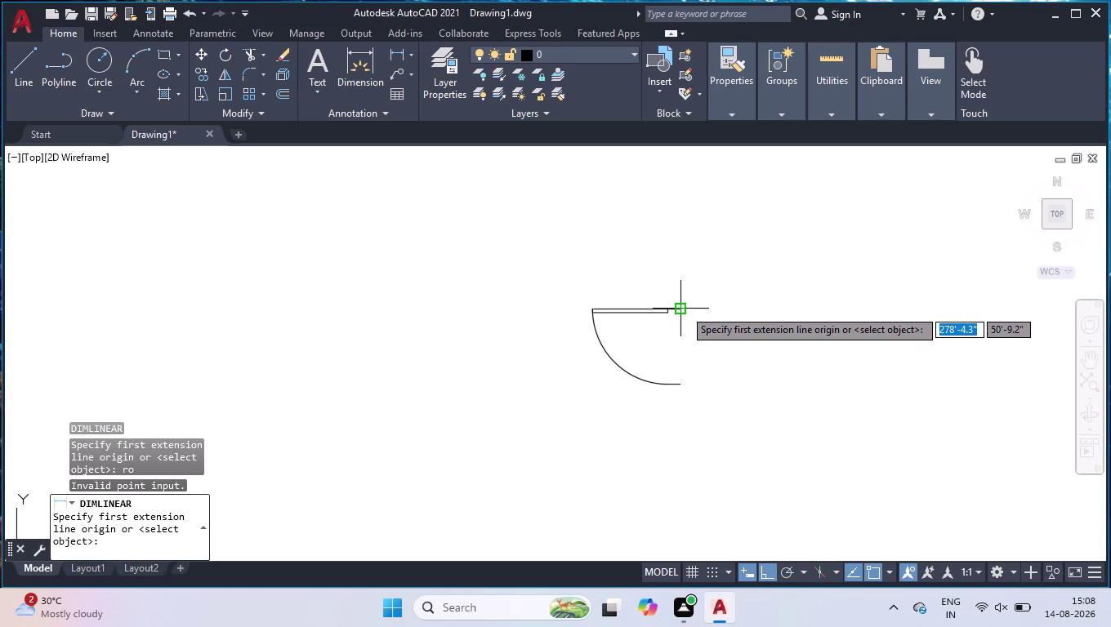
click(684, 309)
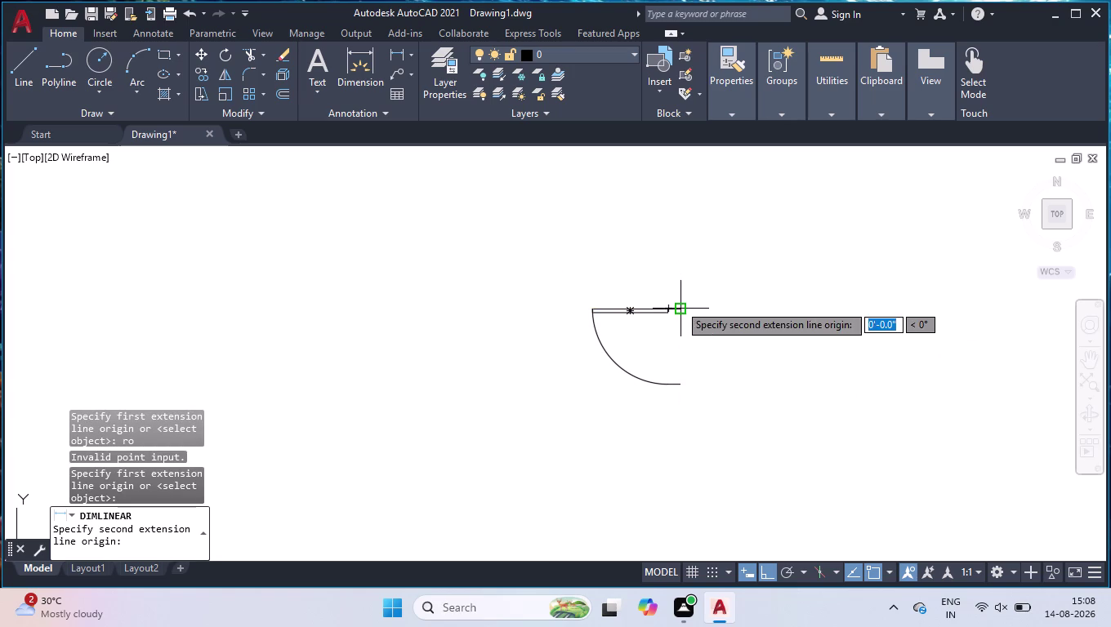
key(space)
text(ro)
key(Return)
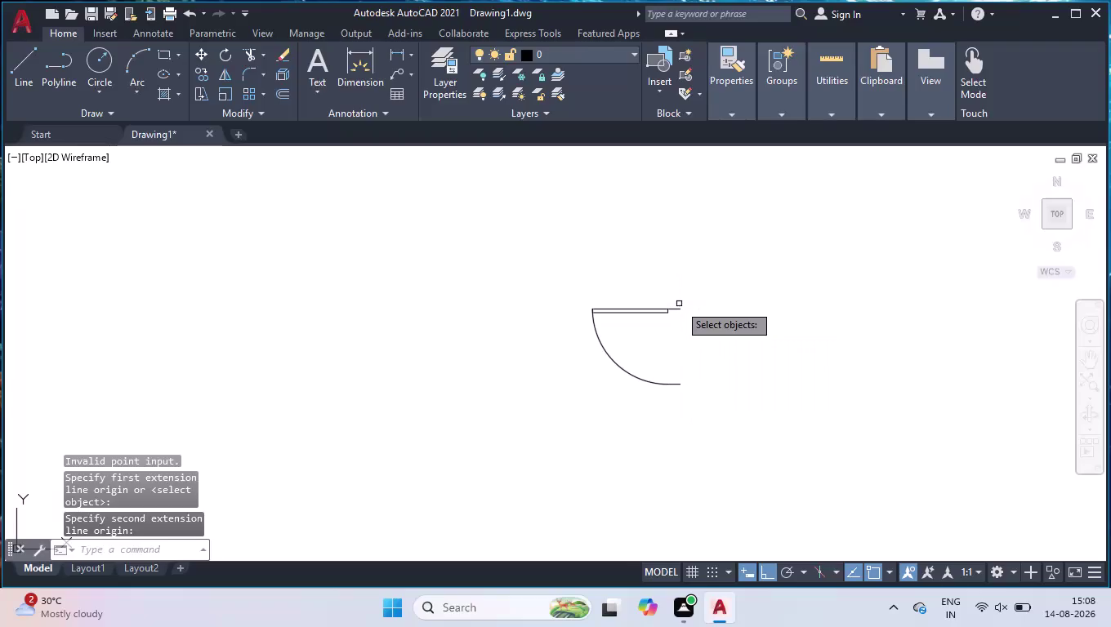
click(657, 312)
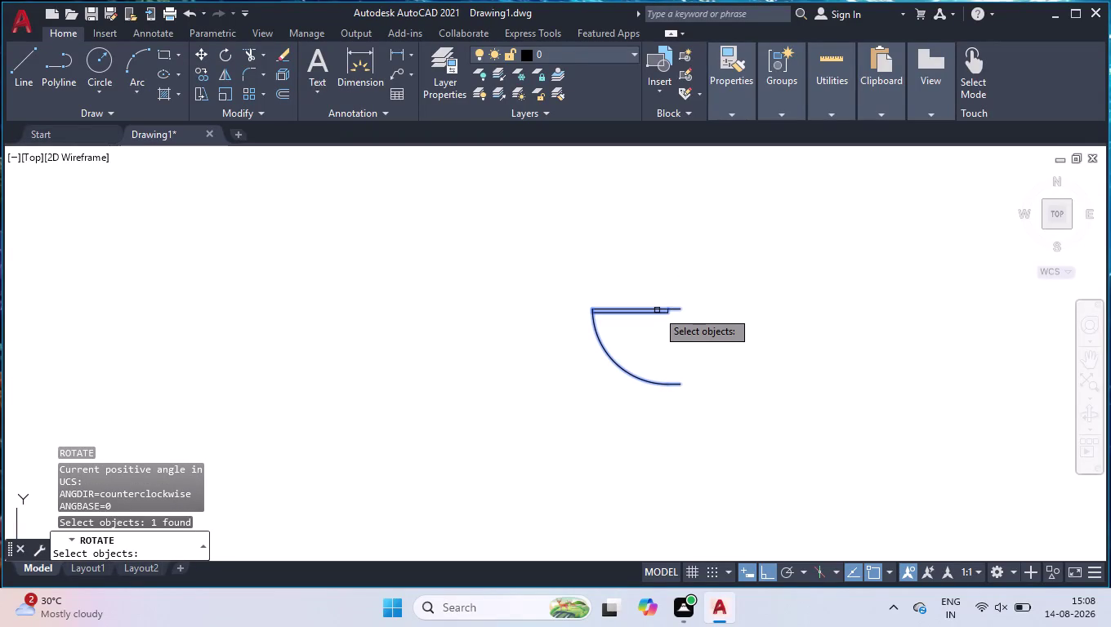
key(space)
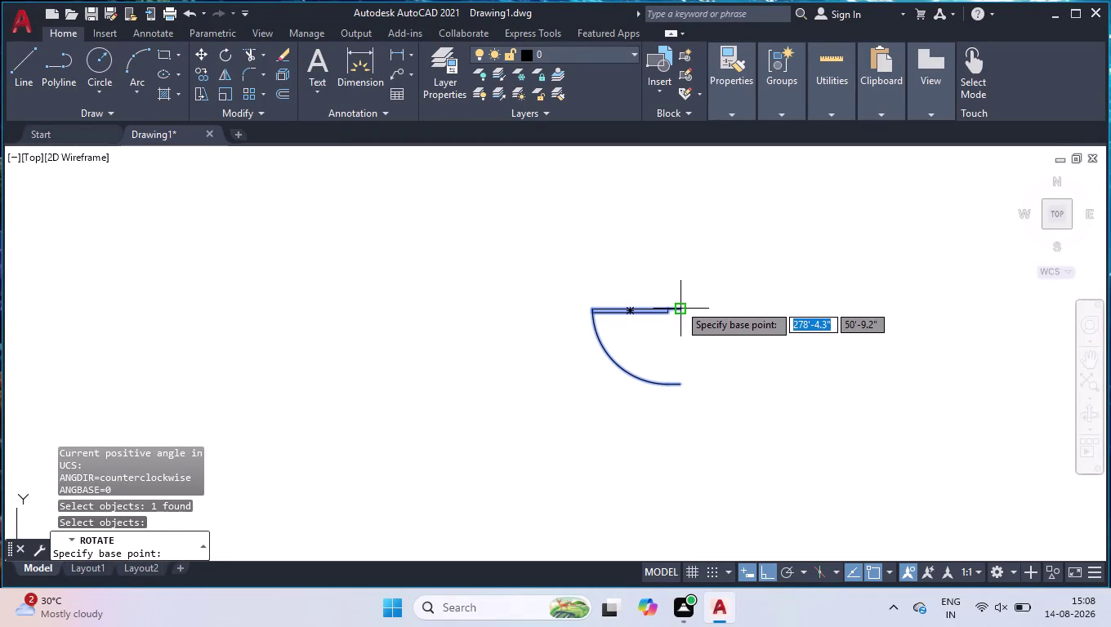
click(678, 304)
click(679, 361)
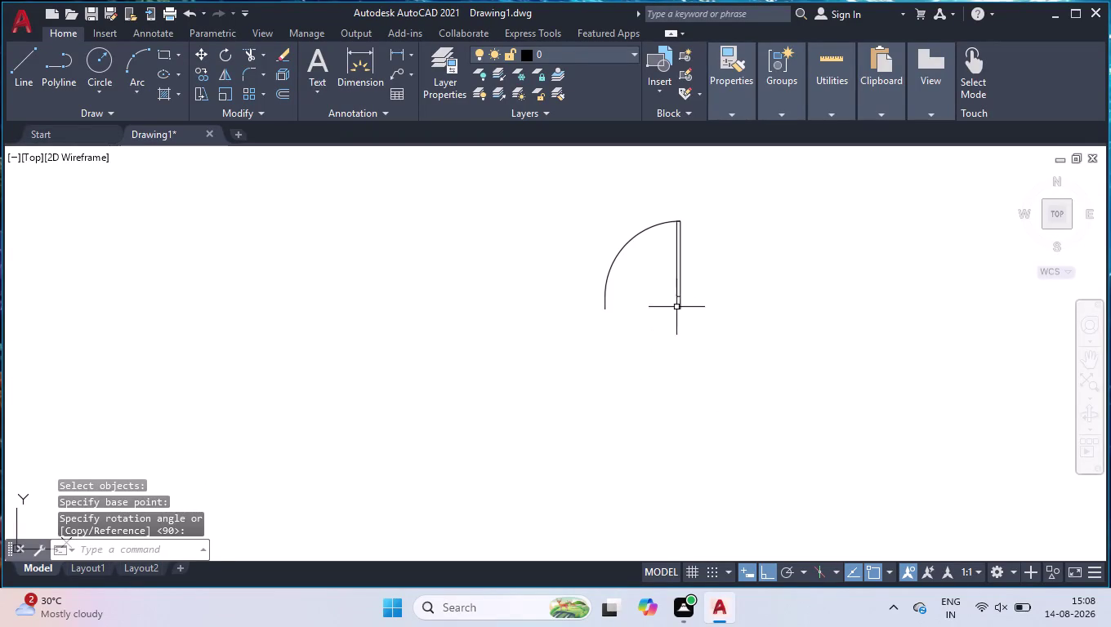
Mirror the upright door about a vertical line through the panel, keeping the original.
text(mi)
key(Return)
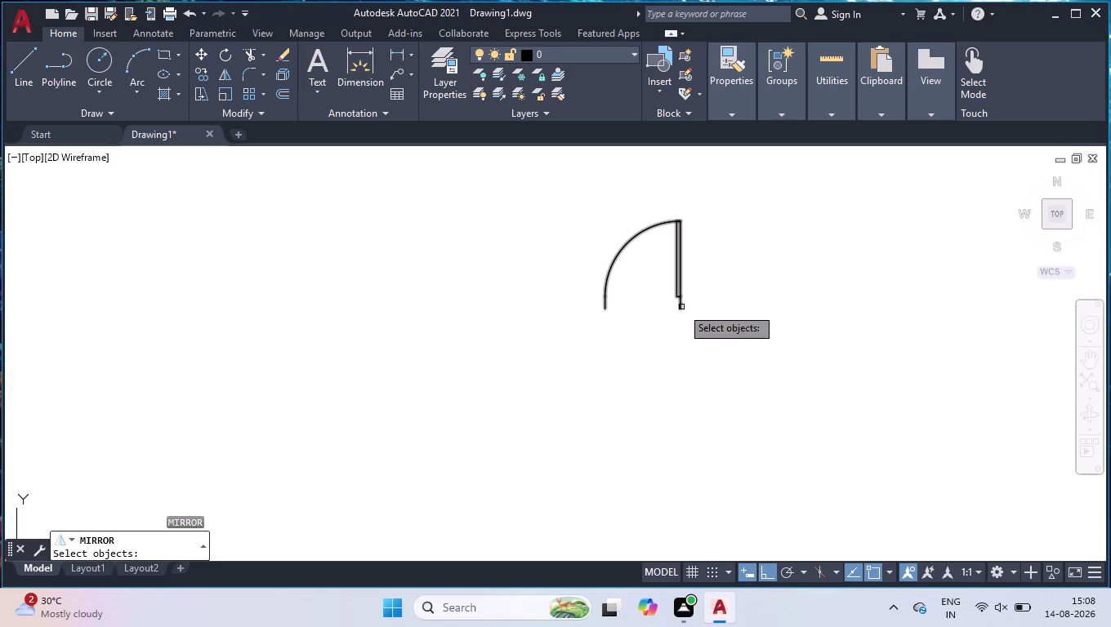
click(681, 307)
key(Return)
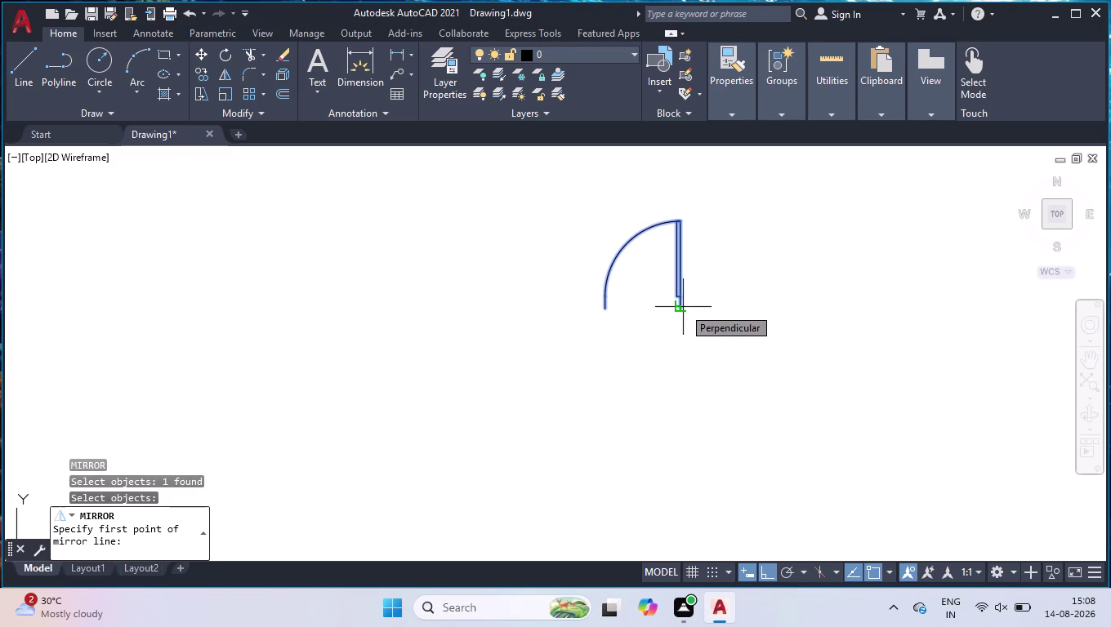
click(684, 312)
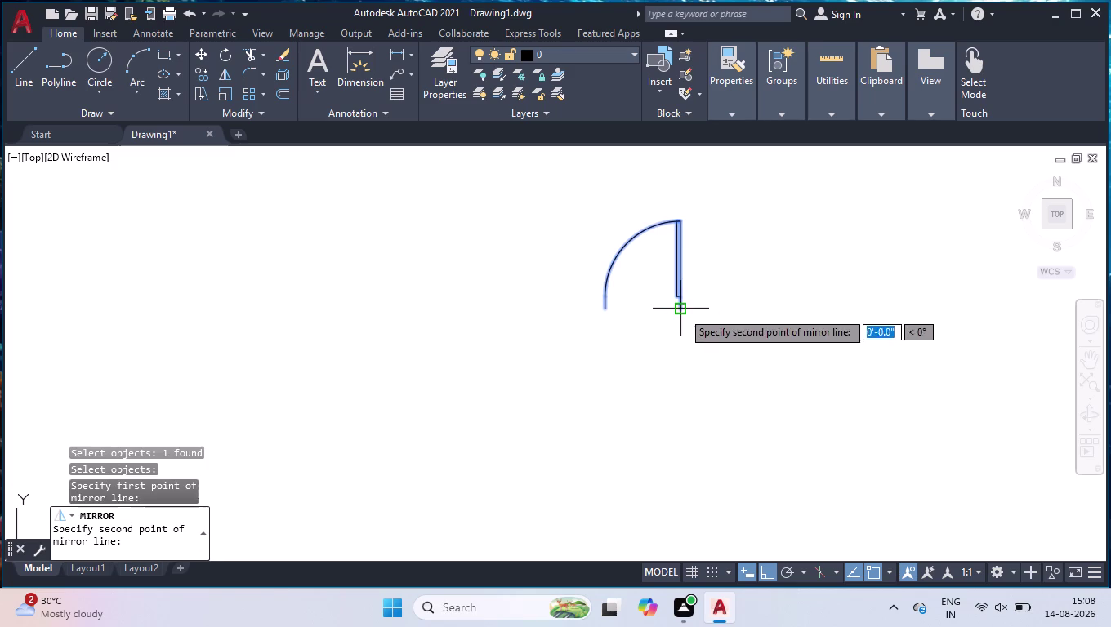
click(680, 197)
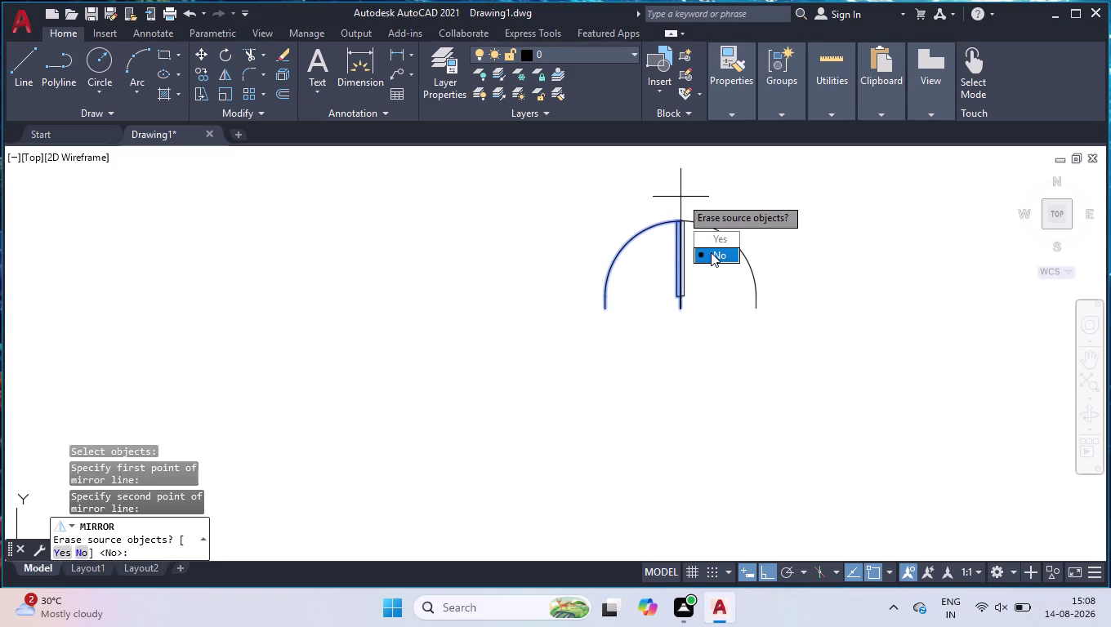
click(711, 252)
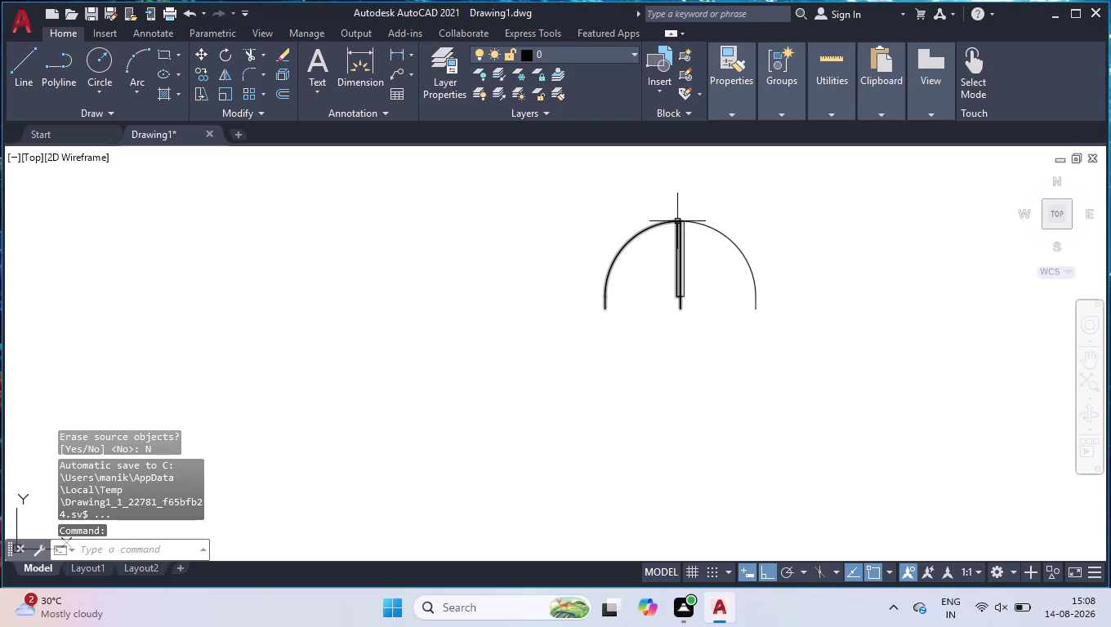
click(677, 221)
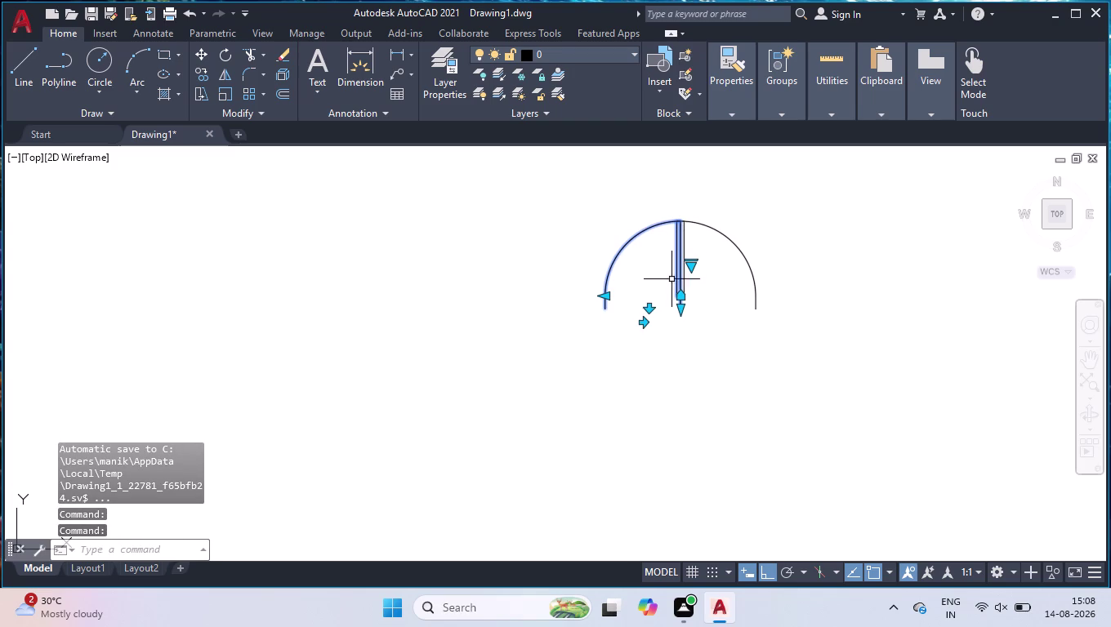
Move the left door leaf further left and select the right leaf.
click(644, 322)
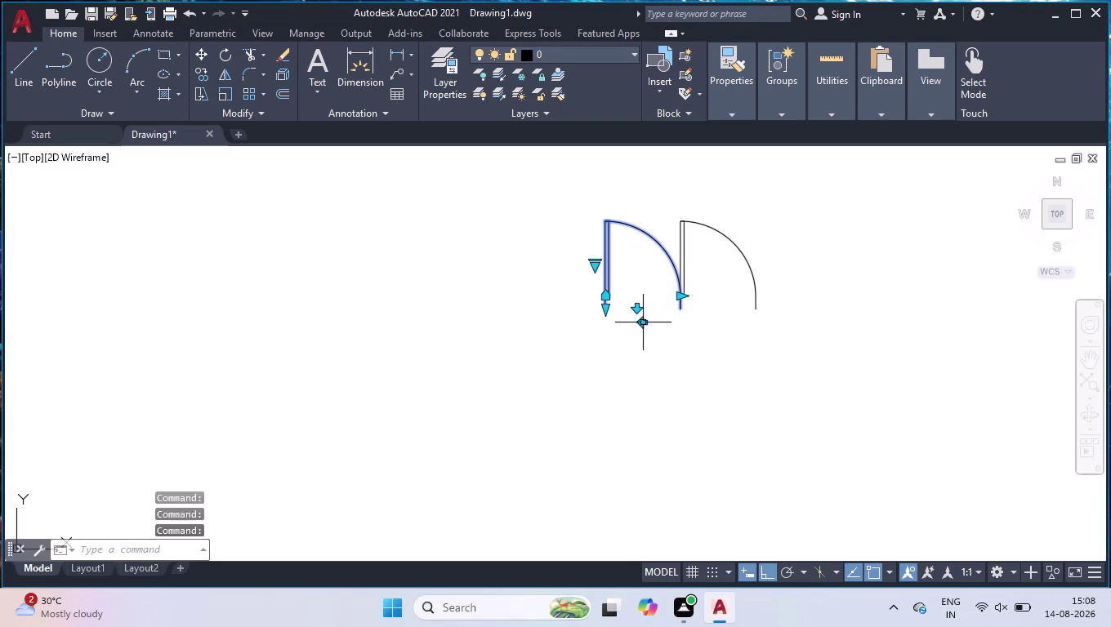
click(743, 256)
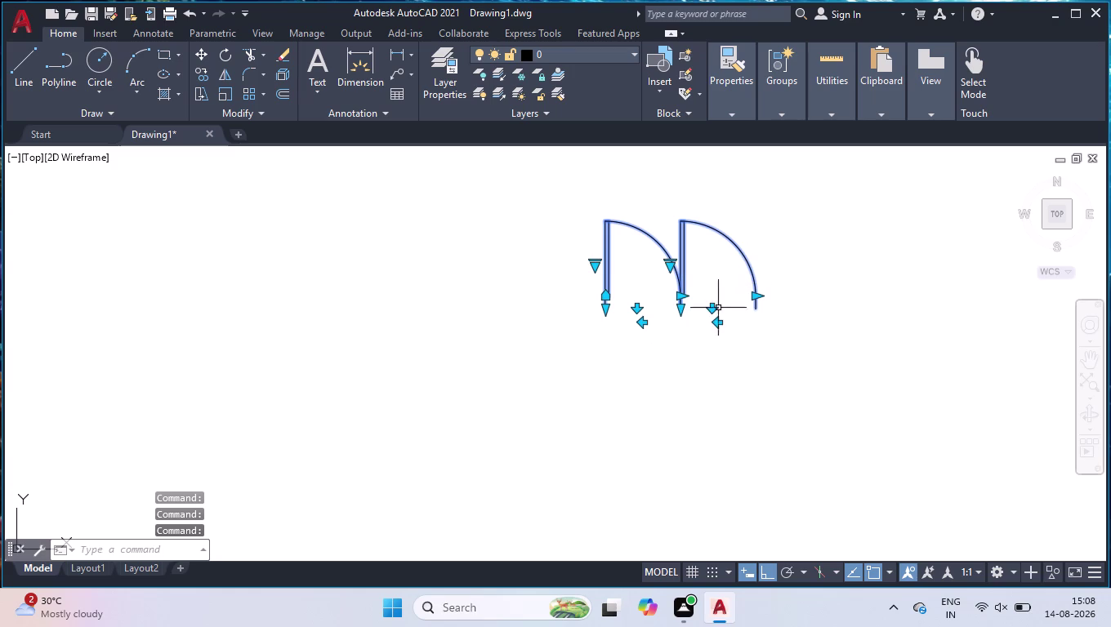
click(717, 321)
key(Return)
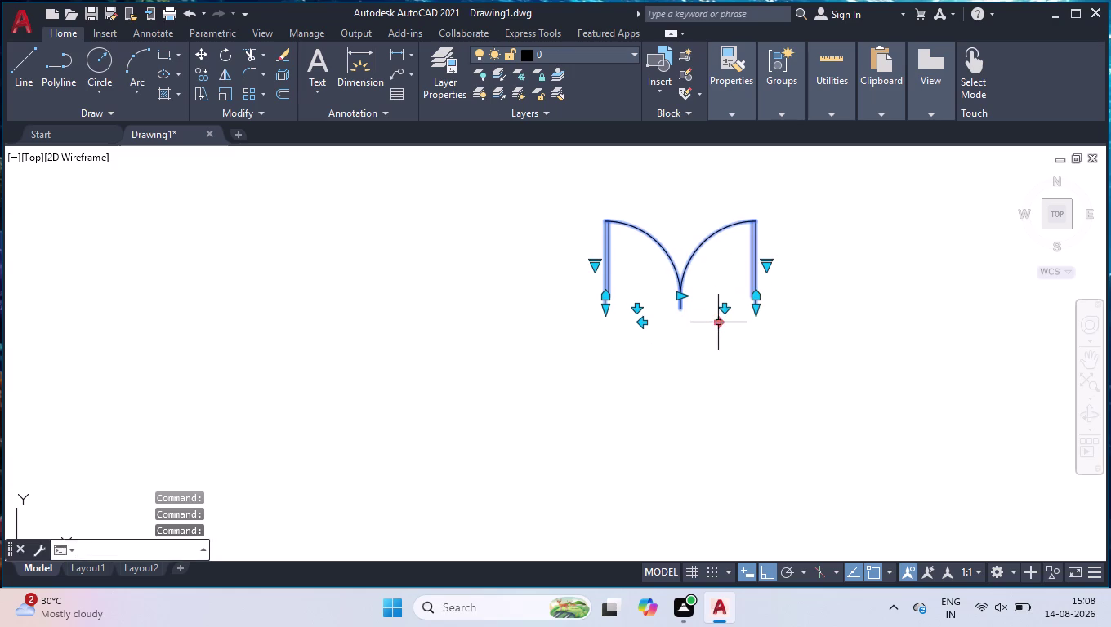
Mirror both door leaves downward, then delete the mirrored copy.
key(space)
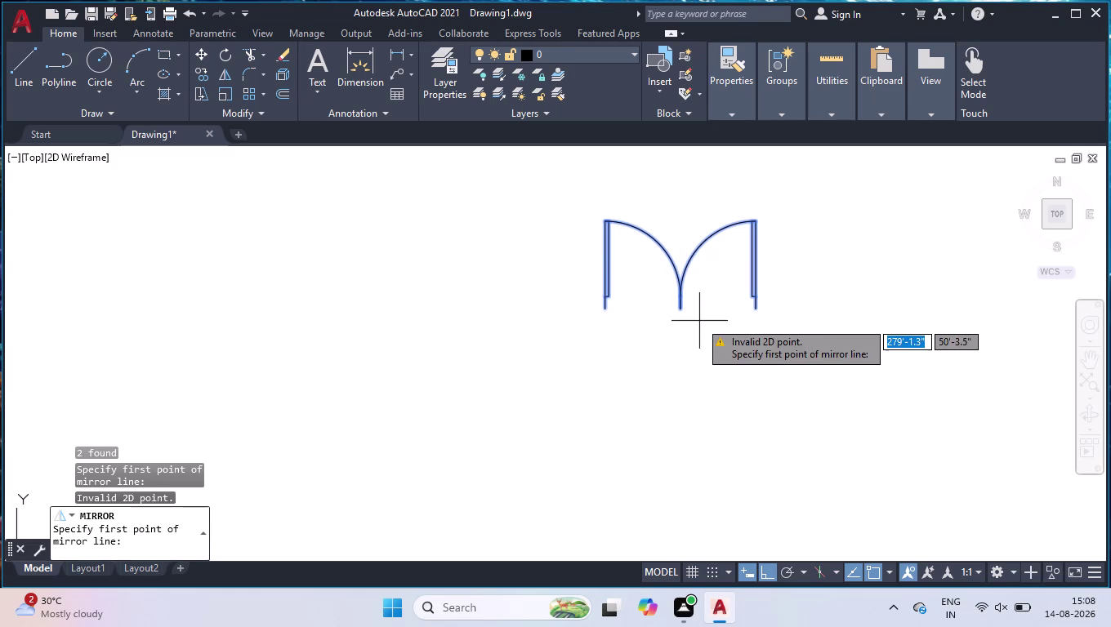
key(space)
key(space)
right_drag(699, 322, 697, 330)
click(696, 334)
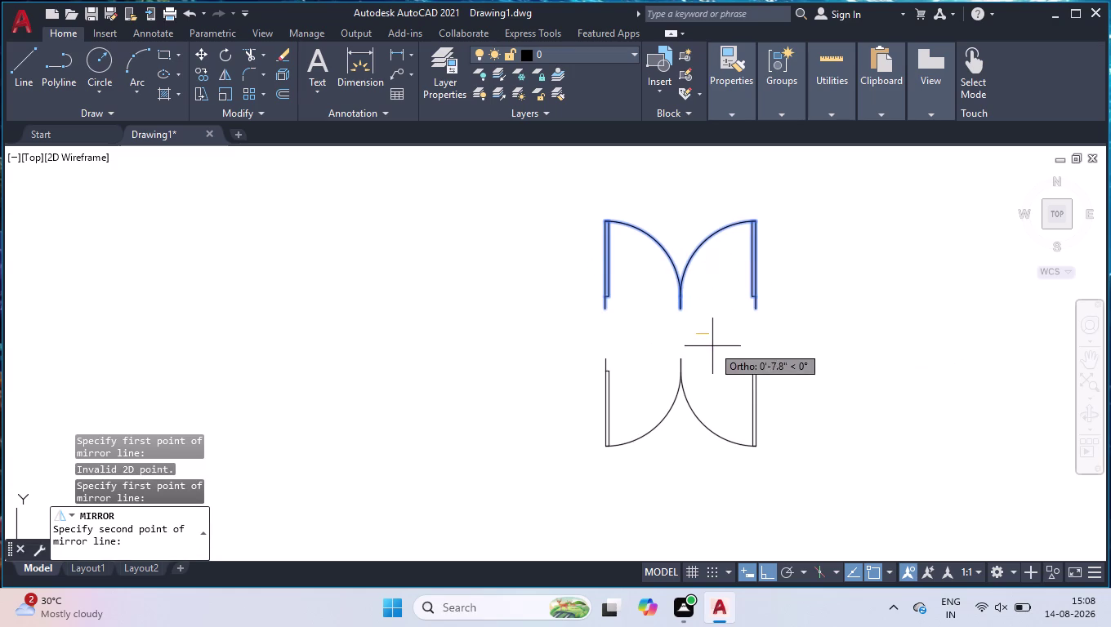
click(934, 332)
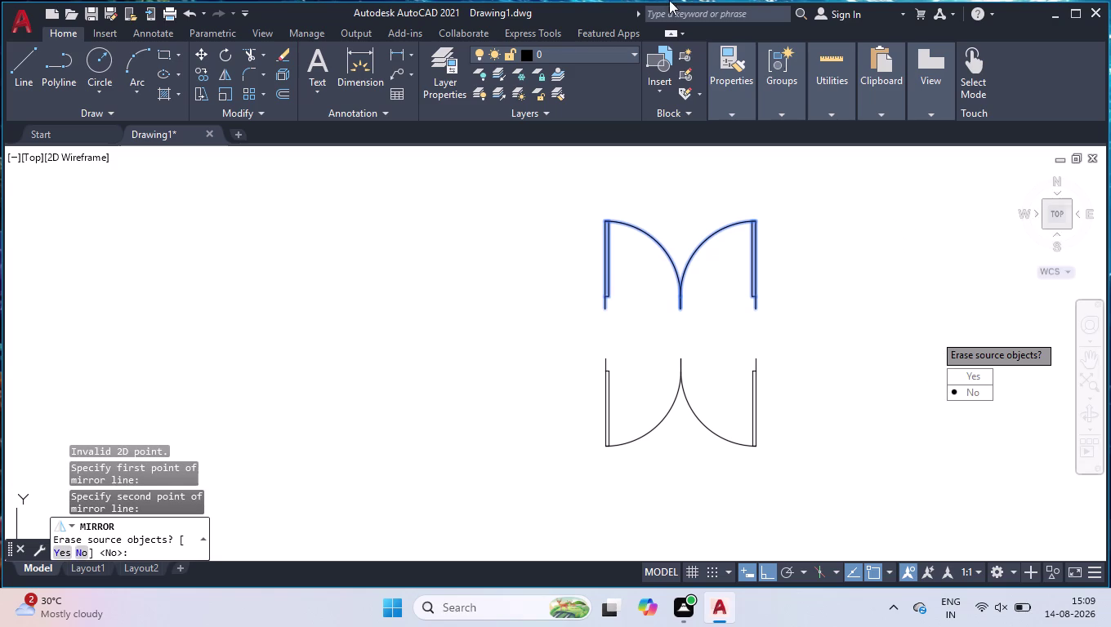
drag(971, 387, 934, 336)
drag(886, 361, 880, 369)
click(578, 465)
key(Delete)
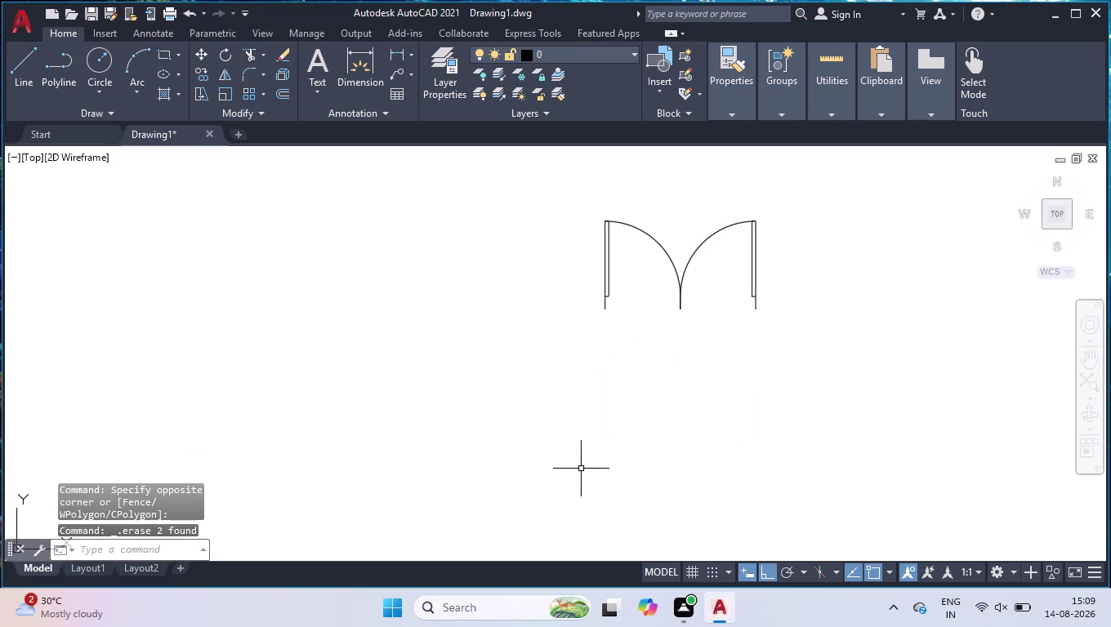
scroll(down, 3)
scroll(up, 3)
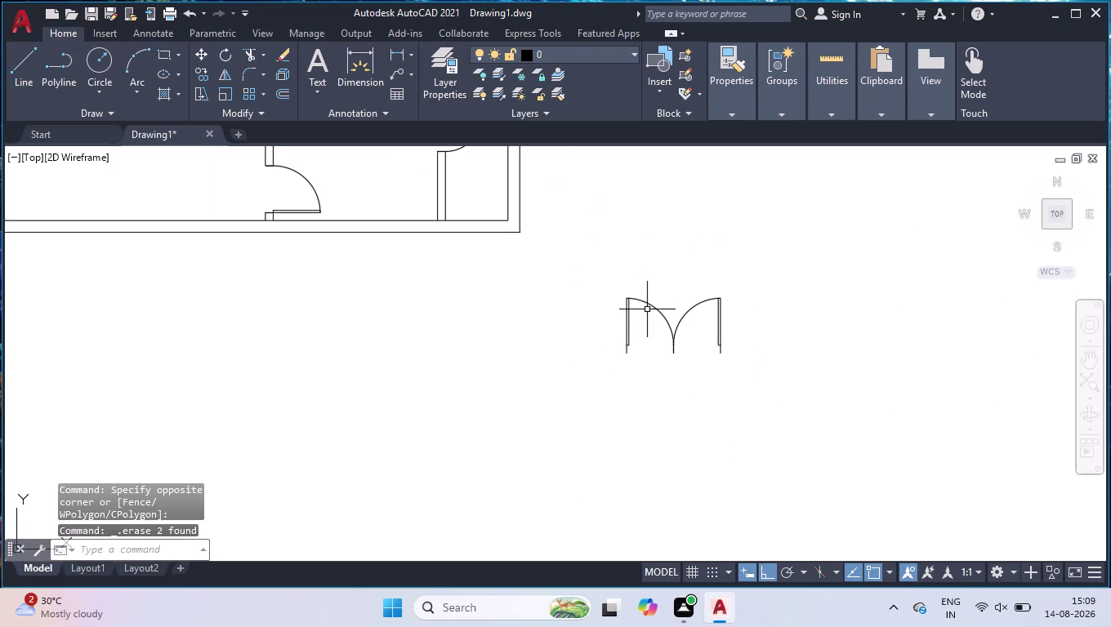
scroll(down, 3)
scroll(down, 3)
scroll(up, 3)
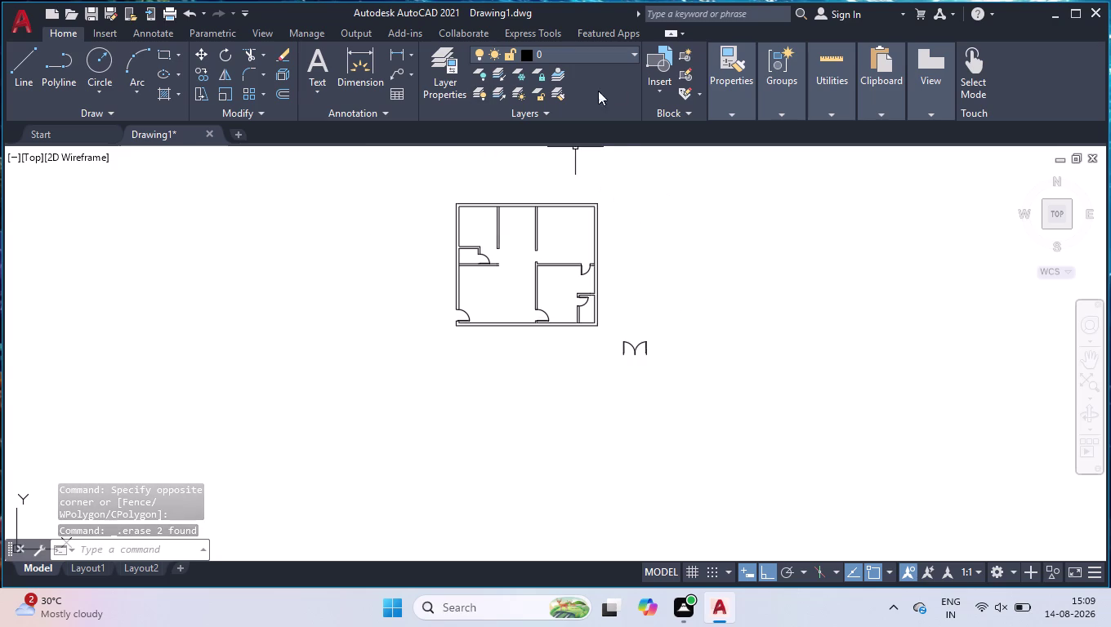
In the layer manager, add a 'door' layer coloured red.
text(la)
key(Return)
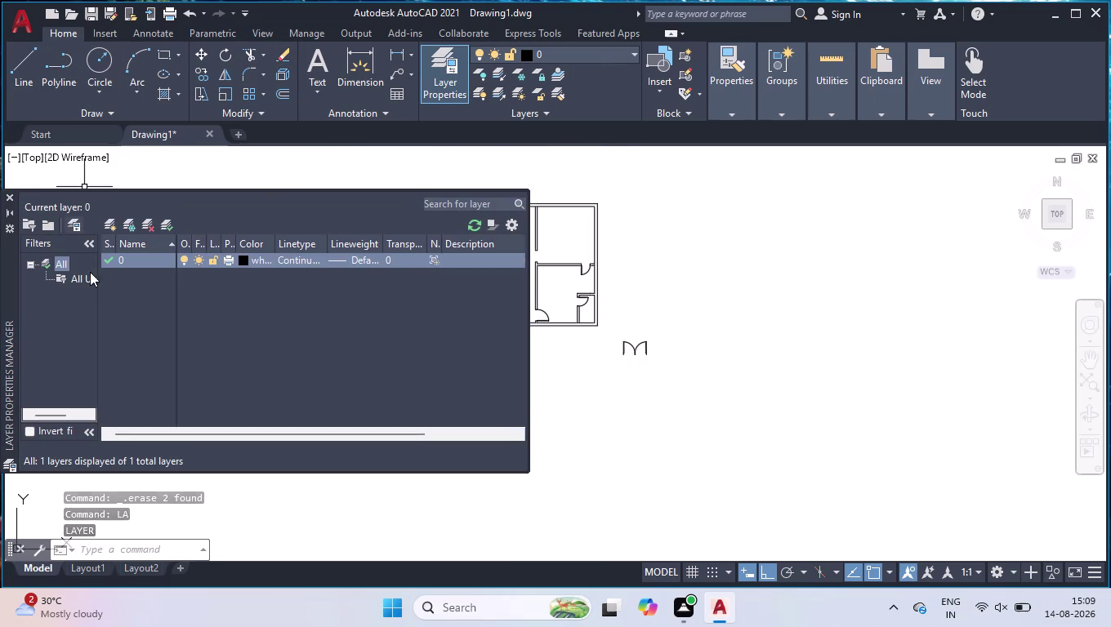
click(110, 225)
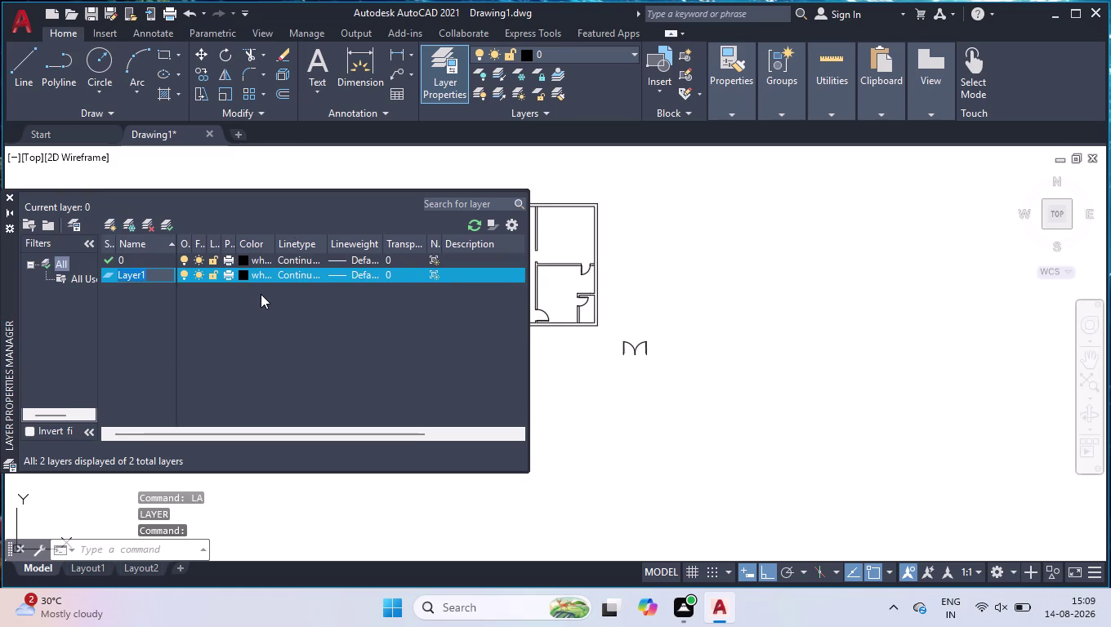
text(door)
key(Return)
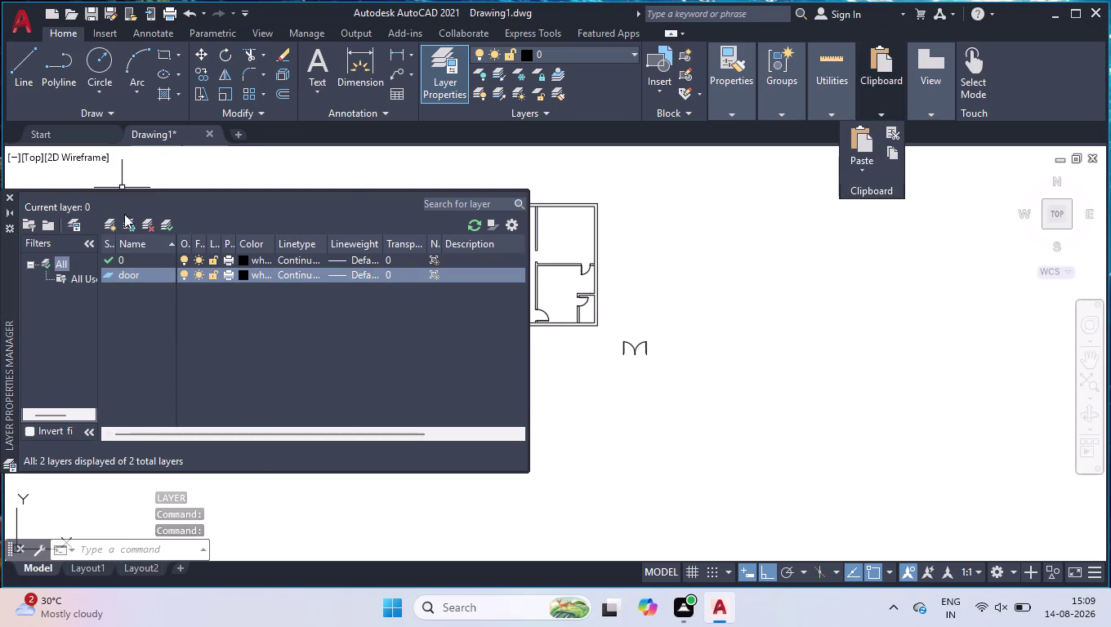
click(241, 272)
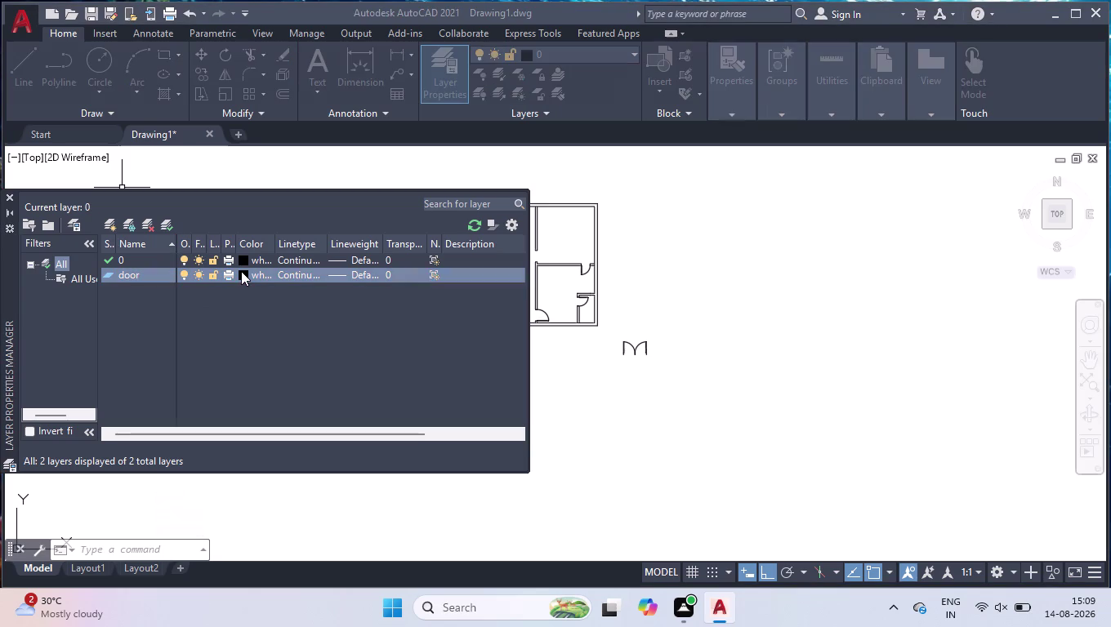
click(423, 246)
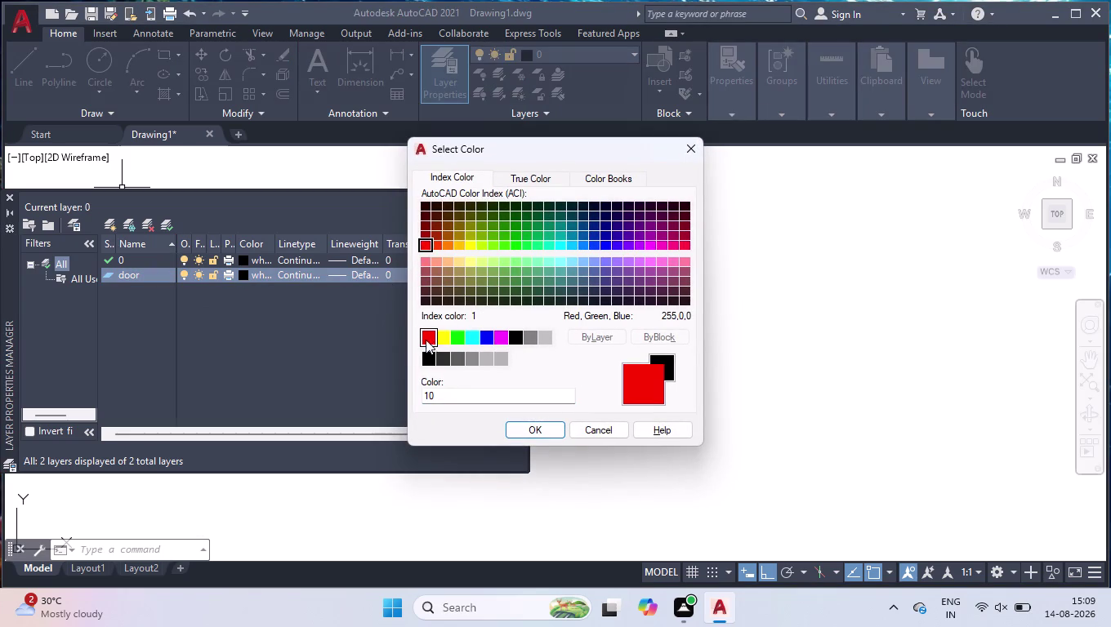
click(432, 342)
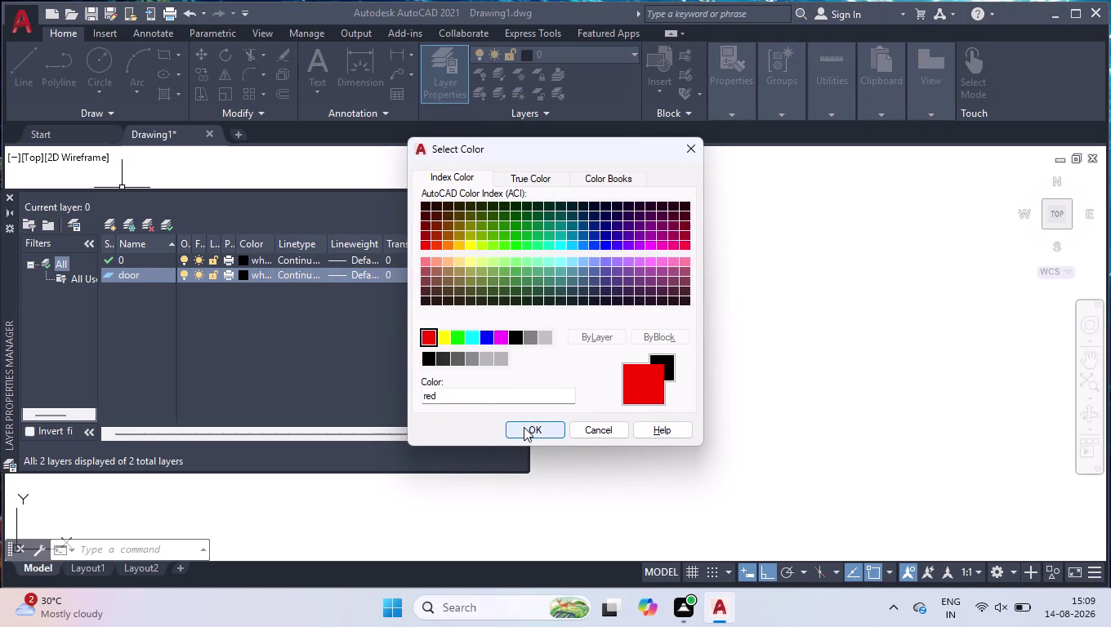
click(523, 428)
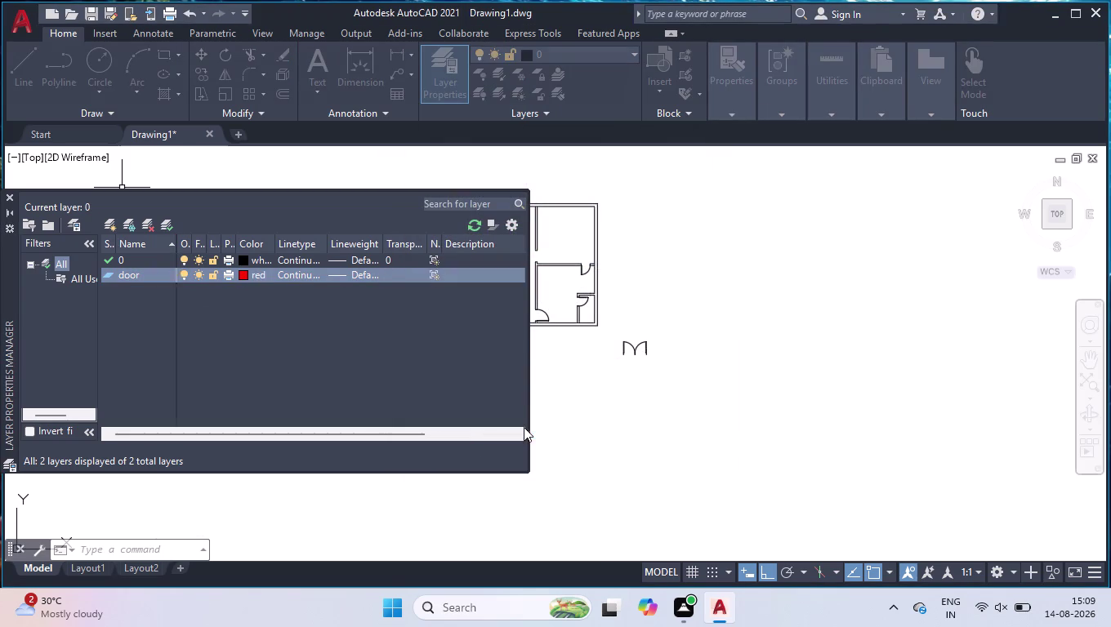
Add a 'furniture' layer with orange colour index 30.
click(108, 226)
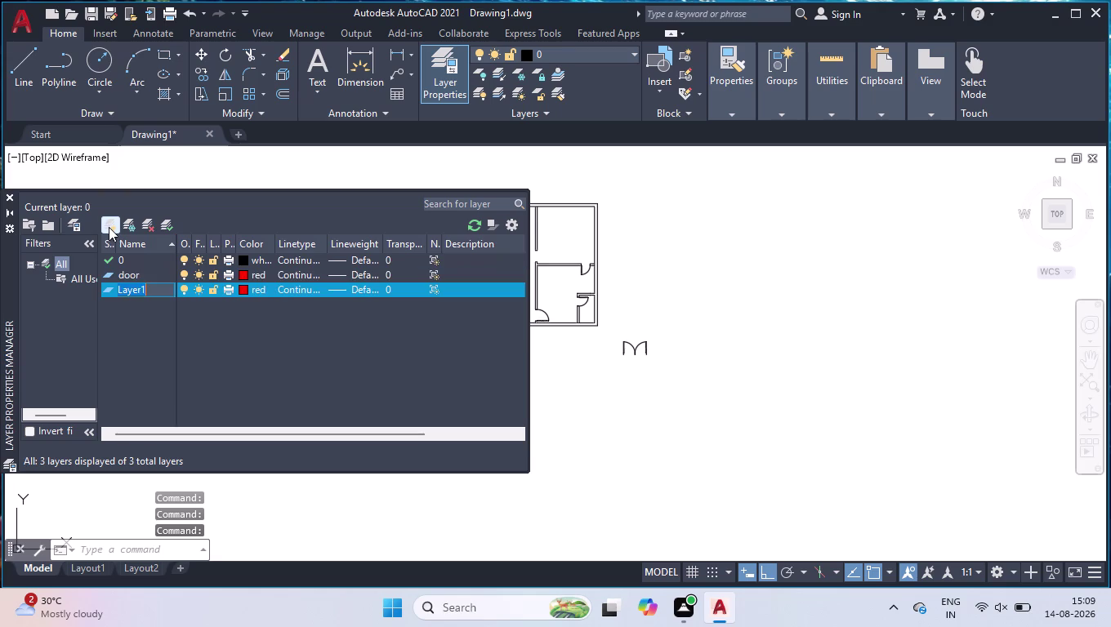
text(furniture)
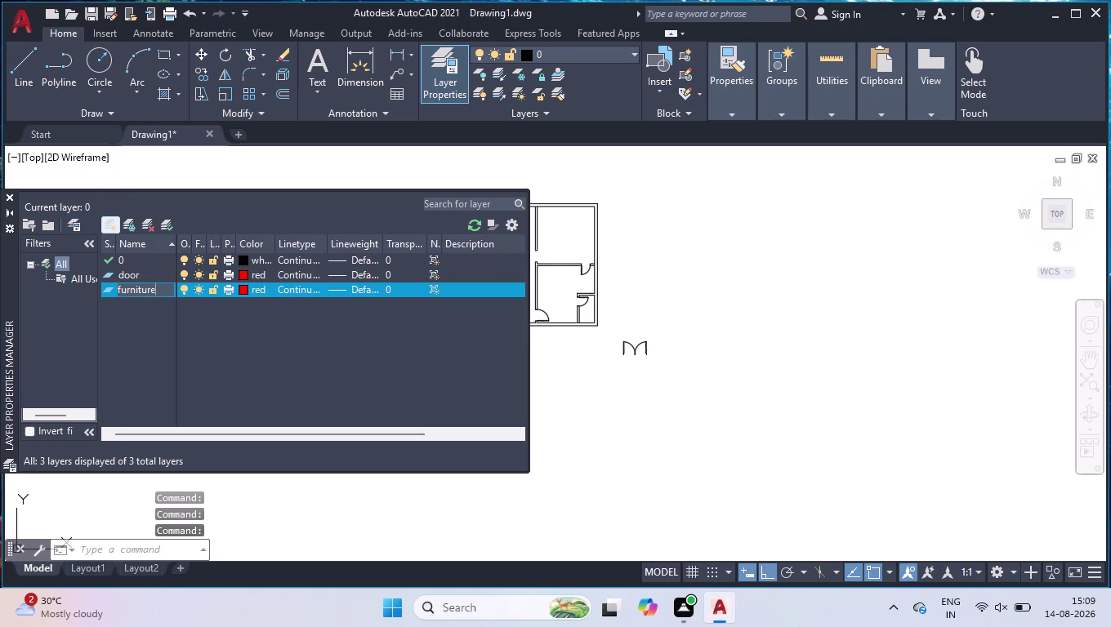
click(243, 292)
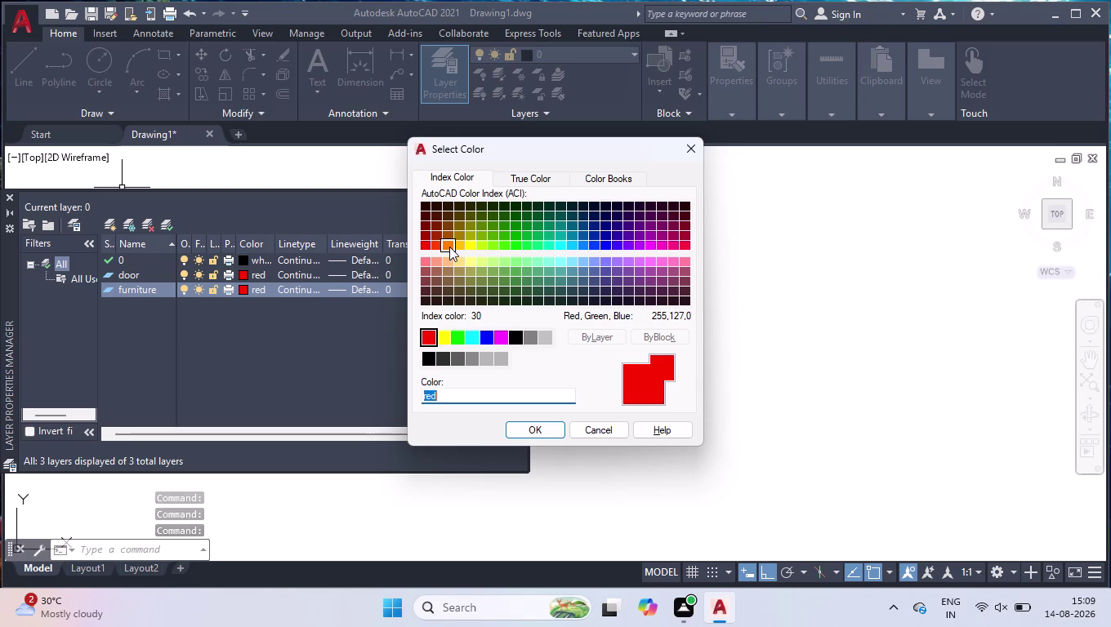
click(449, 246)
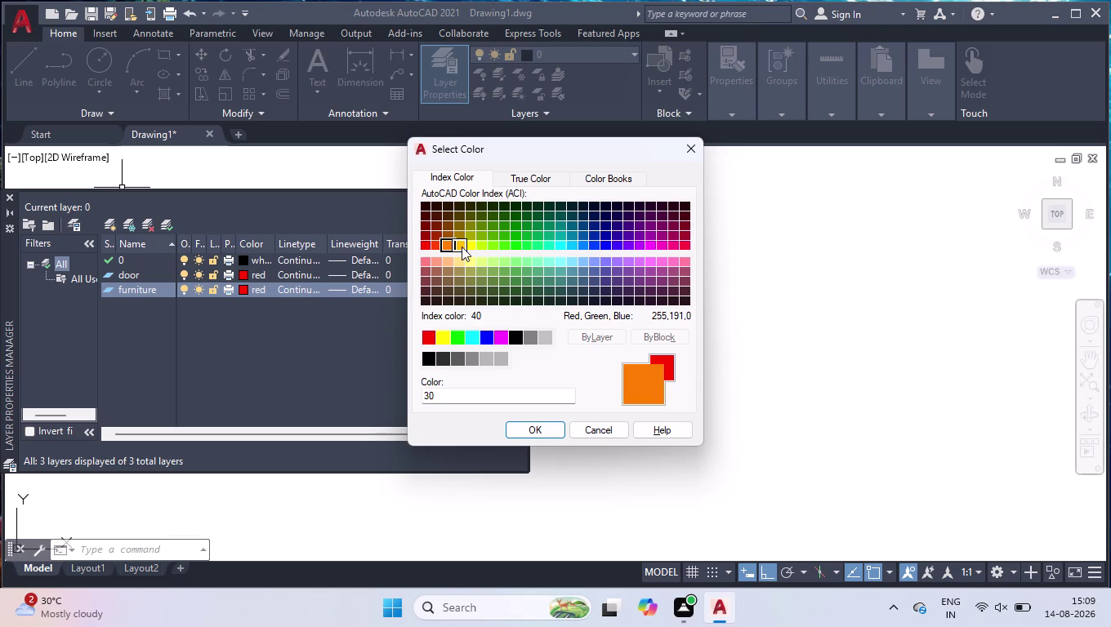
click(461, 247)
click(449, 249)
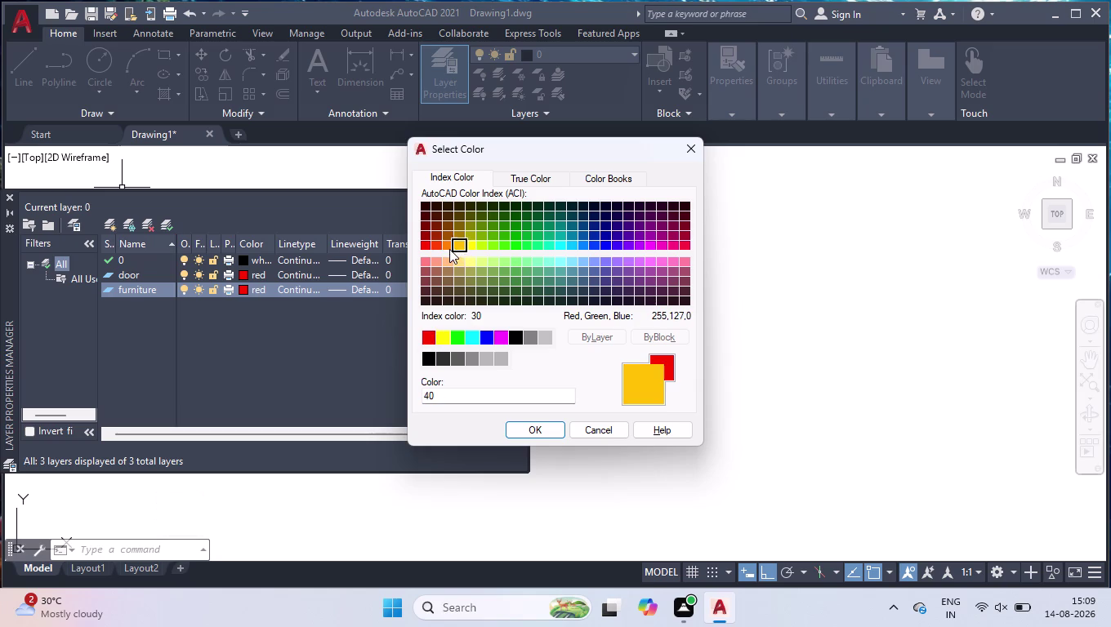
click(526, 431)
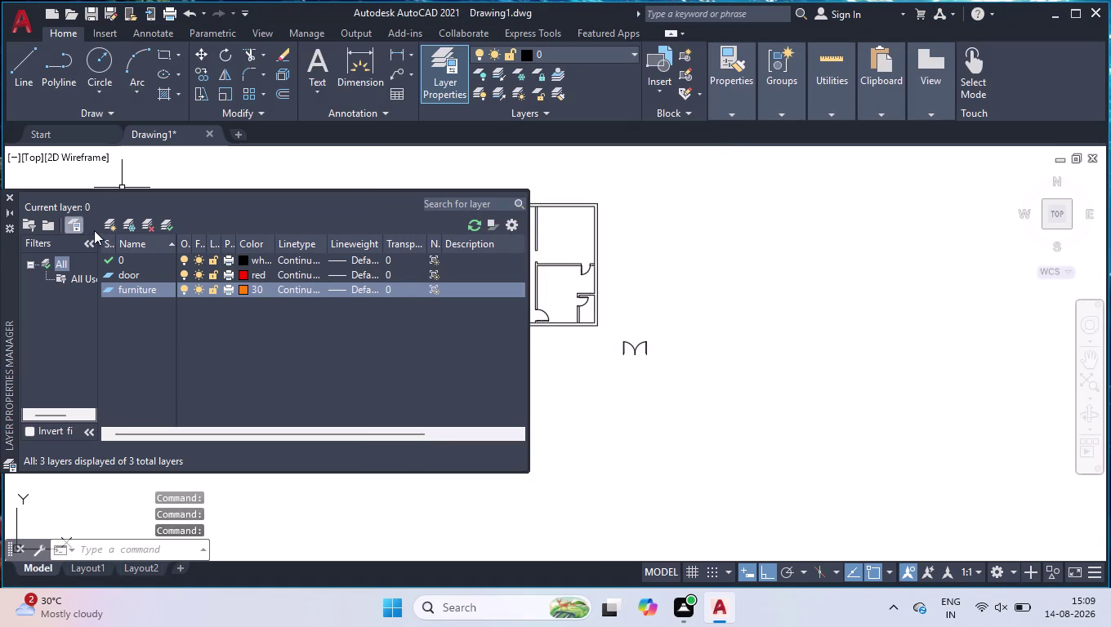
click(109, 227)
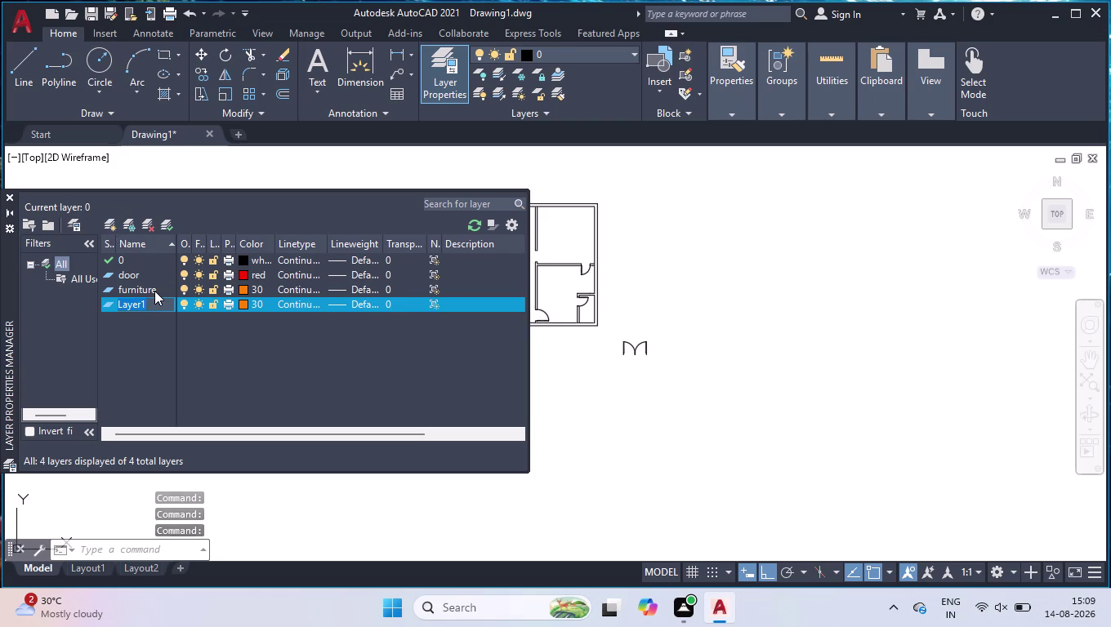
Name the new layer 'window' and give it blue colour 160.
text(wind)
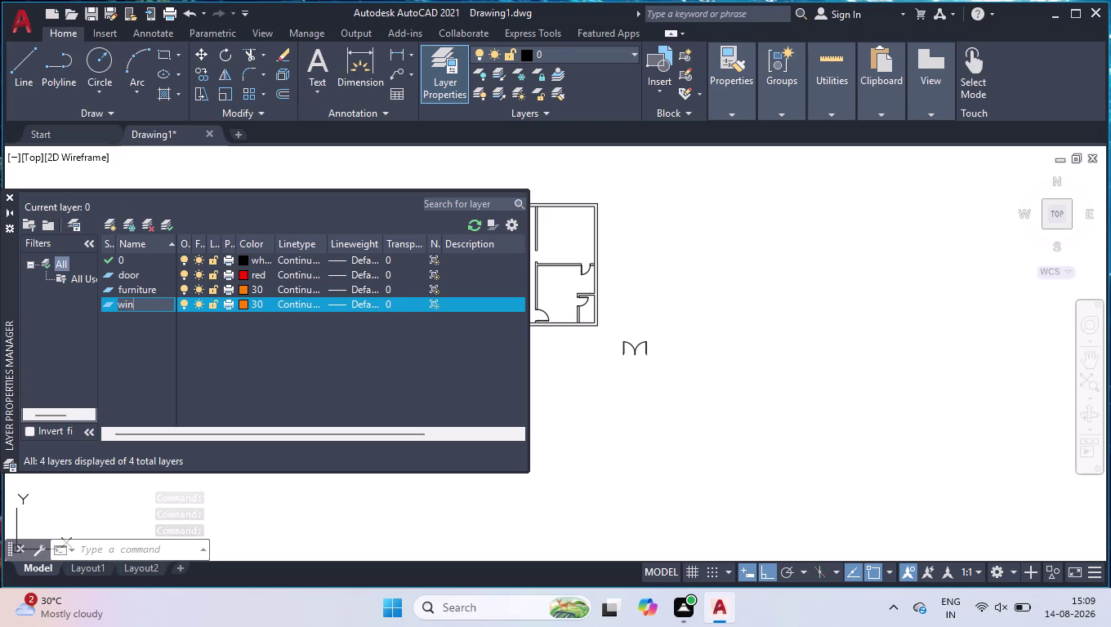
text(ow)
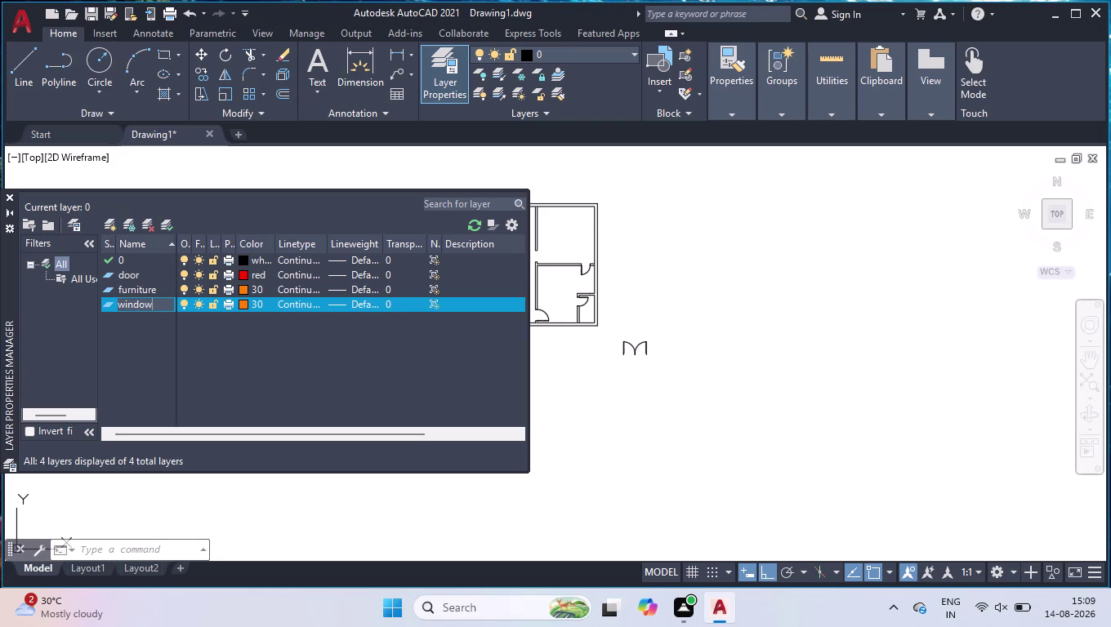
click(246, 307)
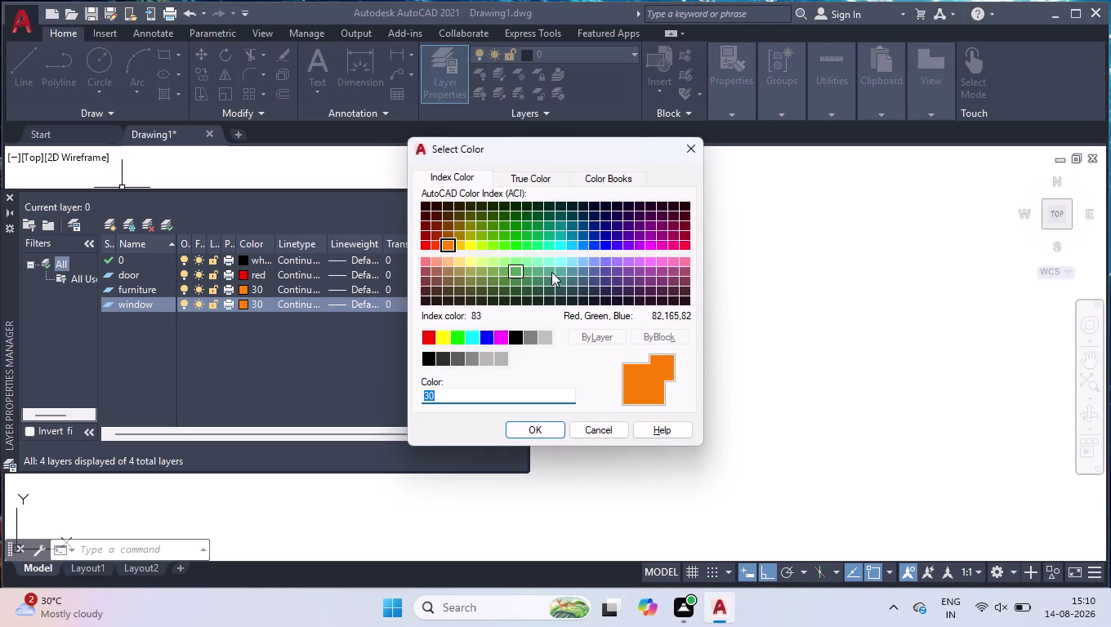
click(595, 246)
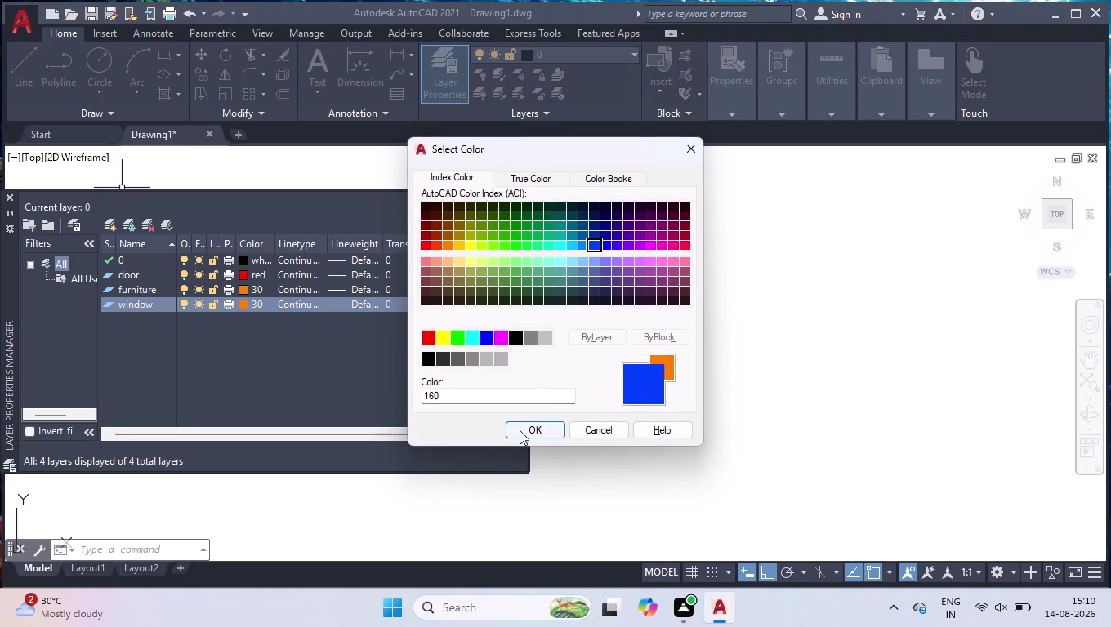
click(520, 430)
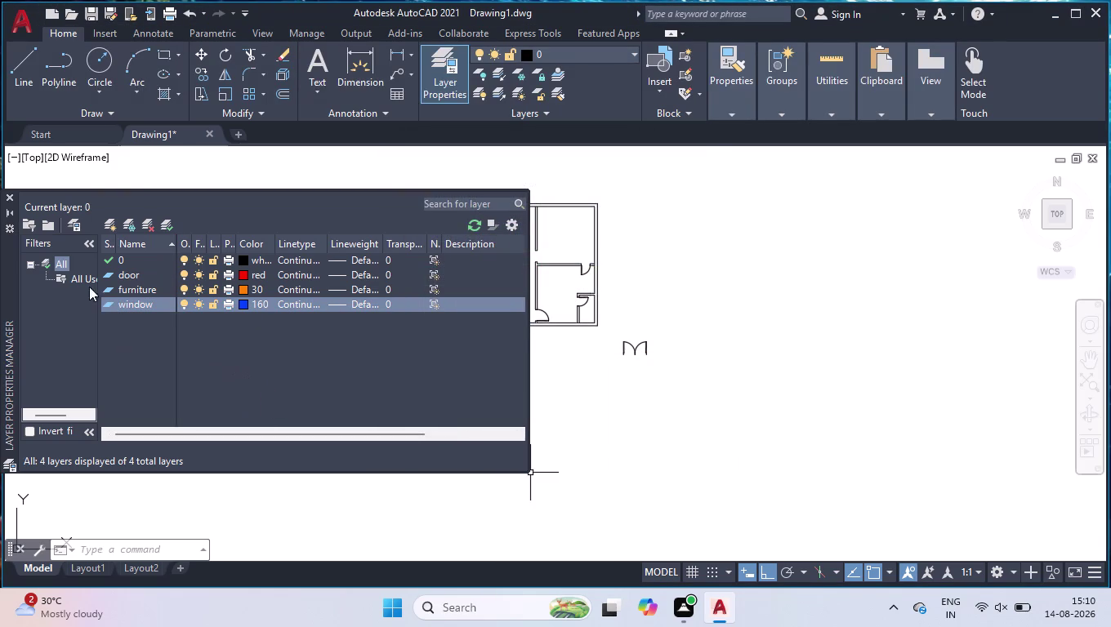
Add a 'columns' layer coloured yellow.
click(112, 223)
text(col)
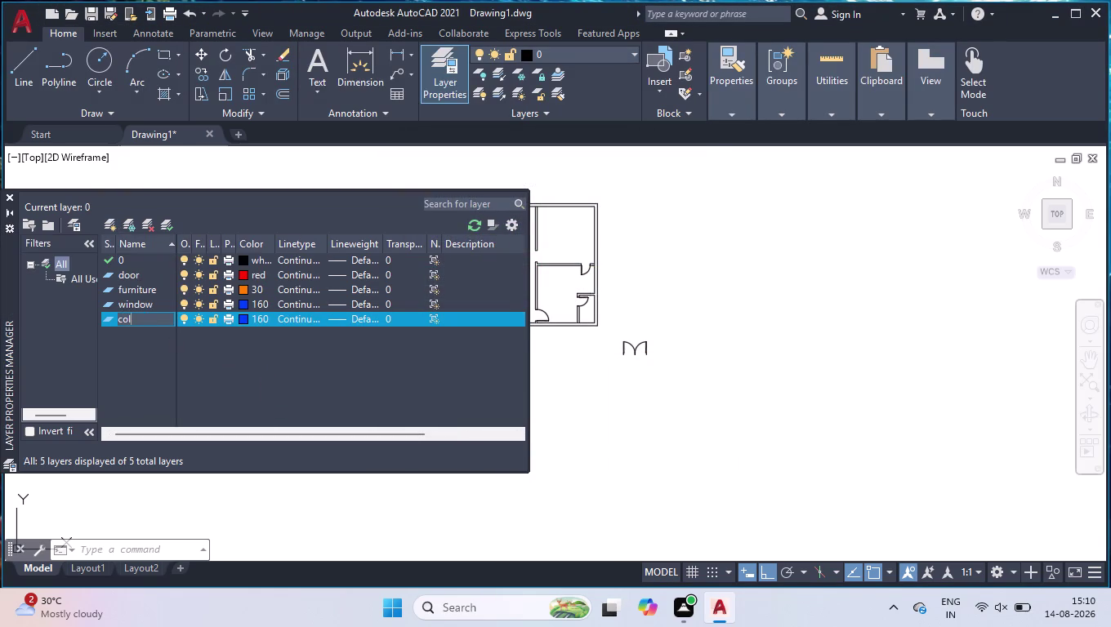
text(umn)
key(s)
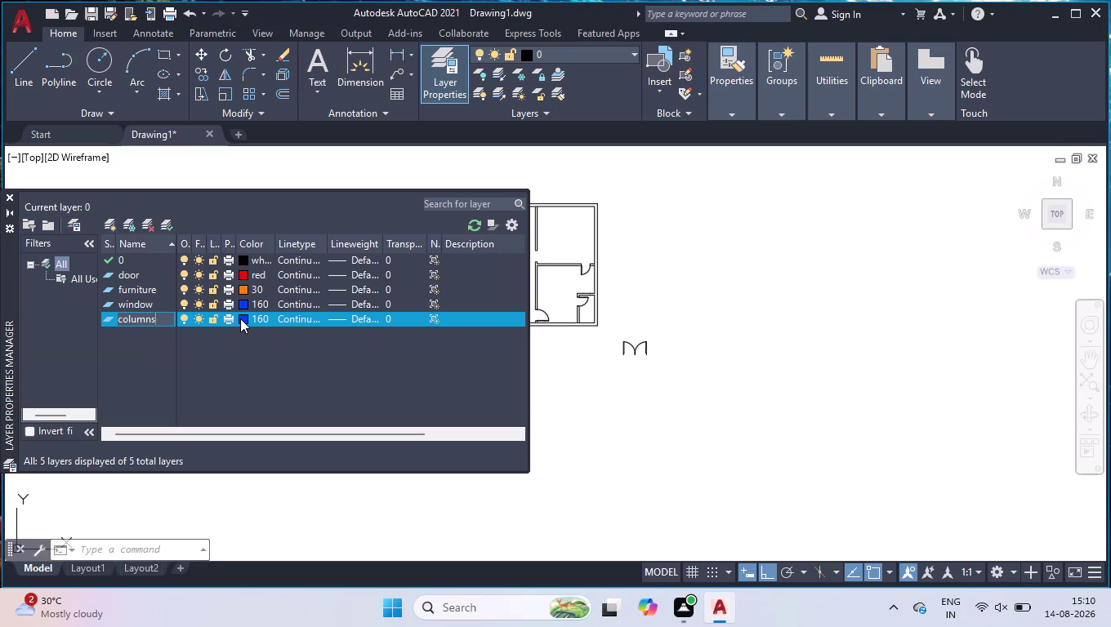
click(240, 319)
click(444, 340)
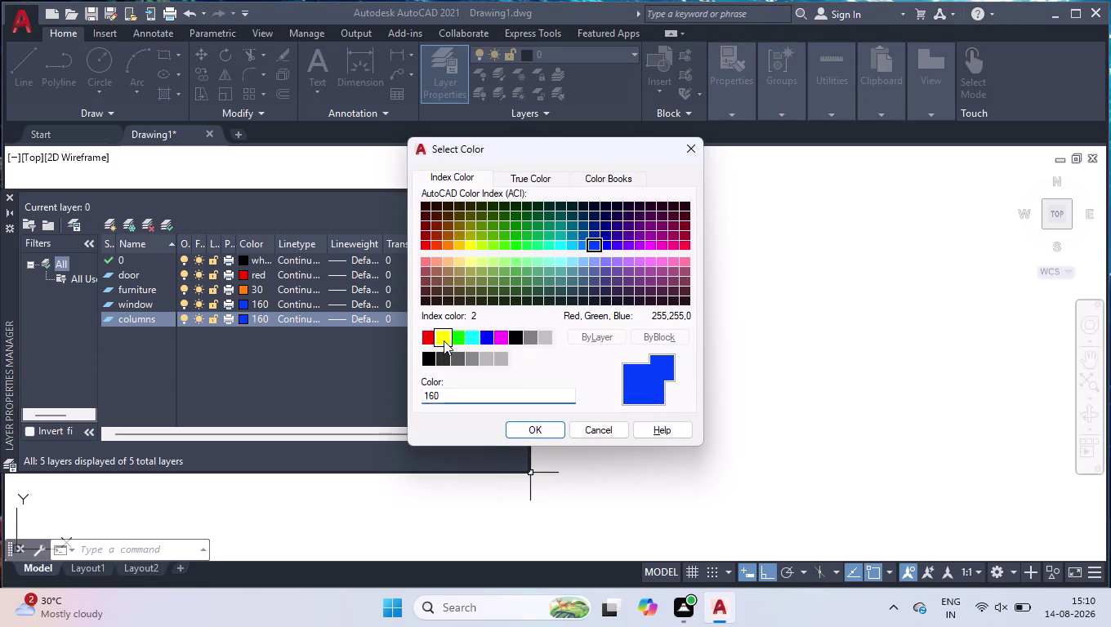
click(522, 430)
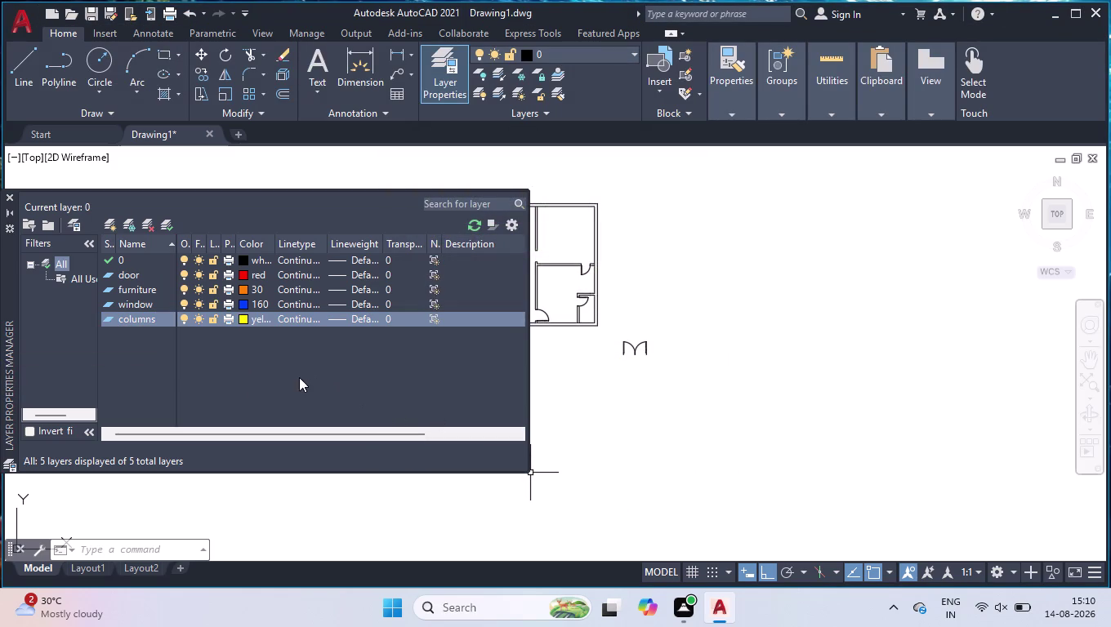
Add a 'stairs' layer with green colour index 104.
click(109, 226)
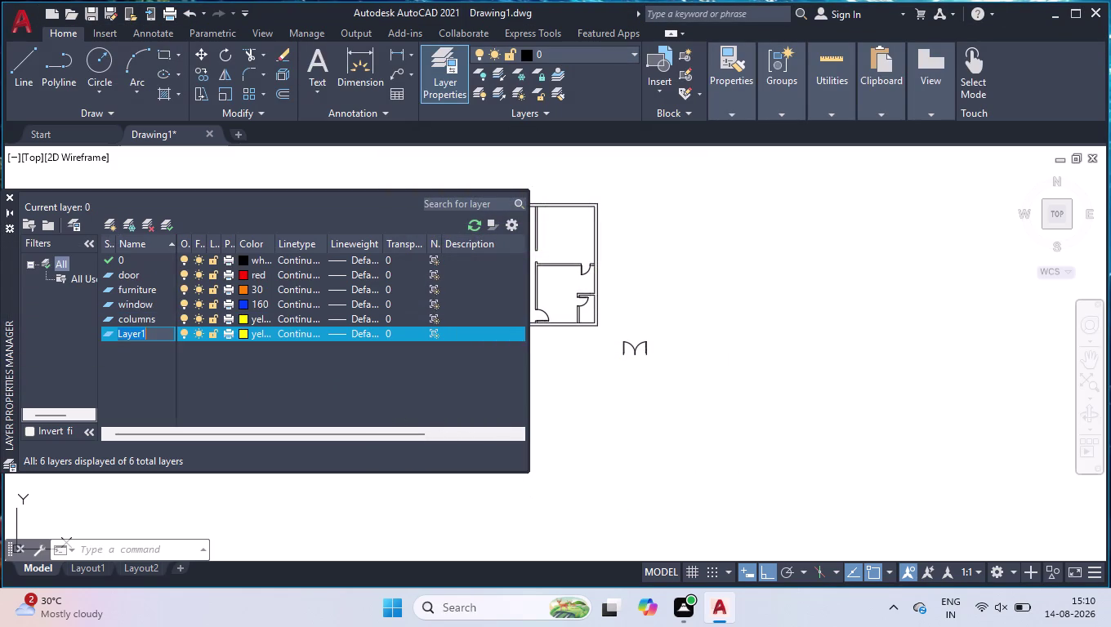
text(stirs)
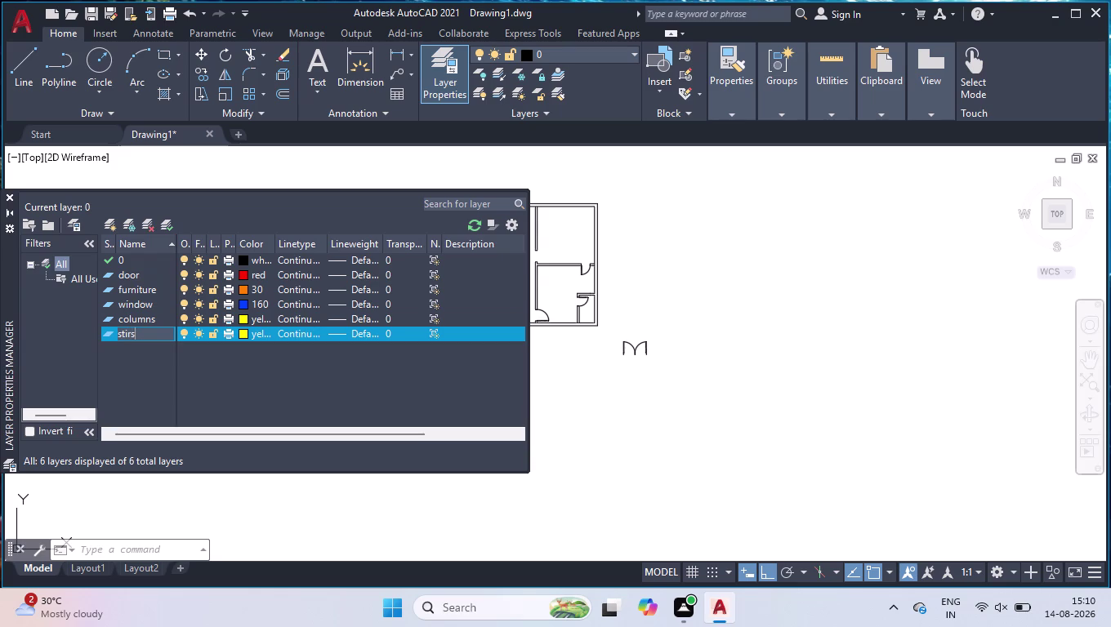
key(BackSpace)
key(BackSpace)
key(BackSpace)
text(ai)
text(rs)
click(244, 333)
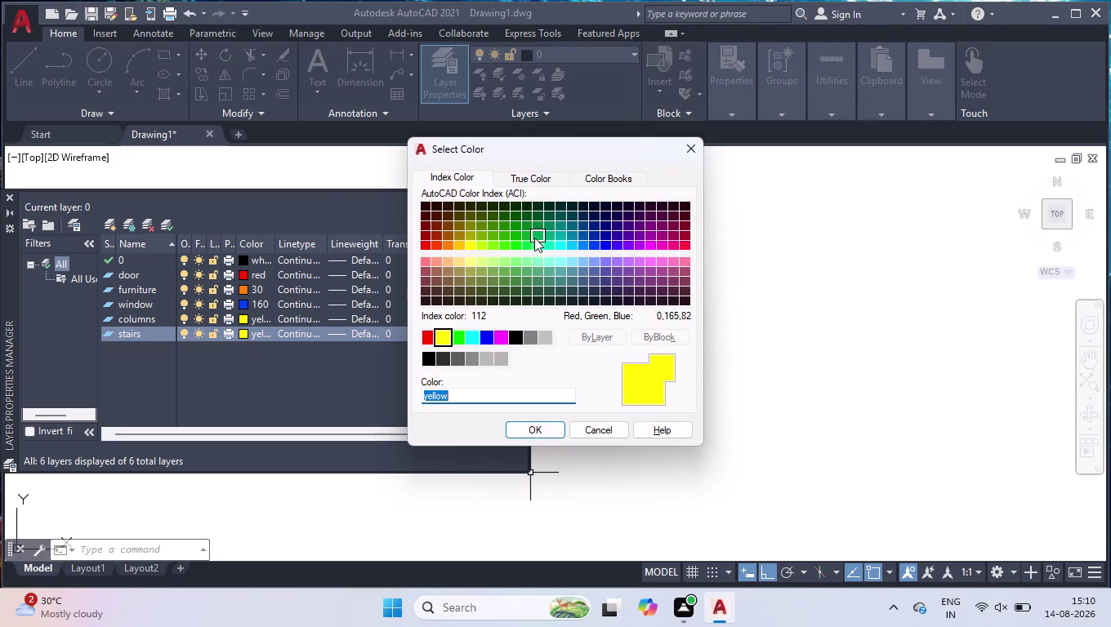
click(528, 227)
click(524, 433)
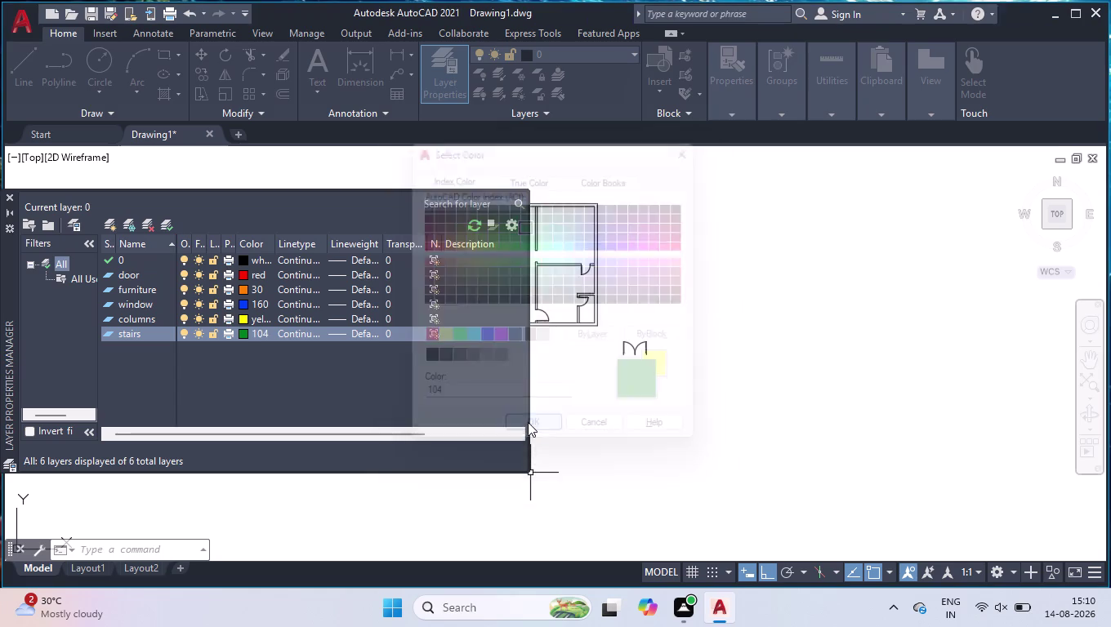
click(13, 198)
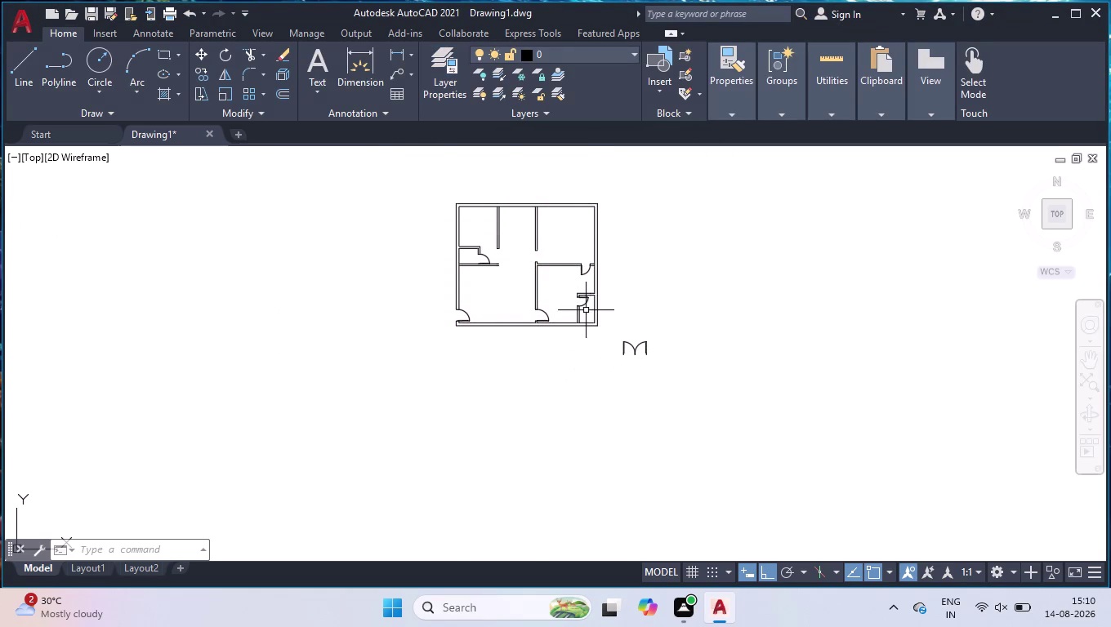
Select the double door, Select Similar to get all doors, and assign them the 'door' layer.
scroll(up, 3)
click(719, 344)
click(616, 398)
right_click(816, 310)
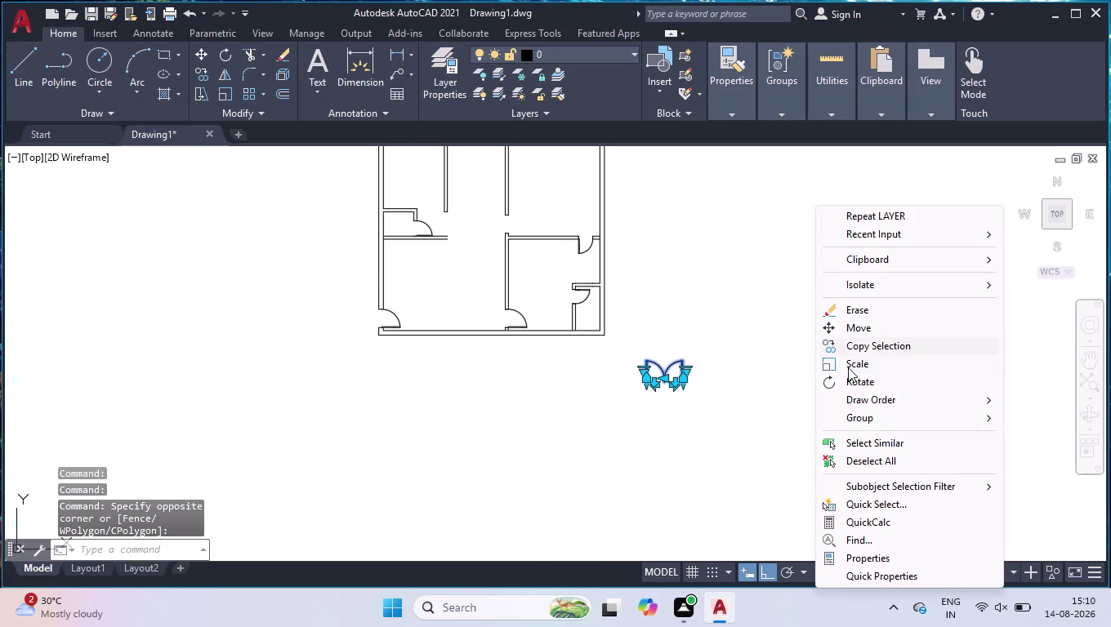
click(868, 443)
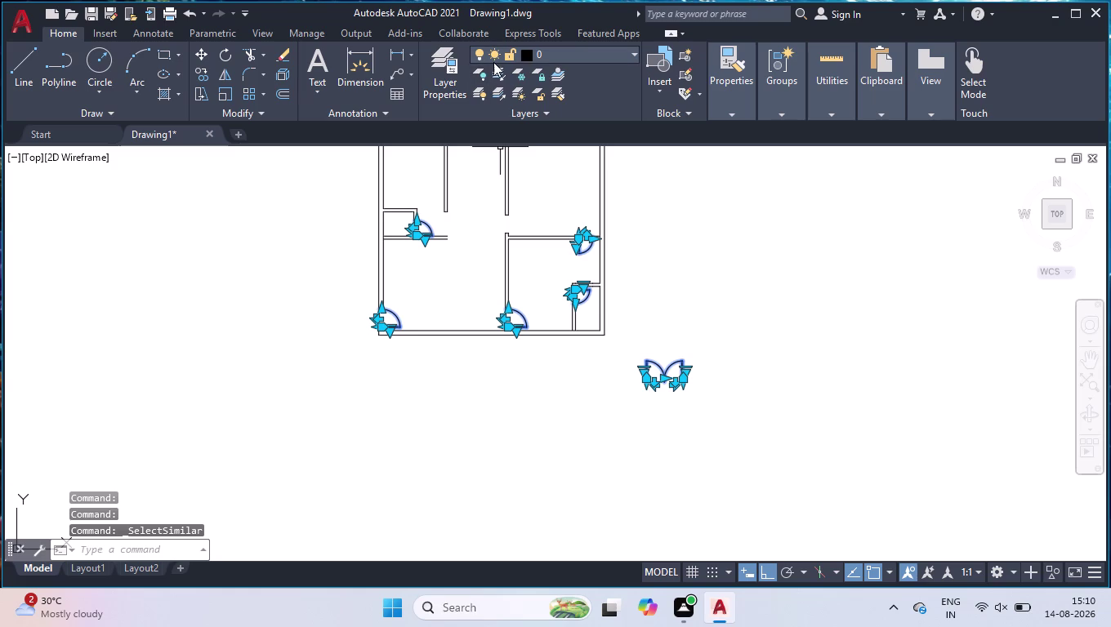
click(546, 64)
click(550, 52)
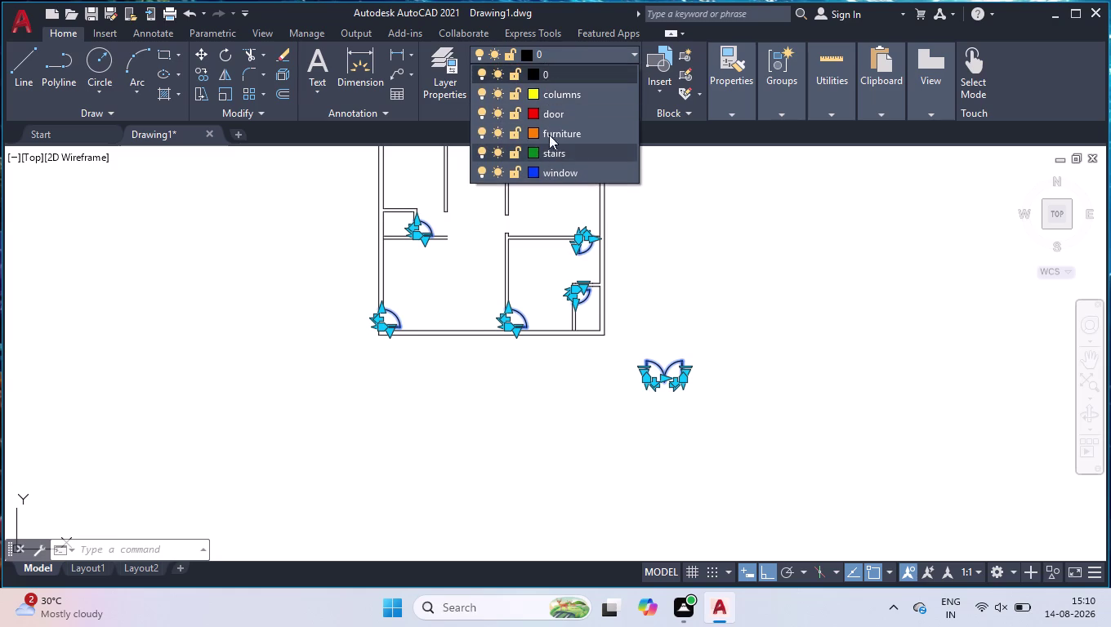
click(551, 121)
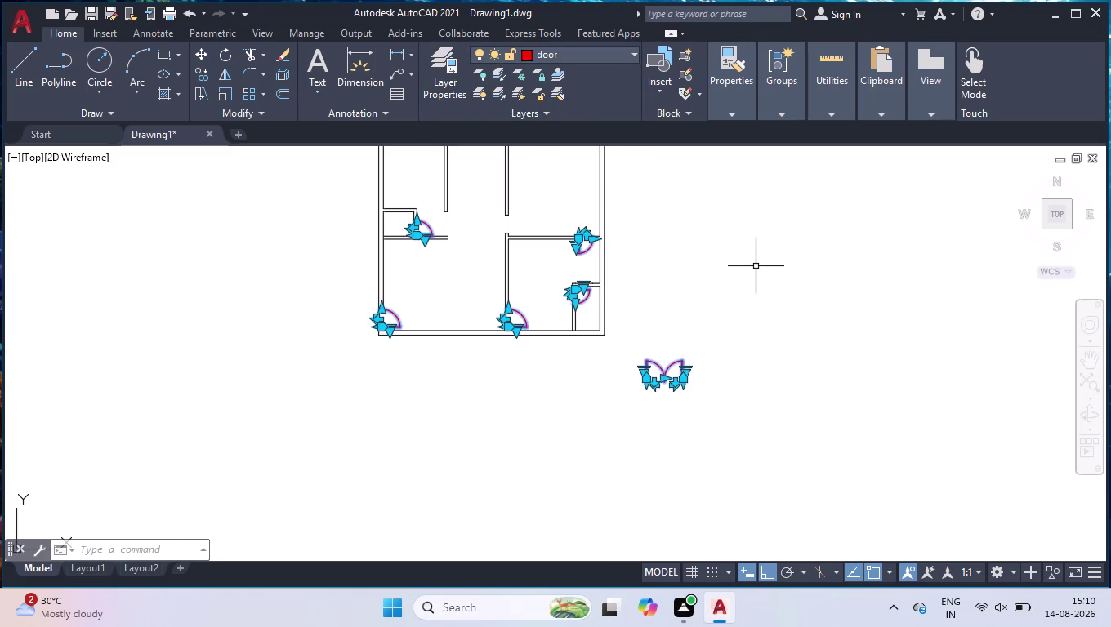
key(Return)
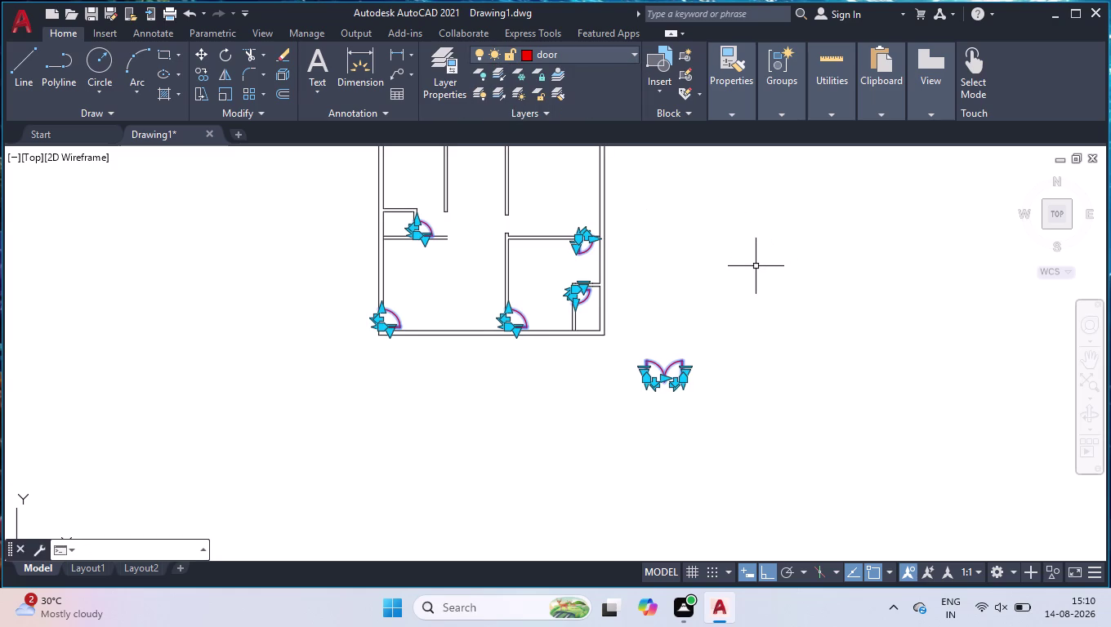
Clear the selection and zoom around the plan to check the red doors.
click(731, 188)
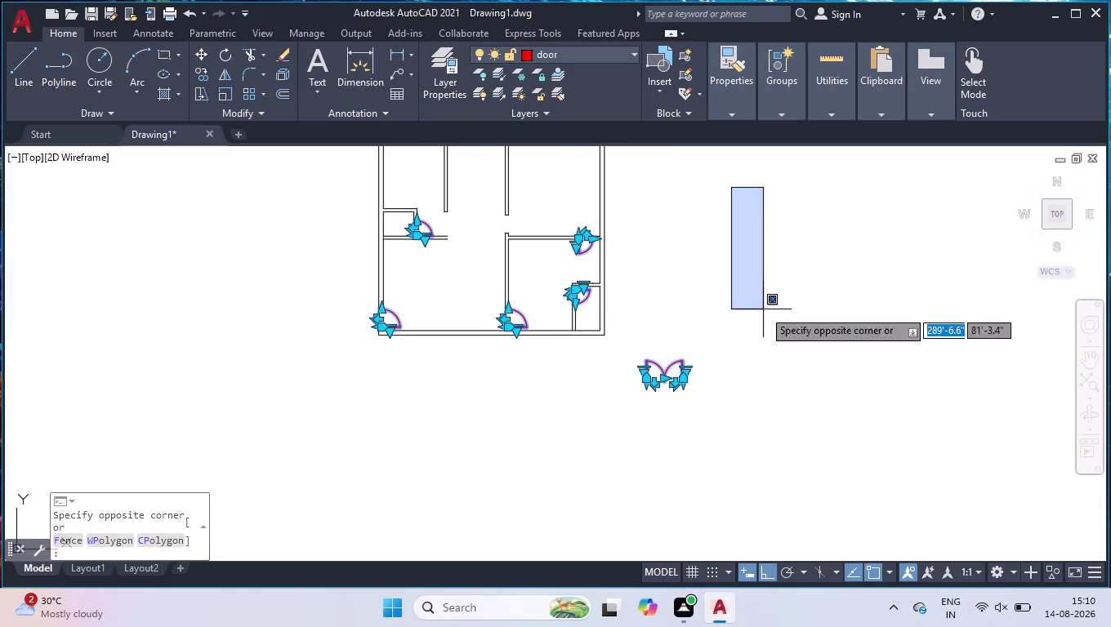
click(210, 423)
scroll(down, 3)
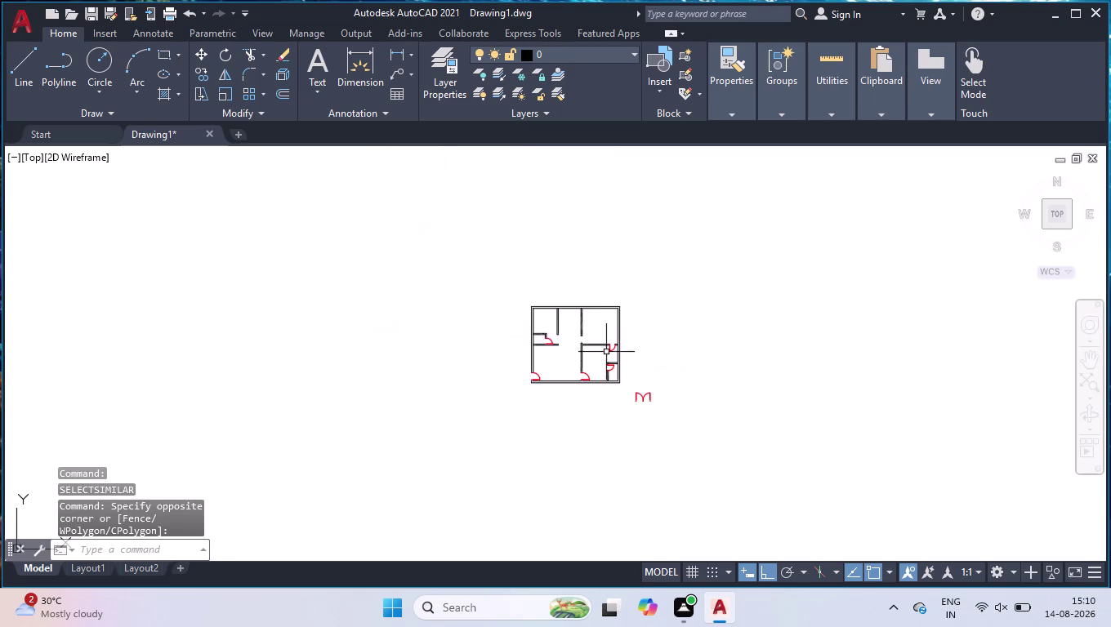
scroll(up, 3)
scroll(down, 3)
scroll(down, 3)
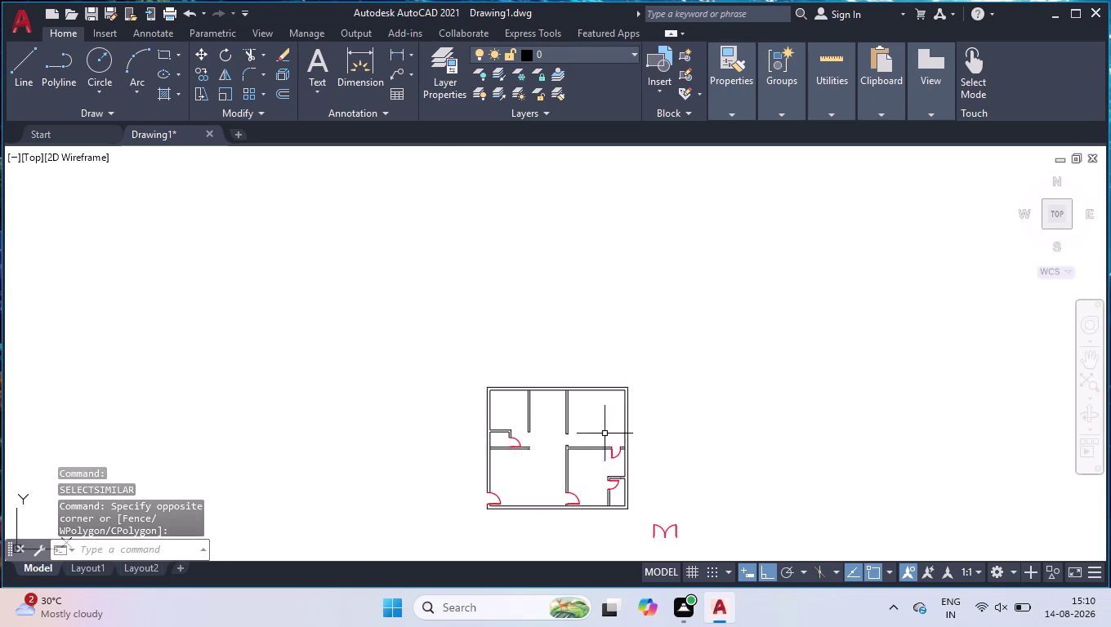
scroll(up, 3)
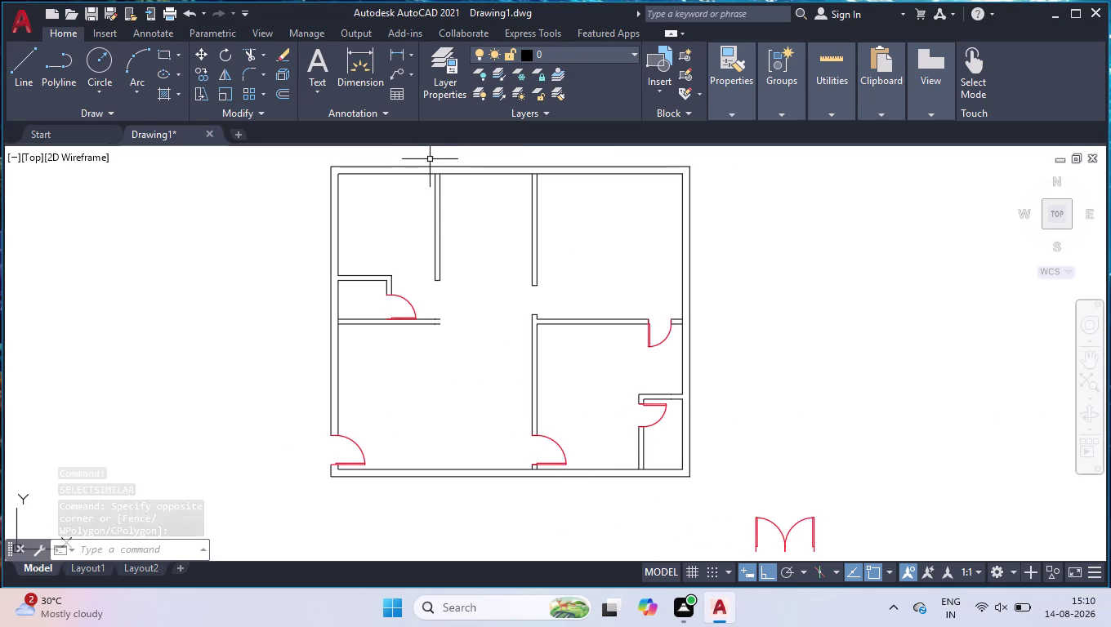
scroll(up, 3)
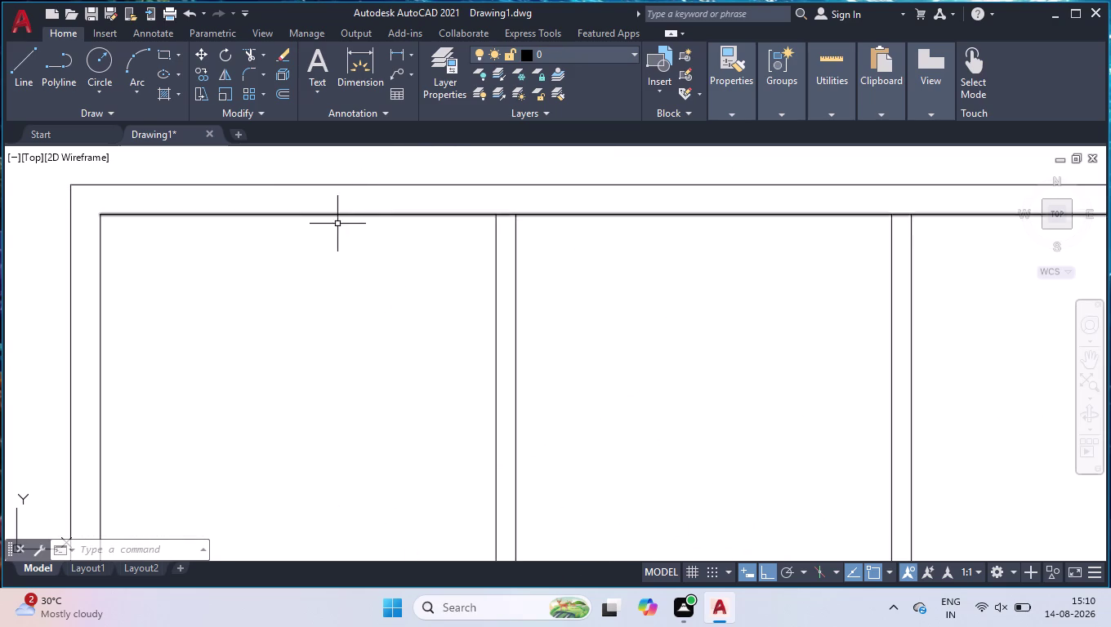
scroll(down, 3)
scroll(down, 3)
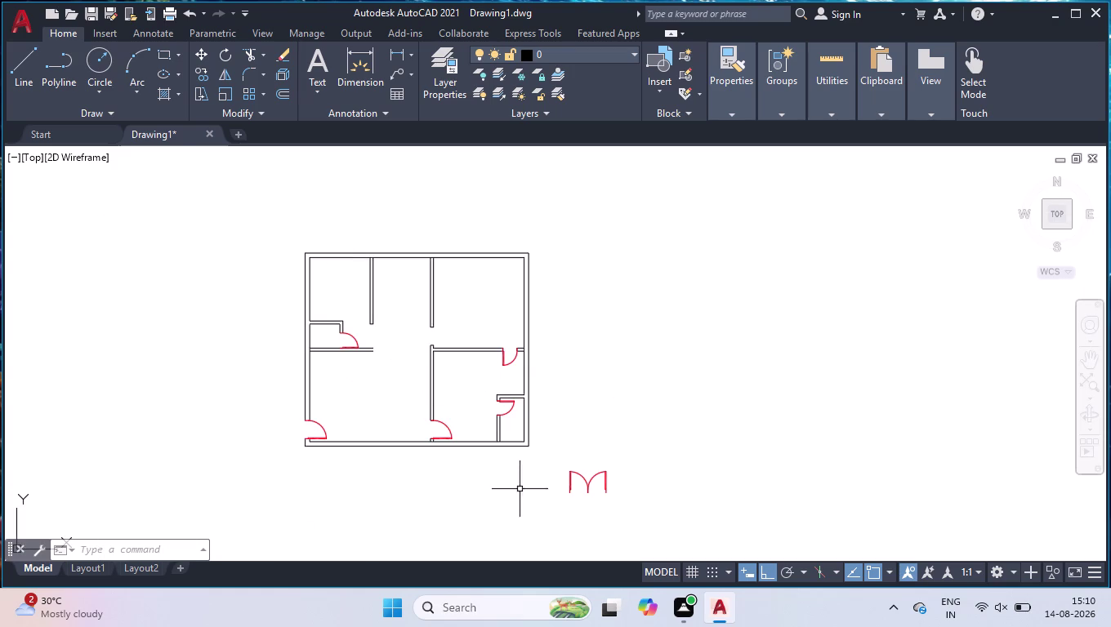
scroll(up, 3)
scroll(down, 3)
scroll(up, 3)
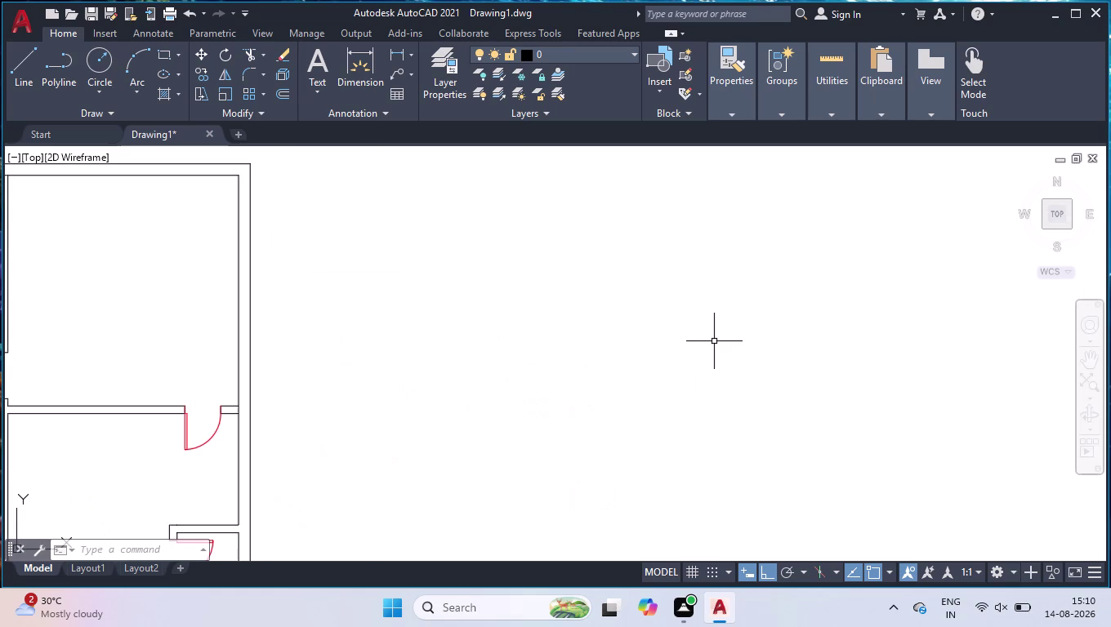
Draw a 9" by 14" rectangle with RECTANG right of the plan.
text(rec)
key(Return)
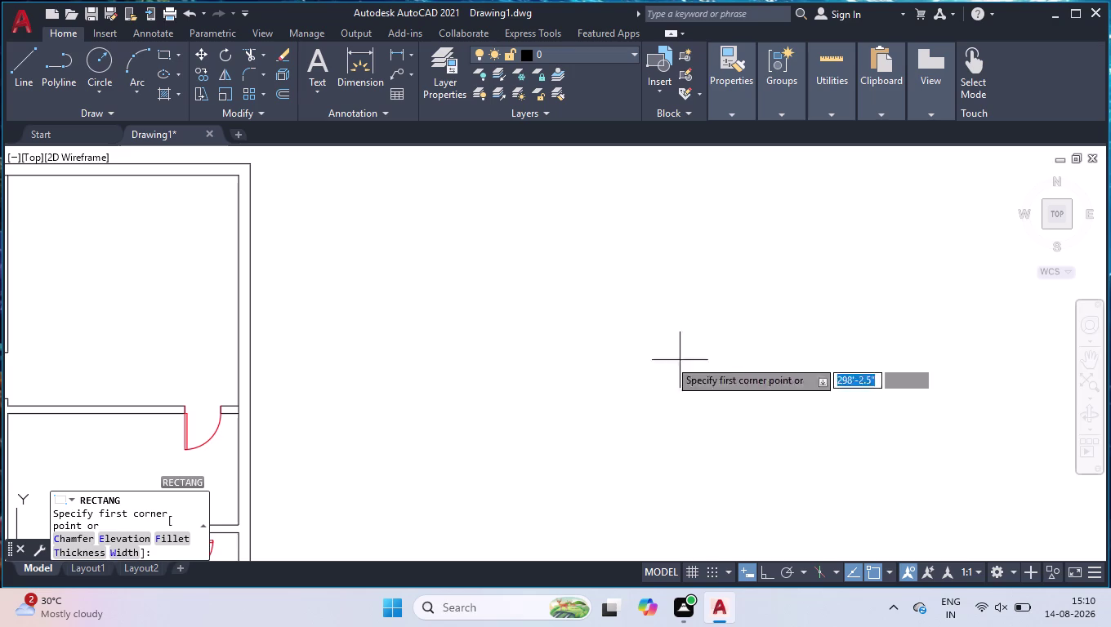
click(563, 307)
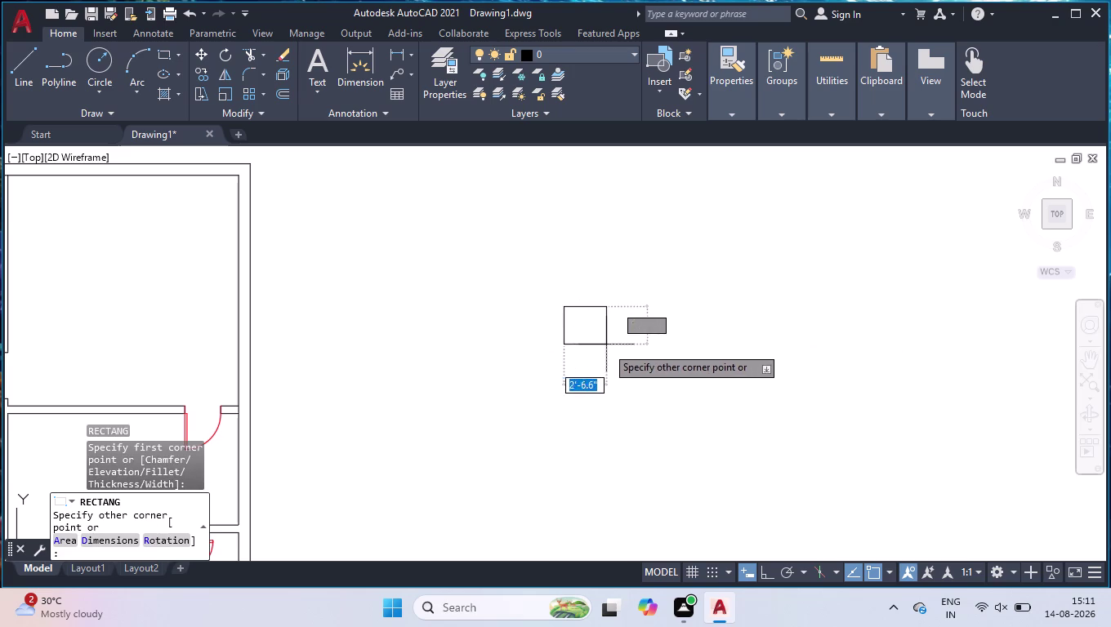
key(d)
key(Return)
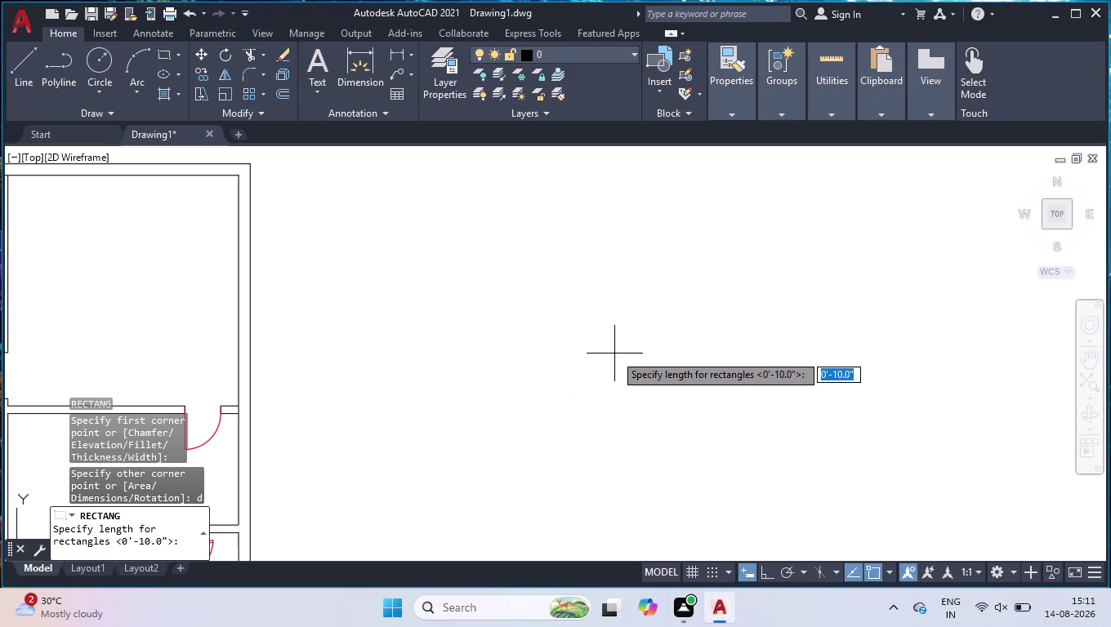
key(9)
key(shift+quotedbl)
key(Return)
key(1)
key(4)
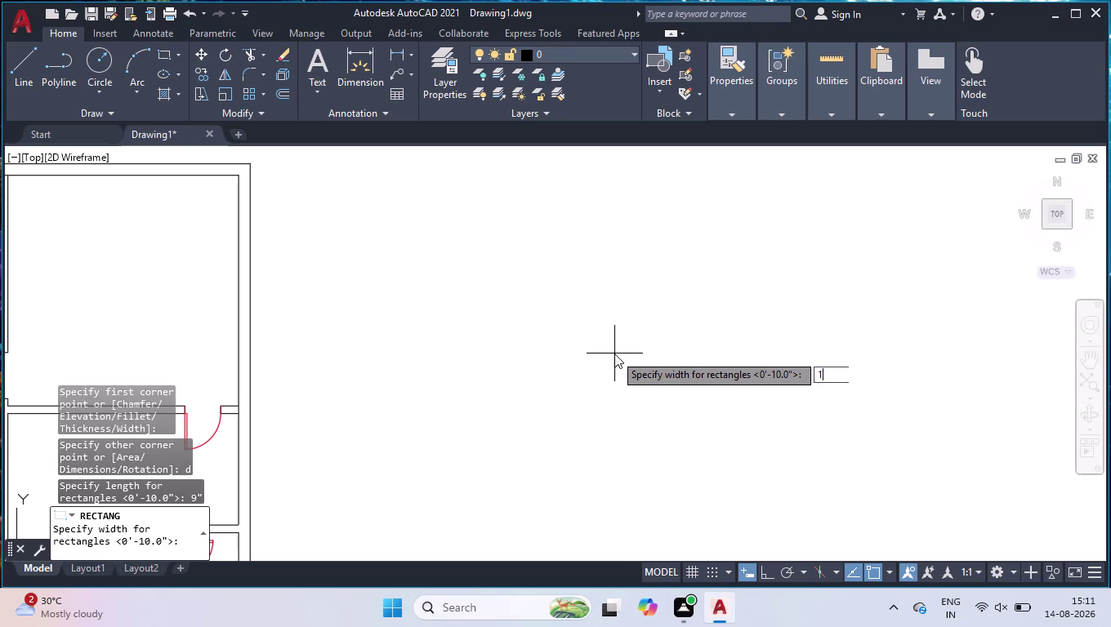
key(shift+quotedbl)
key(Return)
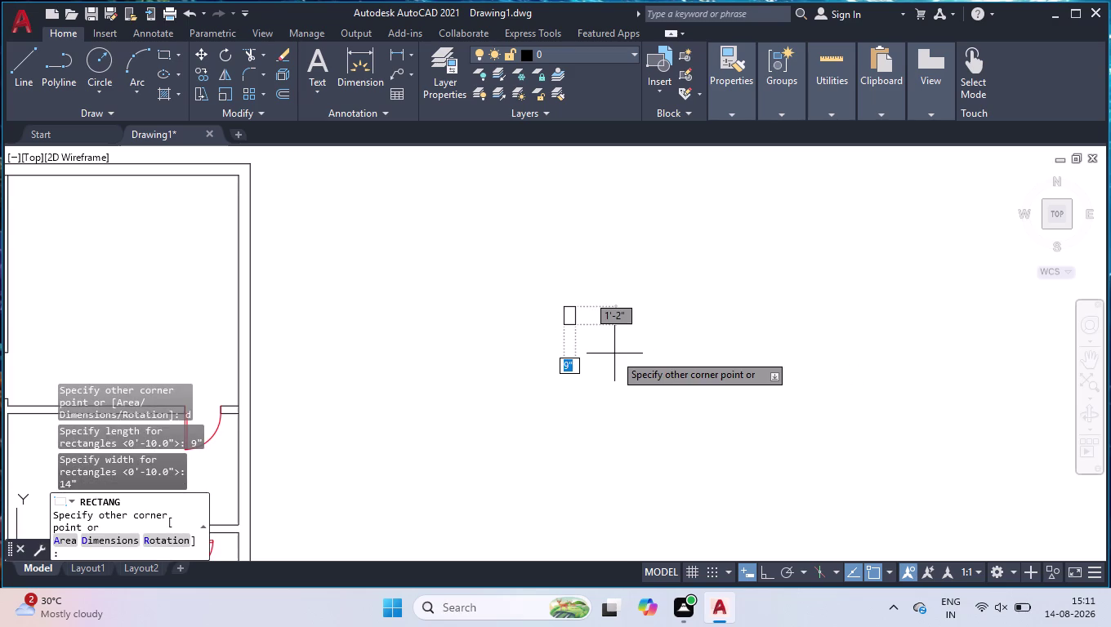
click(615, 353)
Select the new rectangle and start the COPY command on it.
scroll(up, 3)
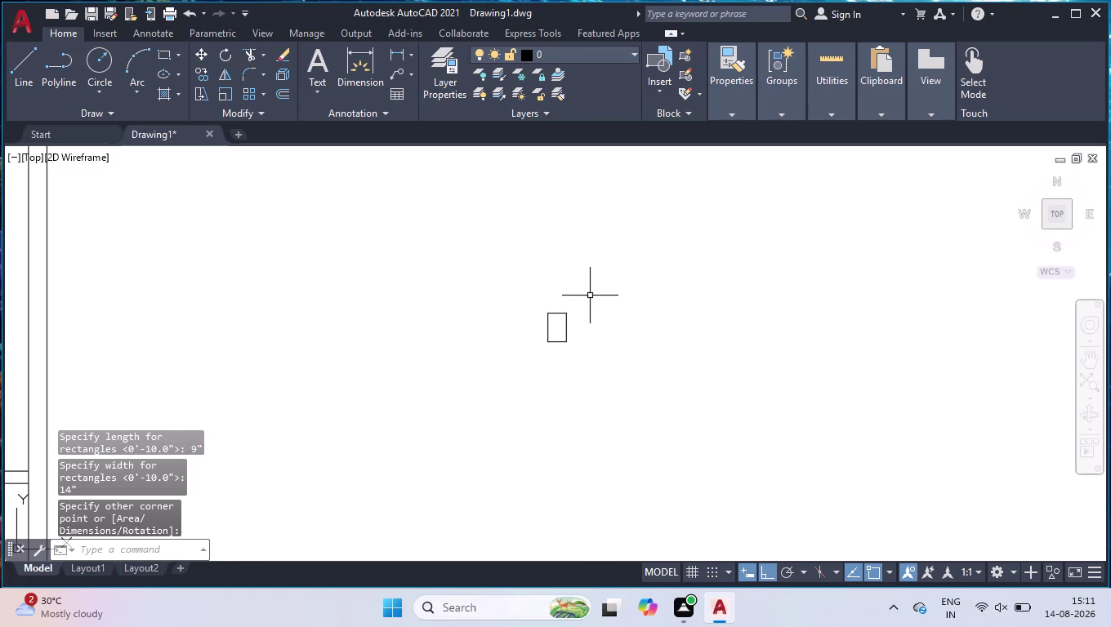
click(596, 293)
click(514, 382)
text(c)
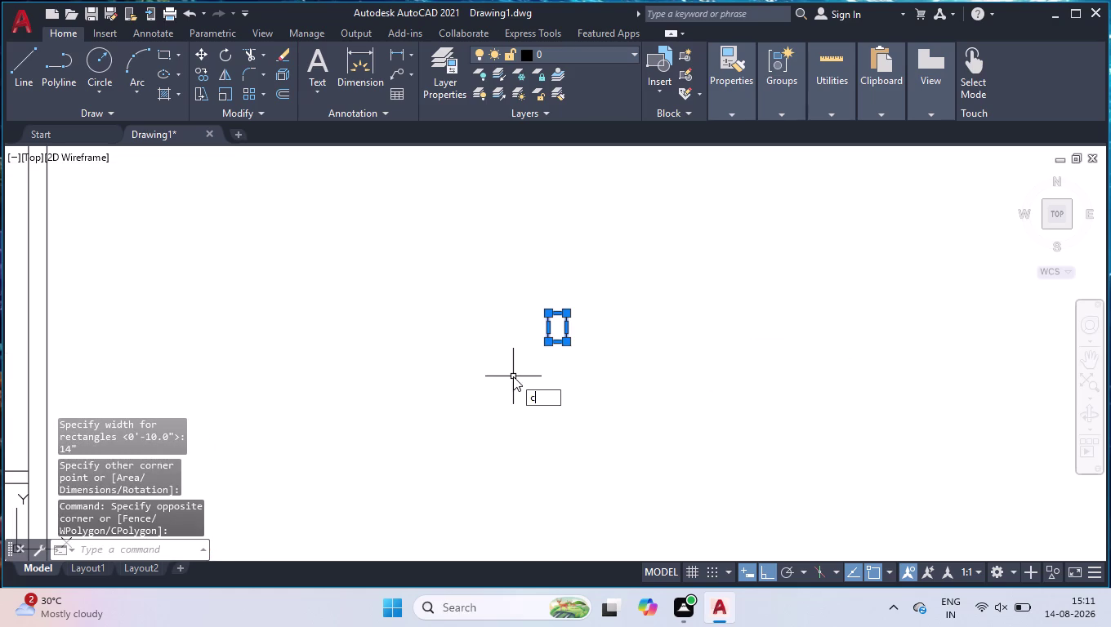
text(o)
key(Return)
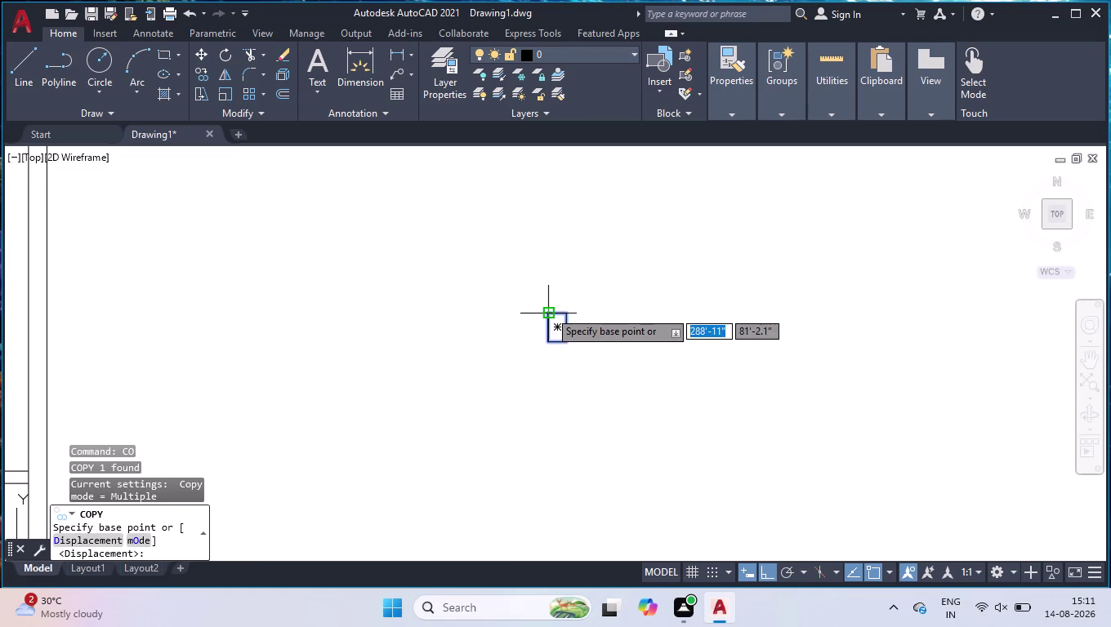
Place two copies of the rectangle to its right, using its corner as base point.
click(549, 310)
click(612, 311)
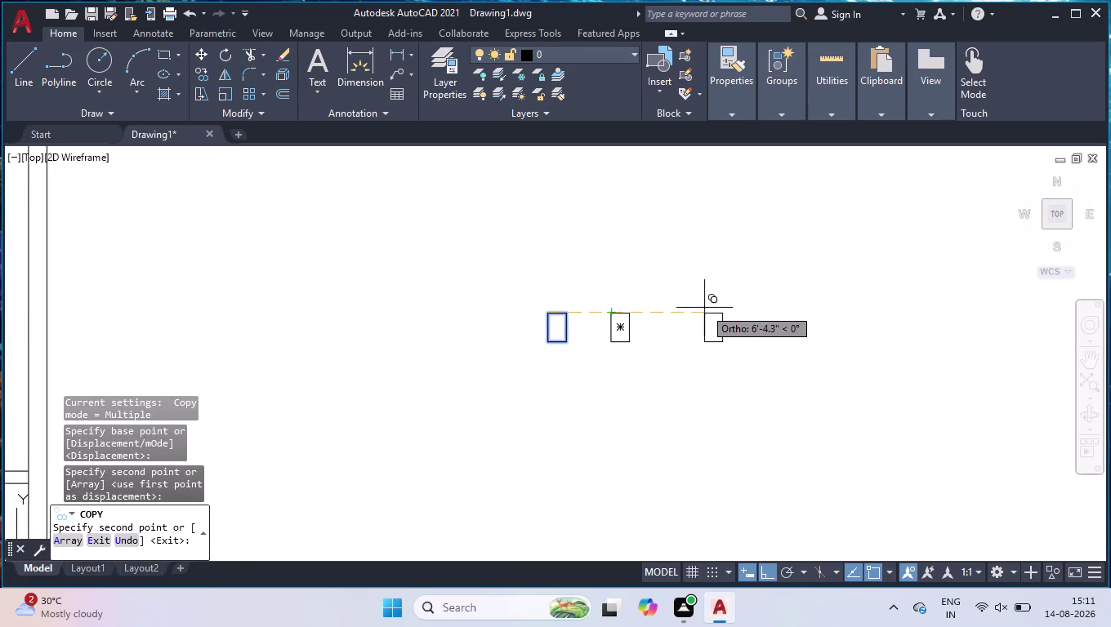
click(704, 308)
key(space)
Rotate the middle copy sideways about its top-right corner.
scroll(up, 3)
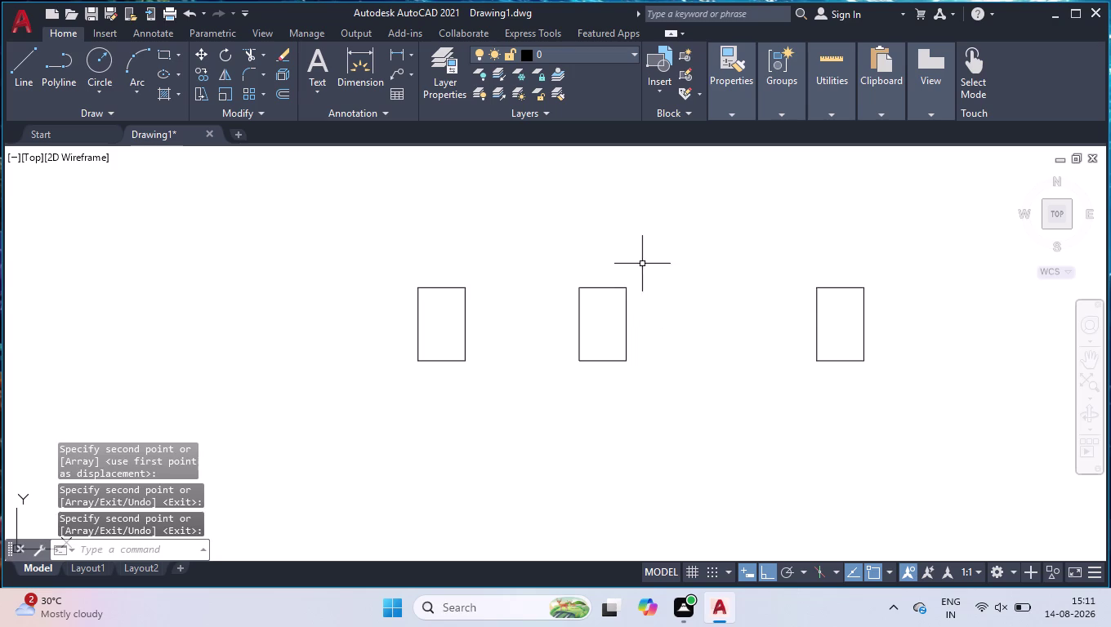
drag(642, 262, 640, 280)
click(551, 411)
text(ro)
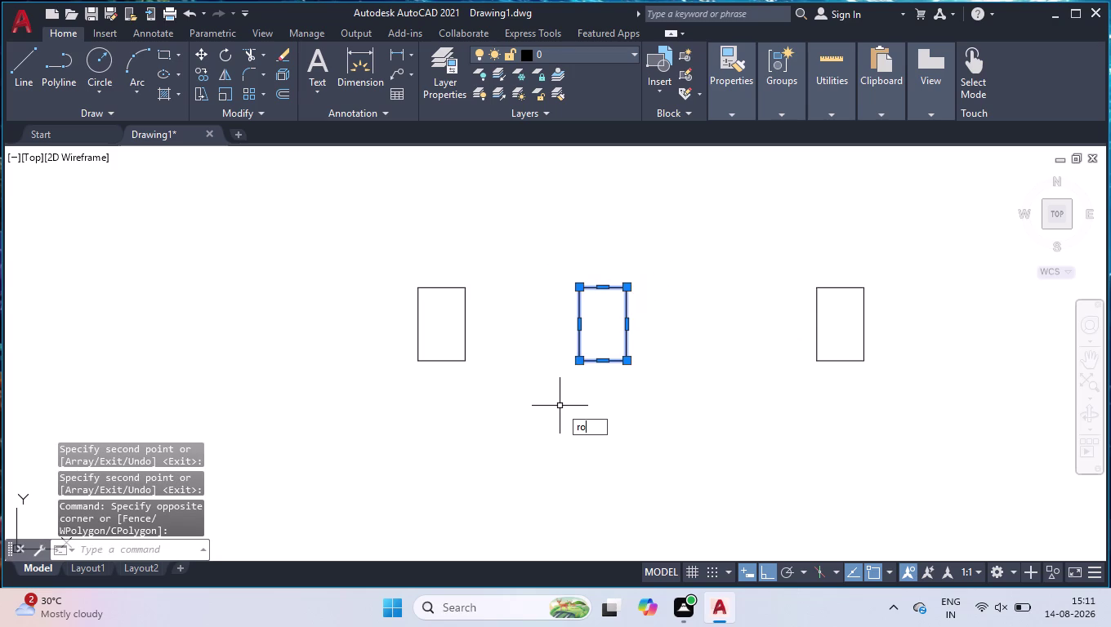
key(Return)
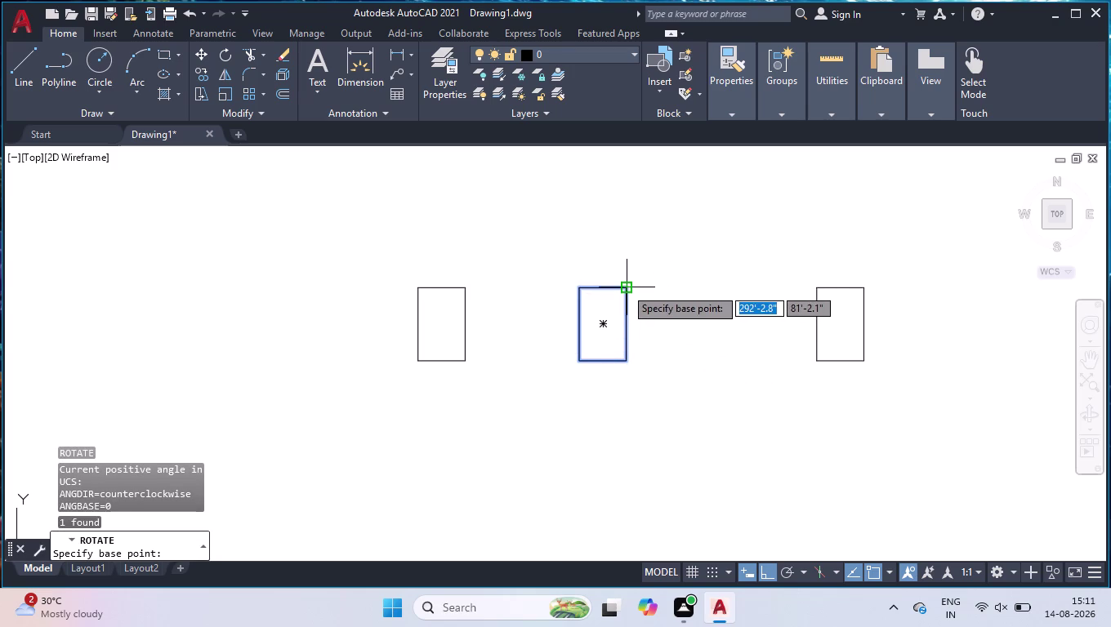
click(625, 287)
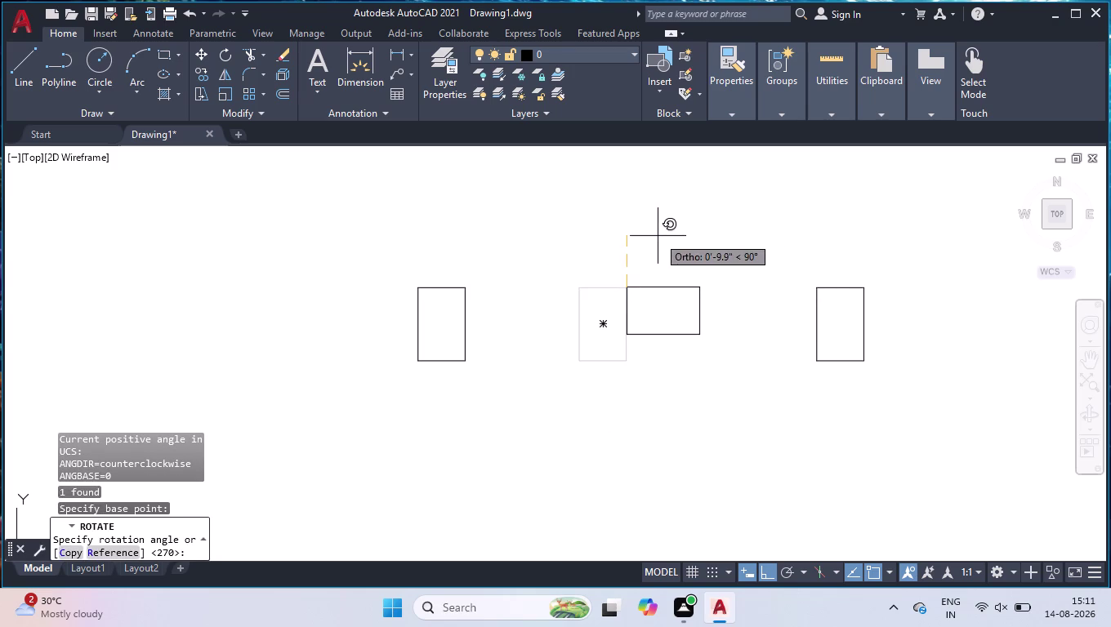
click(658, 236)
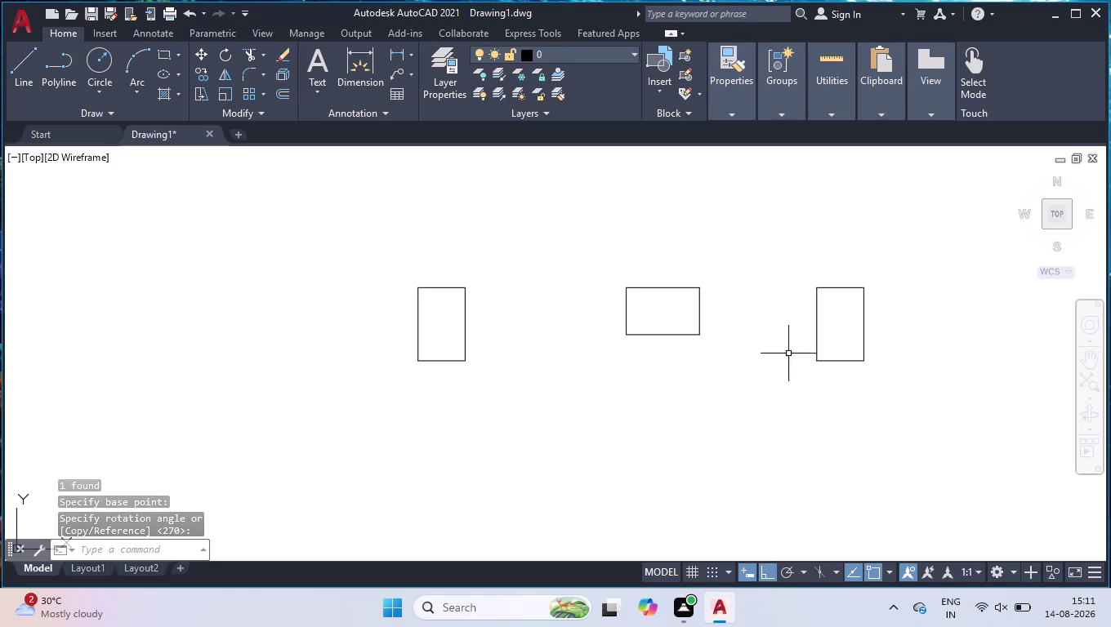
scroll(up, 3)
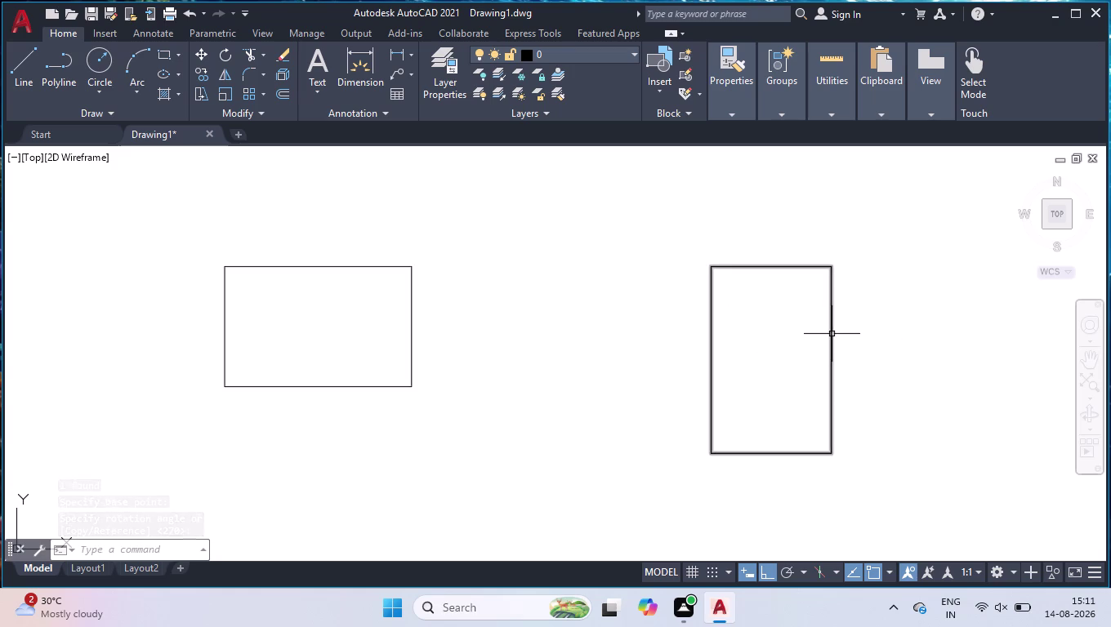
click(768, 455)
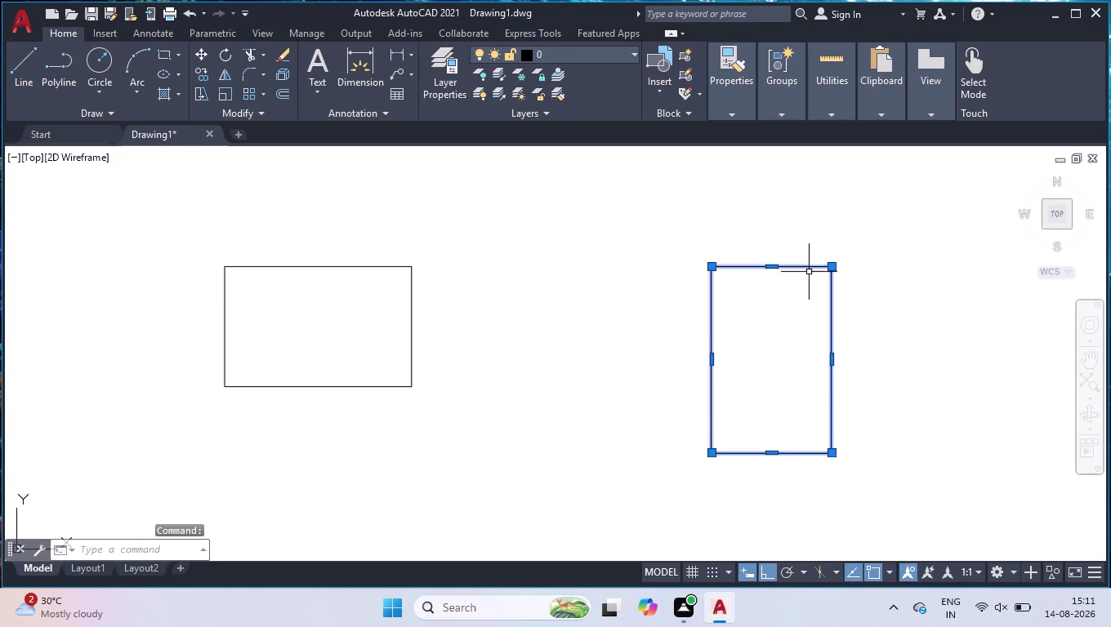
Stretch the right rectangle's bottom edge 4" downward.
click(771, 456)
text(4)
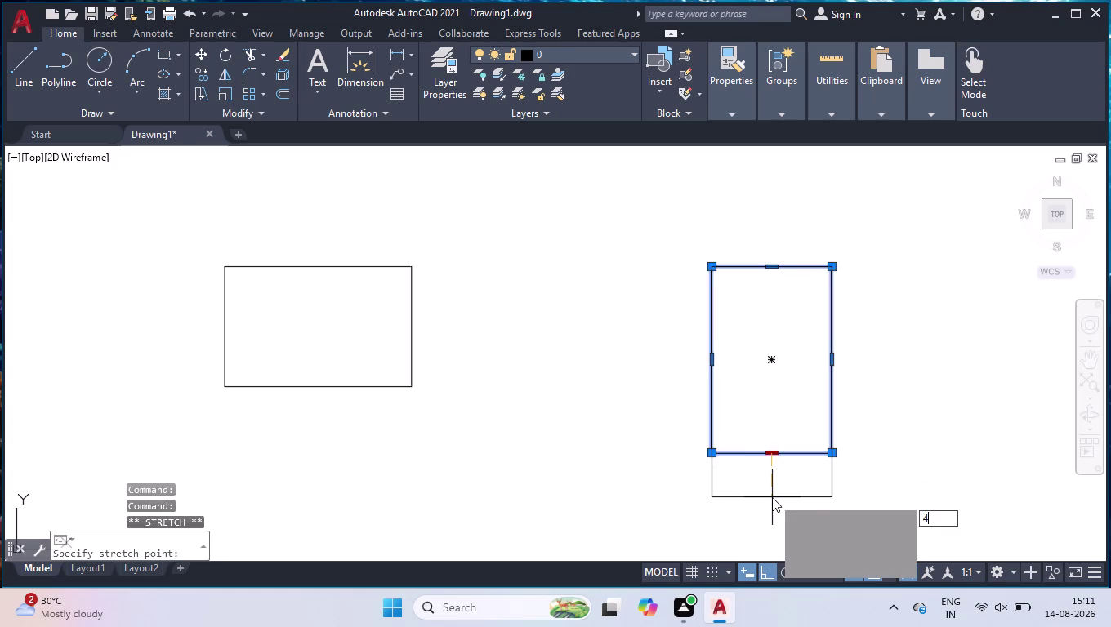
text(")
key(Return)
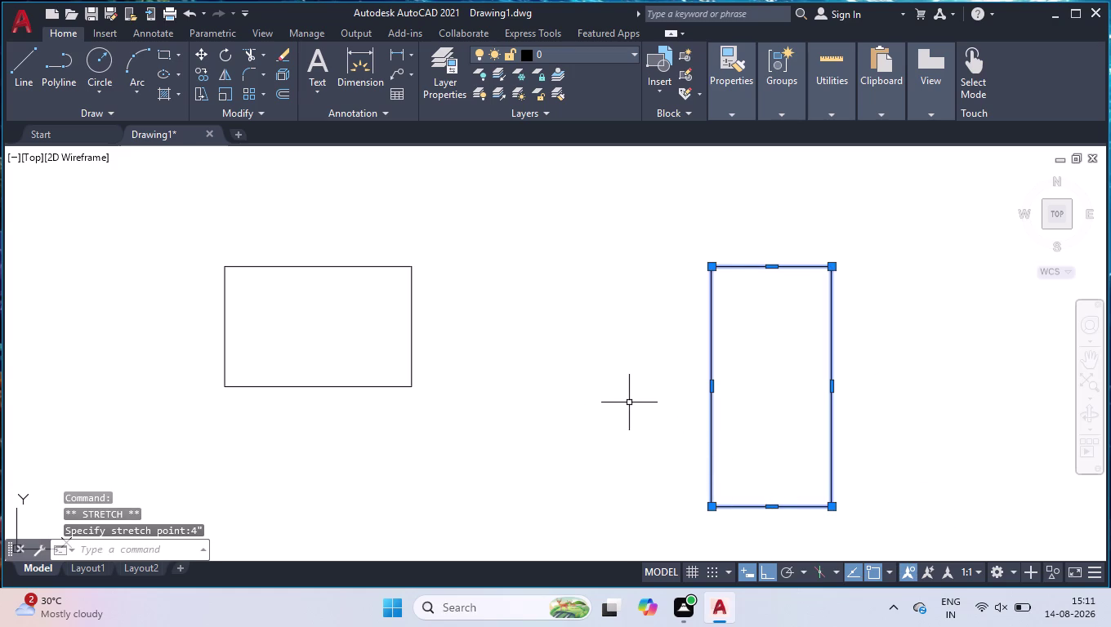
Copy the lengthened rectangle further to the right.
text(co)
key(Return)
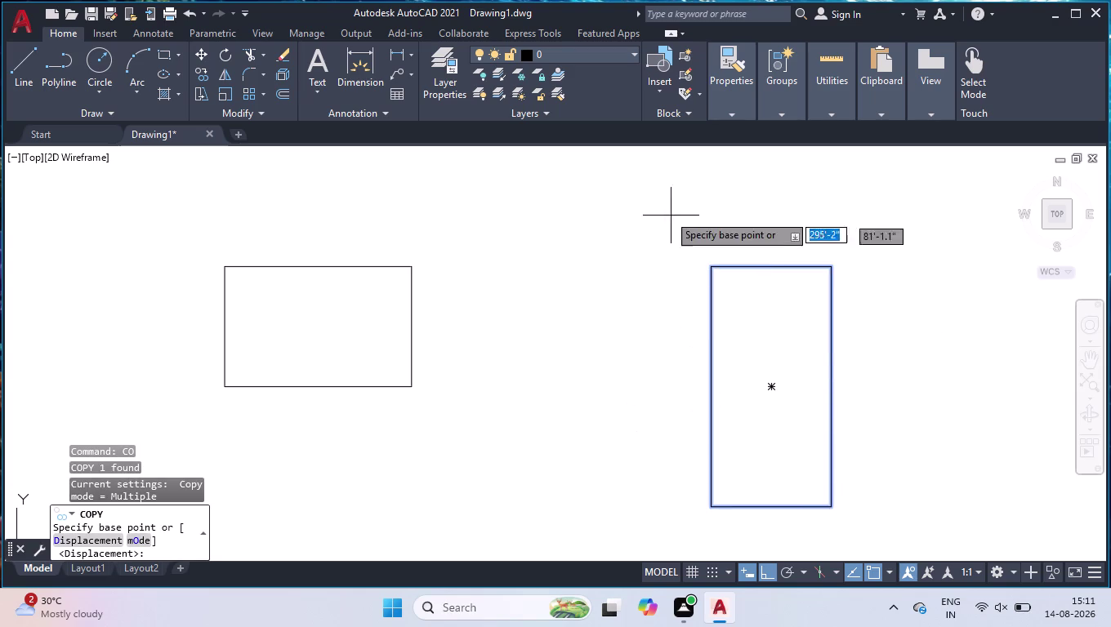
click(709, 269)
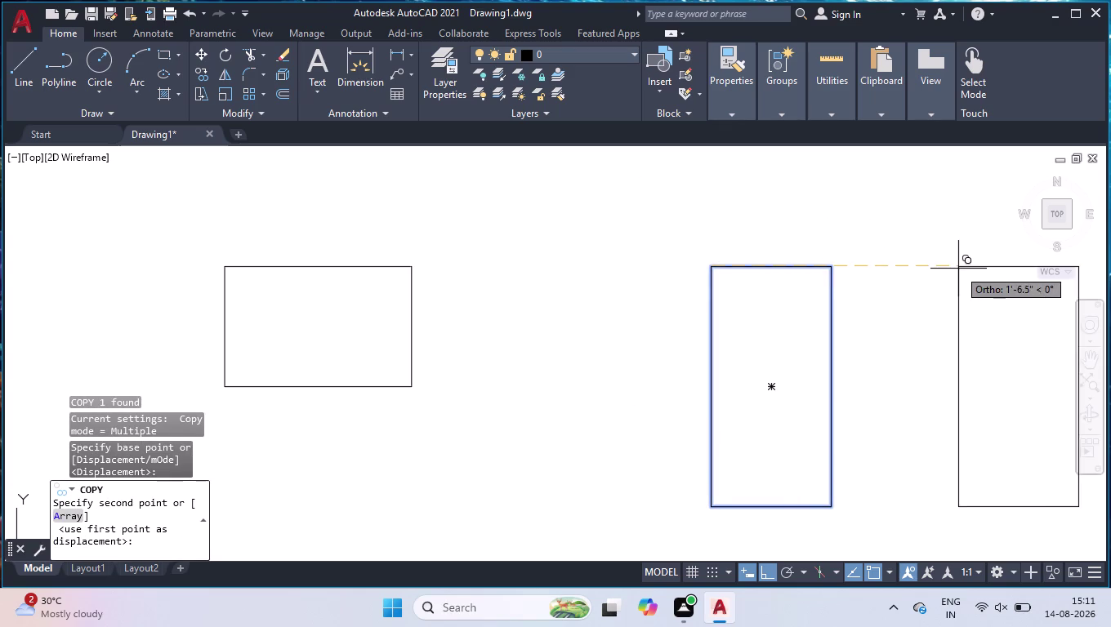
click(941, 273)
key(space)
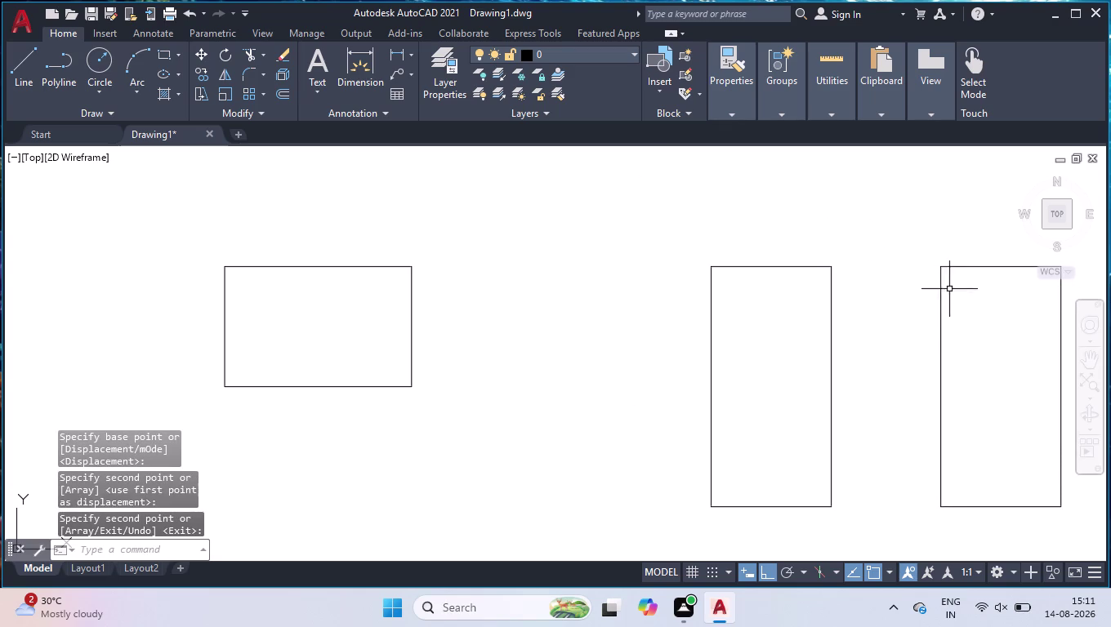
Rotate the new copy, then undo the tilted result.
scroll(down, 3)
scroll(up, 3)
drag(1008, 362, 1012, 369)
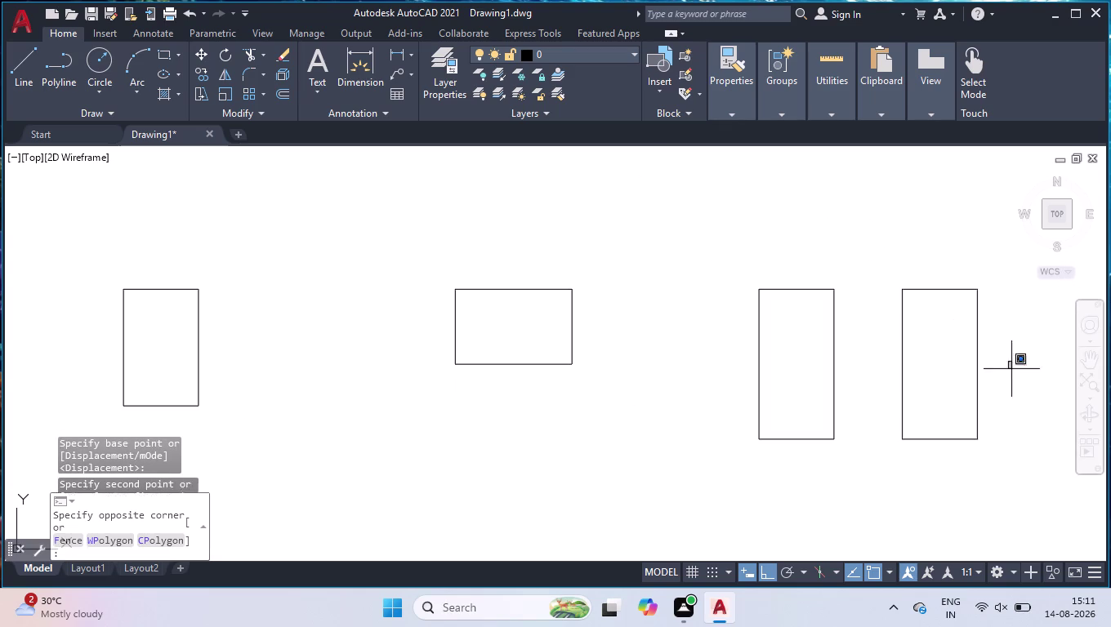
click(919, 438)
text(ro)
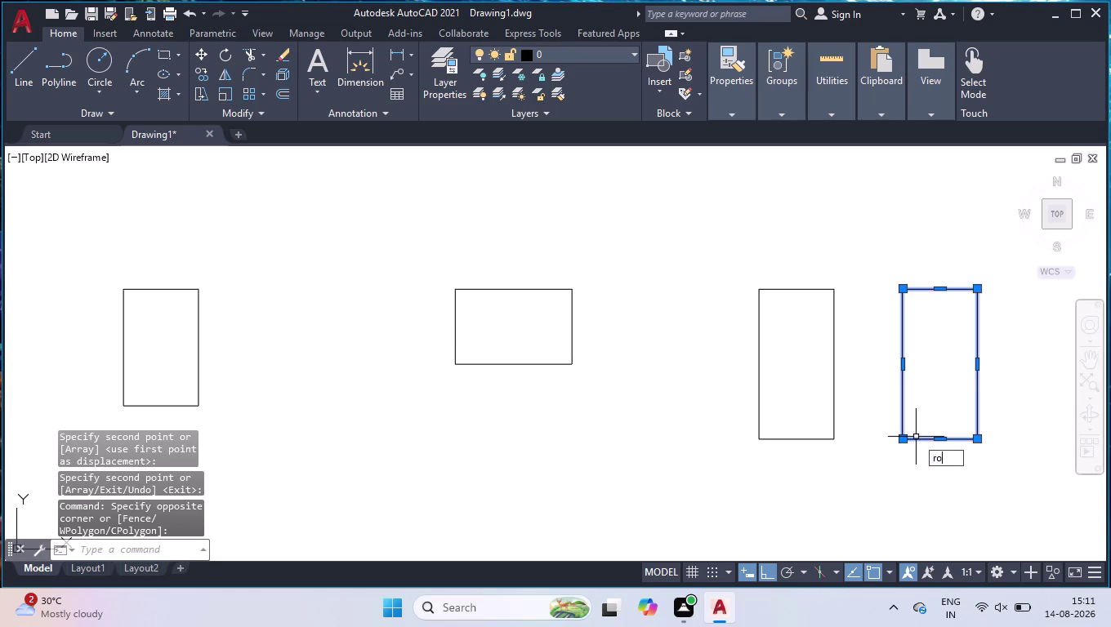
key(Return)
click(902, 440)
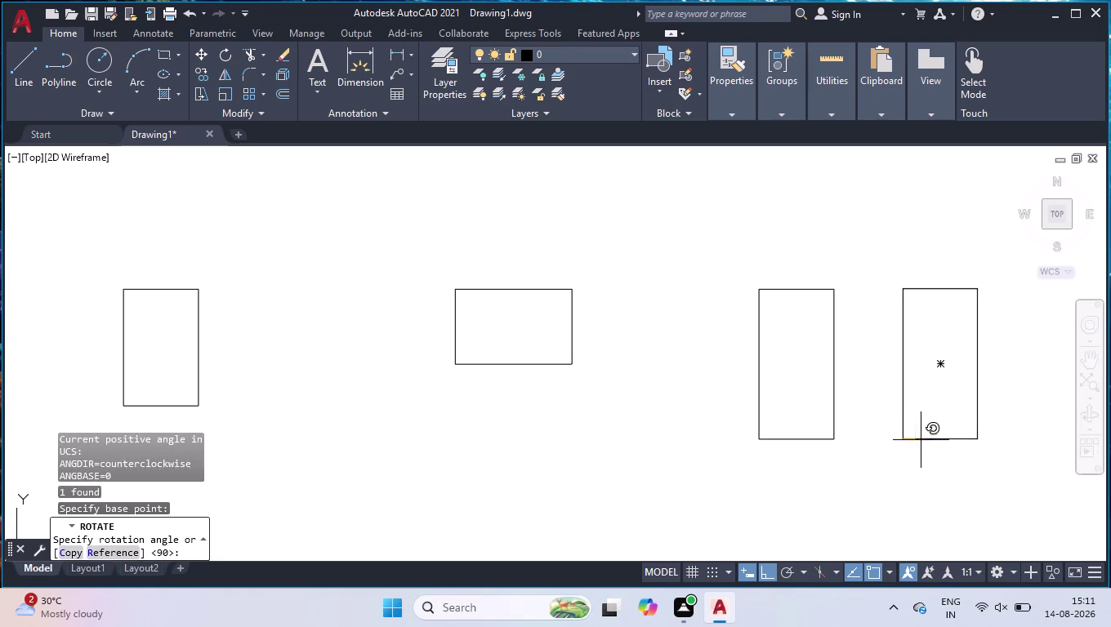
click(911, 281)
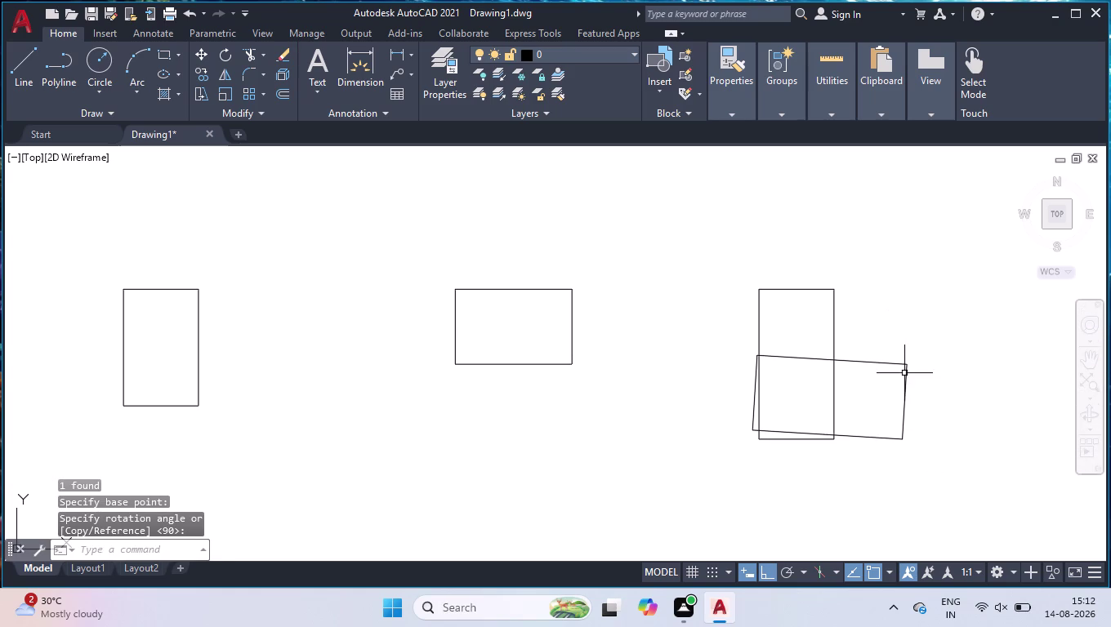
click(905, 390)
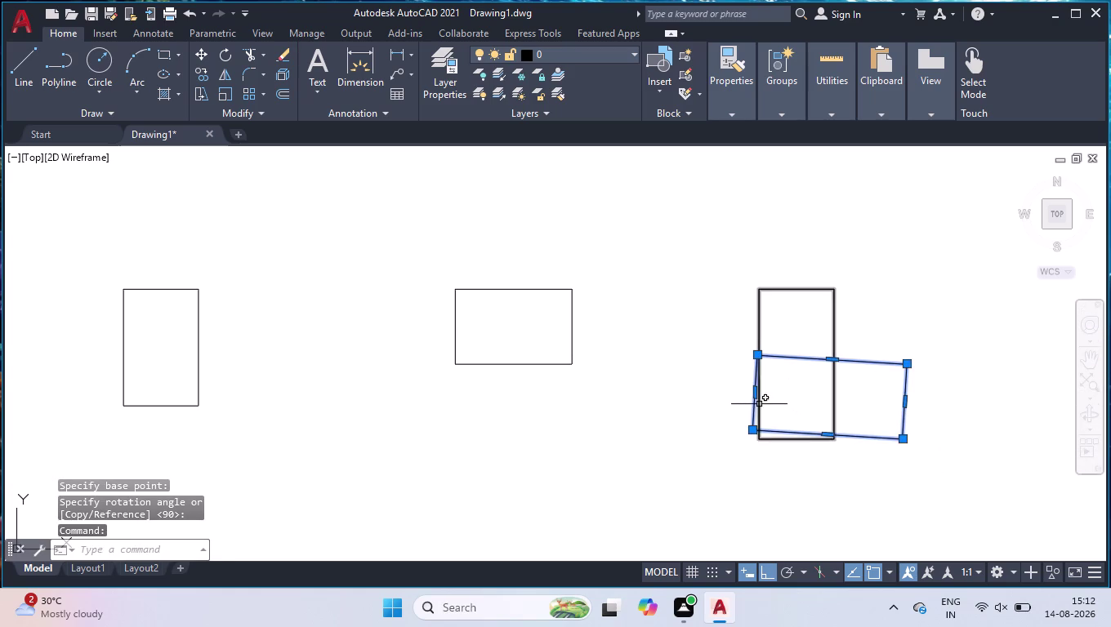
key(u)
key(Return)
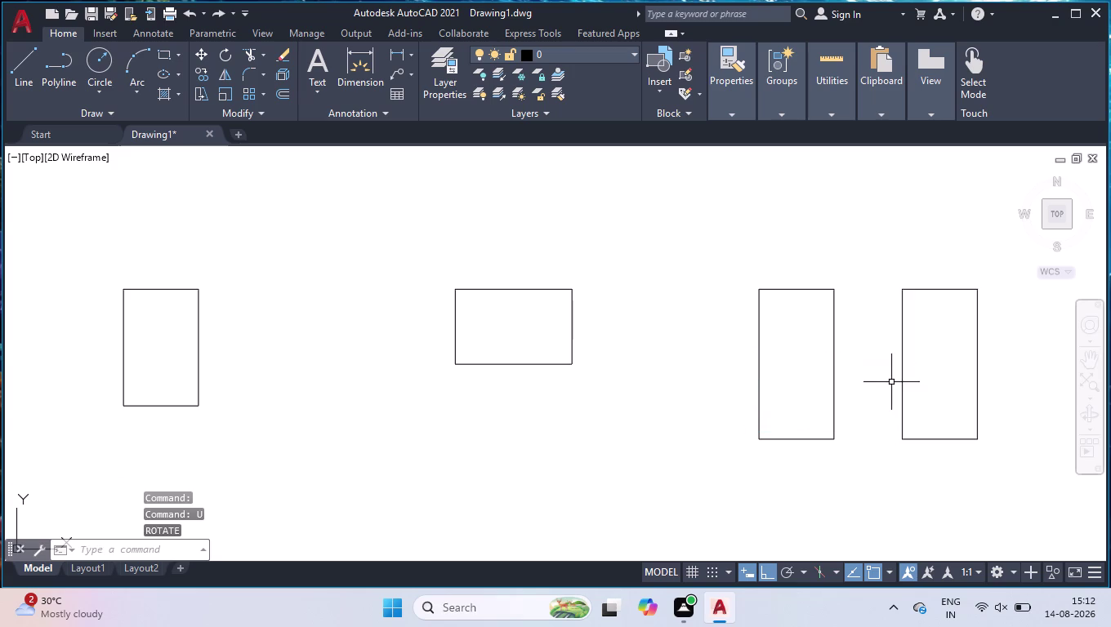
Rotate the copy 90 degrees so it lies horizontally.
drag(993, 252, 992, 273)
click(888, 433)
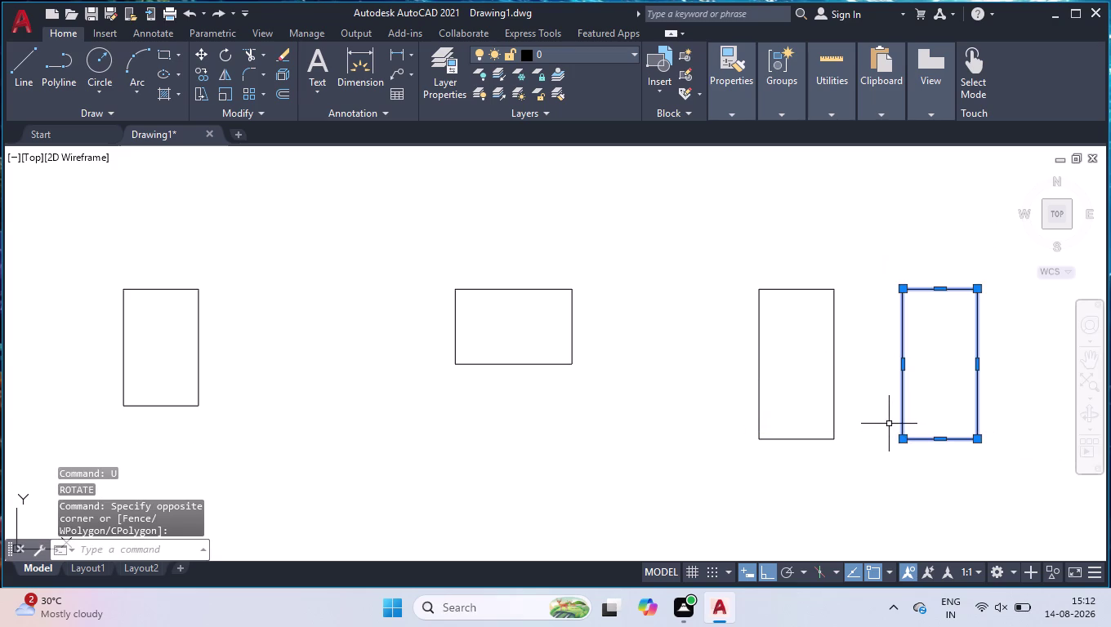
text(ro)
key(Return)
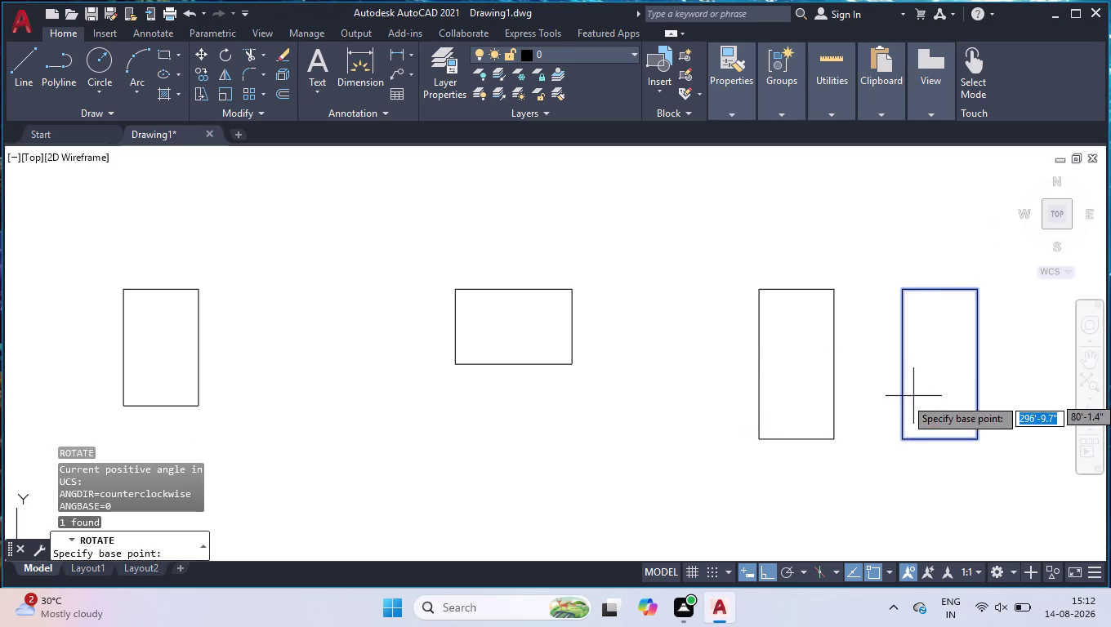
click(905, 438)
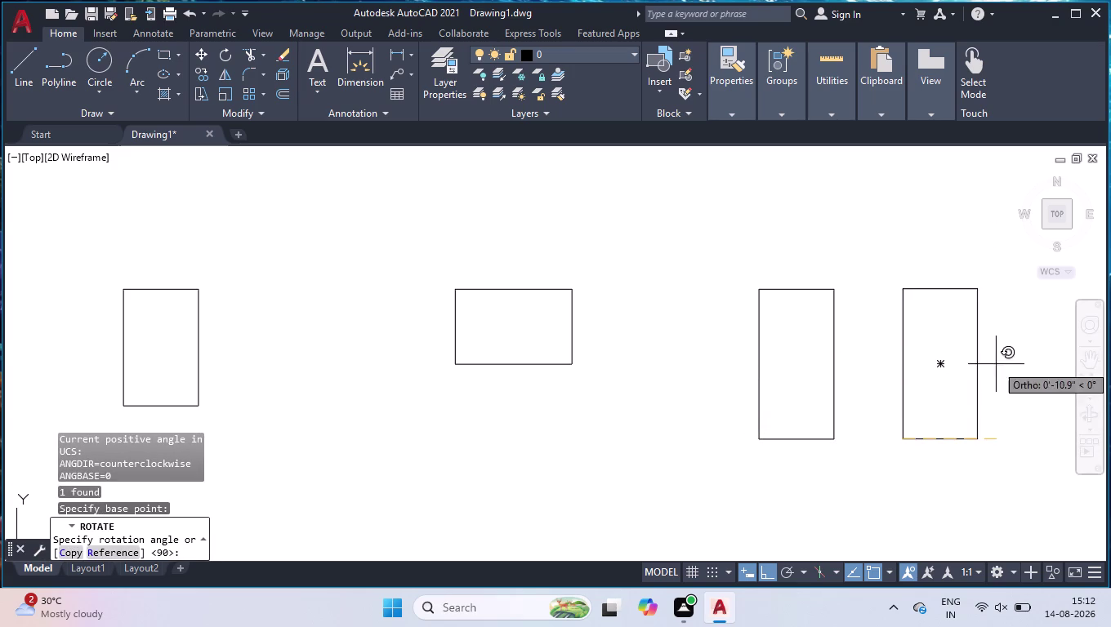
click(913, 521)
scroll(down, 3)
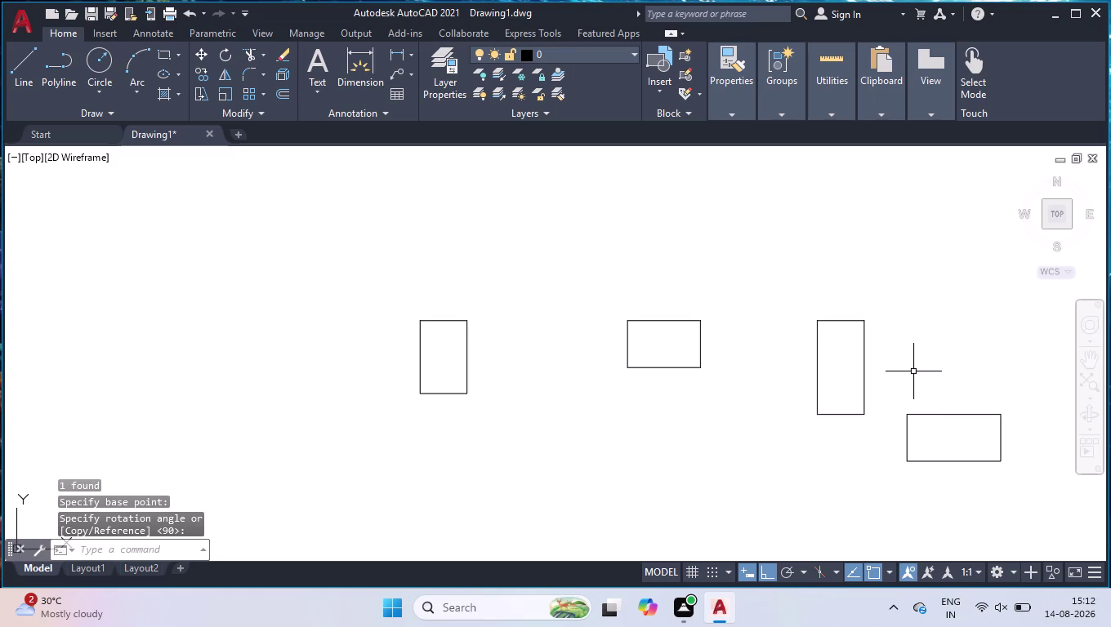